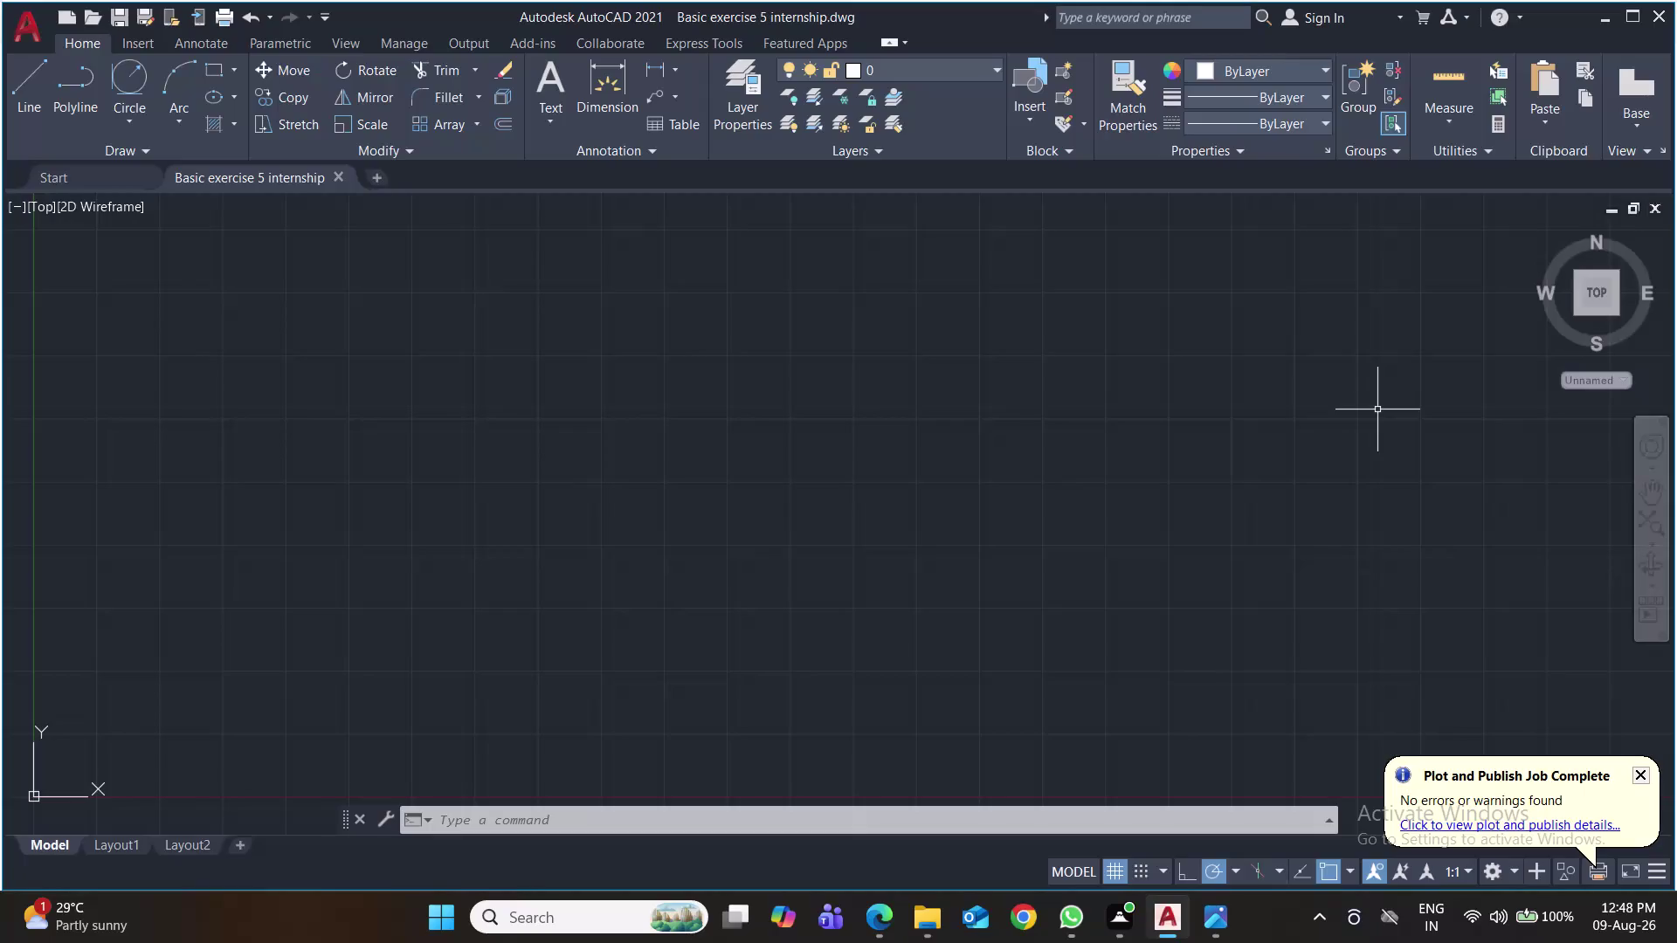
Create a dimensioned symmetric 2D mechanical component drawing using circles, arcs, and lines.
Set drawing units to whole-number length precision (0) with a millimetre insertion scale.
key(c)
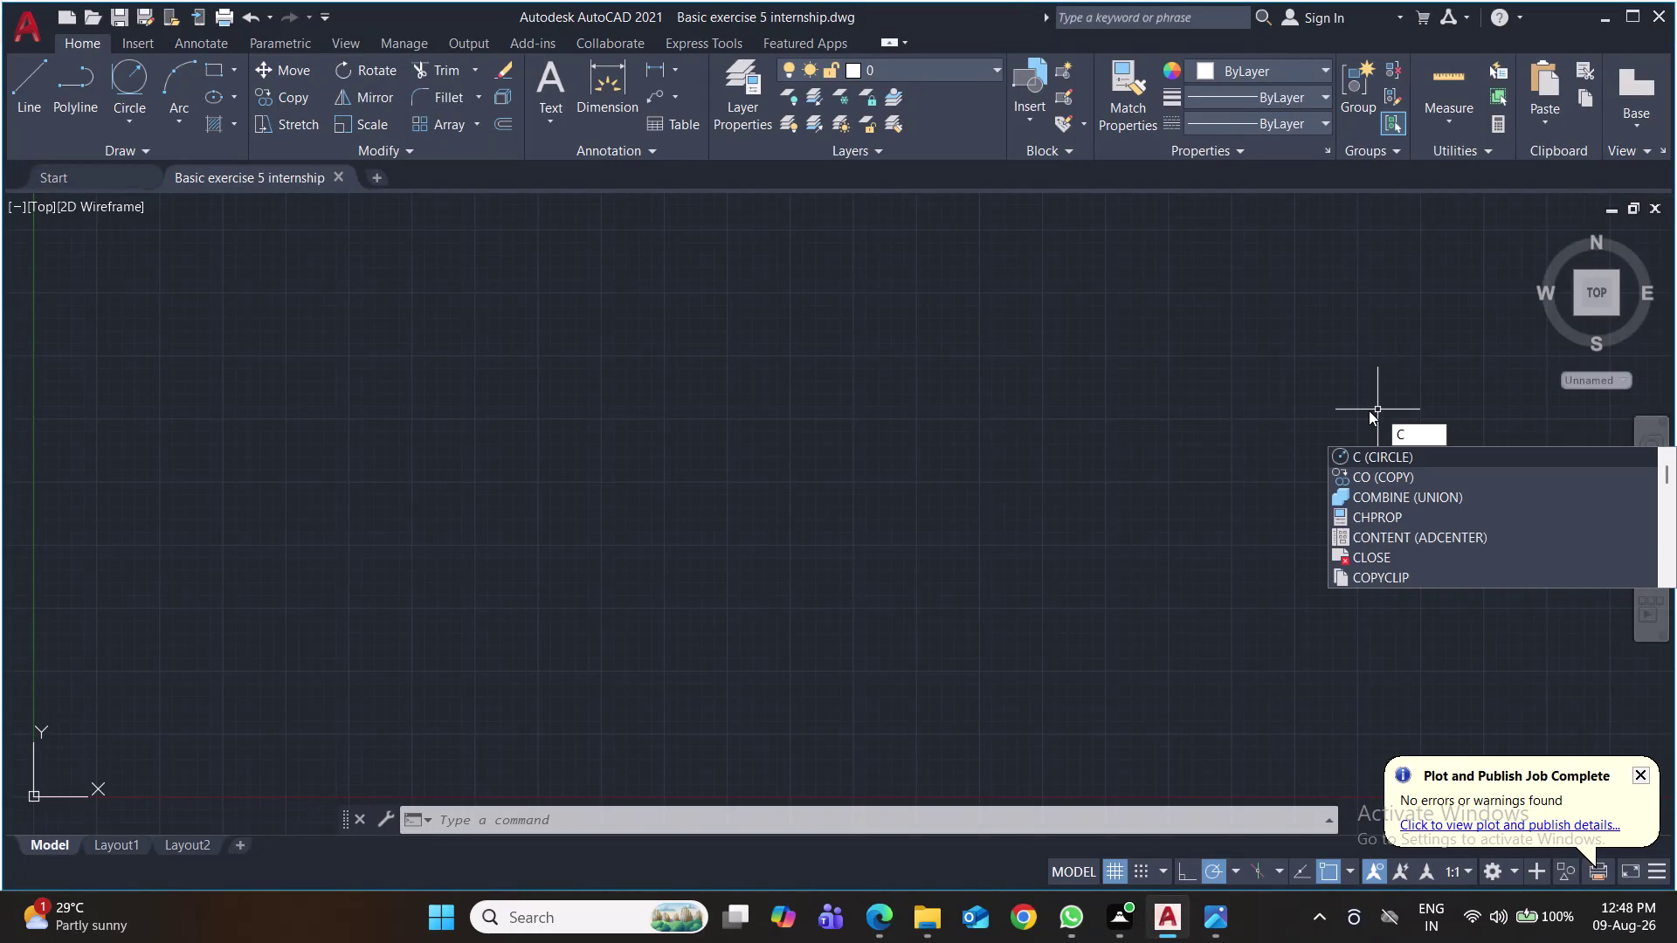
key(Escape)
text(un)
key(Return)
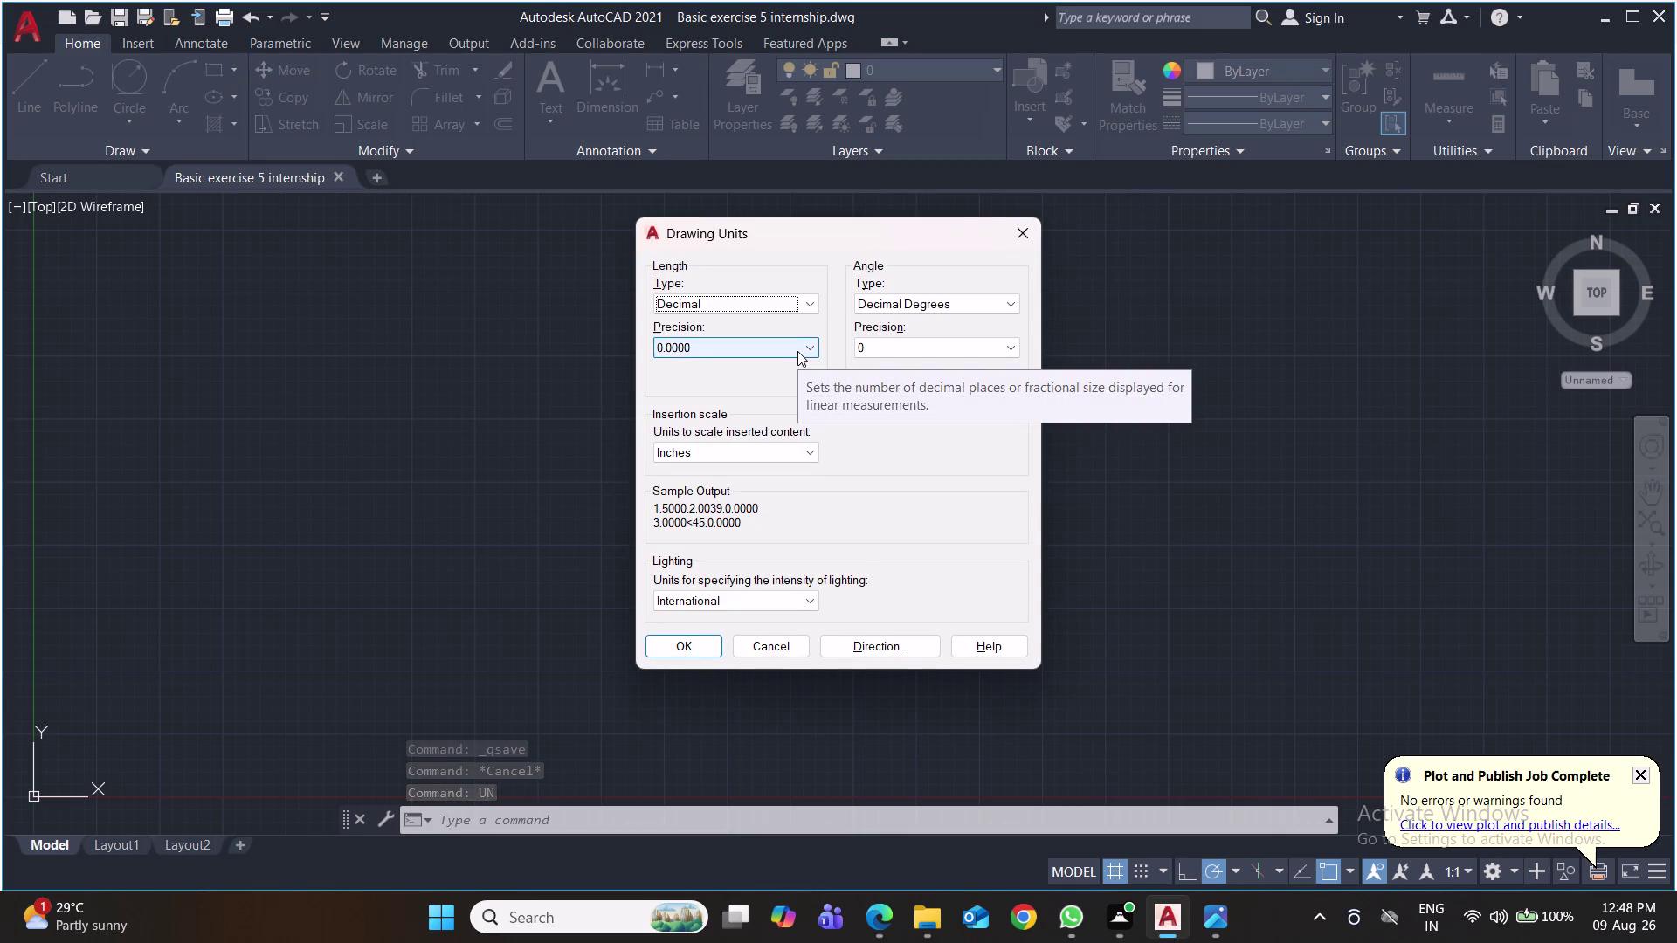
click(798, 351)
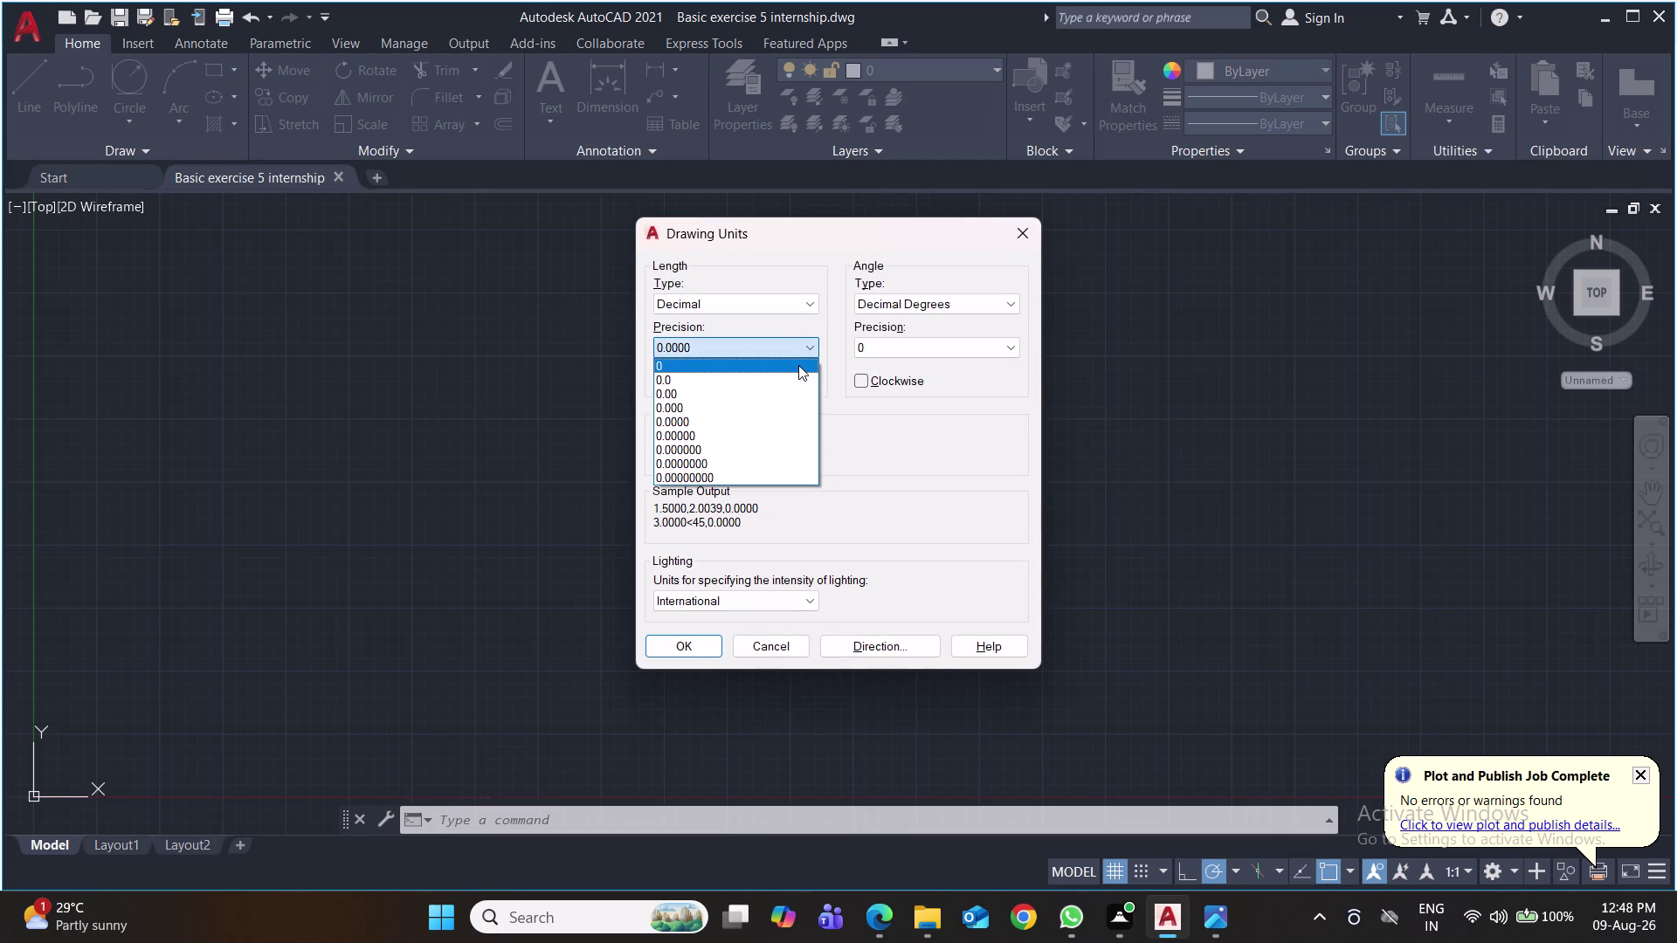
click(799, 365)
click(790, 454)
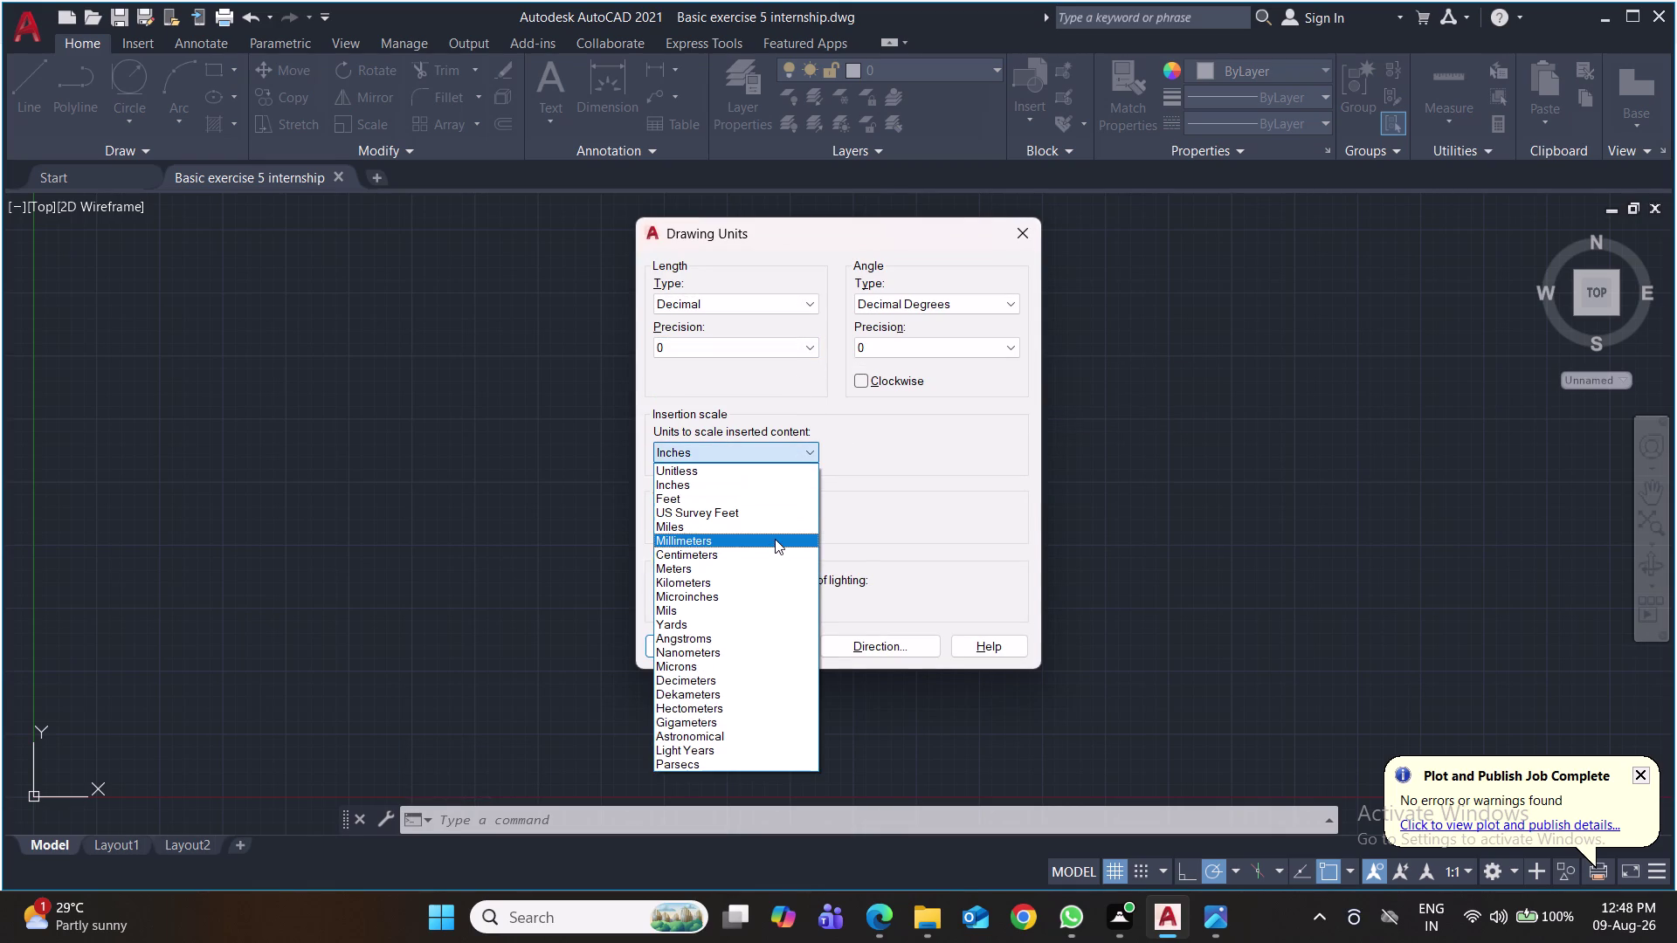
click(775, 539)
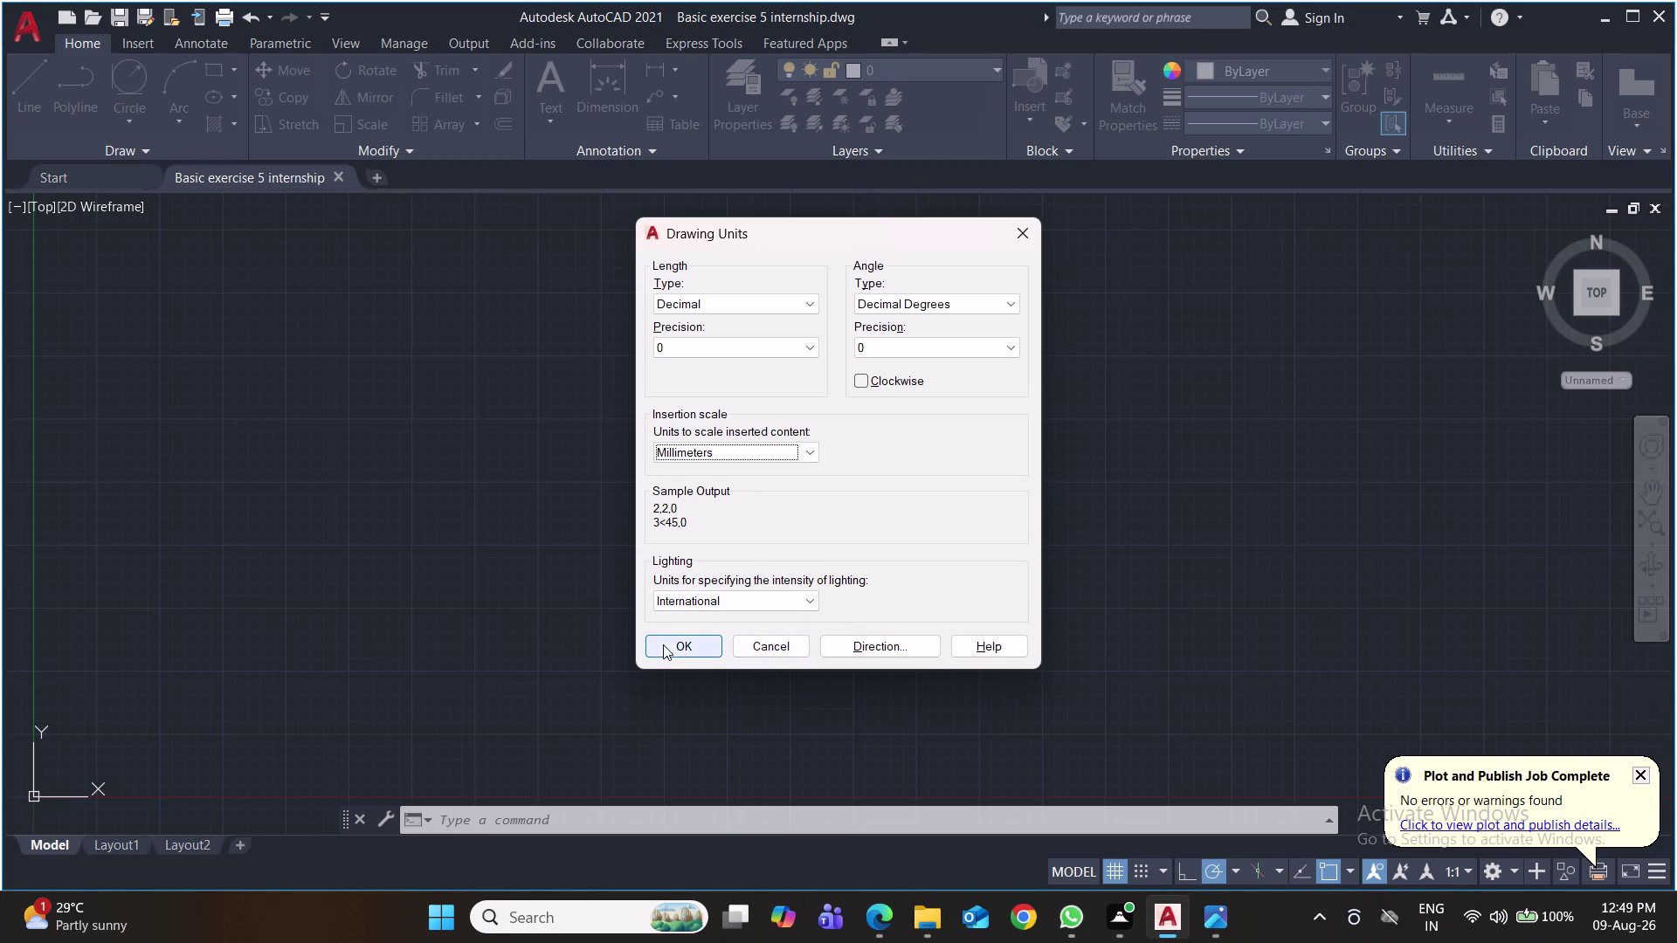
click(667, 647)
Open the Standard dimension style for modification from the Dimension Style Manager.
key(d)
key(Return)
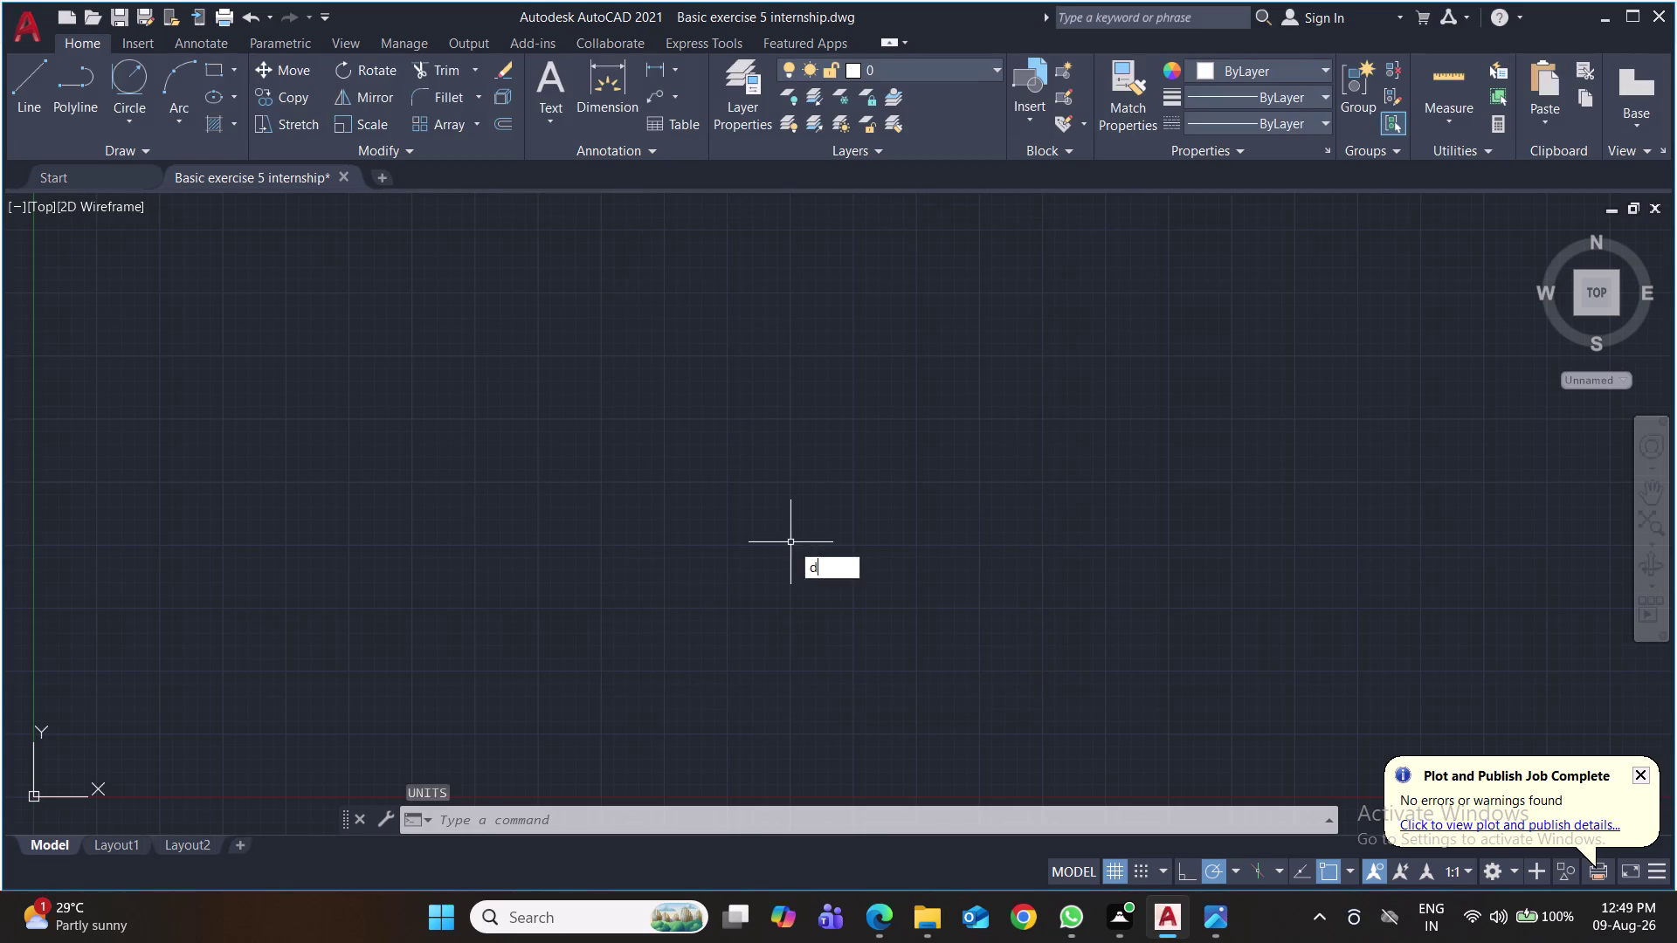
click(1108, 403)
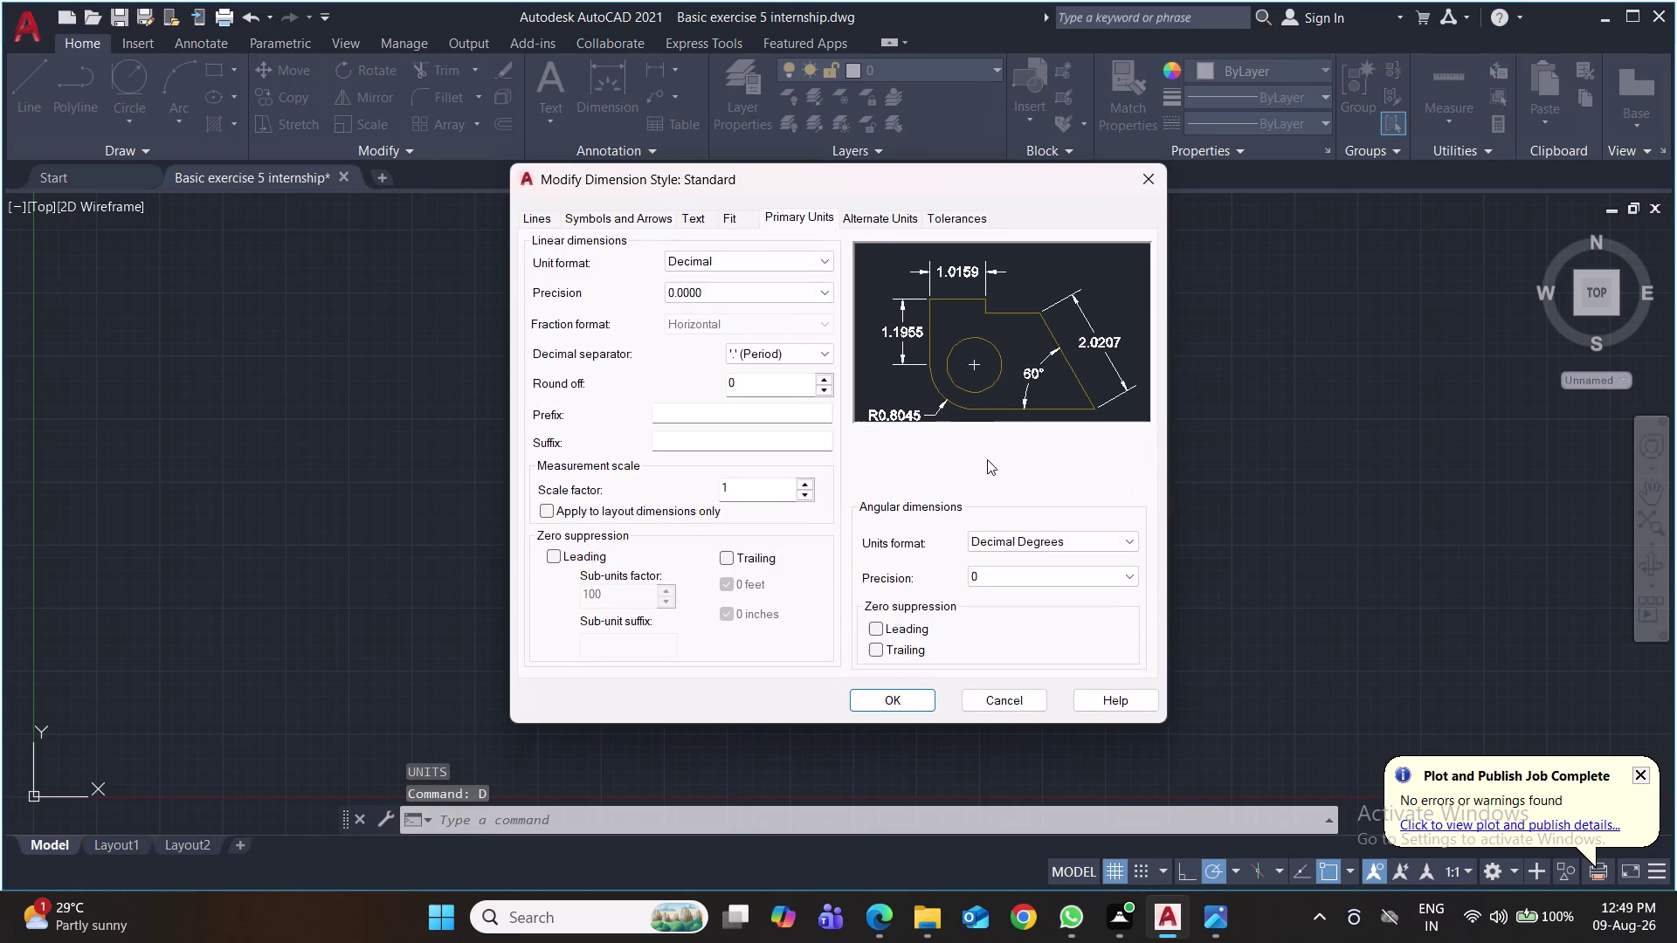
Give the Standard style precision 0, arrow size 2 and text height 4, then close the manager.
click(706, 292)
click(709, 311)
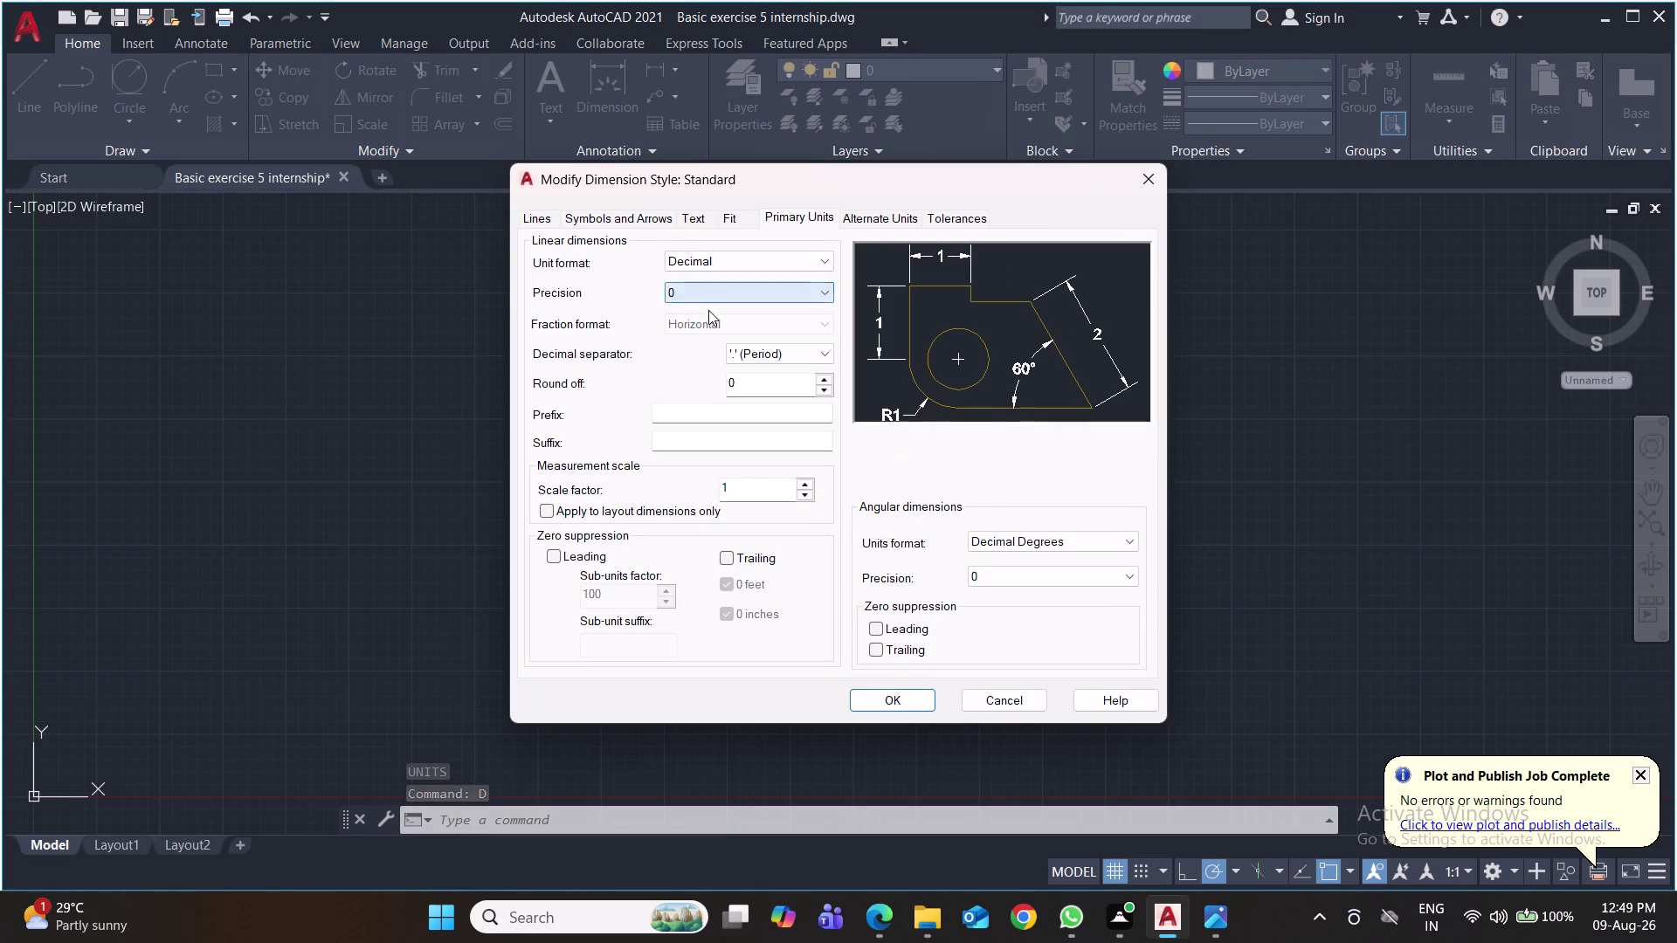
click(580, 224)
drag(586, 429, 479, 429)
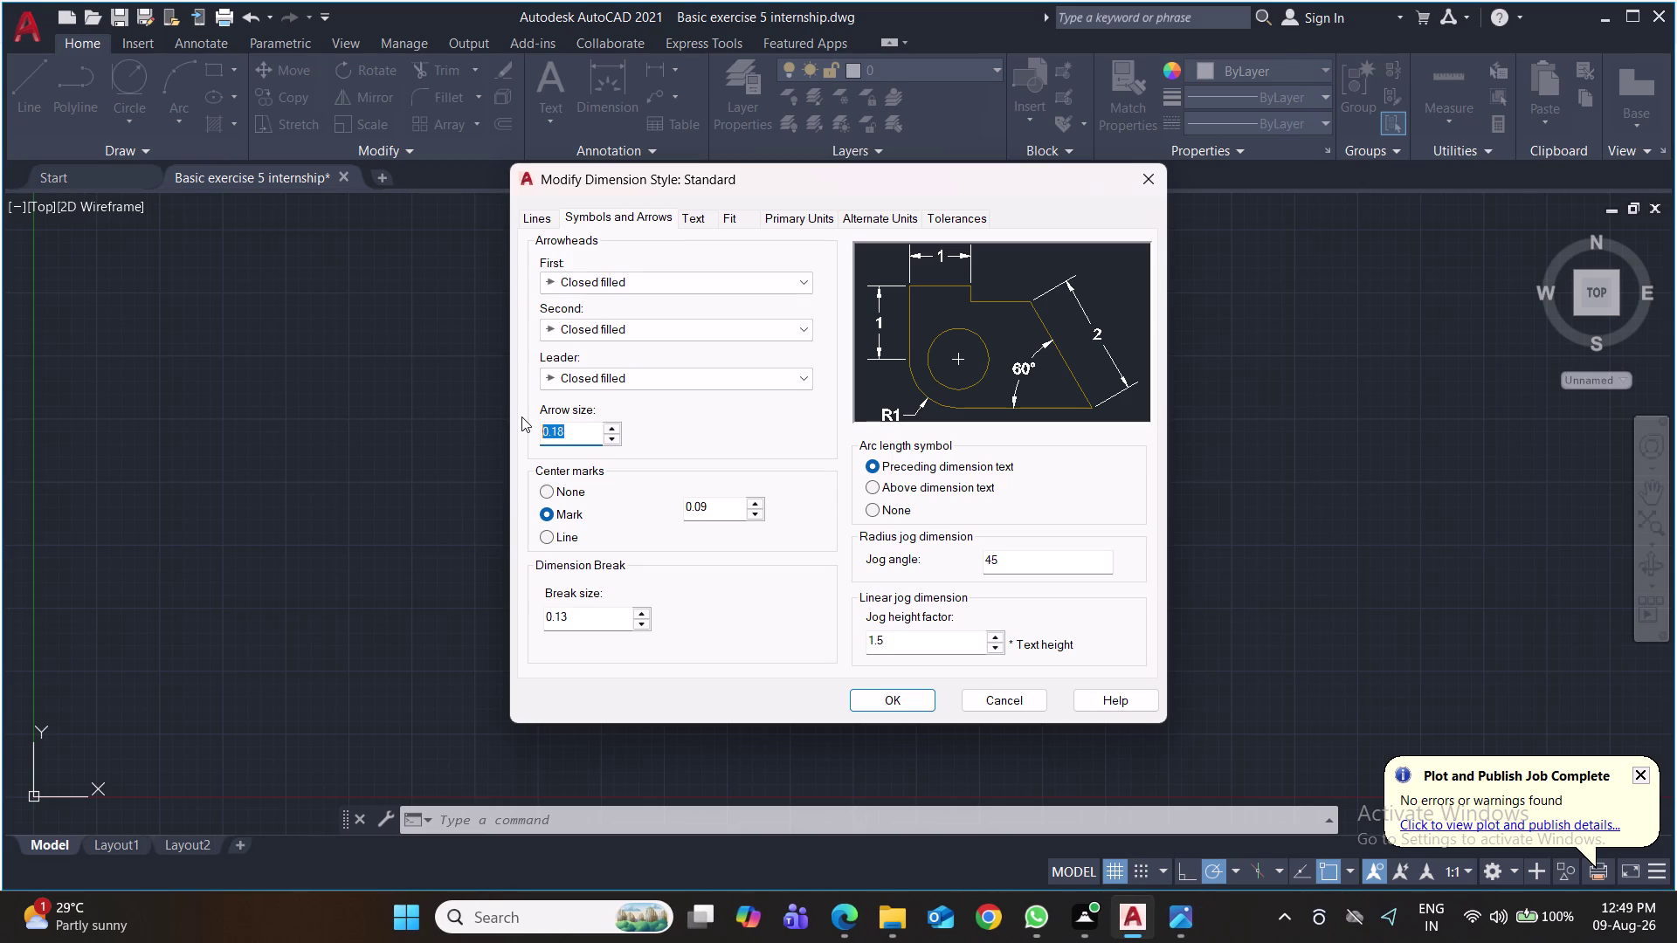
key(2)
click(688, 222)
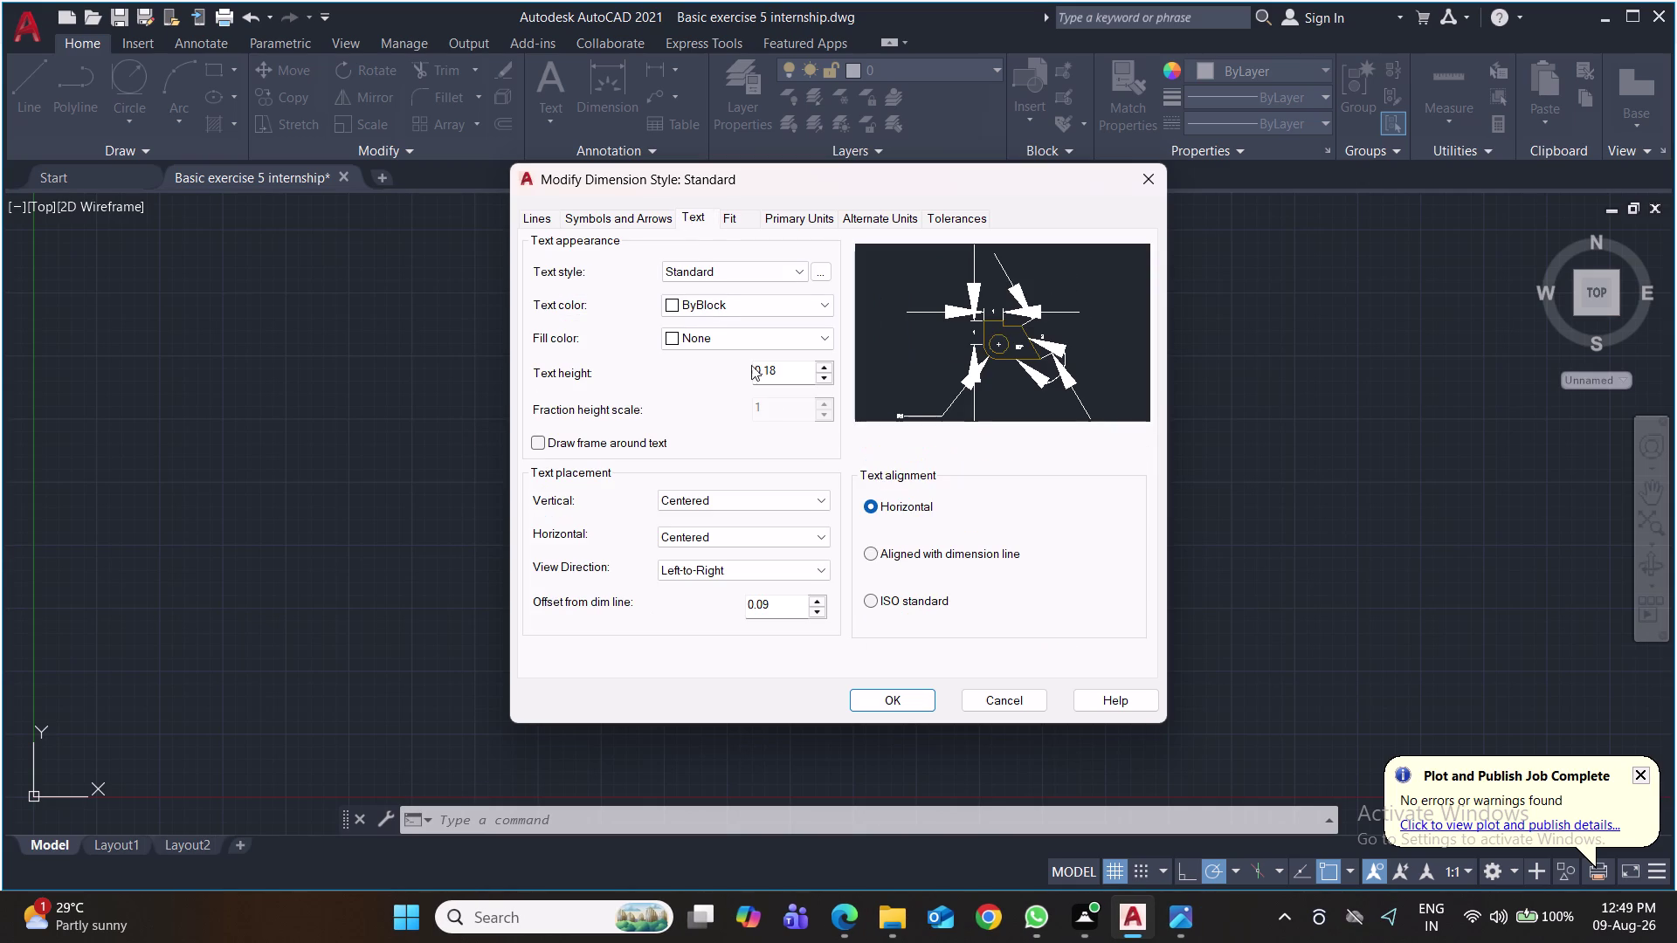
drag(789, 371, 733, 386)
key(4)
click(883, 707)
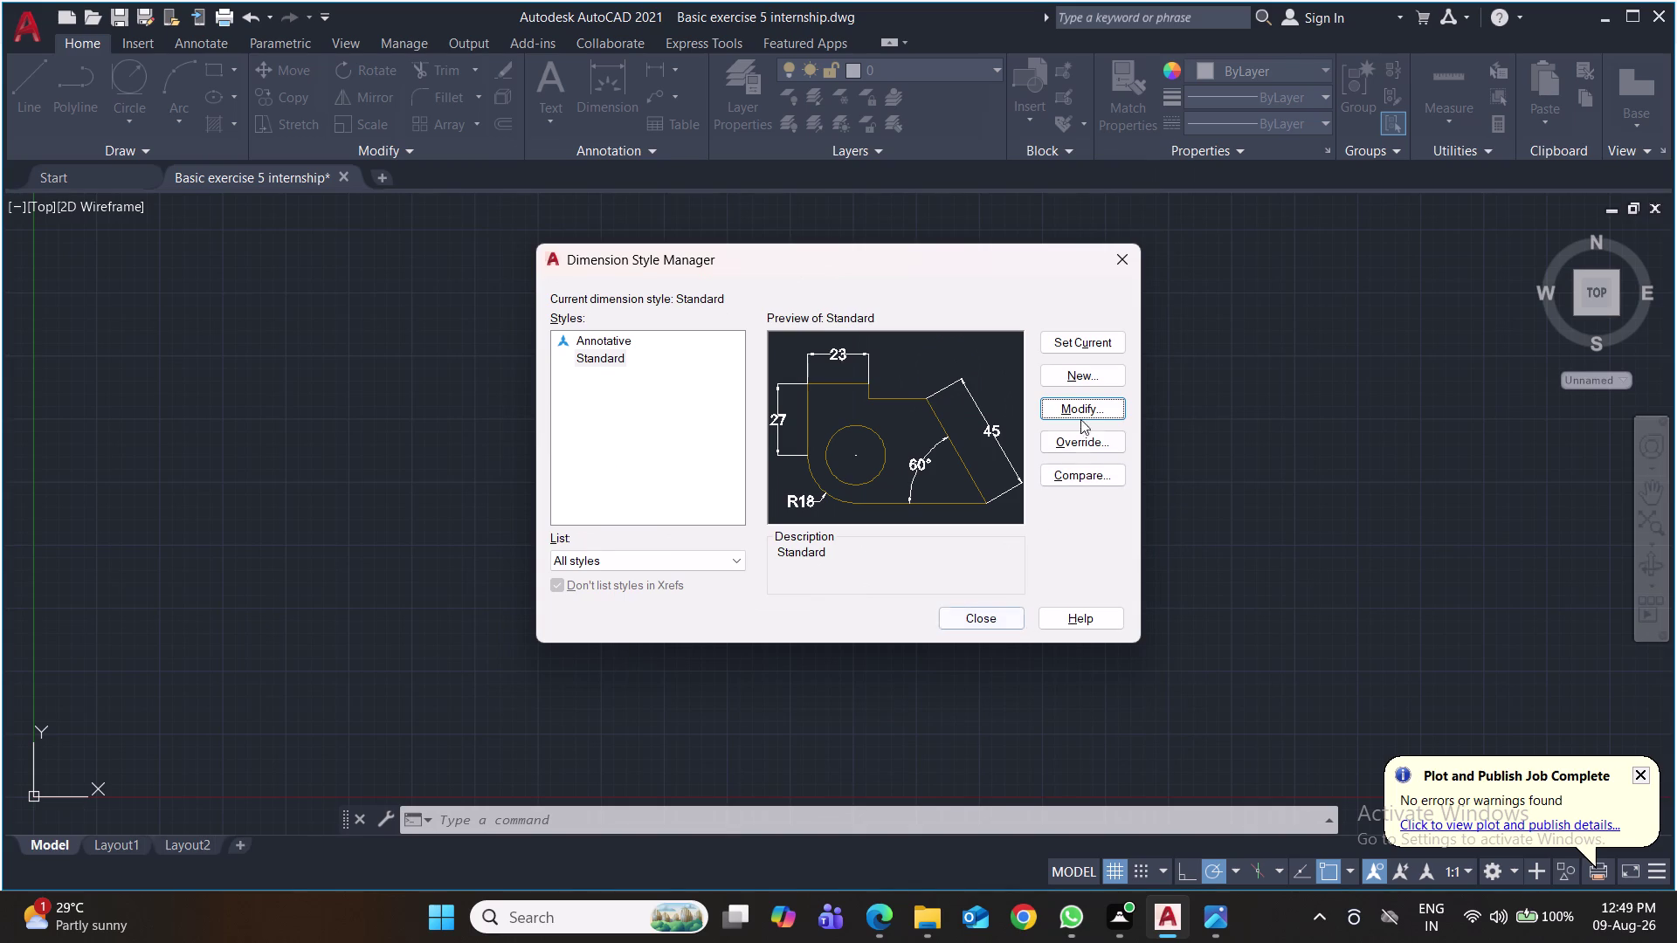
click(1084, 341)
click(984, 619)
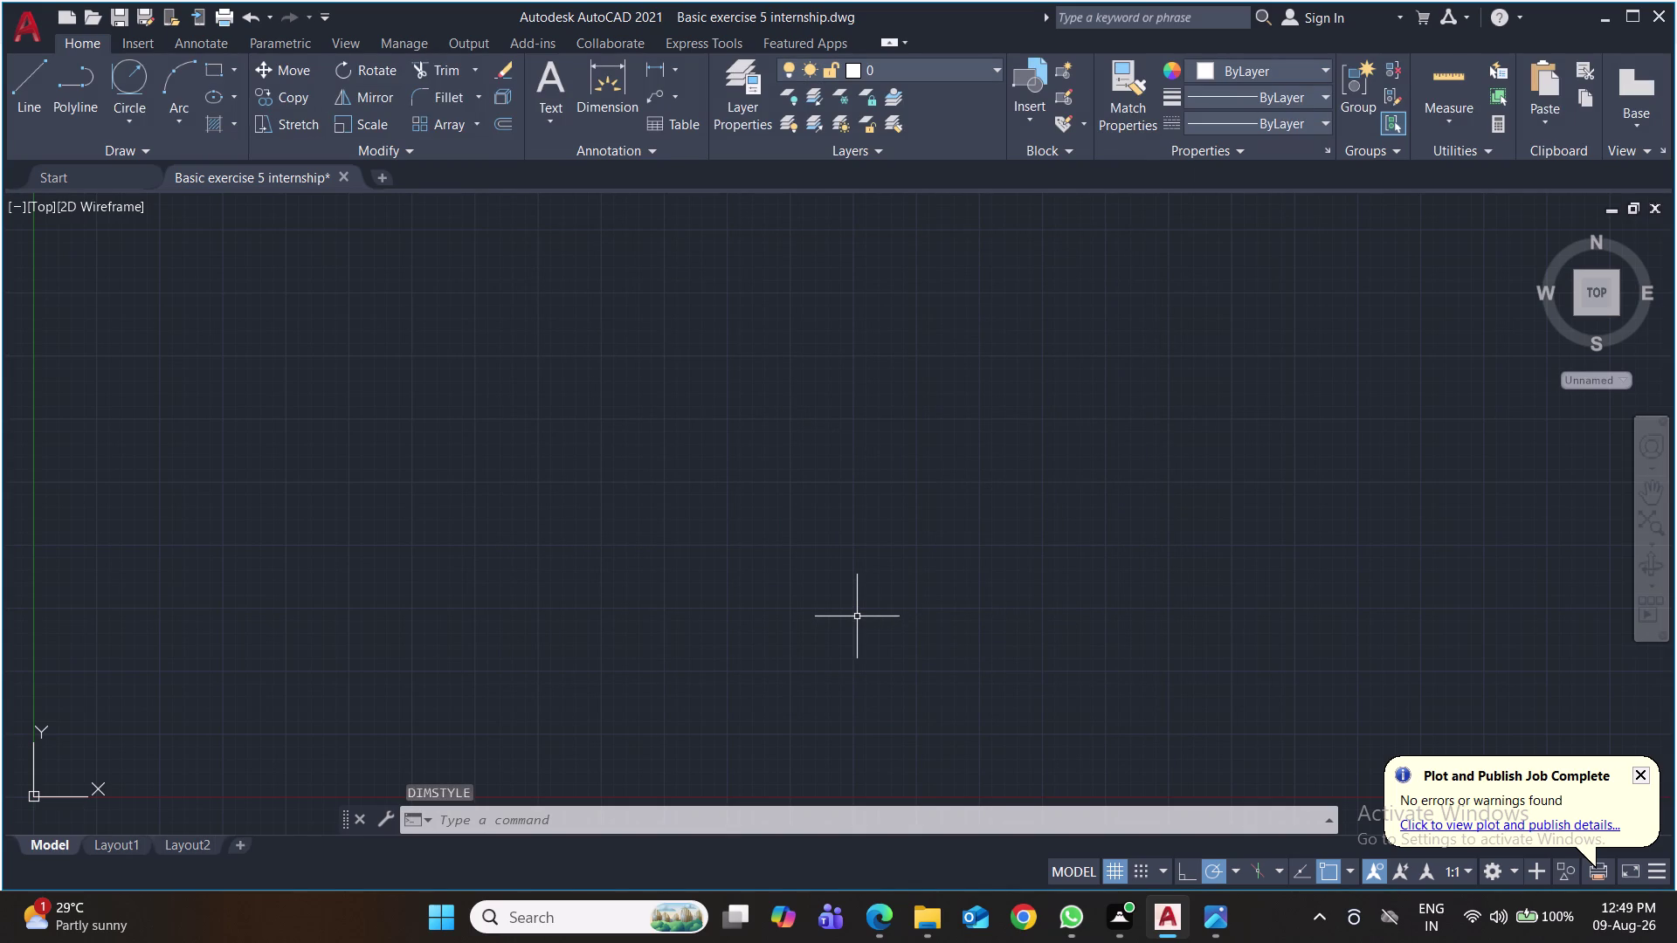
Draw a circle of radius 20 and save the drawing.
key(c)
key(Return)
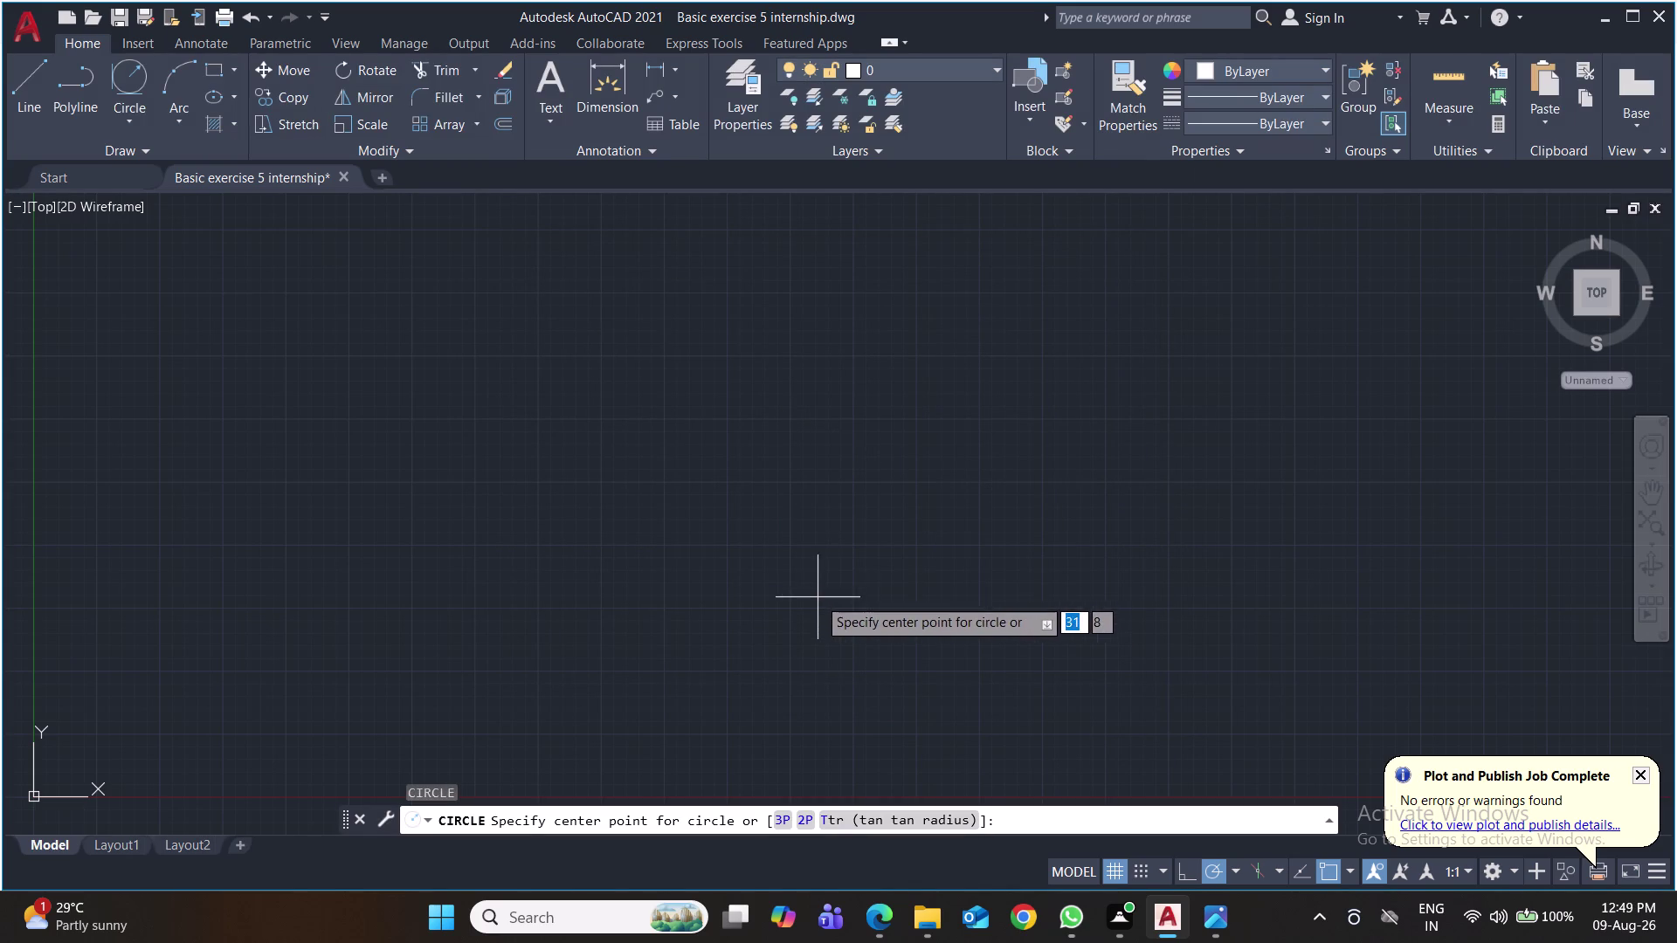
click(535, 483)
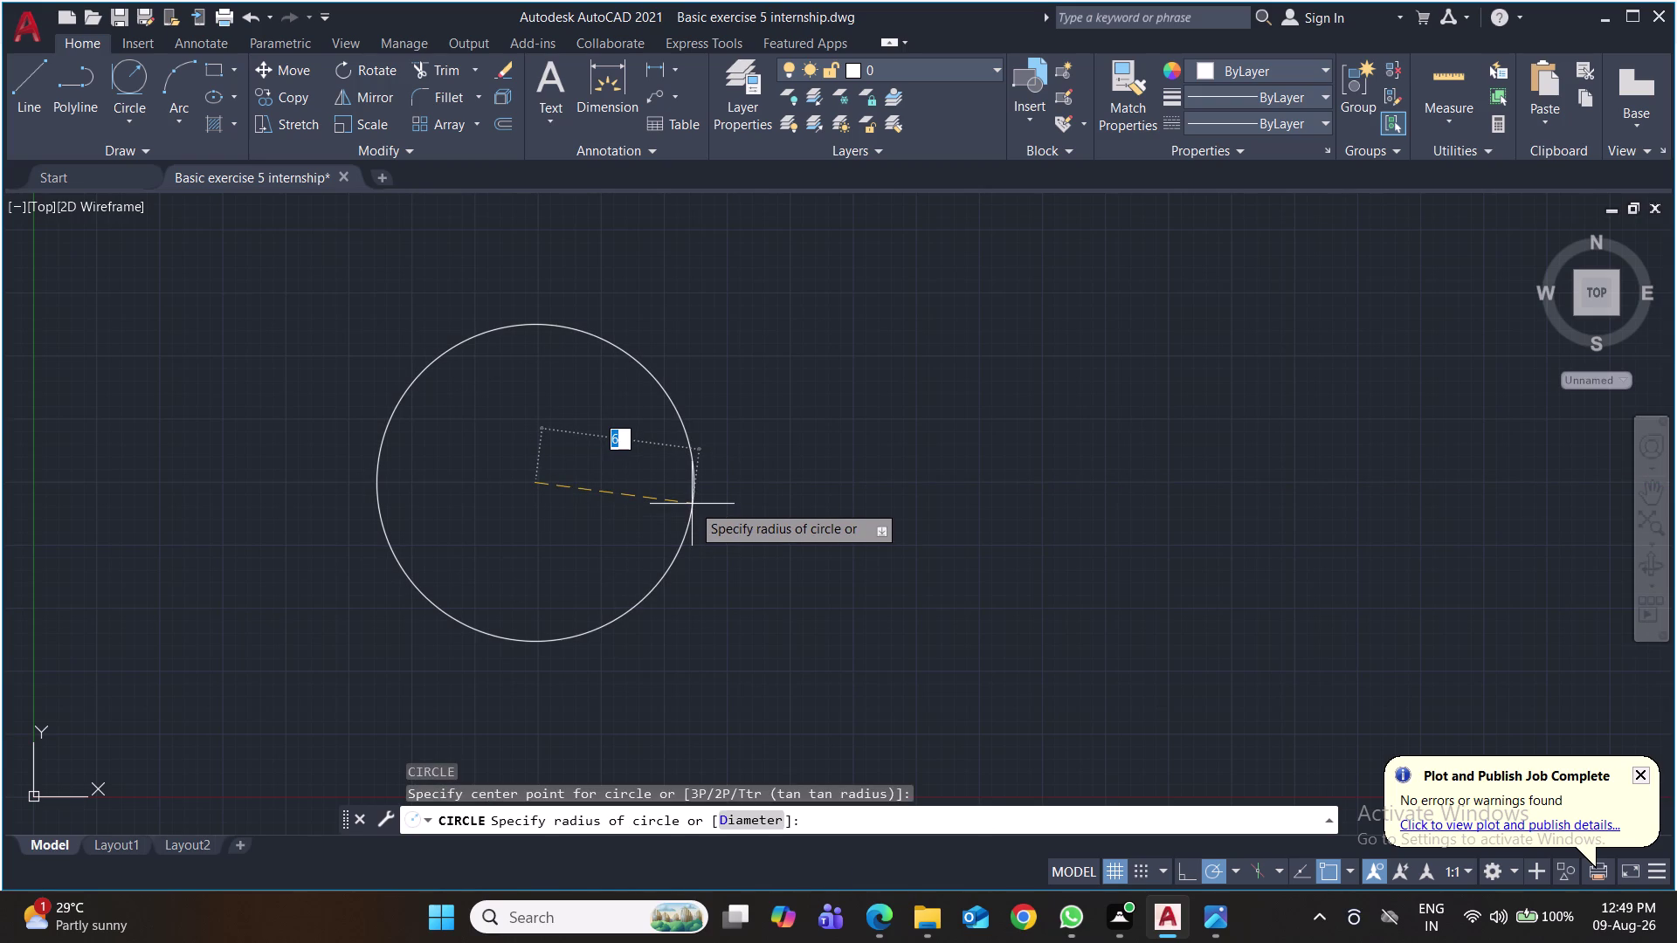
text(20)
key(Return)
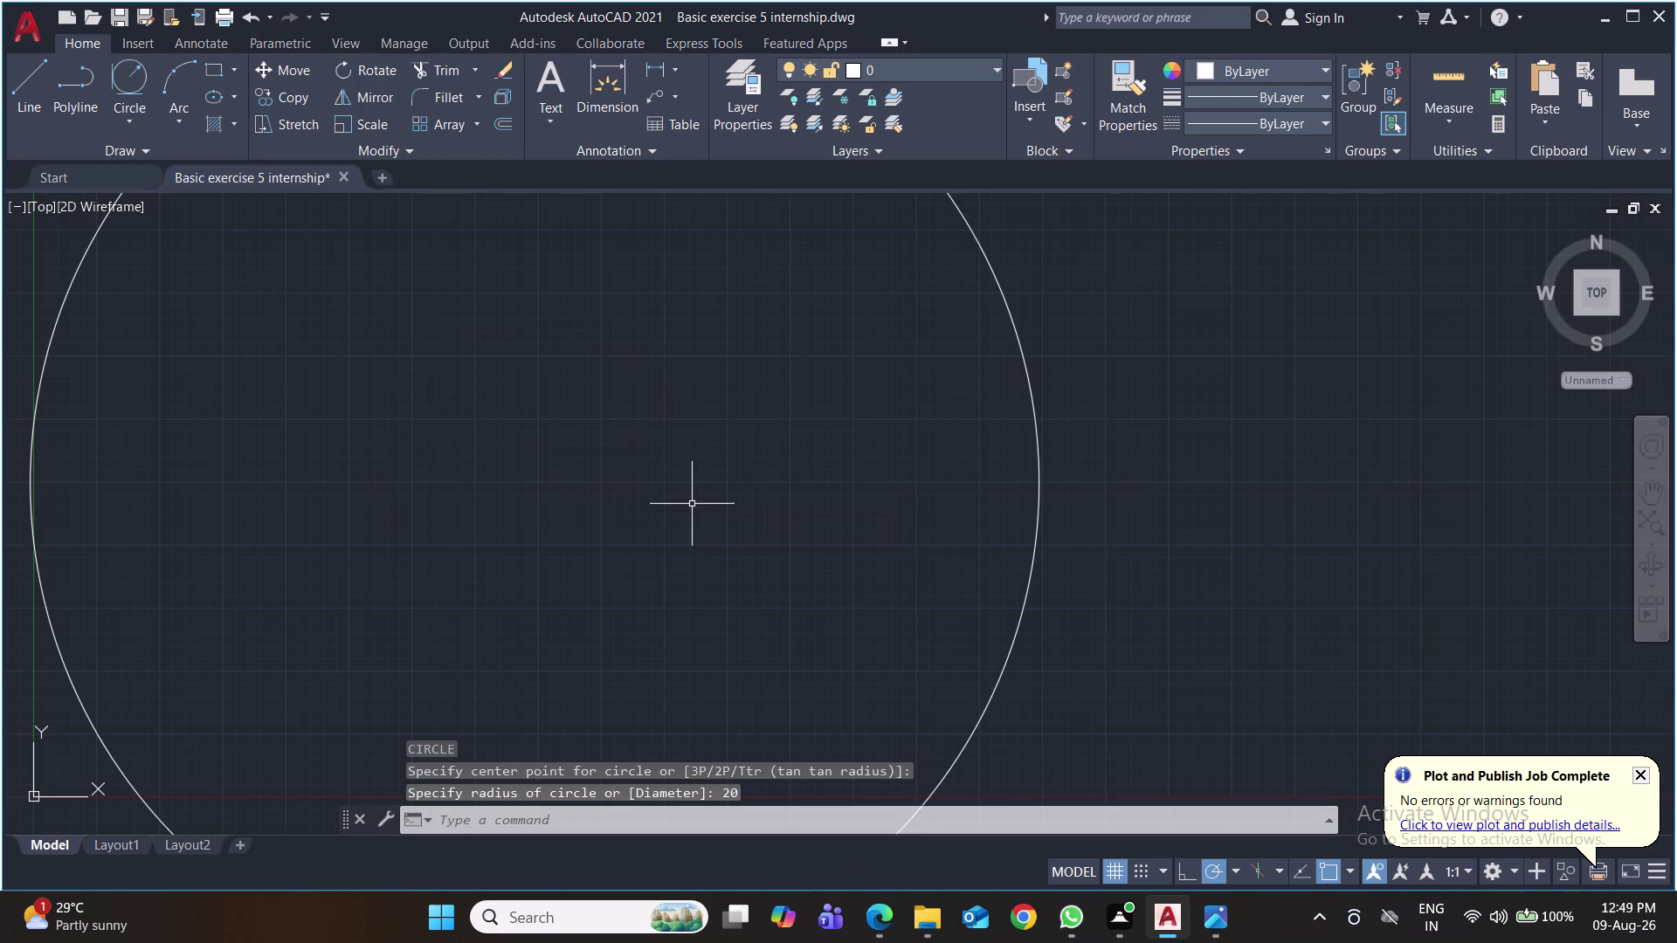
scroll(down, 3)
scroll(down, 3)
middle_drag(704, 499, 713, 484)
click(540, 562)
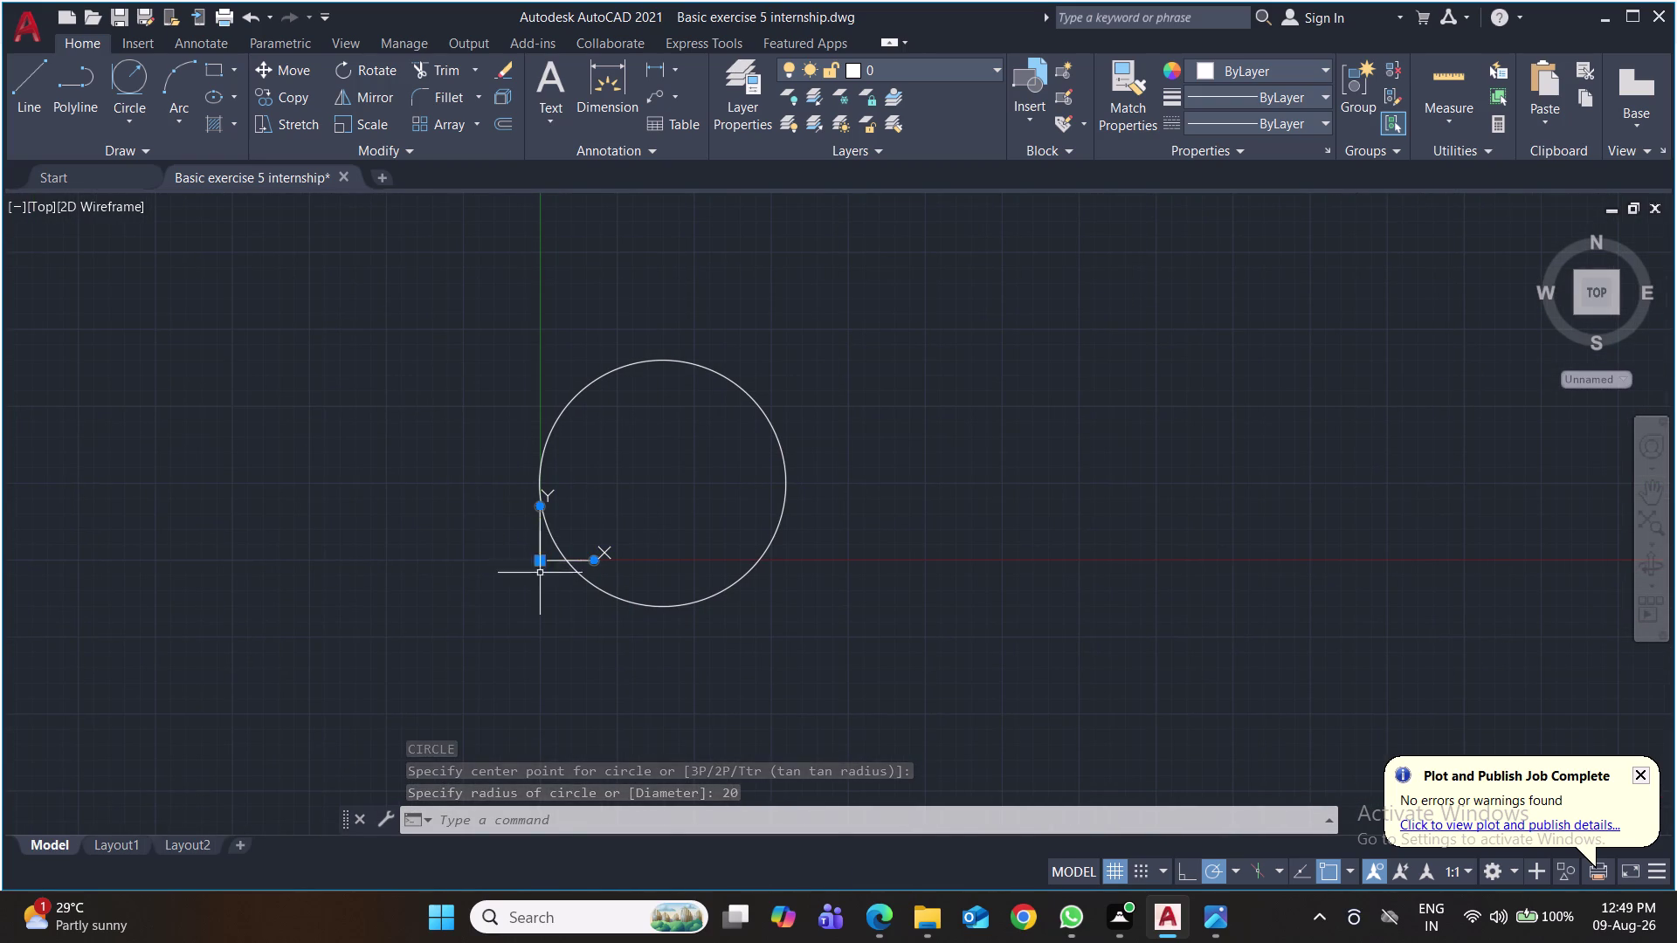
click(540, 557)
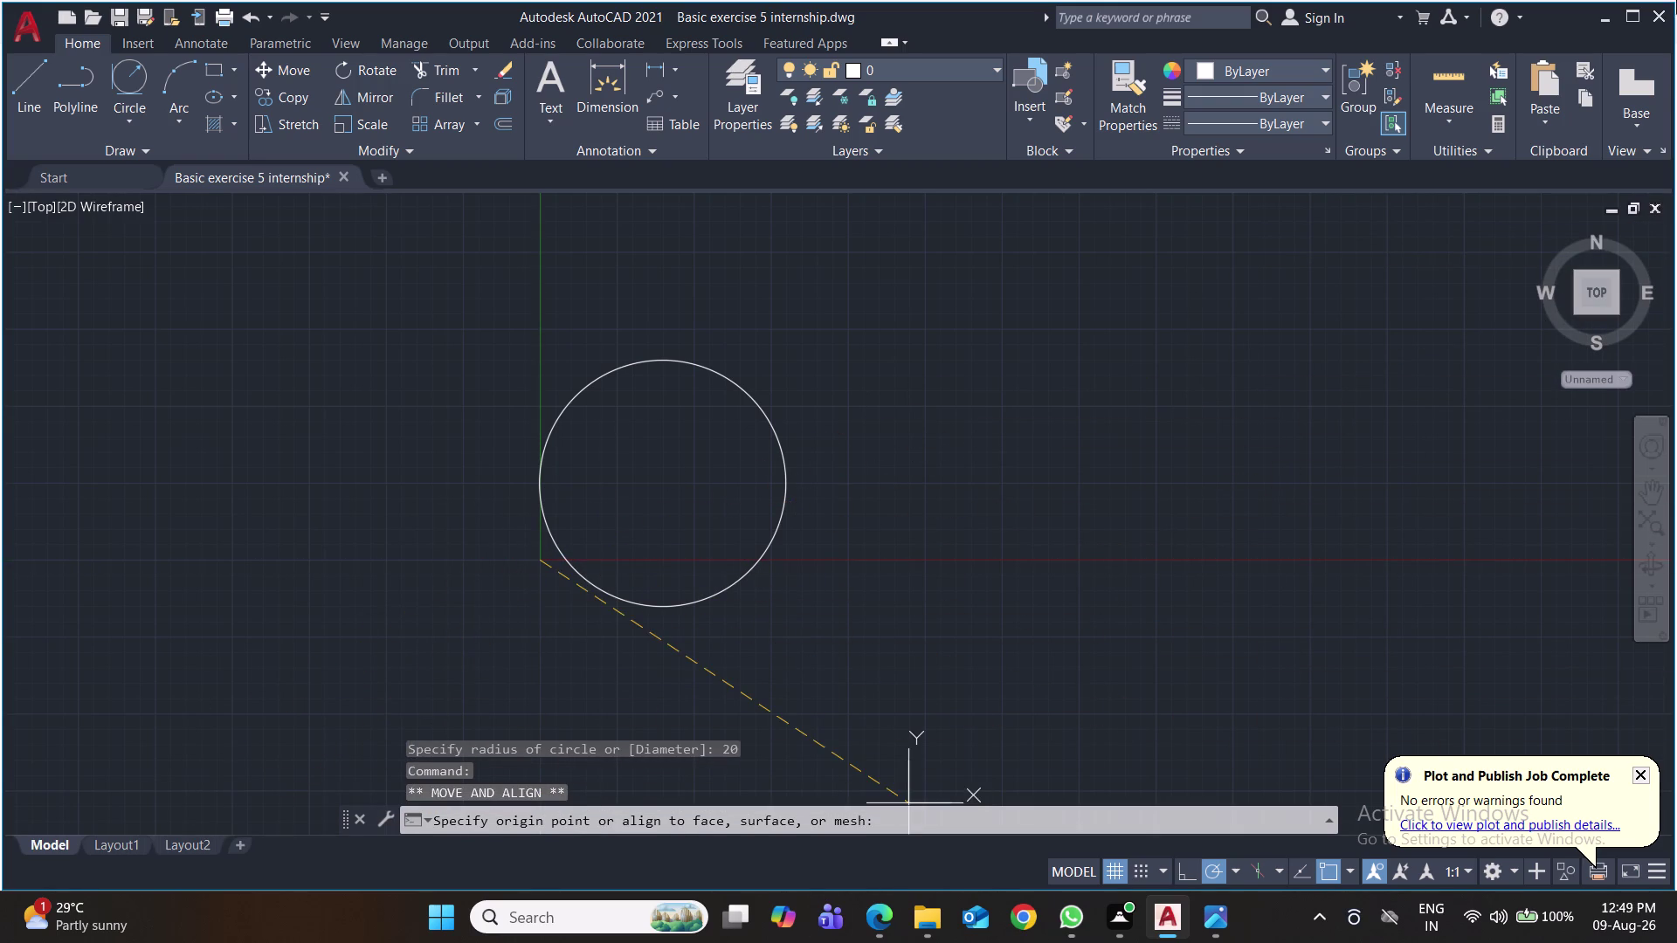
click(31, 806)
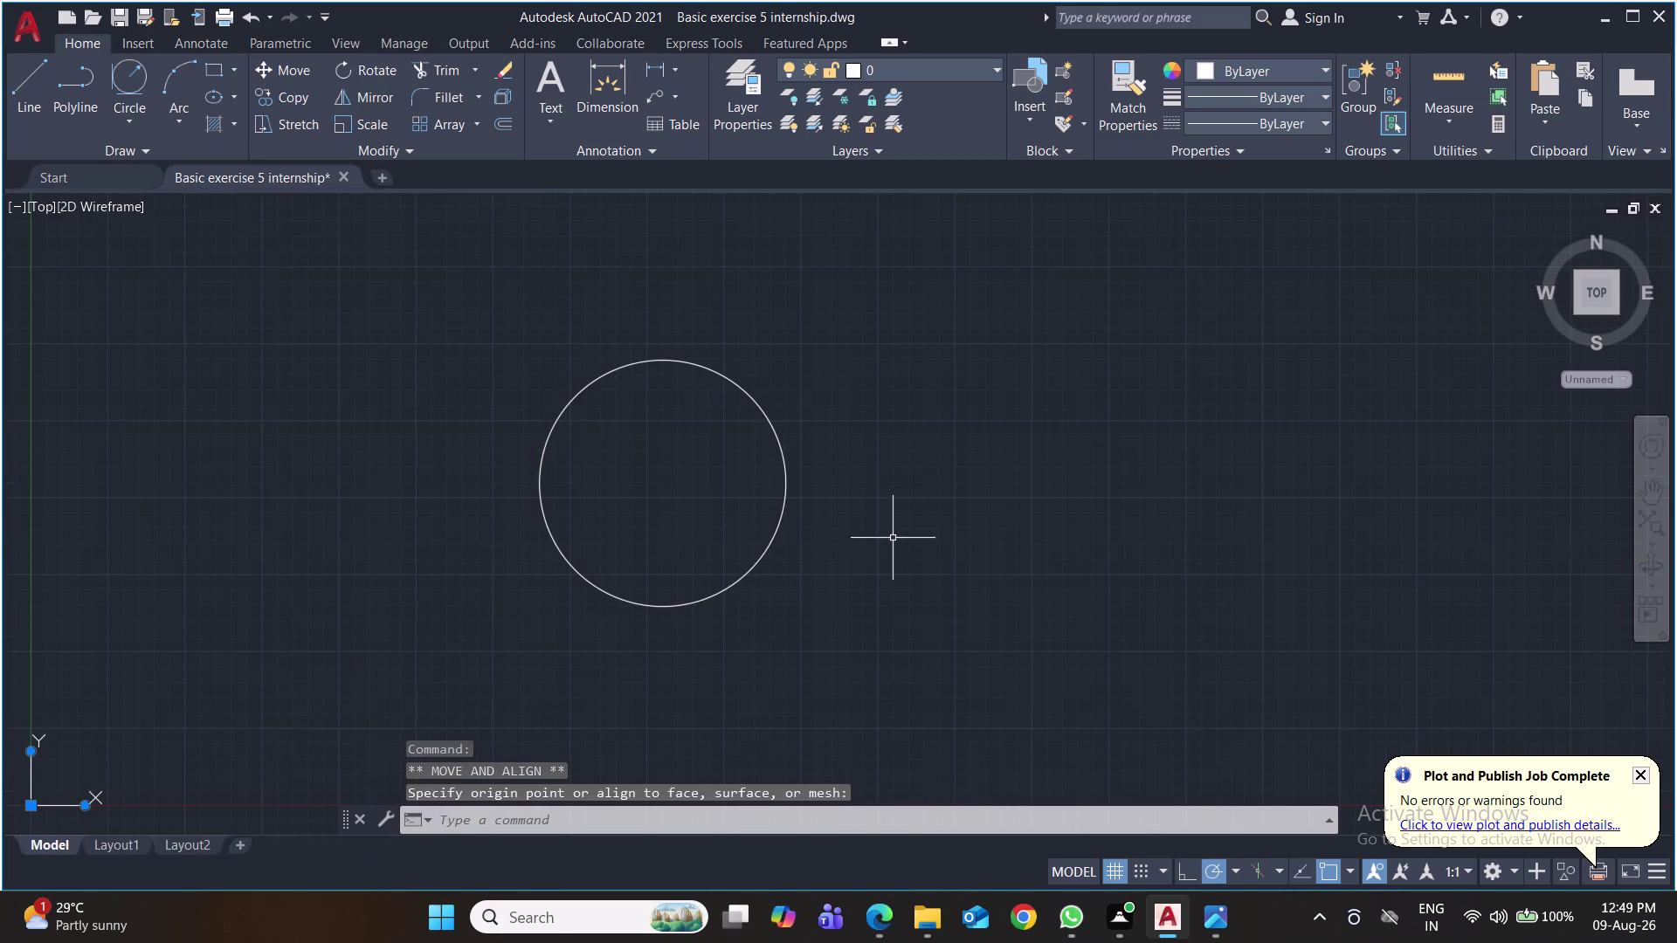
middle_drag(893, 538, 883, 514)
key(ctrl+s)
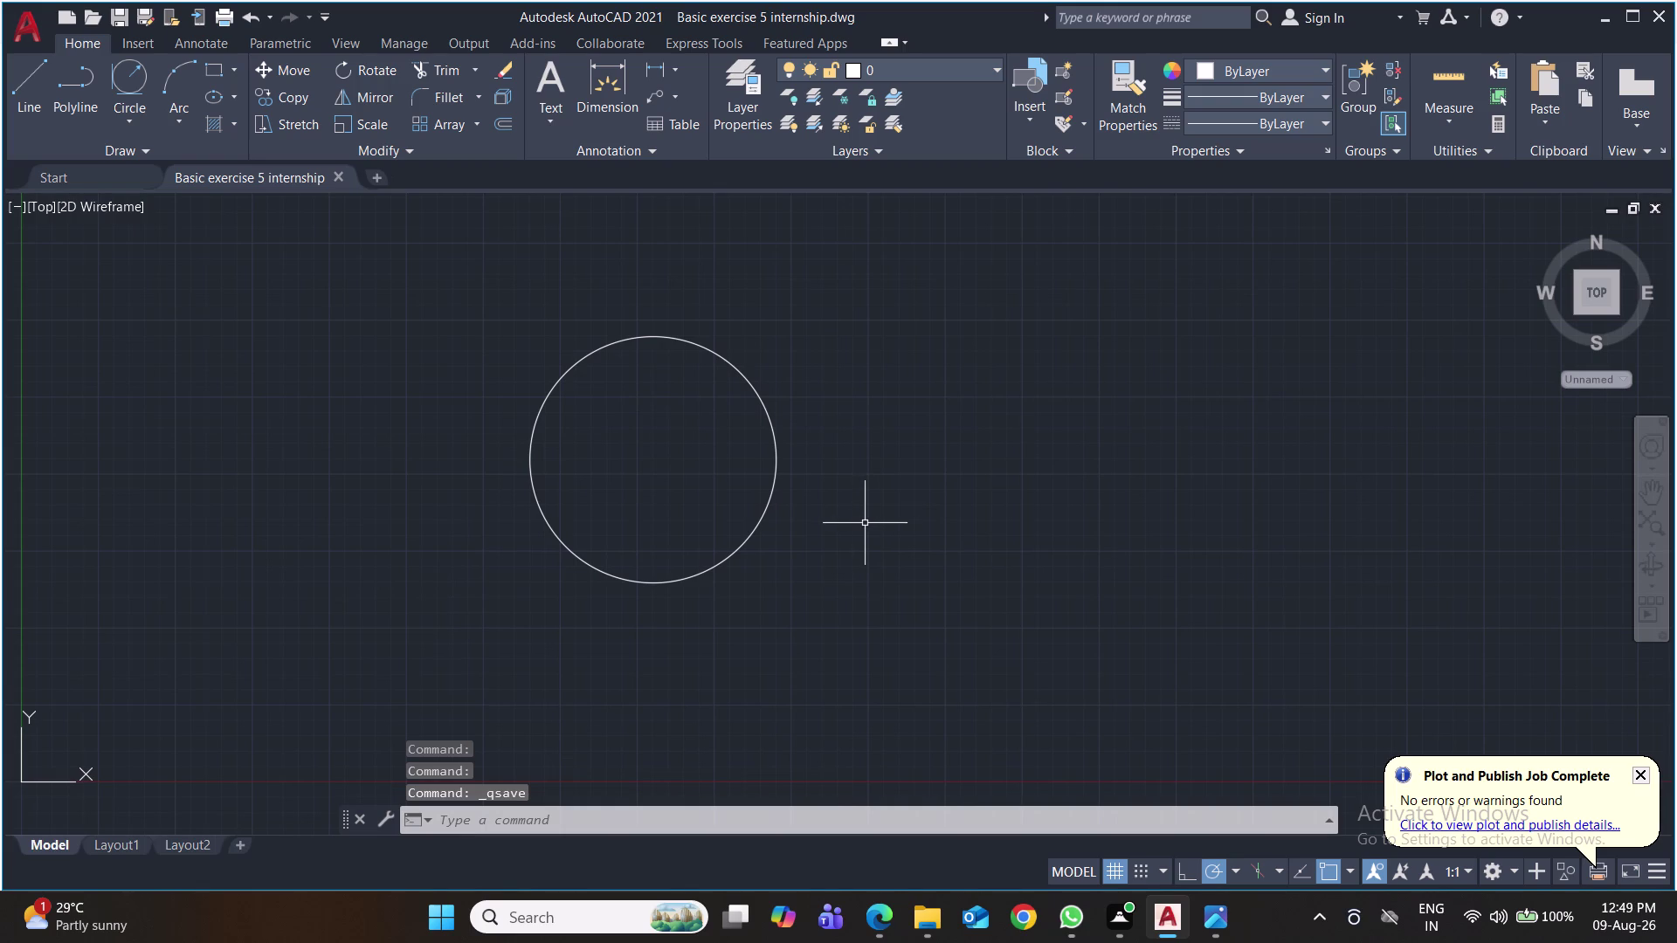
key(space)
Add a concentric circle of radius 32 on the same centre and save.
key(c)
key(Return)
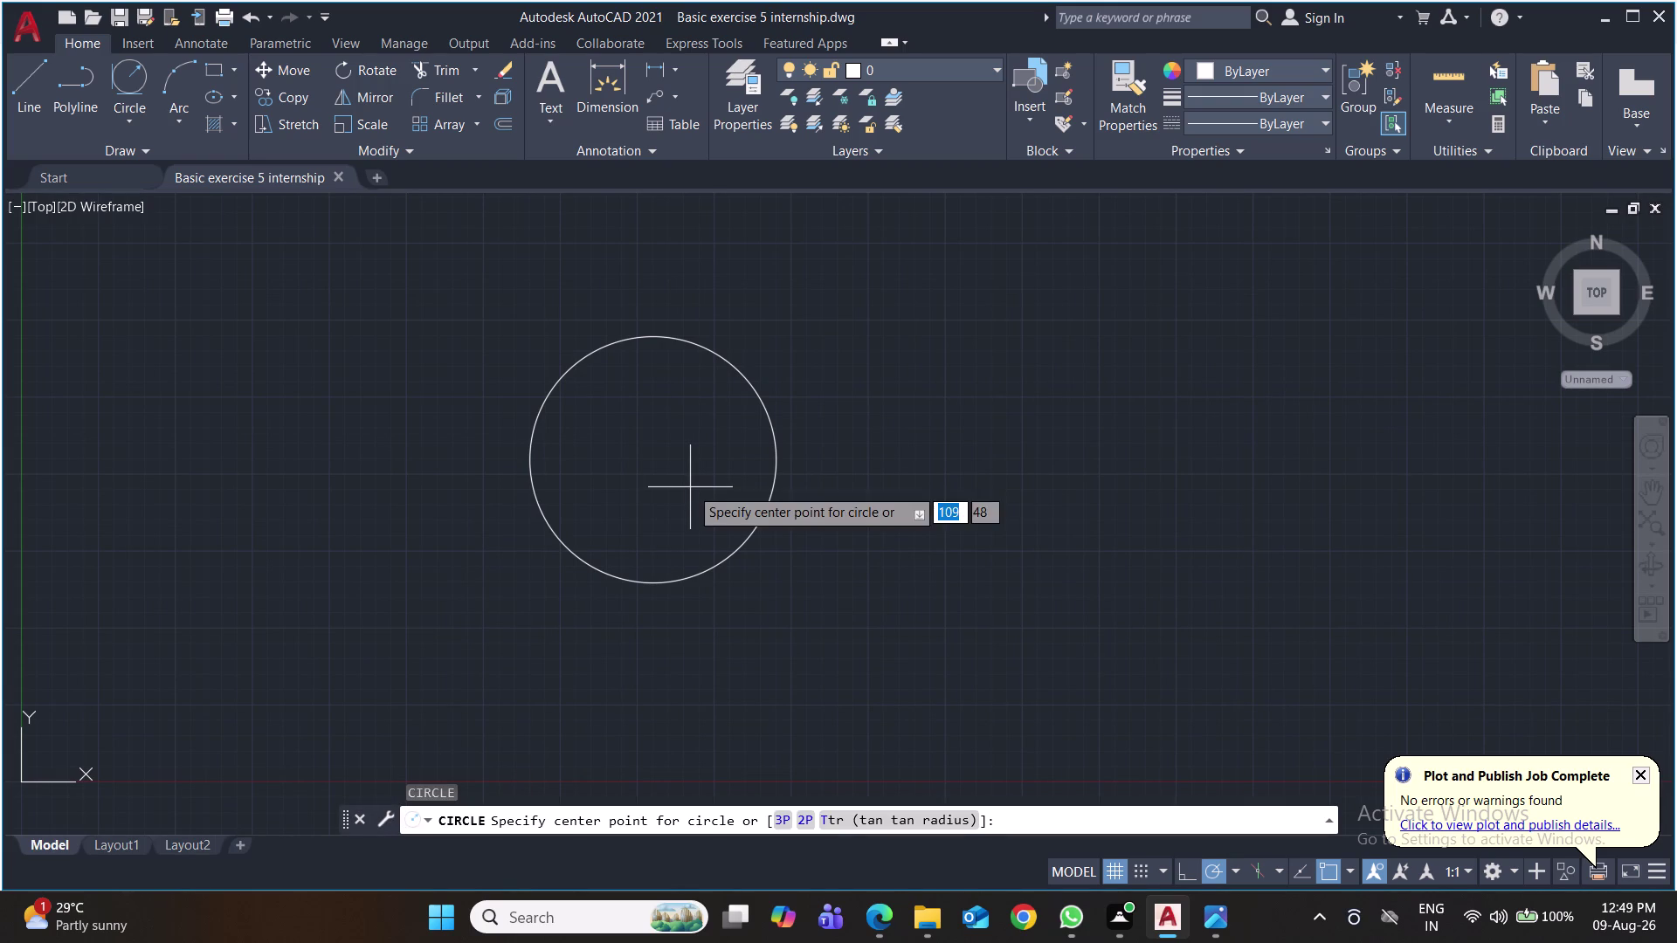
click(652, 457)
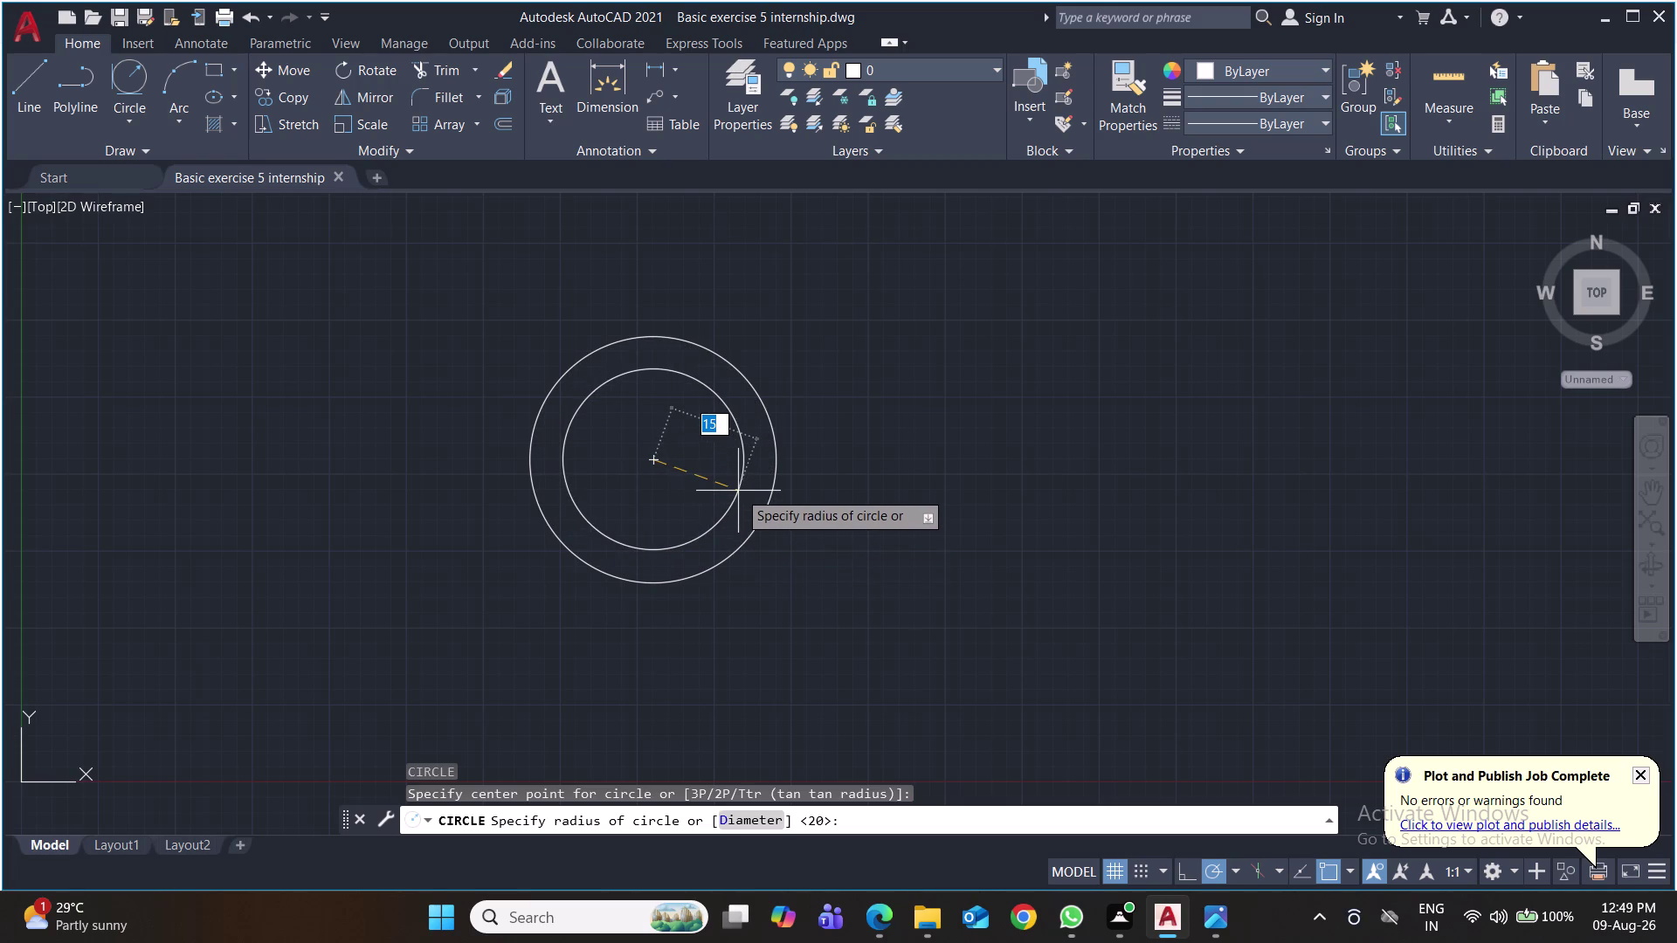
text(32)
key(Return)
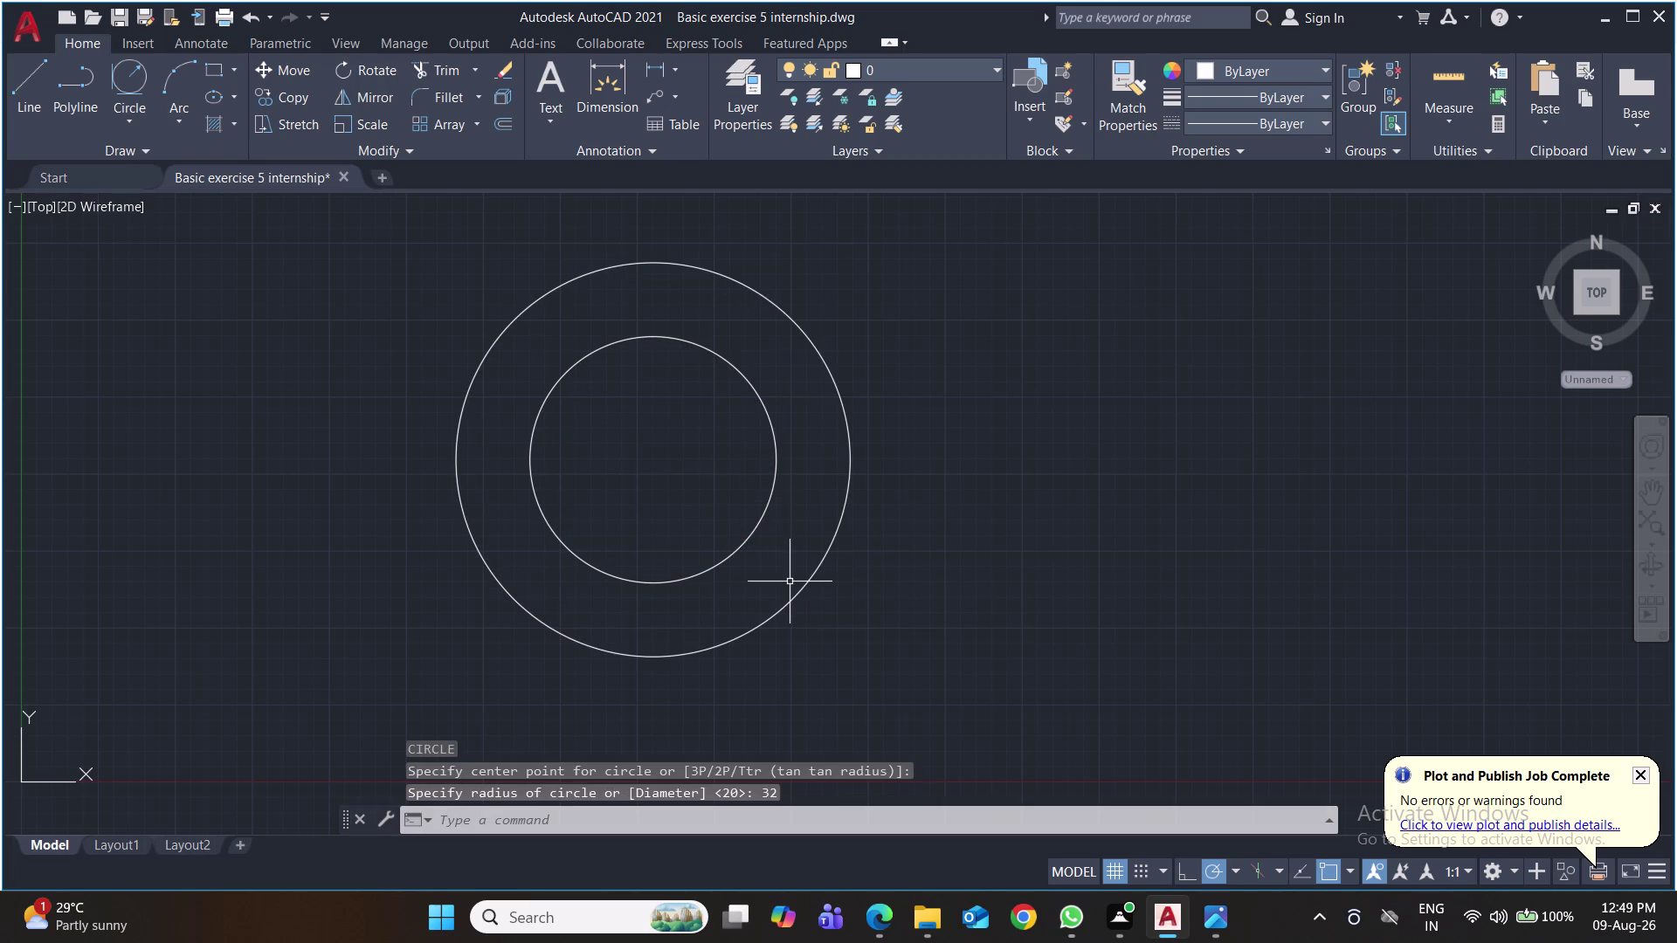
key(ctrl+s)
key(ctrl+s)
key(ctrl+s)
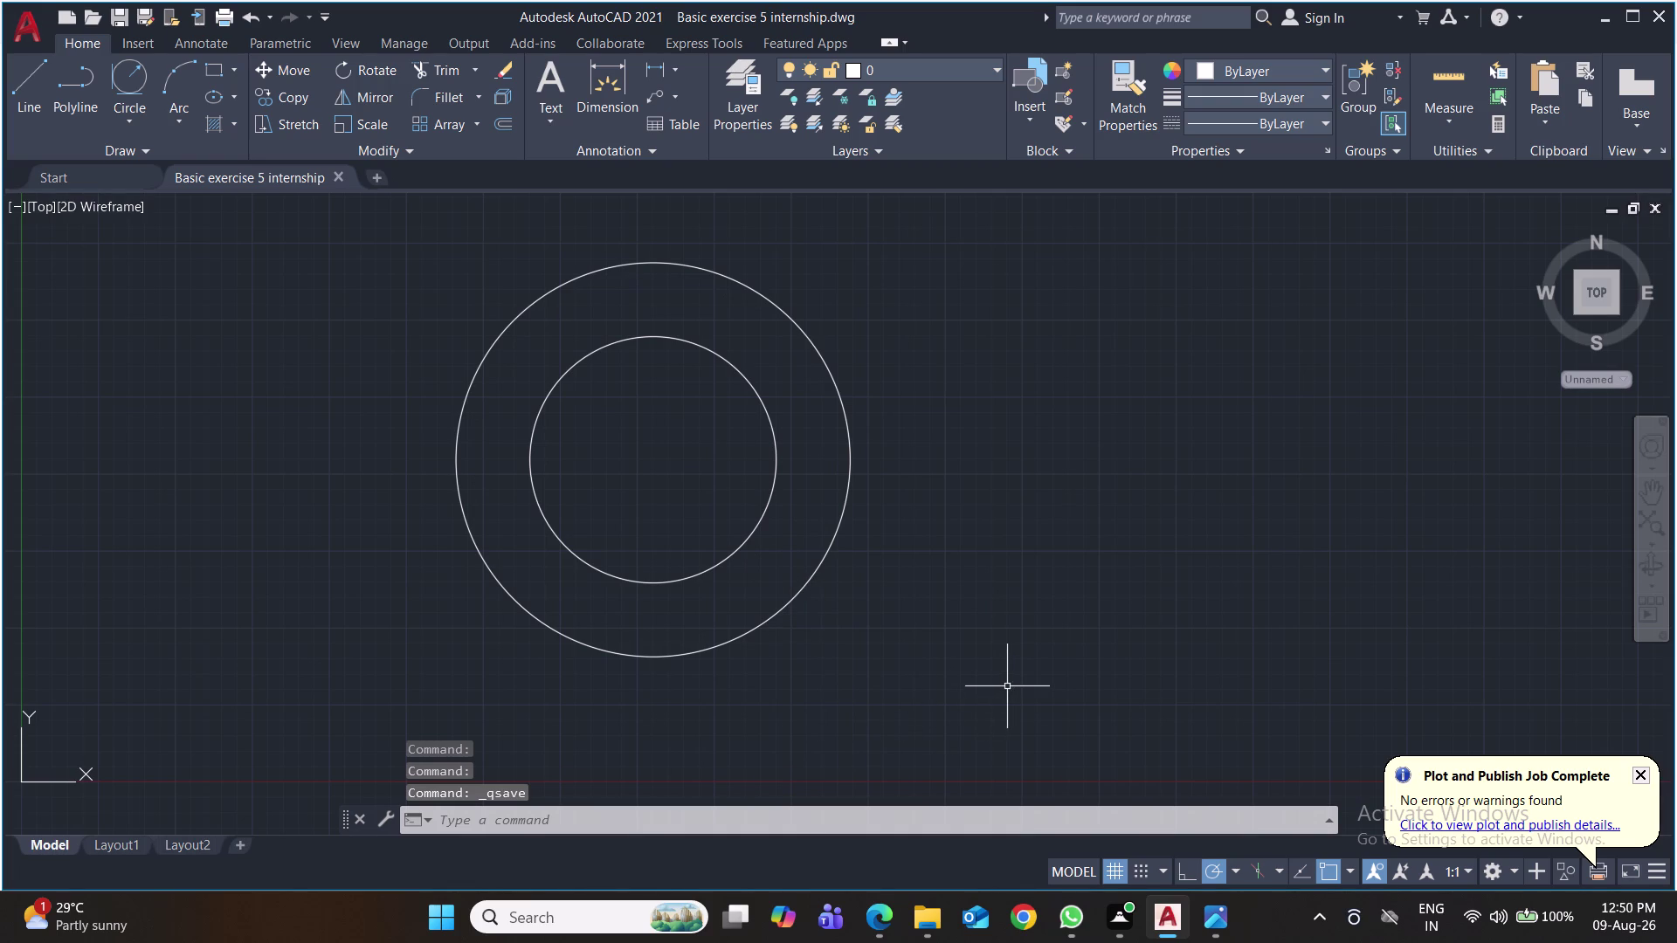
middle_drag(1007, 686, 990, 851)
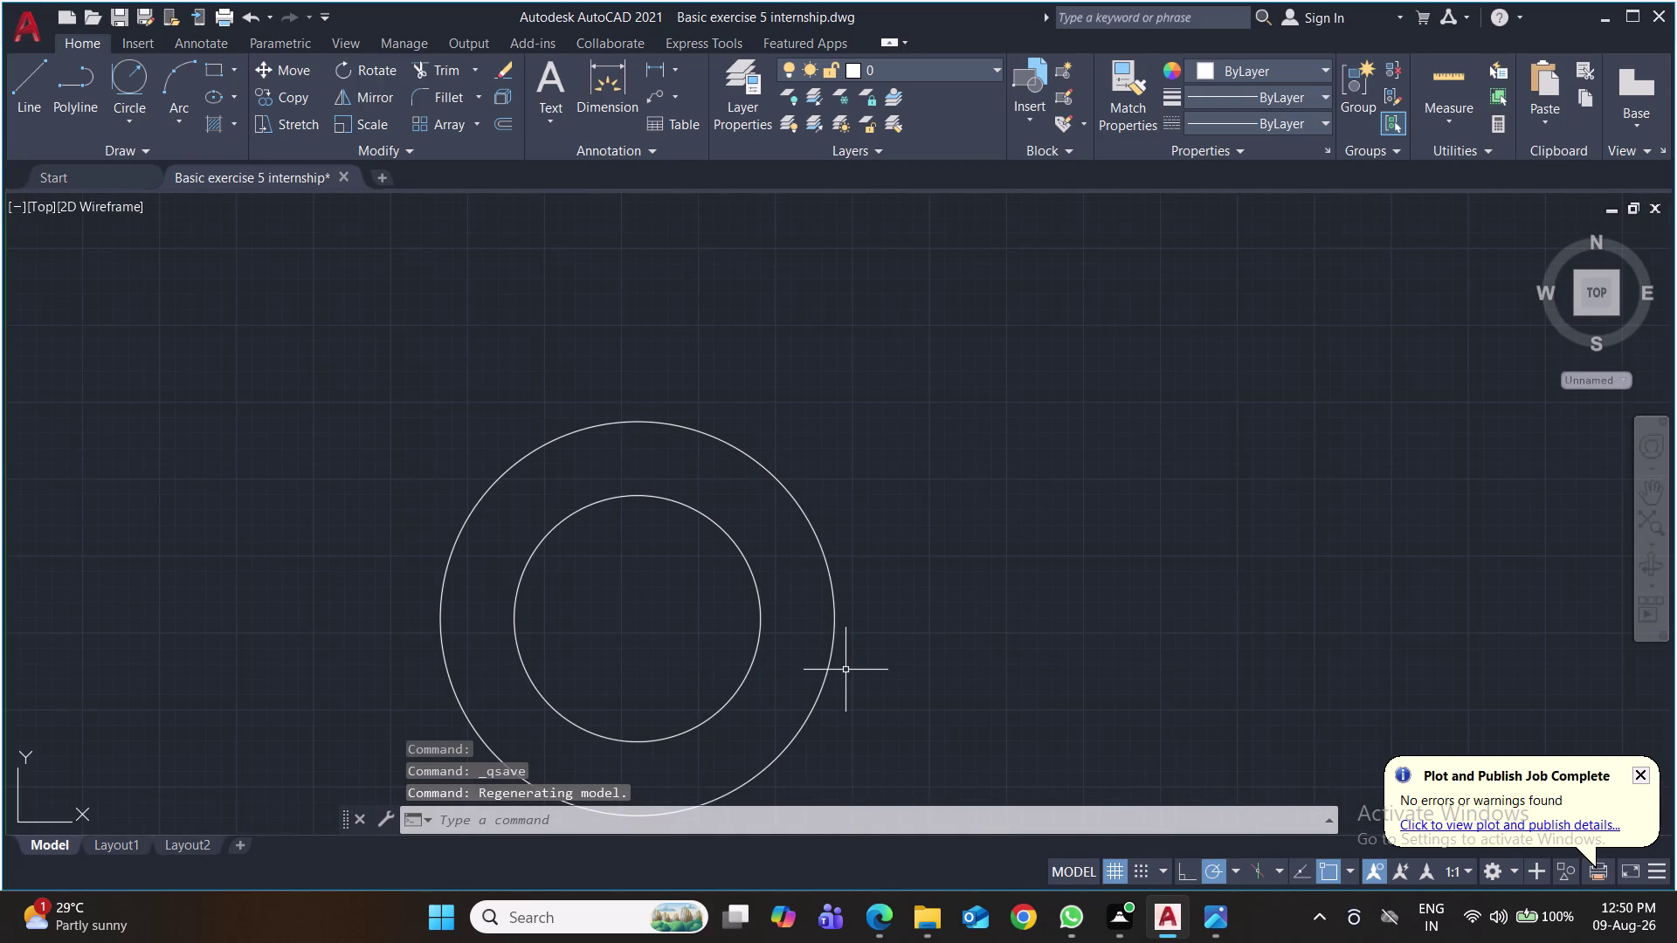
Draw a 65-unit vertical line up from the circles' centre.
key(l)
key(Return)
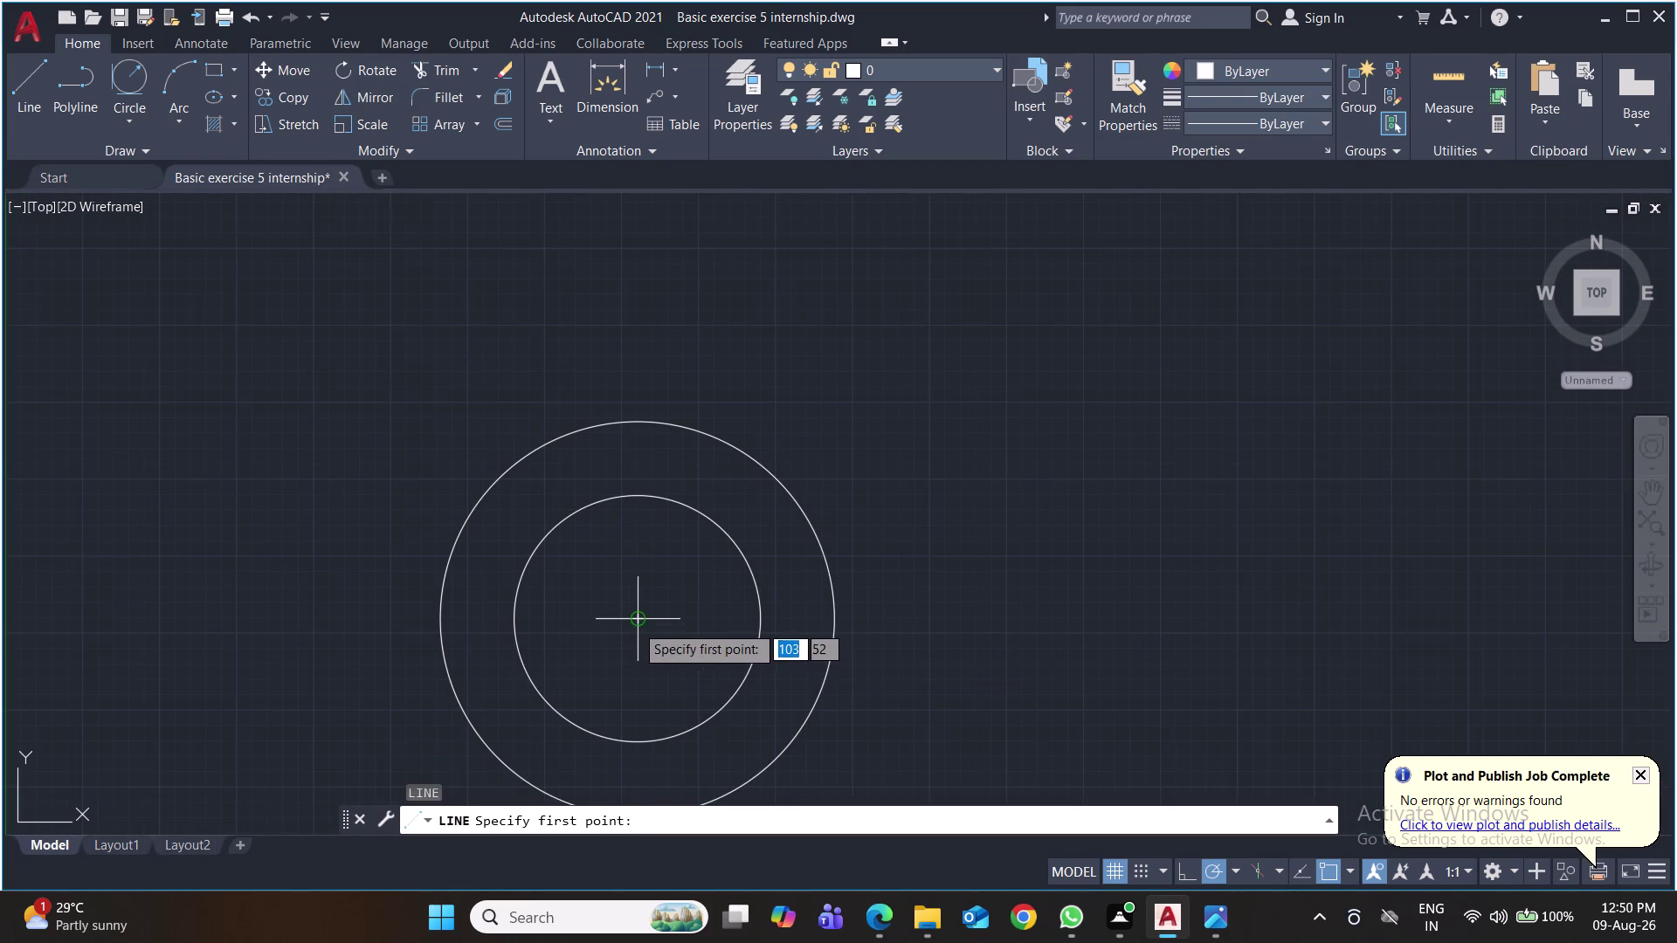
click(635, 625)
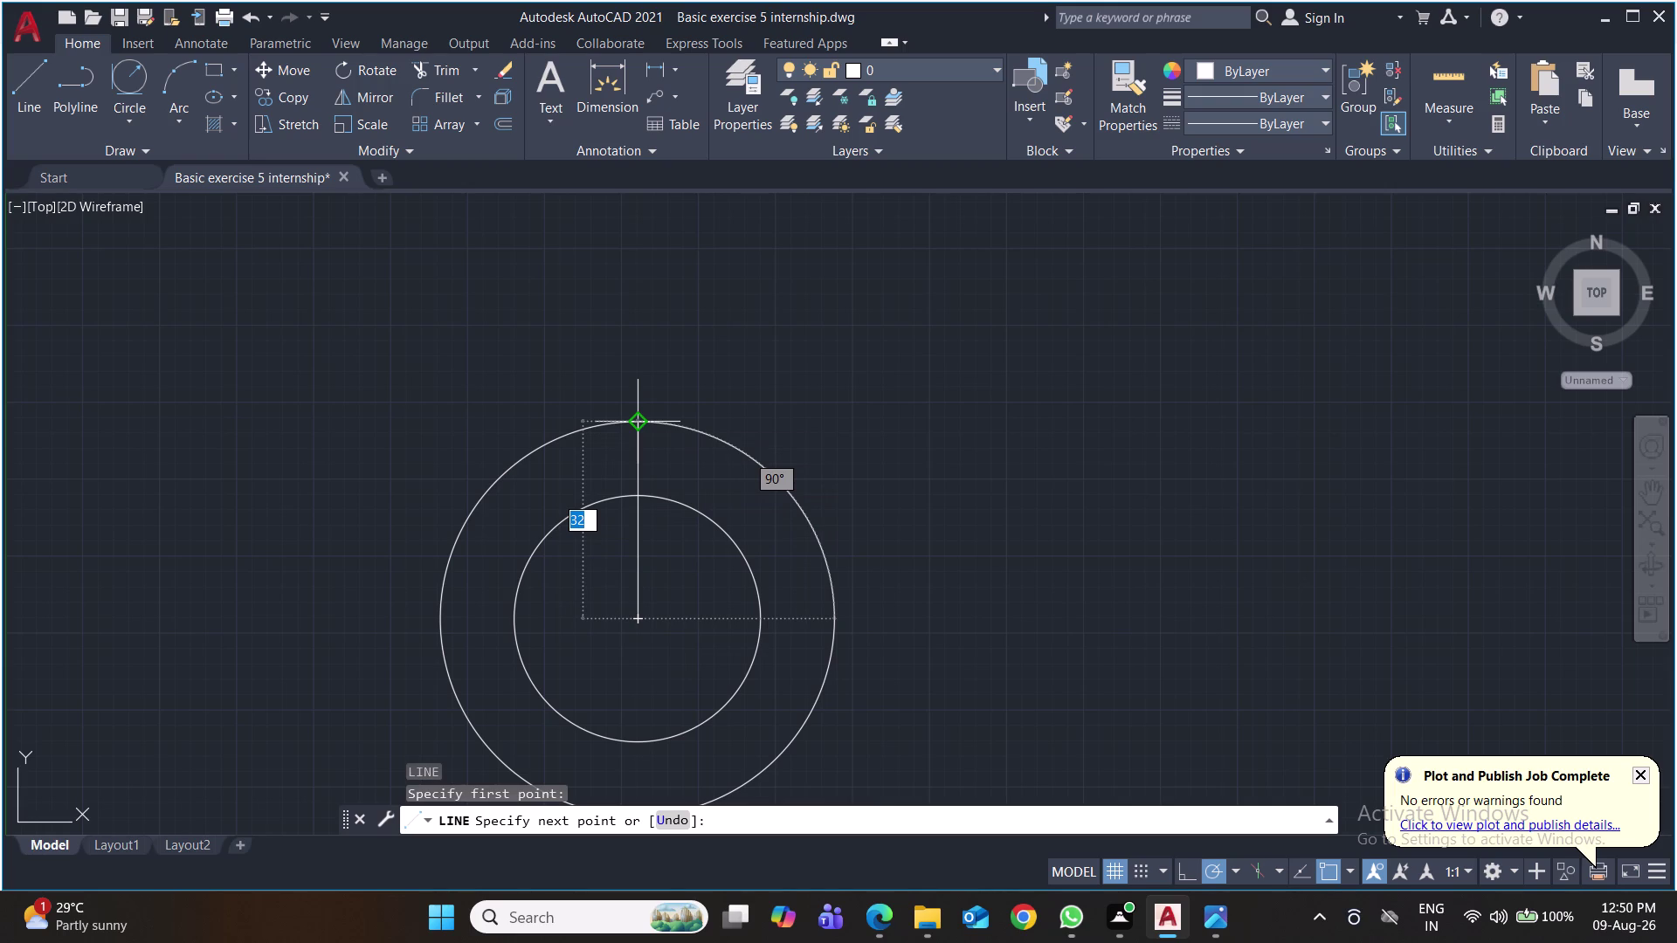
text(65)
key(Return)
key(Return)
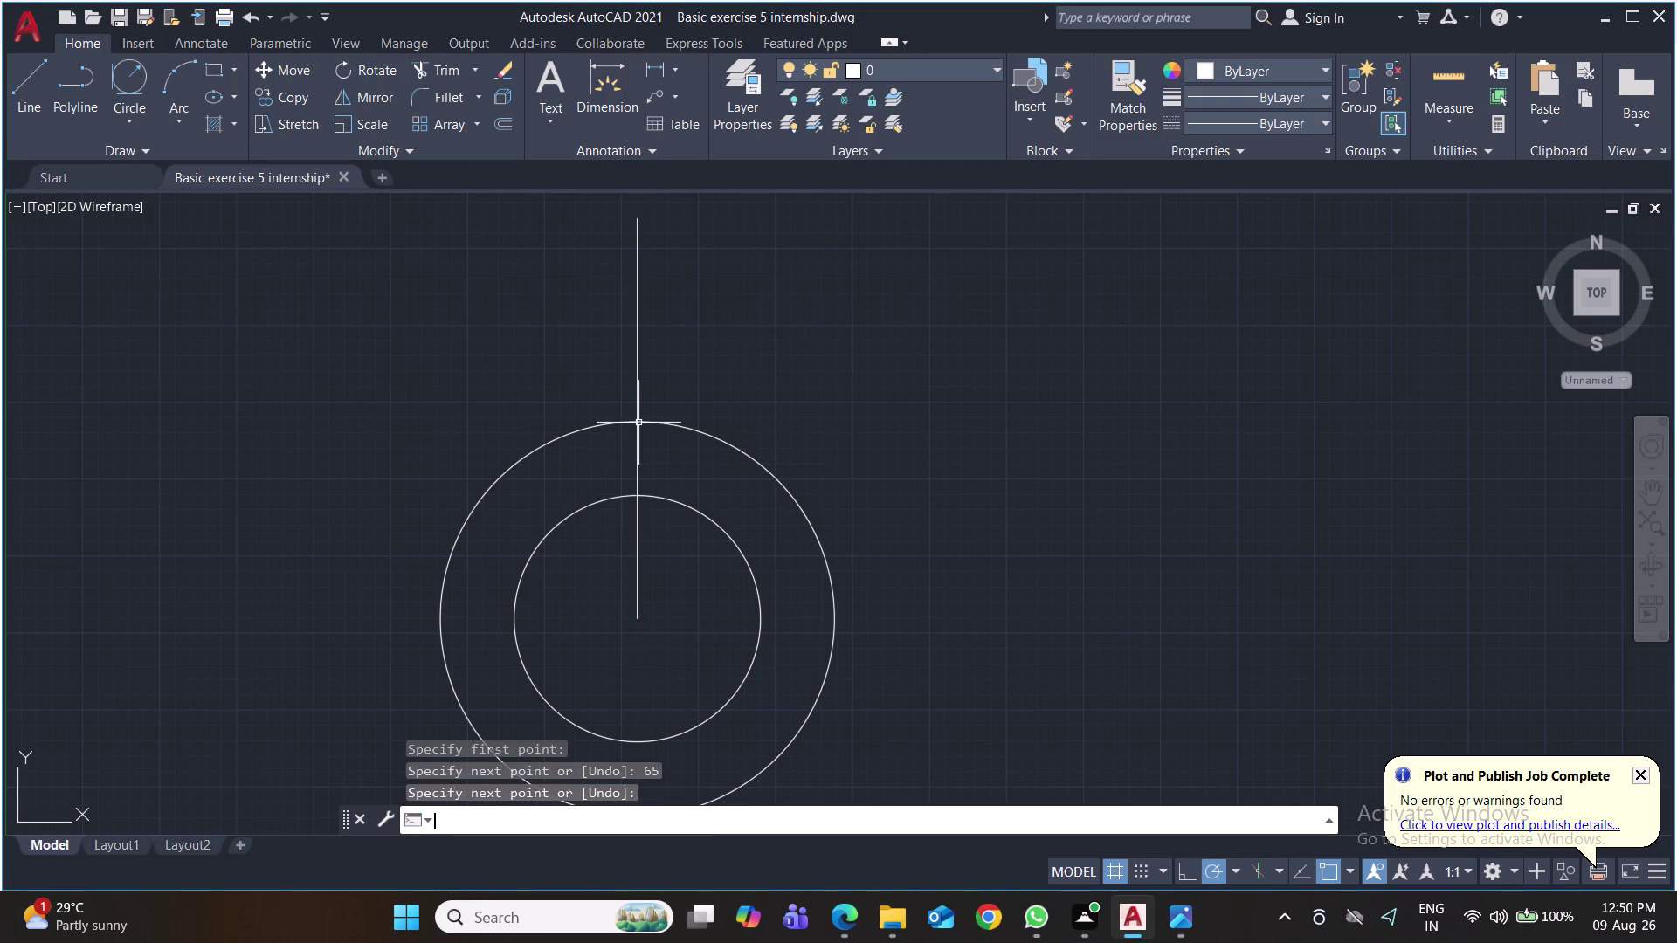
middle_drag(947, 374, 930, 538)
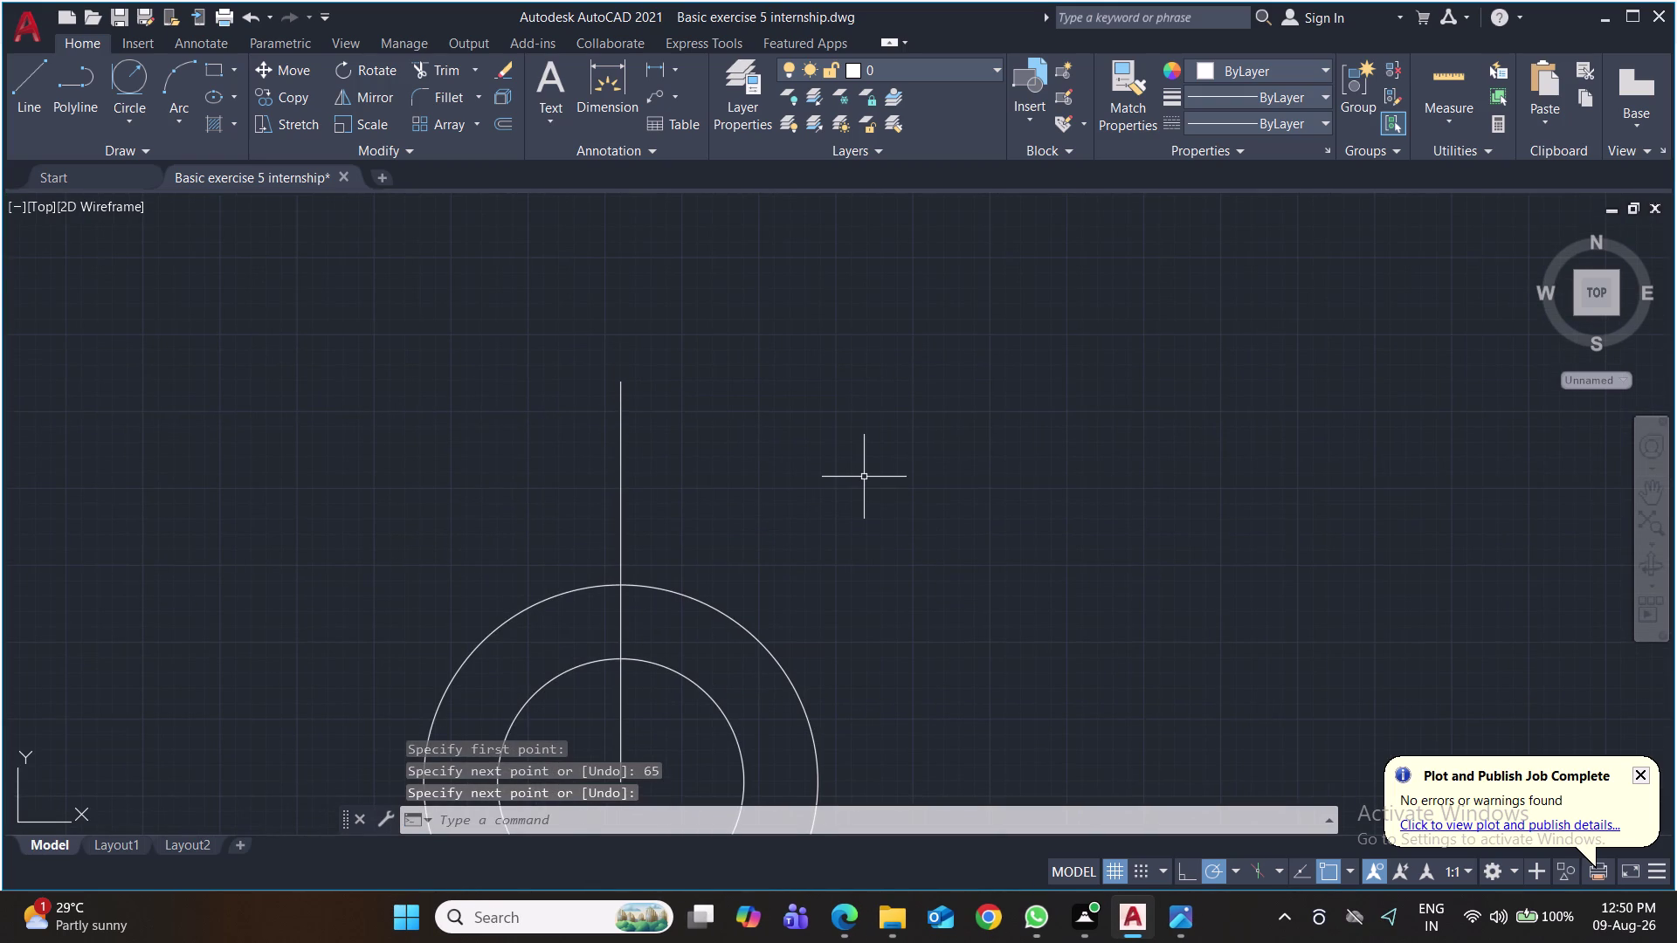
Cancel the small circle started at the line's top before giving its radius.
key(c)
key(Return)
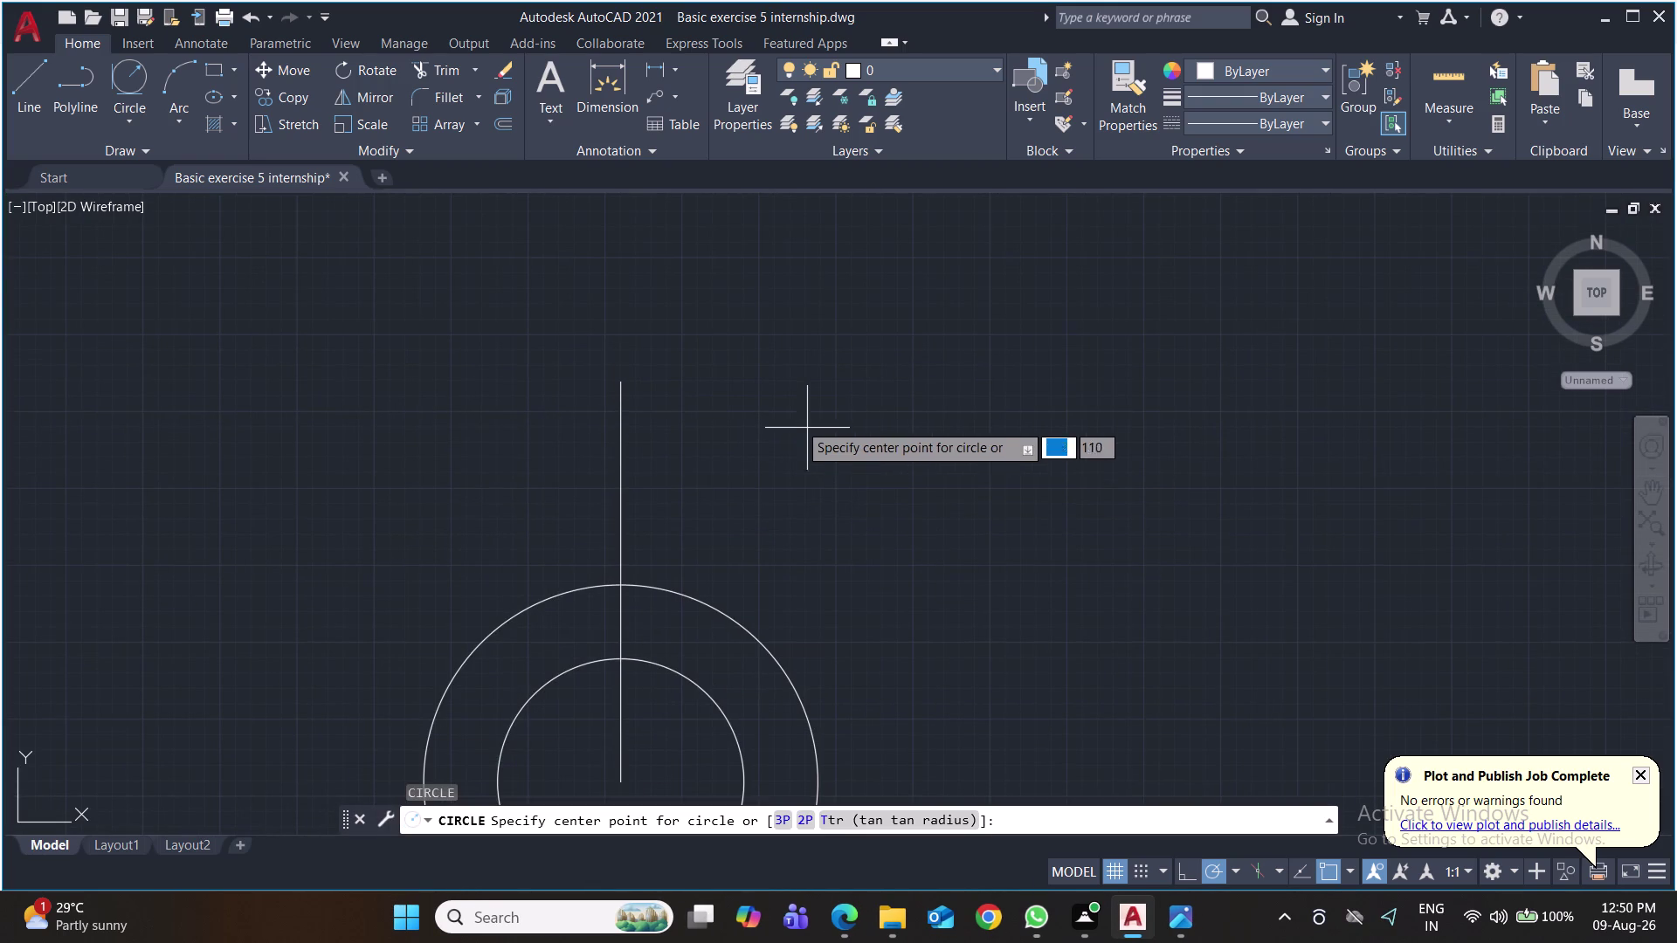
click(616, 383)
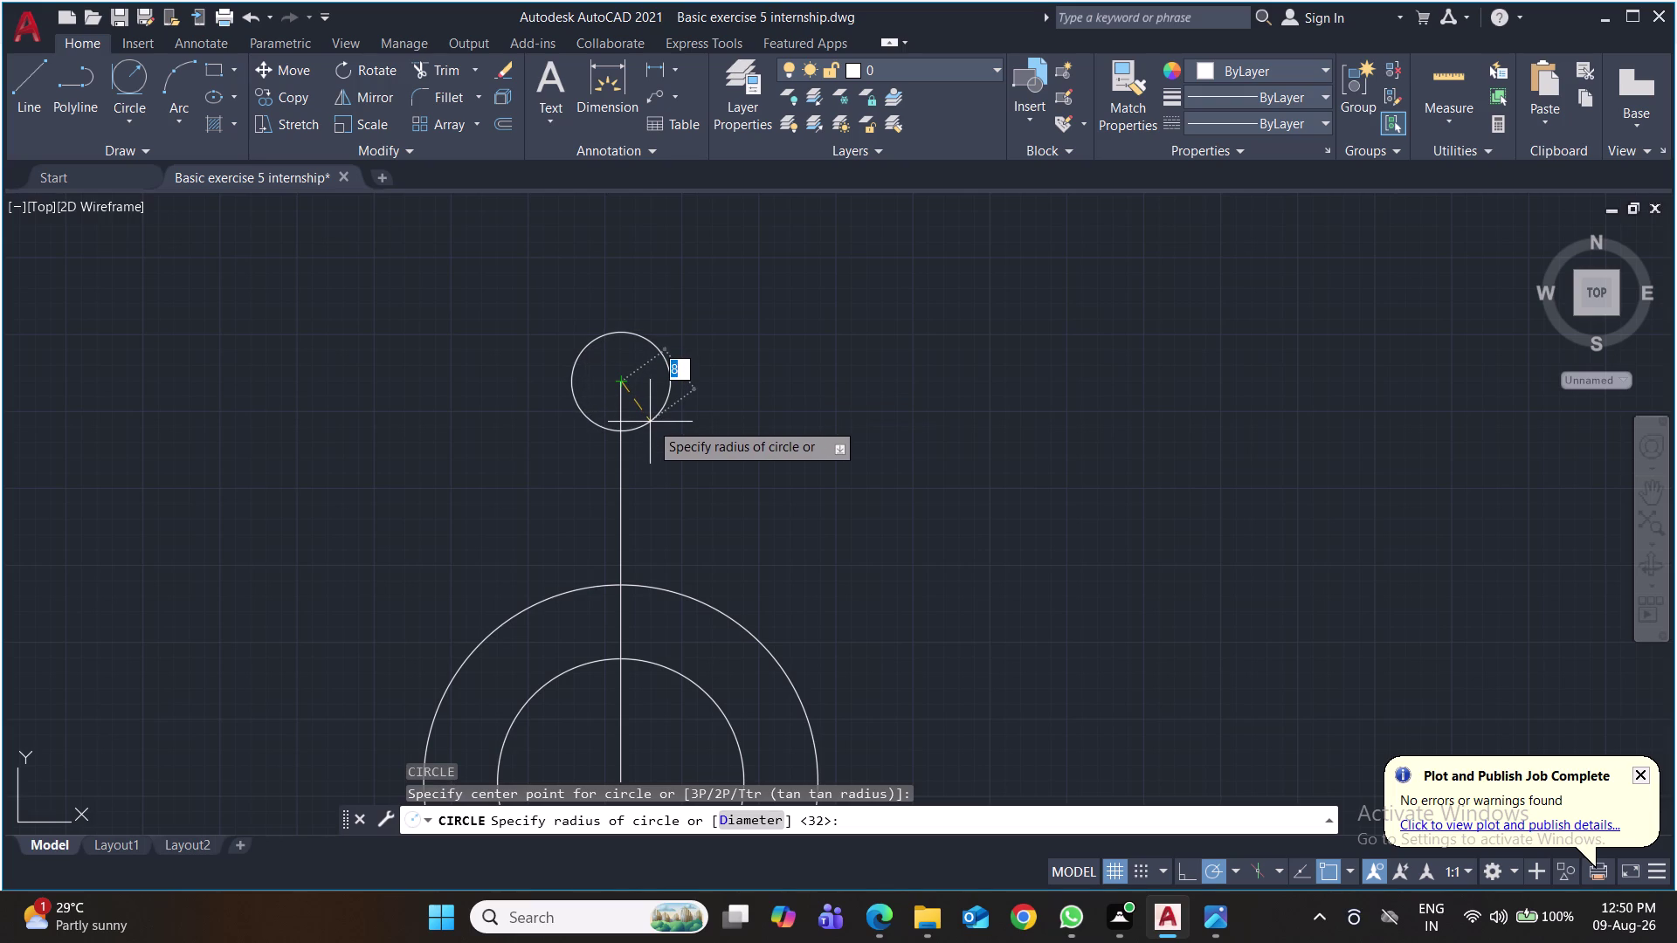
text(8.)
key(Escape)
key(Escape)
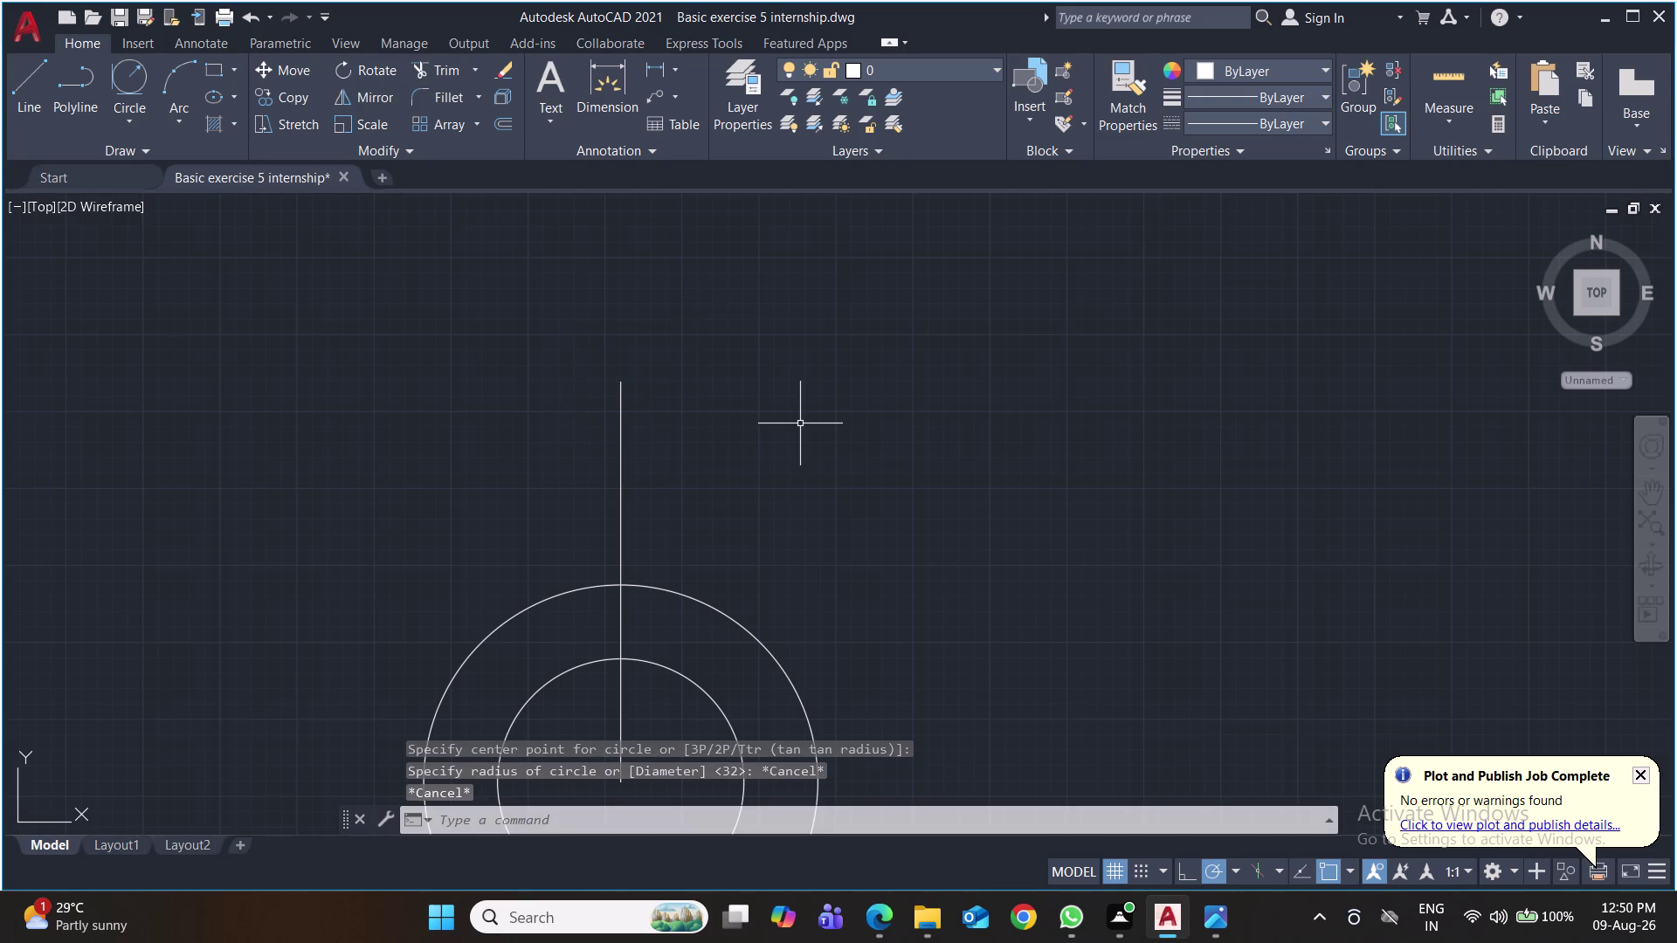
Change drawing units to one-decimal length precision (0.0).
key(u)
key(n)
key(Return)
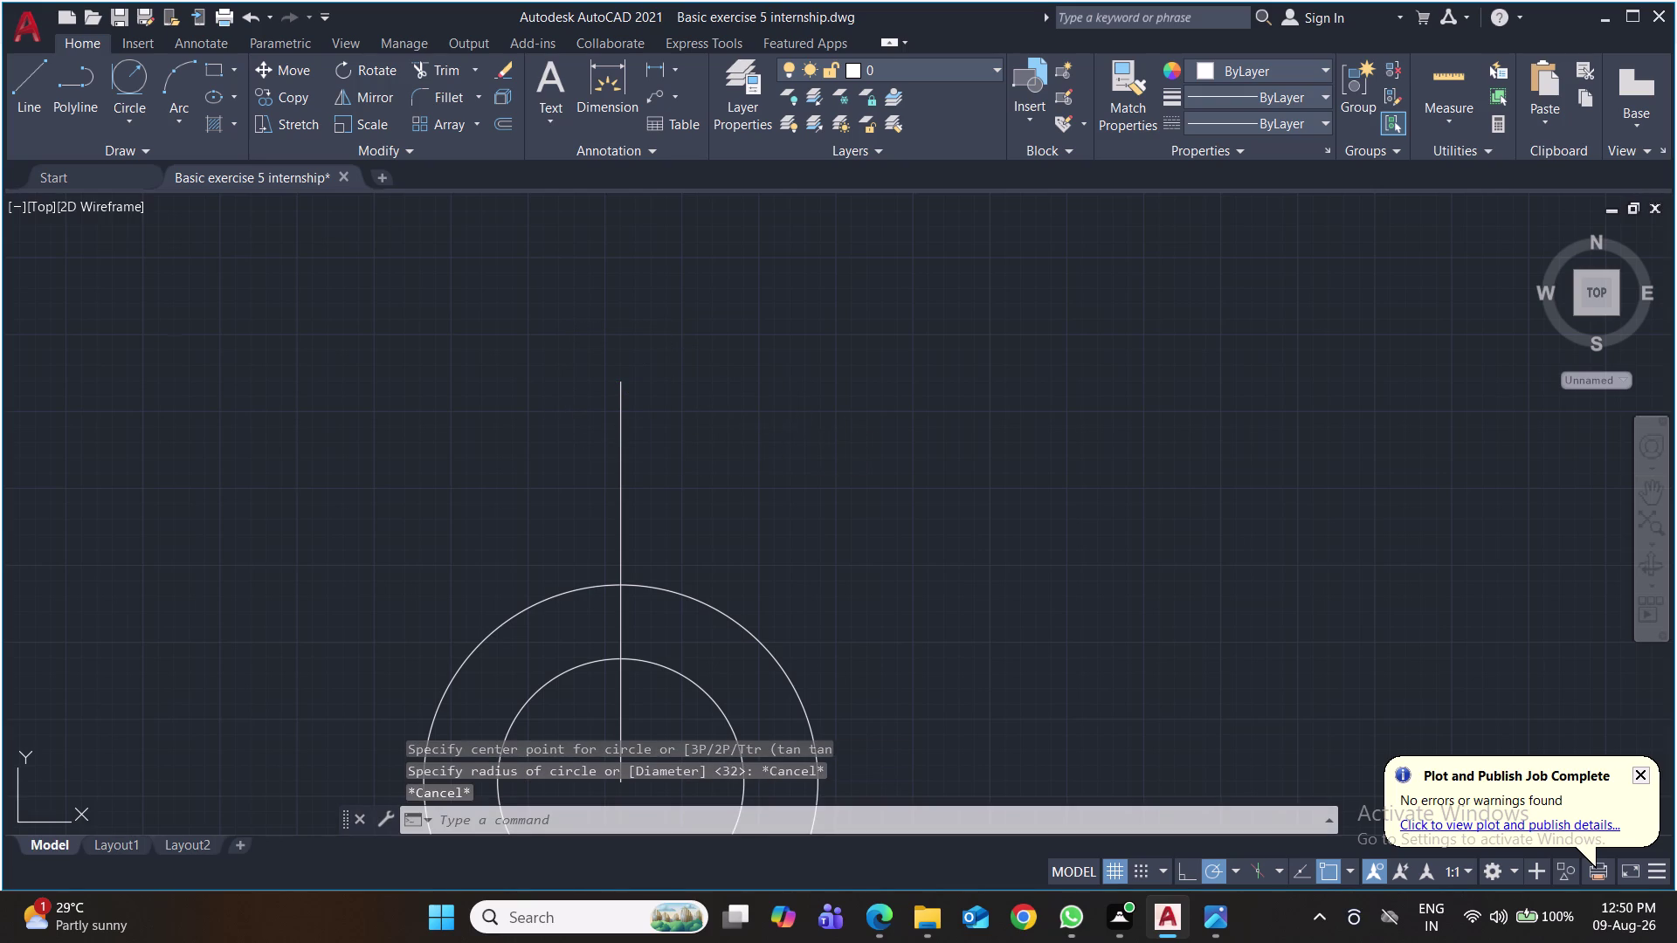
click(757, 343)
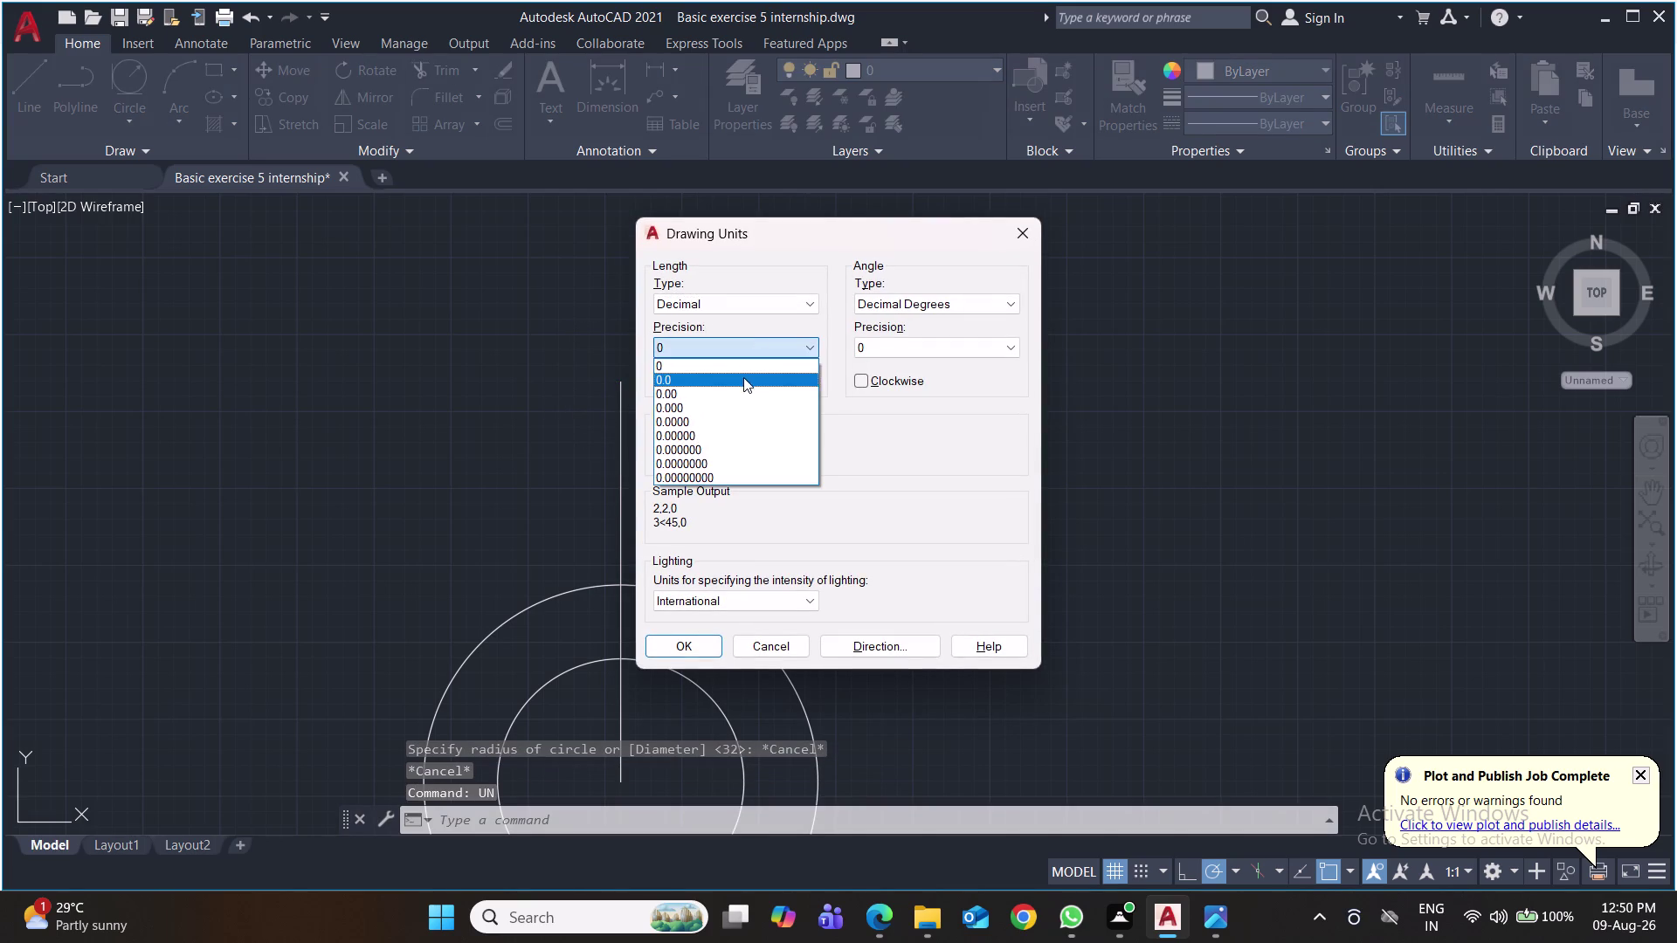
click(743, 378)
click(686, 644)
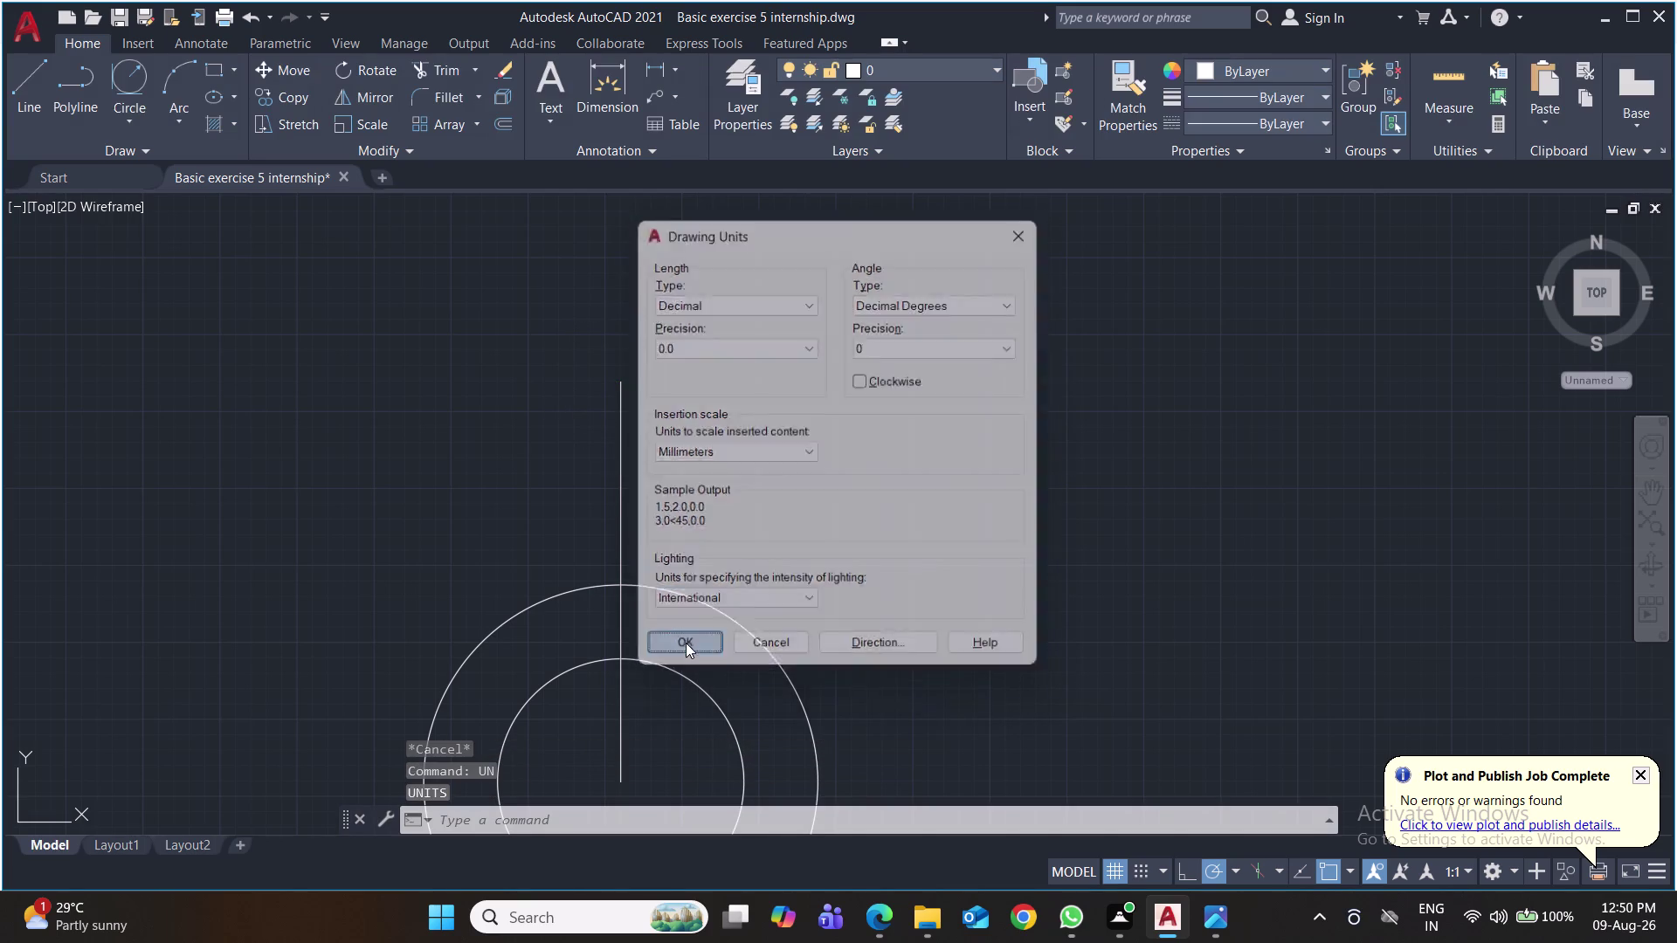
Draw circles of radius 8.5 and 15 at the line's top end and save.
key(c)
key(Return)
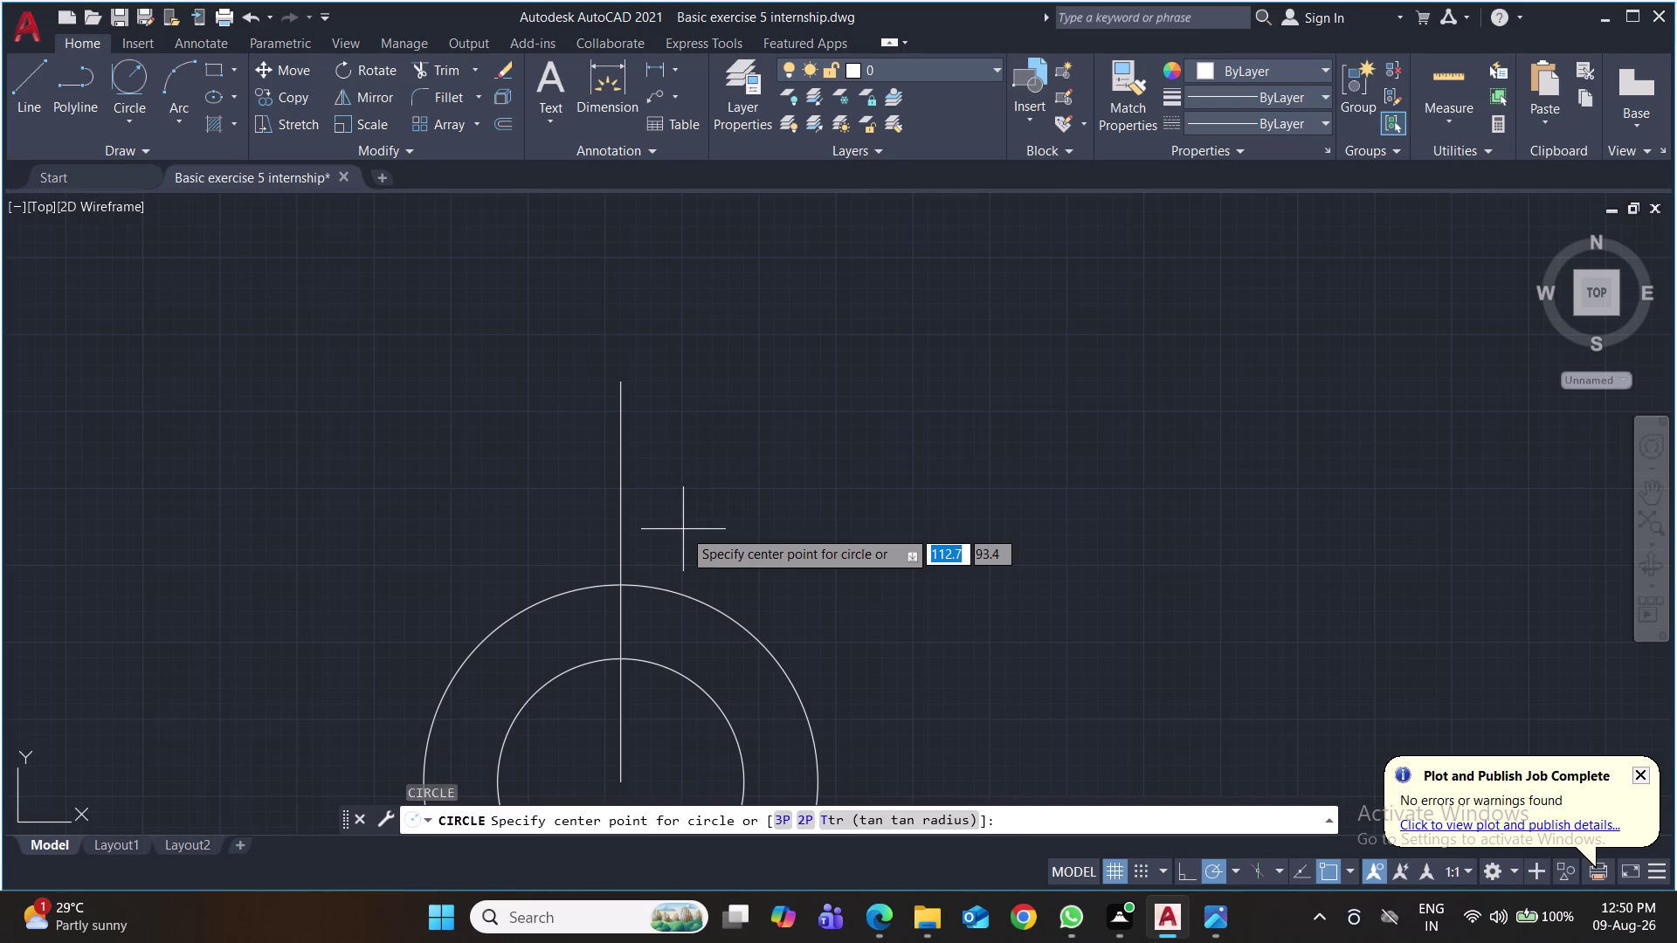
click(620, 384)
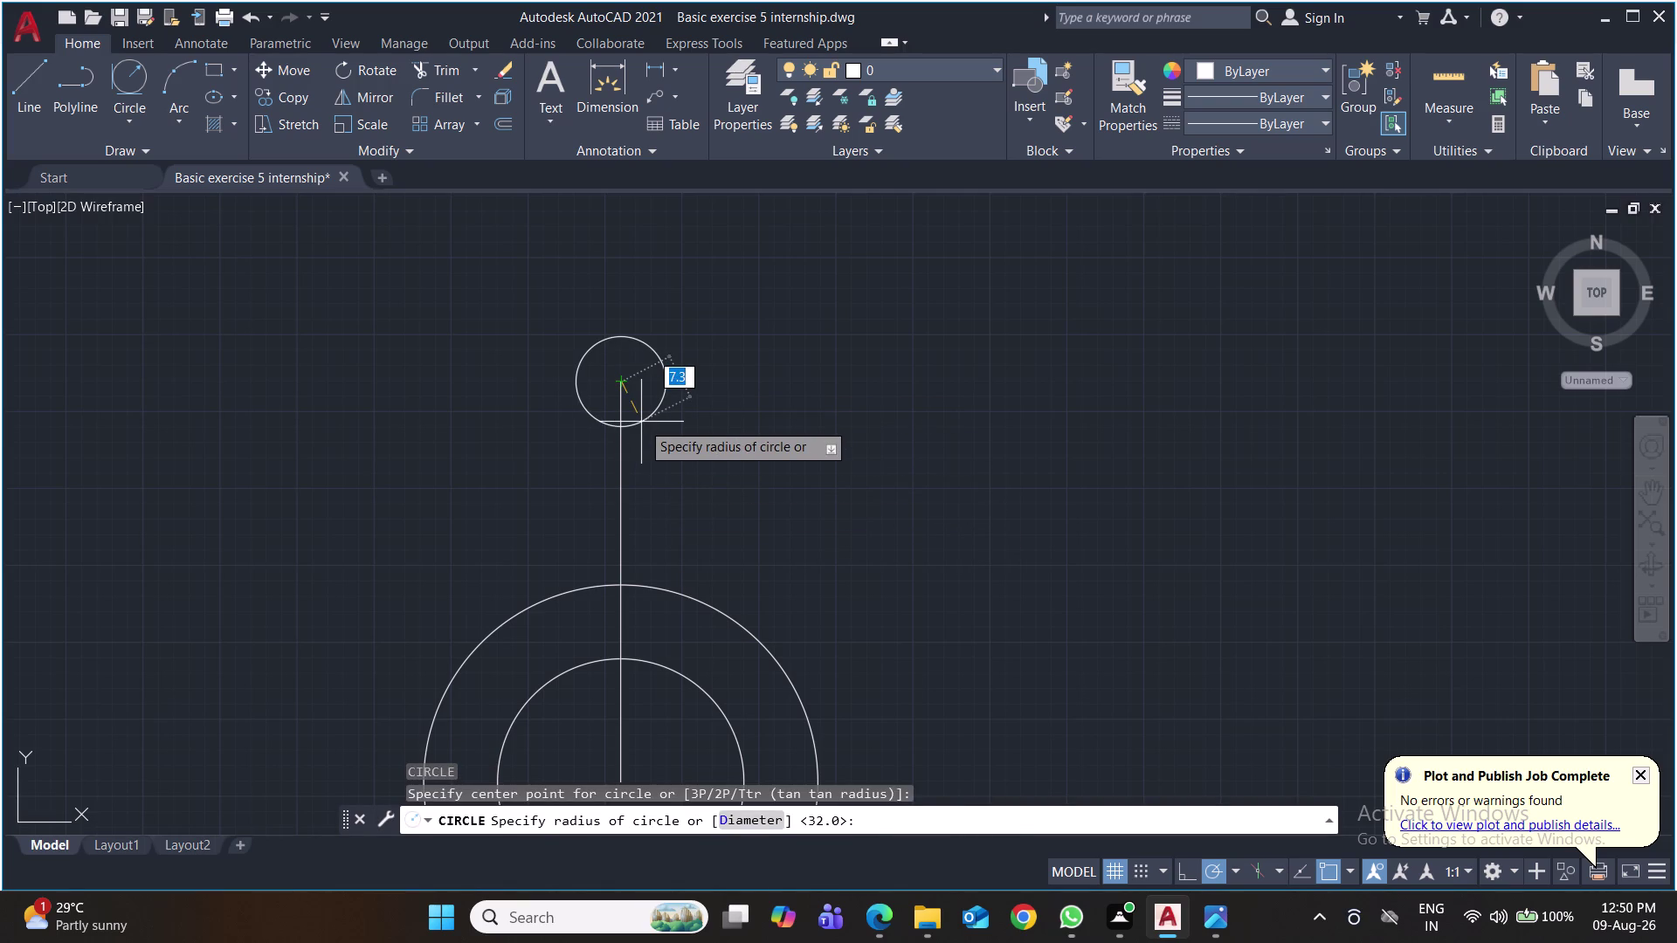
text(8.5)
key(Return)
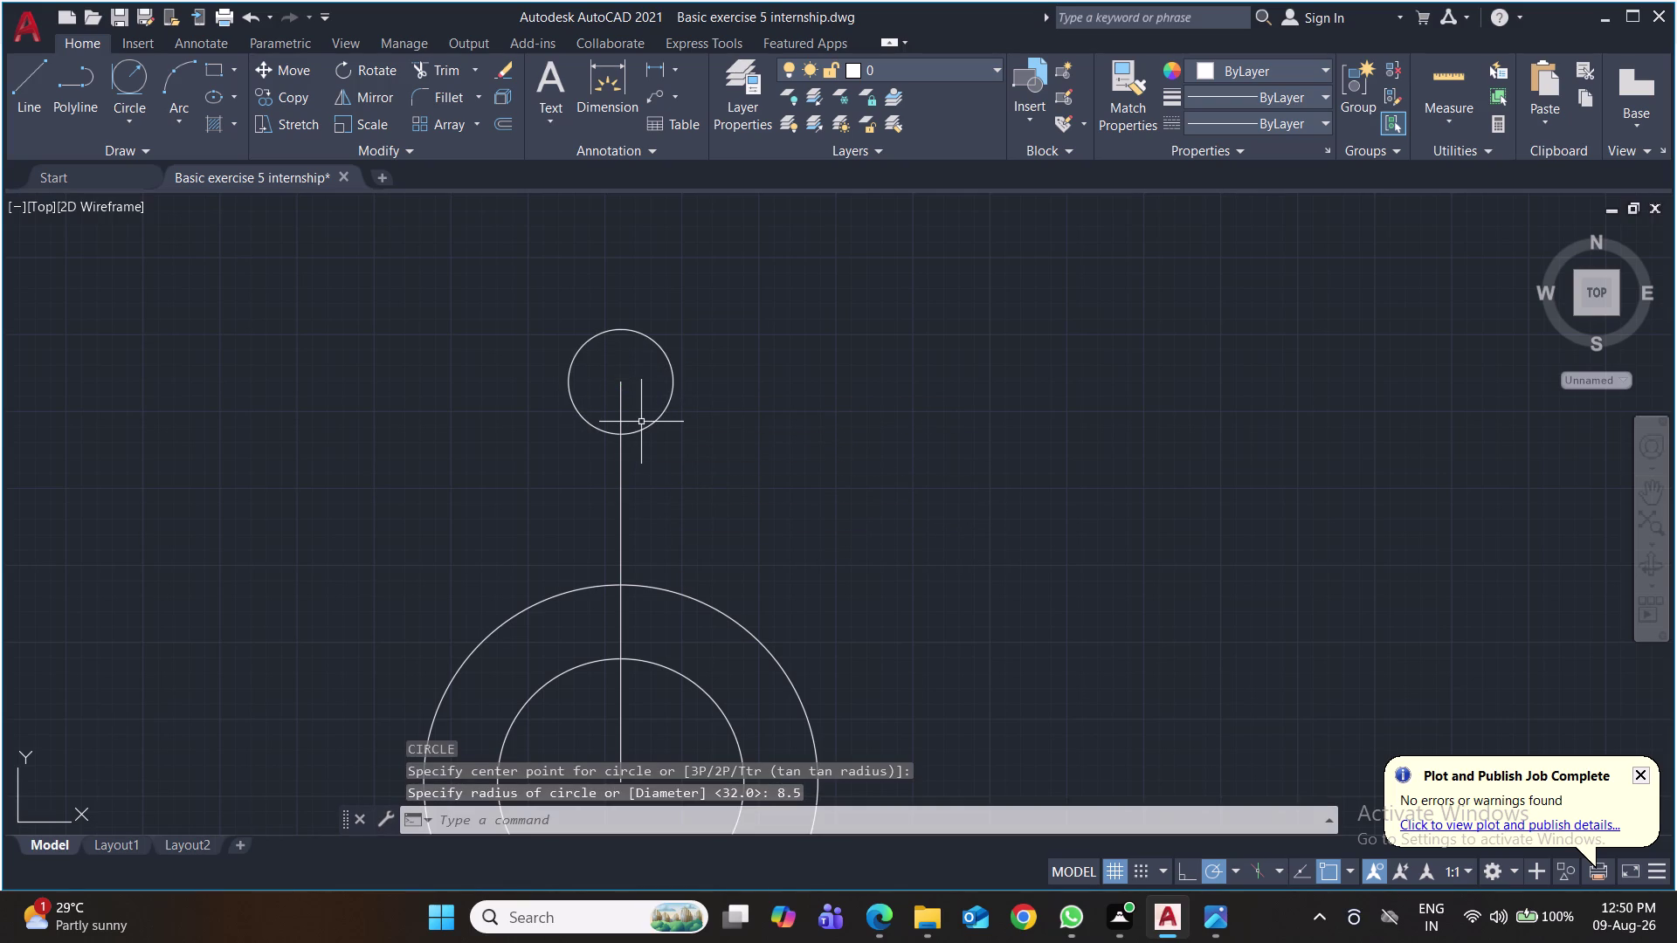
key(space)
click(627, 379)
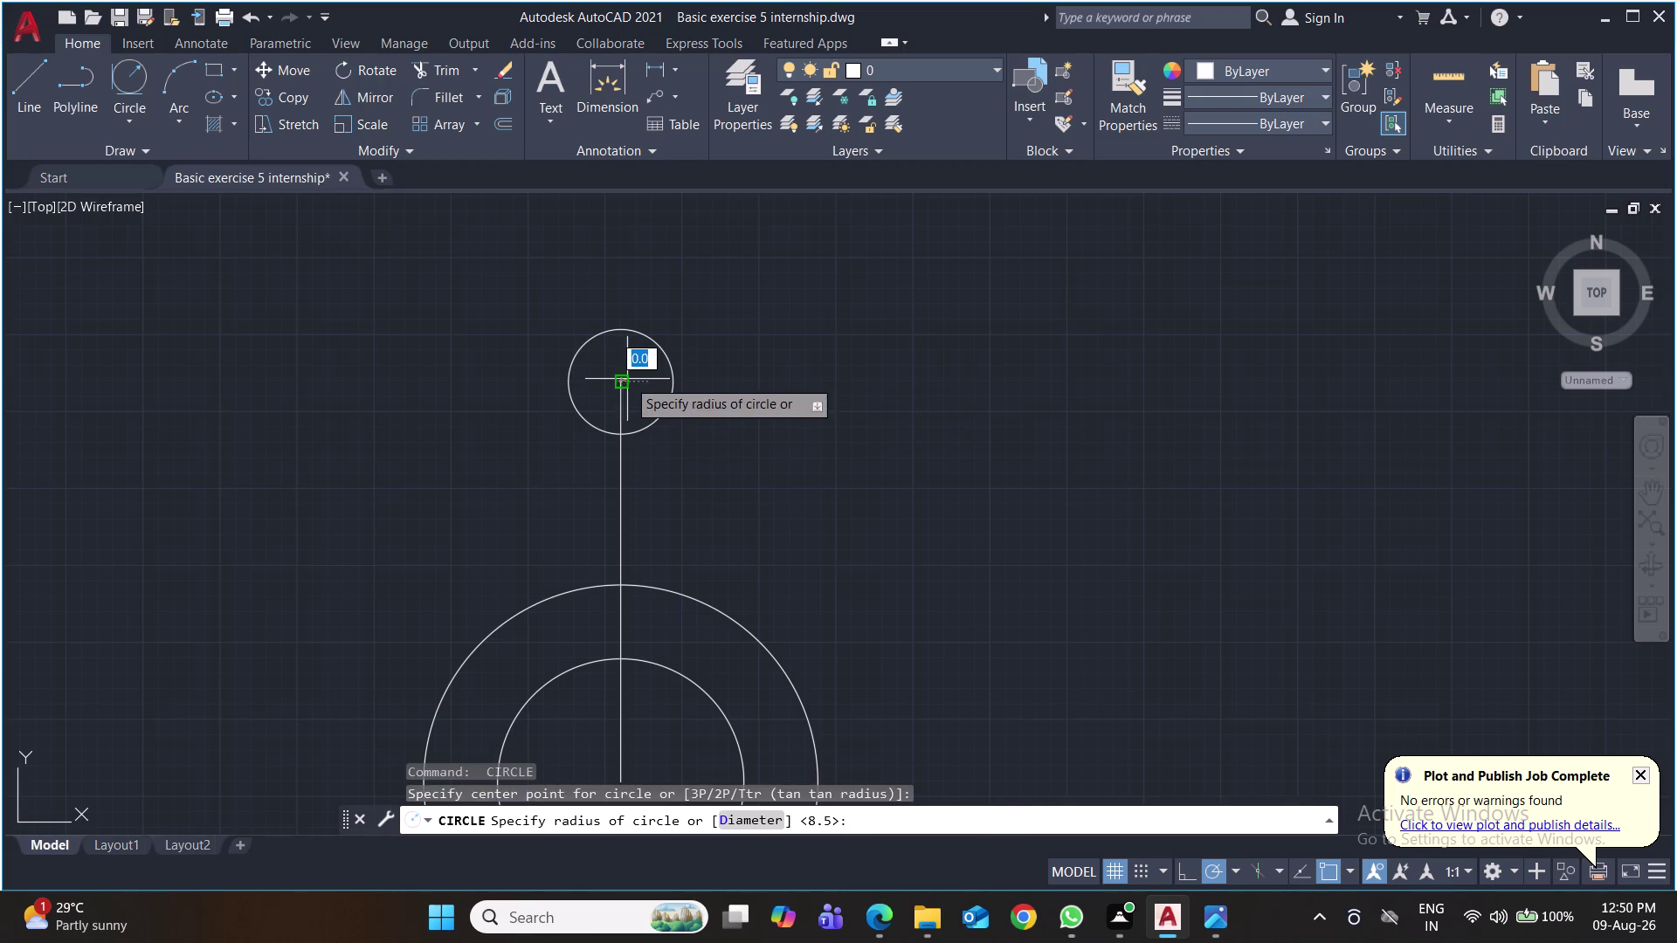
text(15)
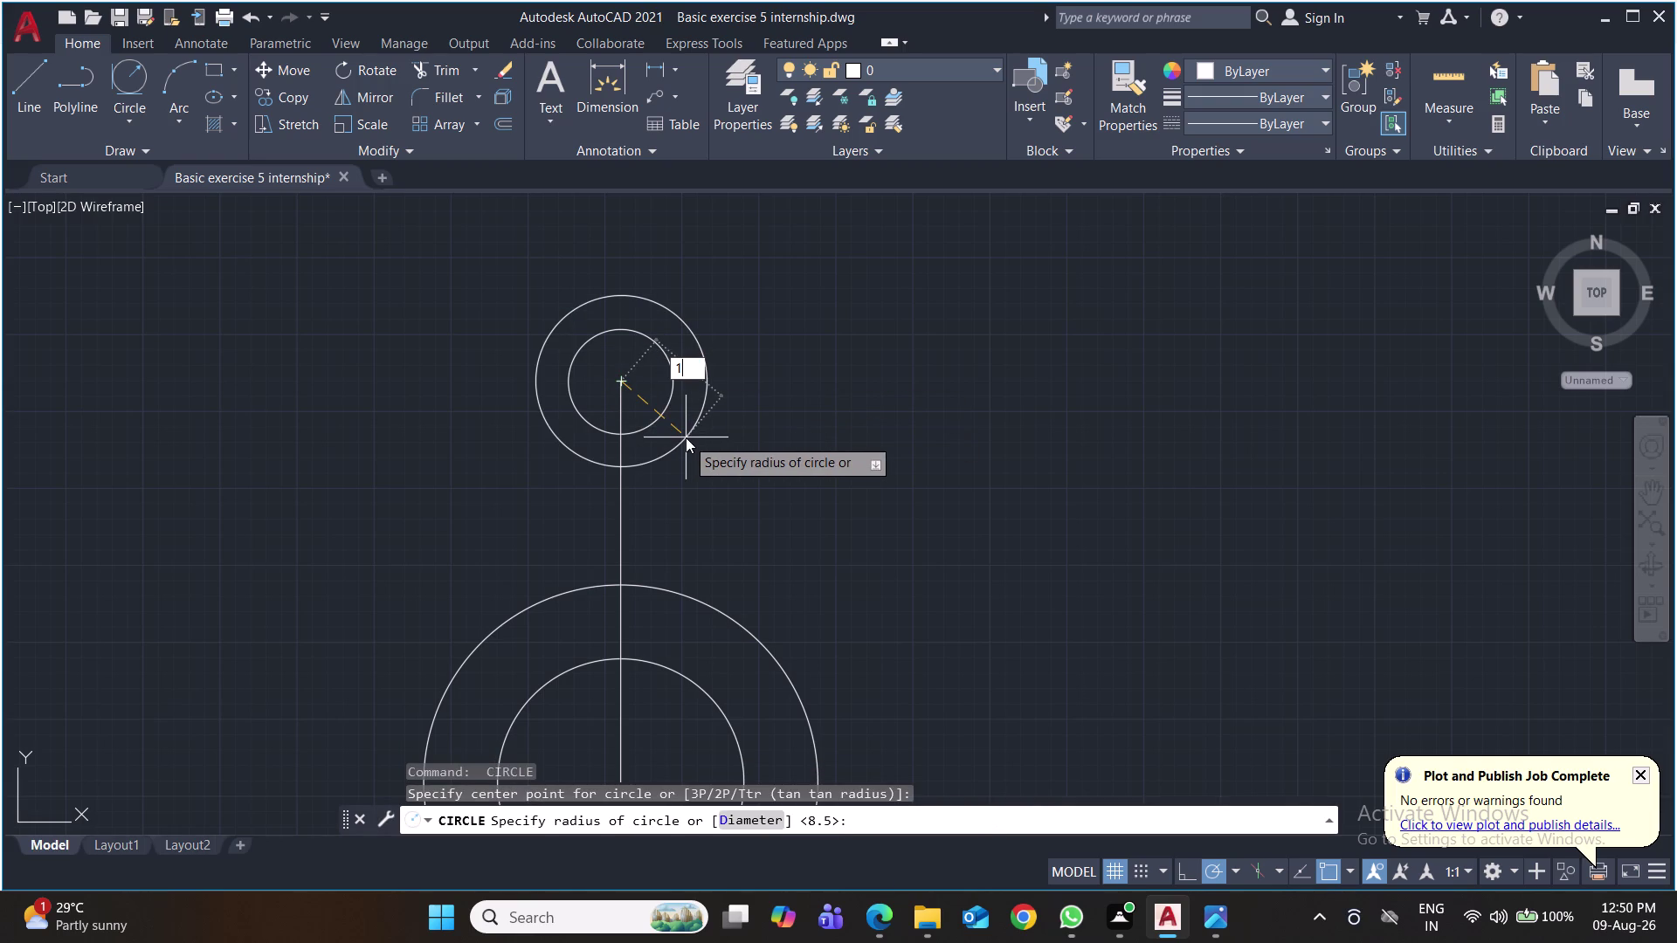
key(Return)
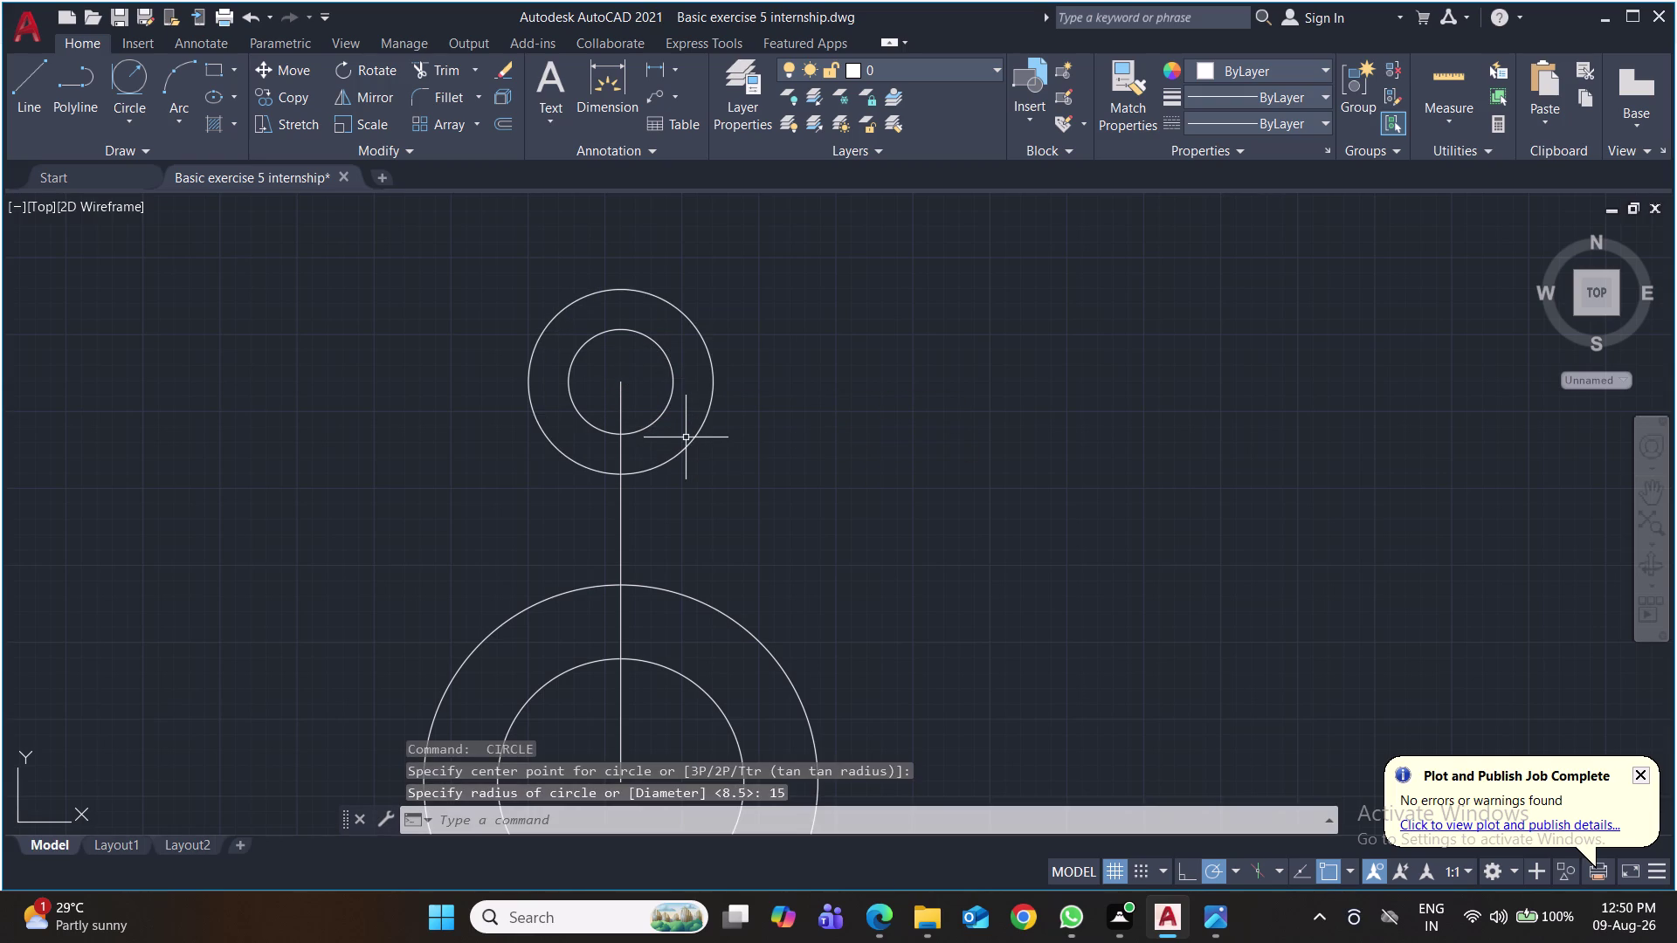
key(ctrl+s)
middle_drag(784, 405, 769, 283)
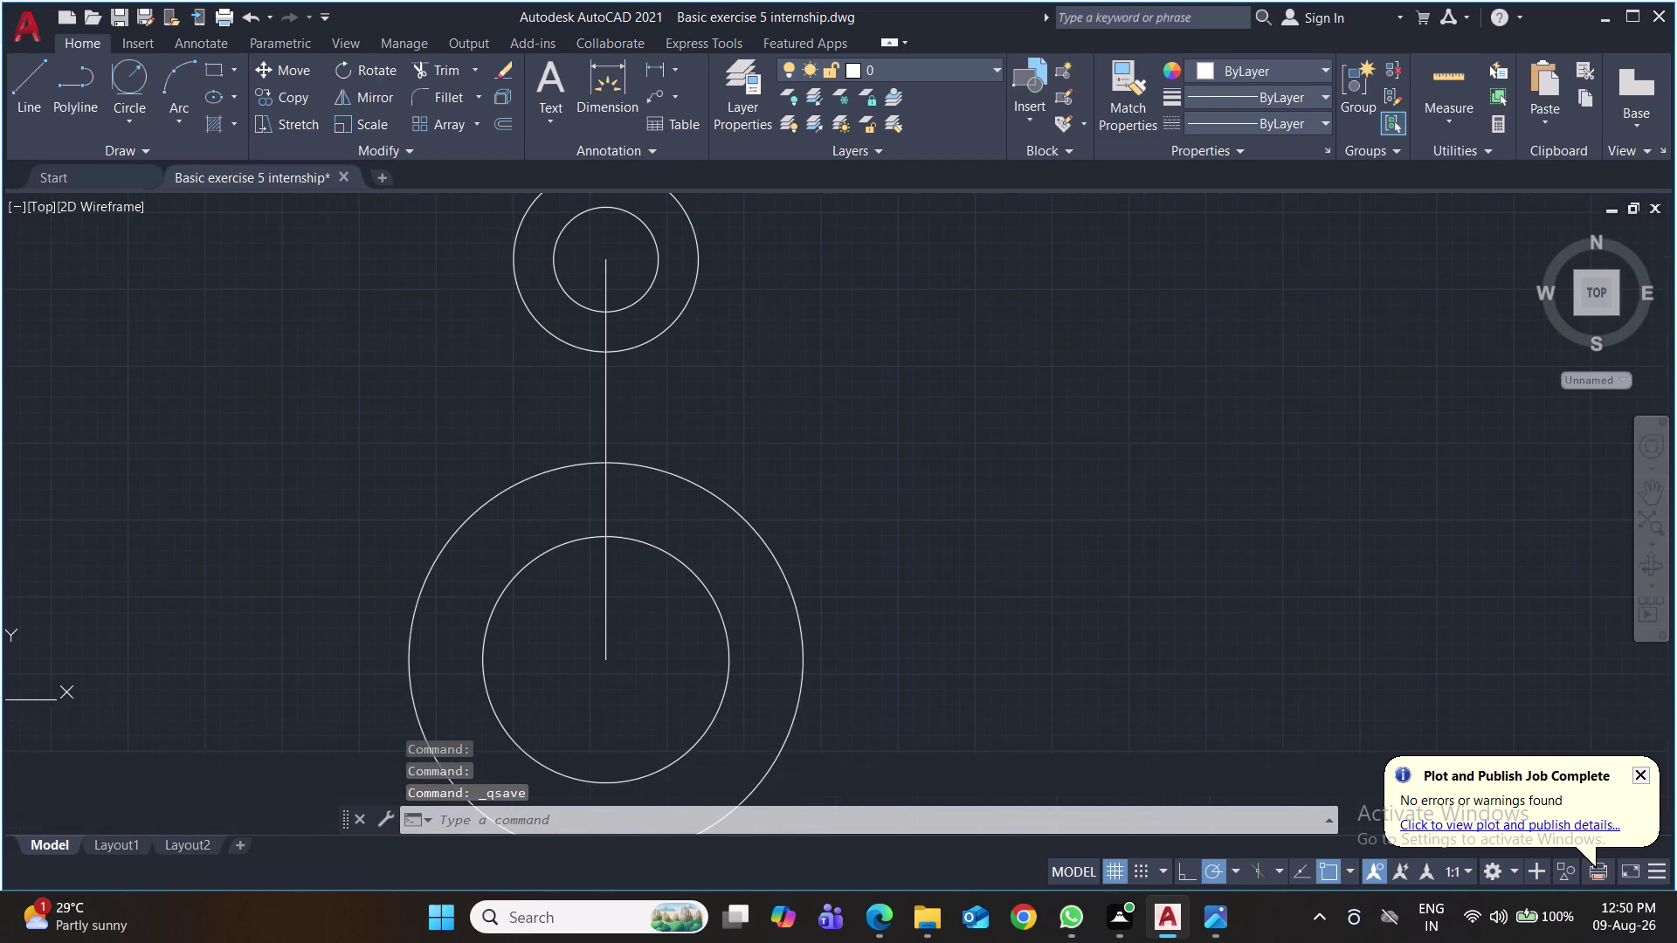
Draw right and left lines tangent to the lower R32 and upper R15 circles.
click(34, 75)
scroll(down, 3)
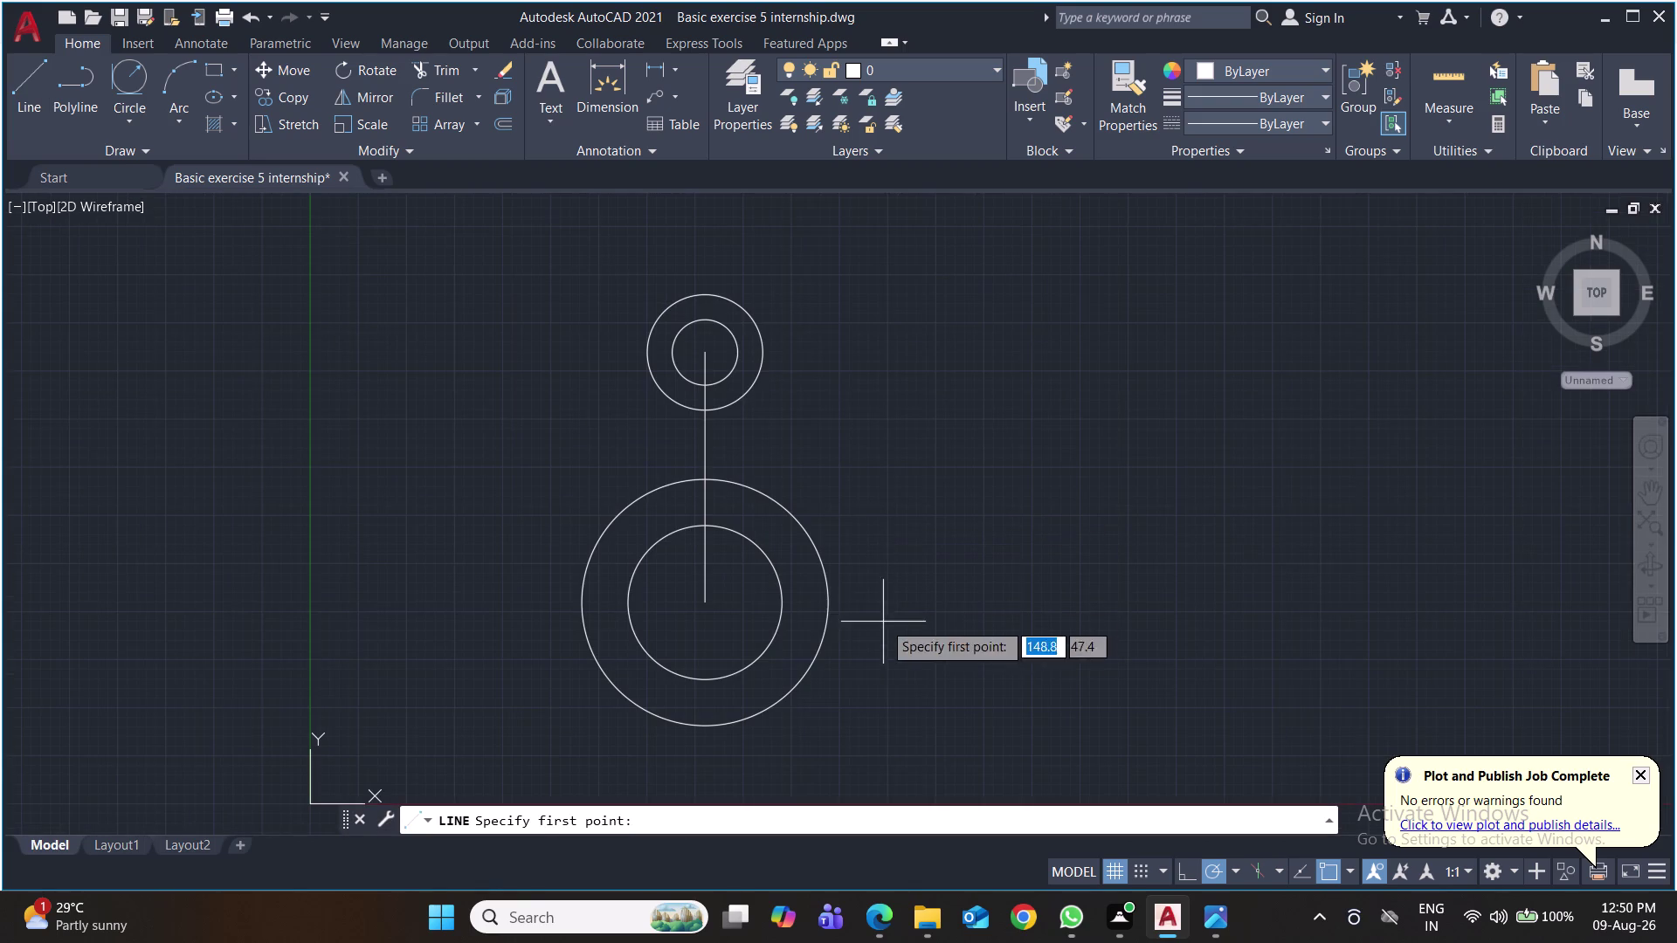
click(831, 603)
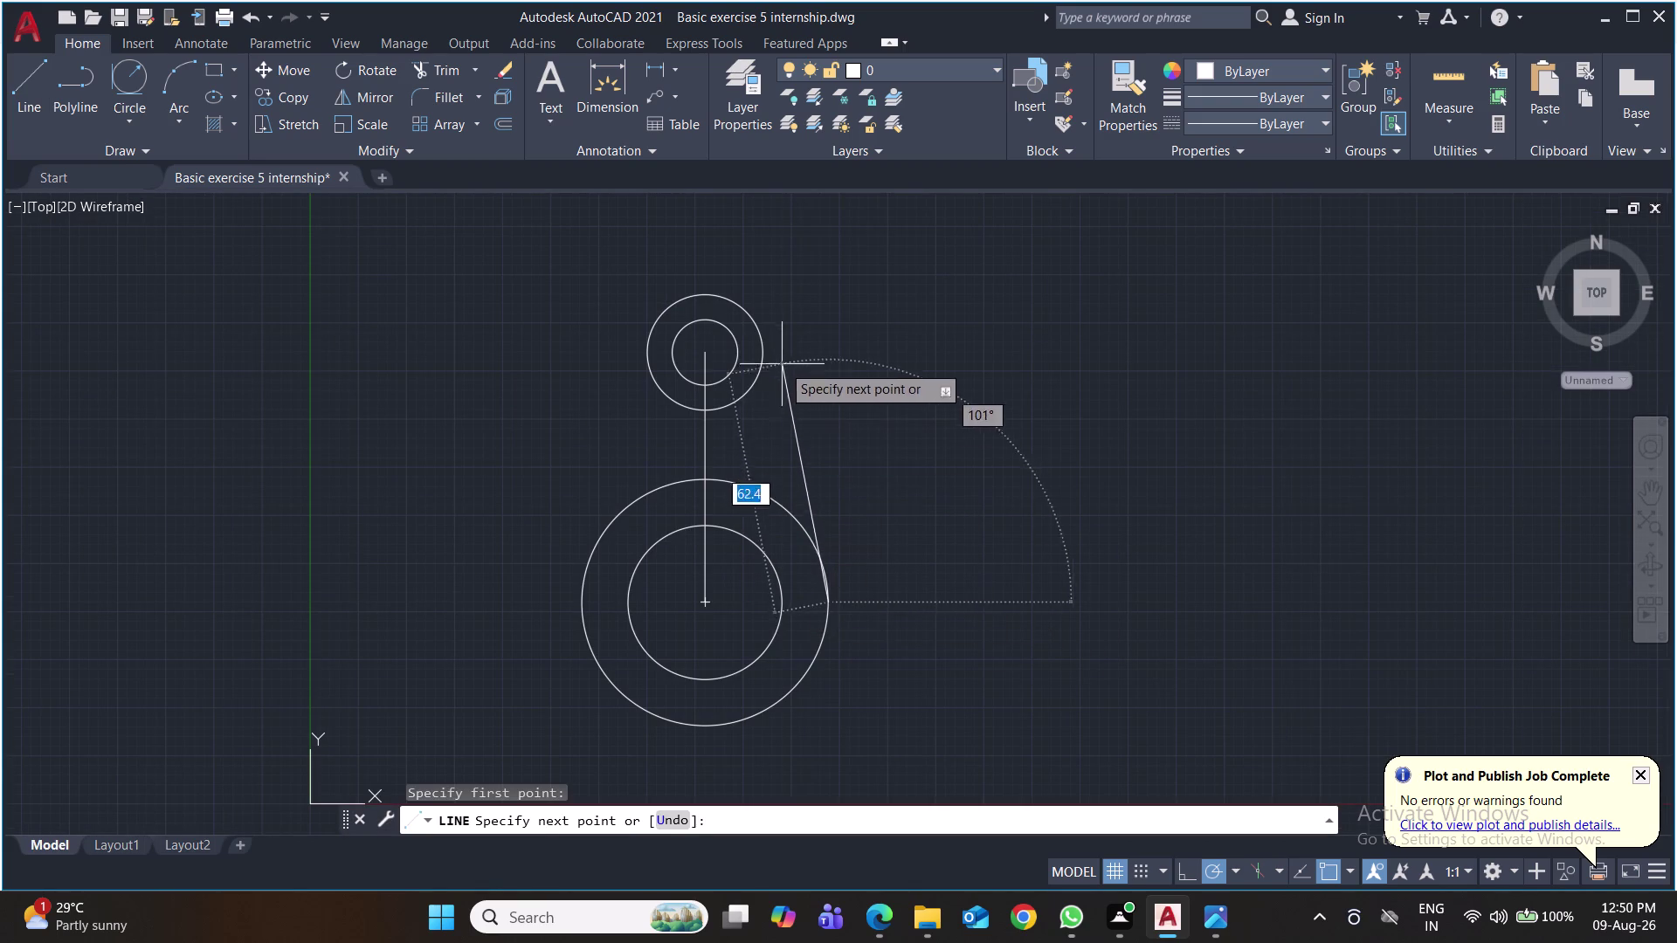
click(759, 351)
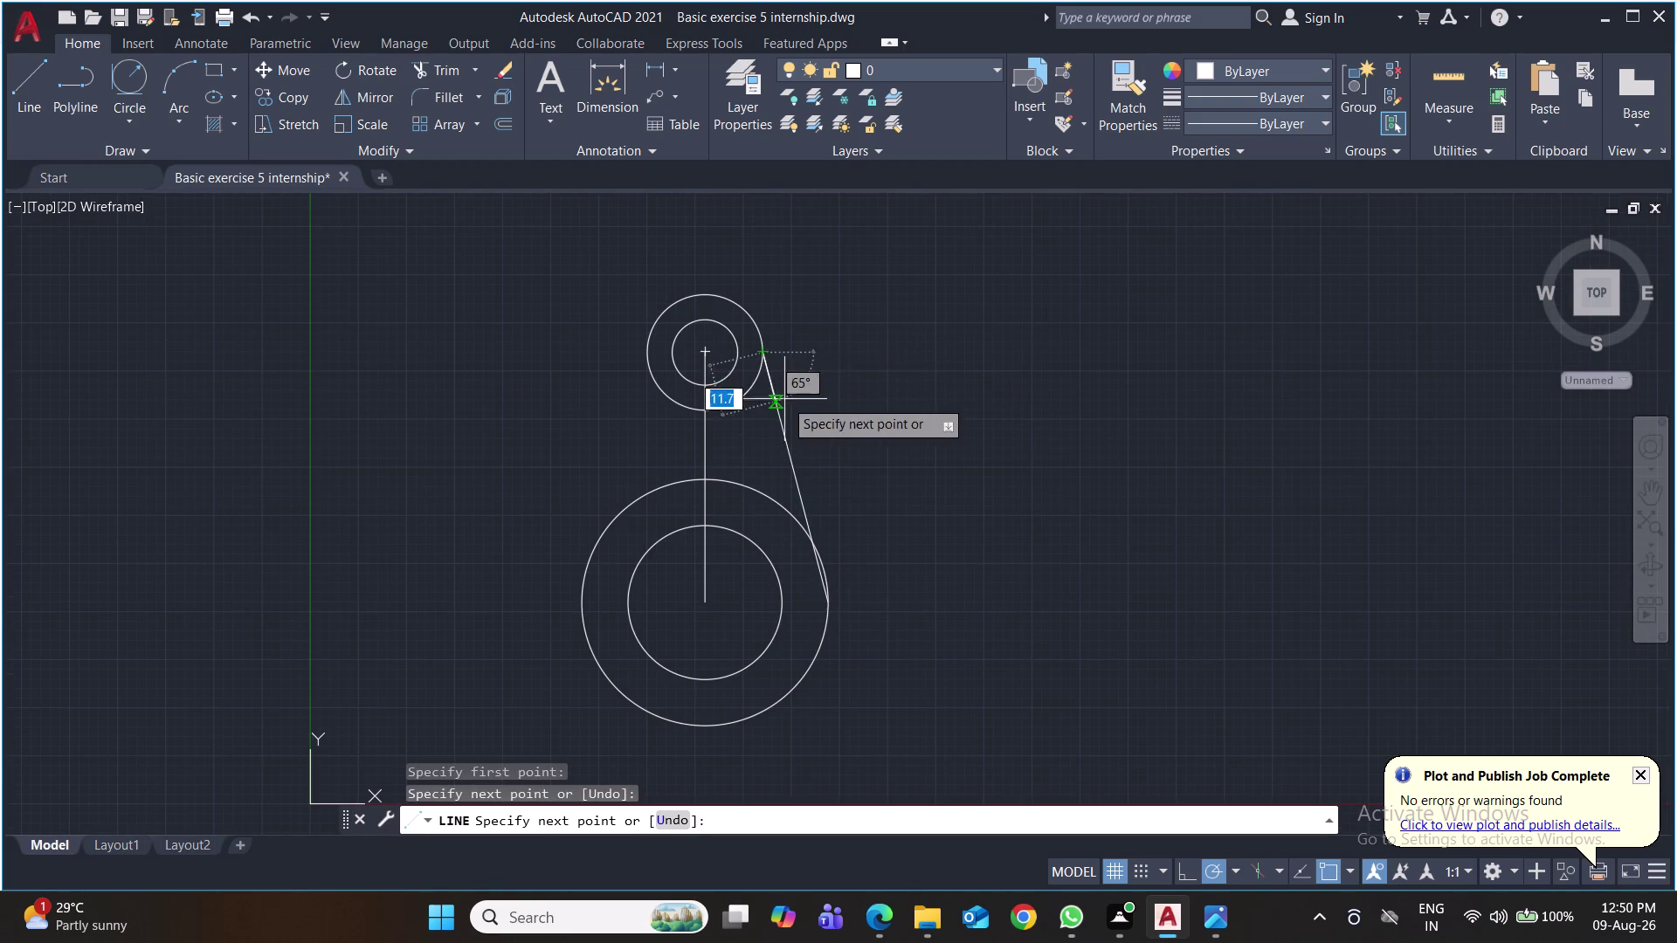
key(Return)
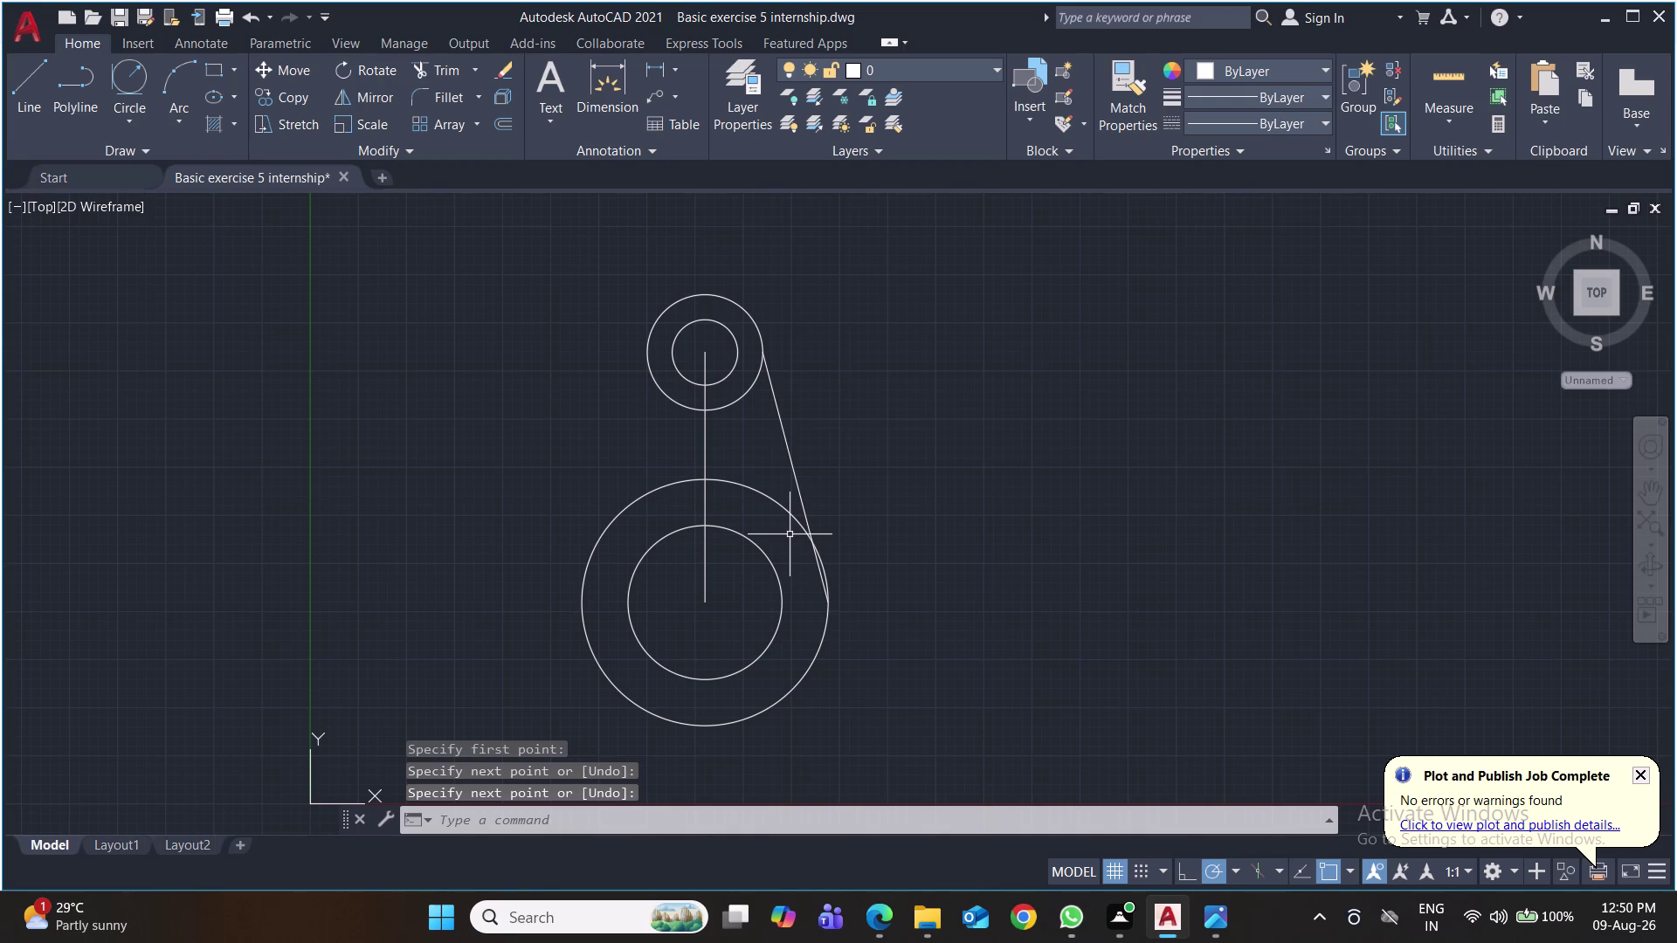
key(space)
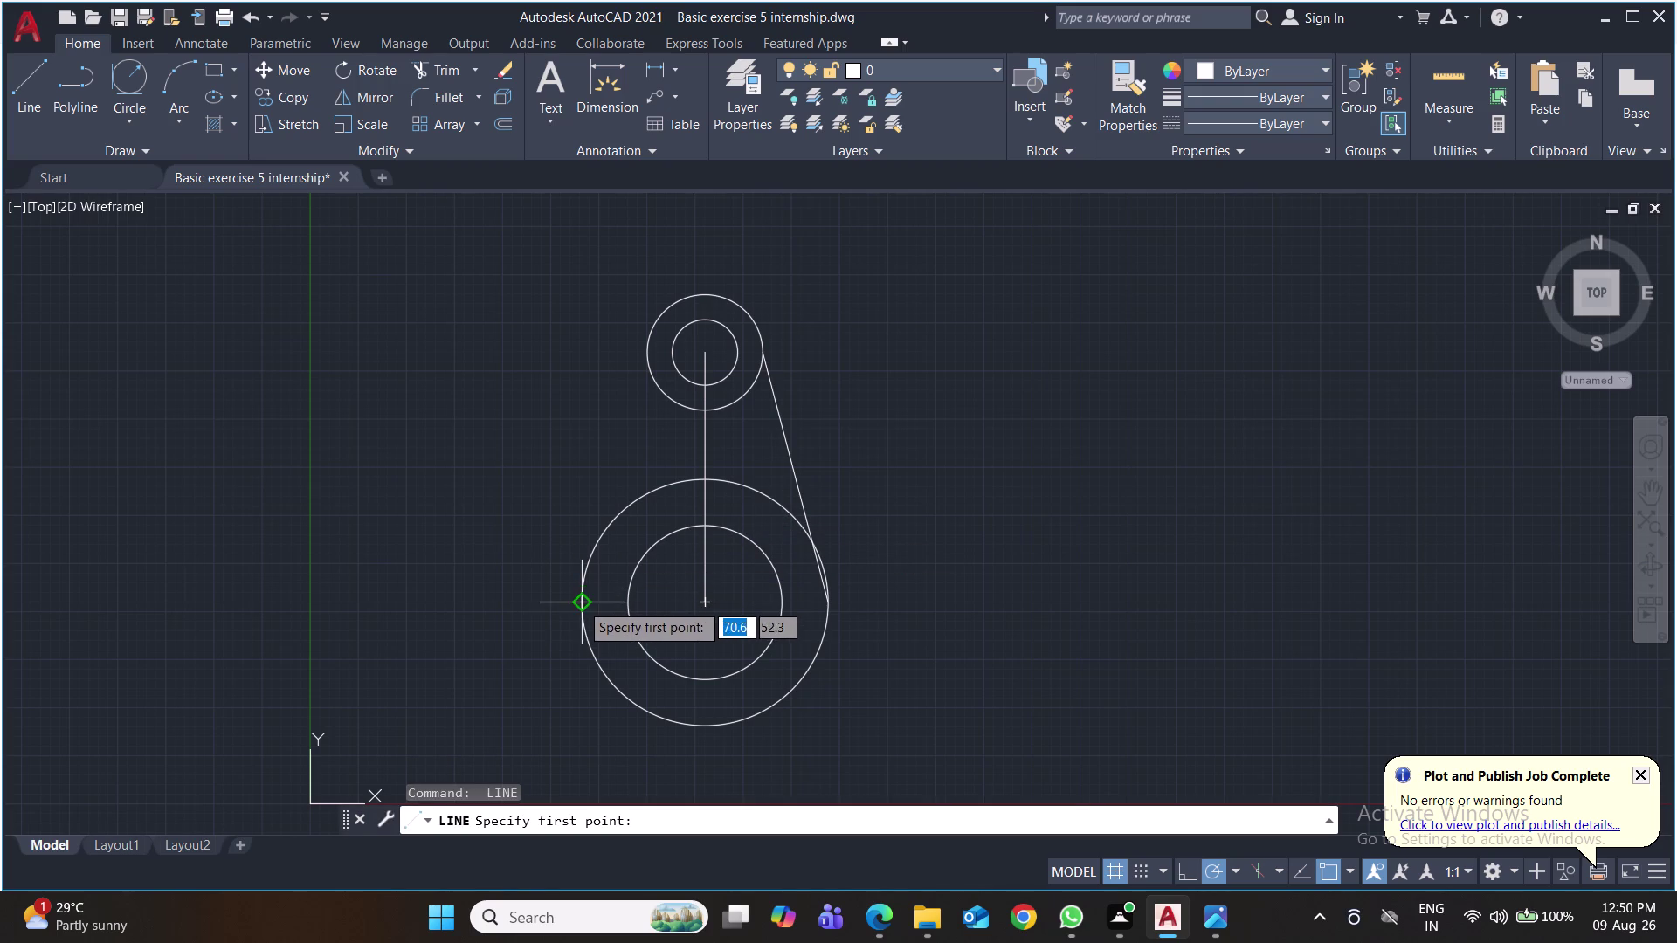
click(580, 603)
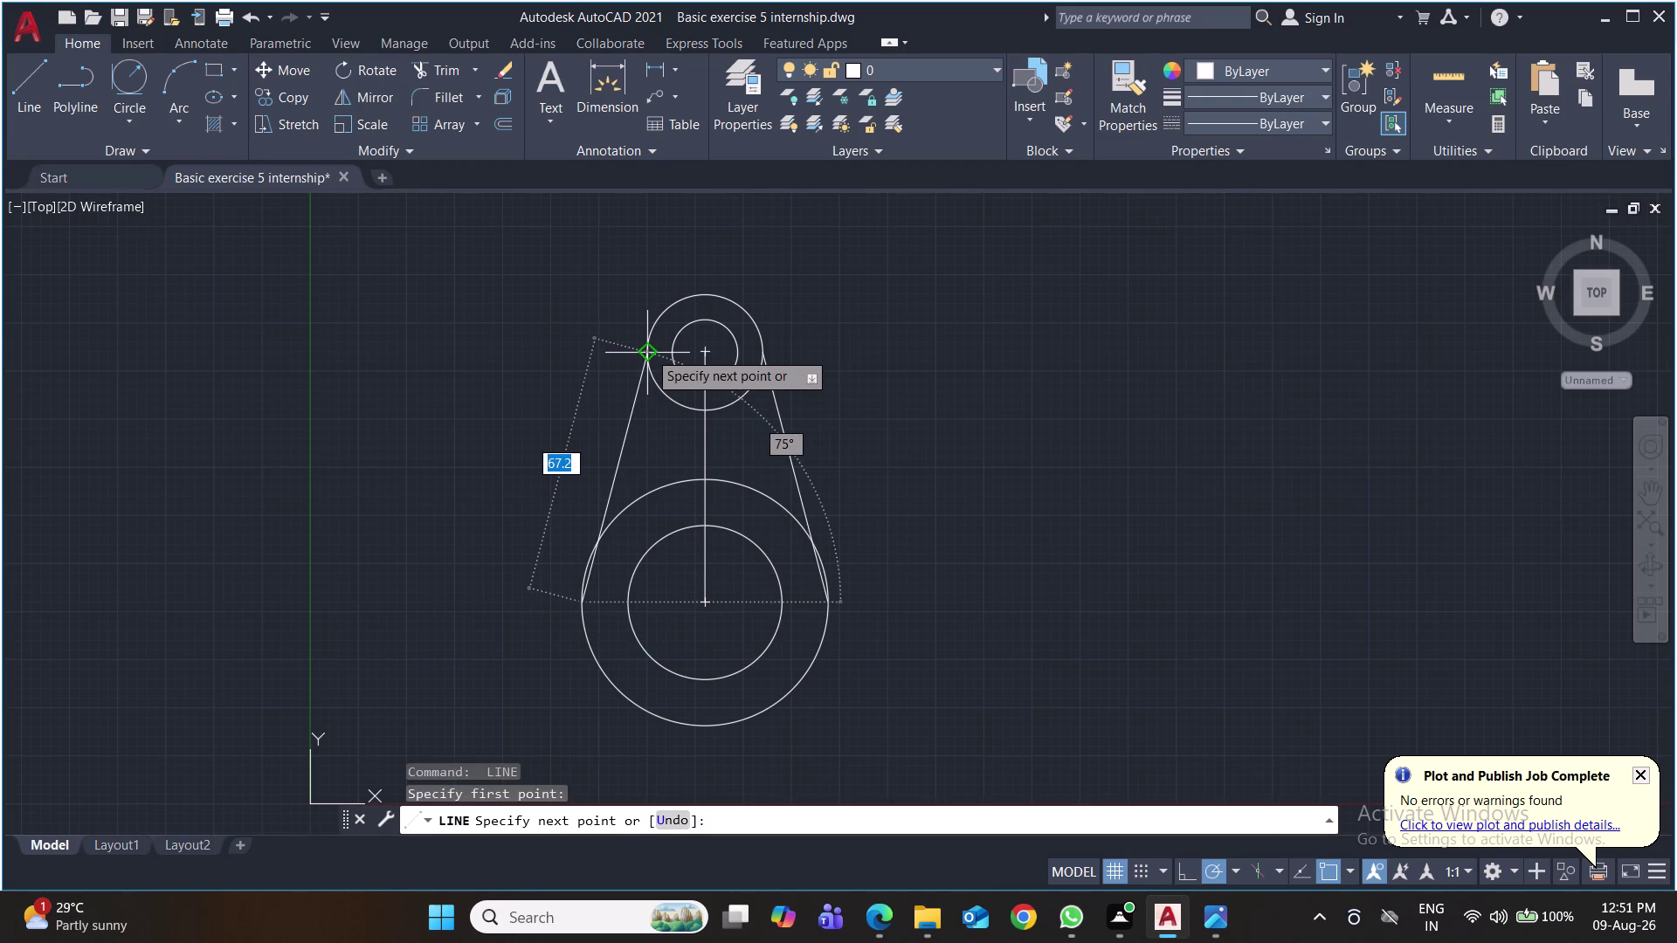
click(648, 351)
Trim the lower outer circle's arcs lying between the tangent lines.
key(space)
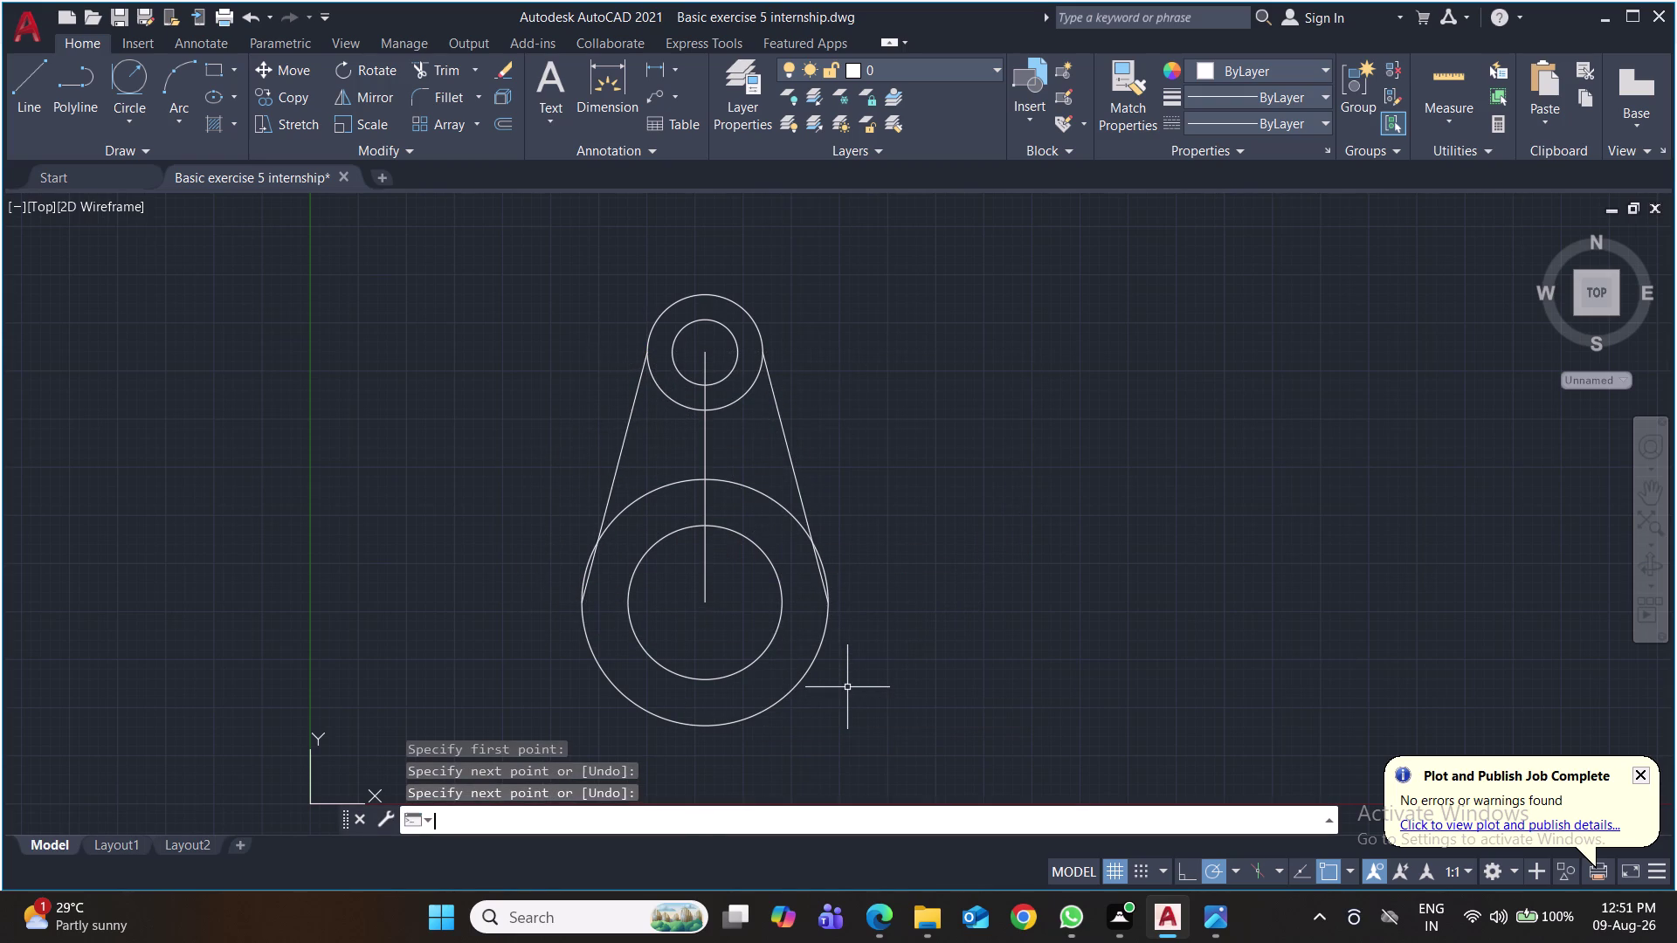
text(tr)
key(Return)
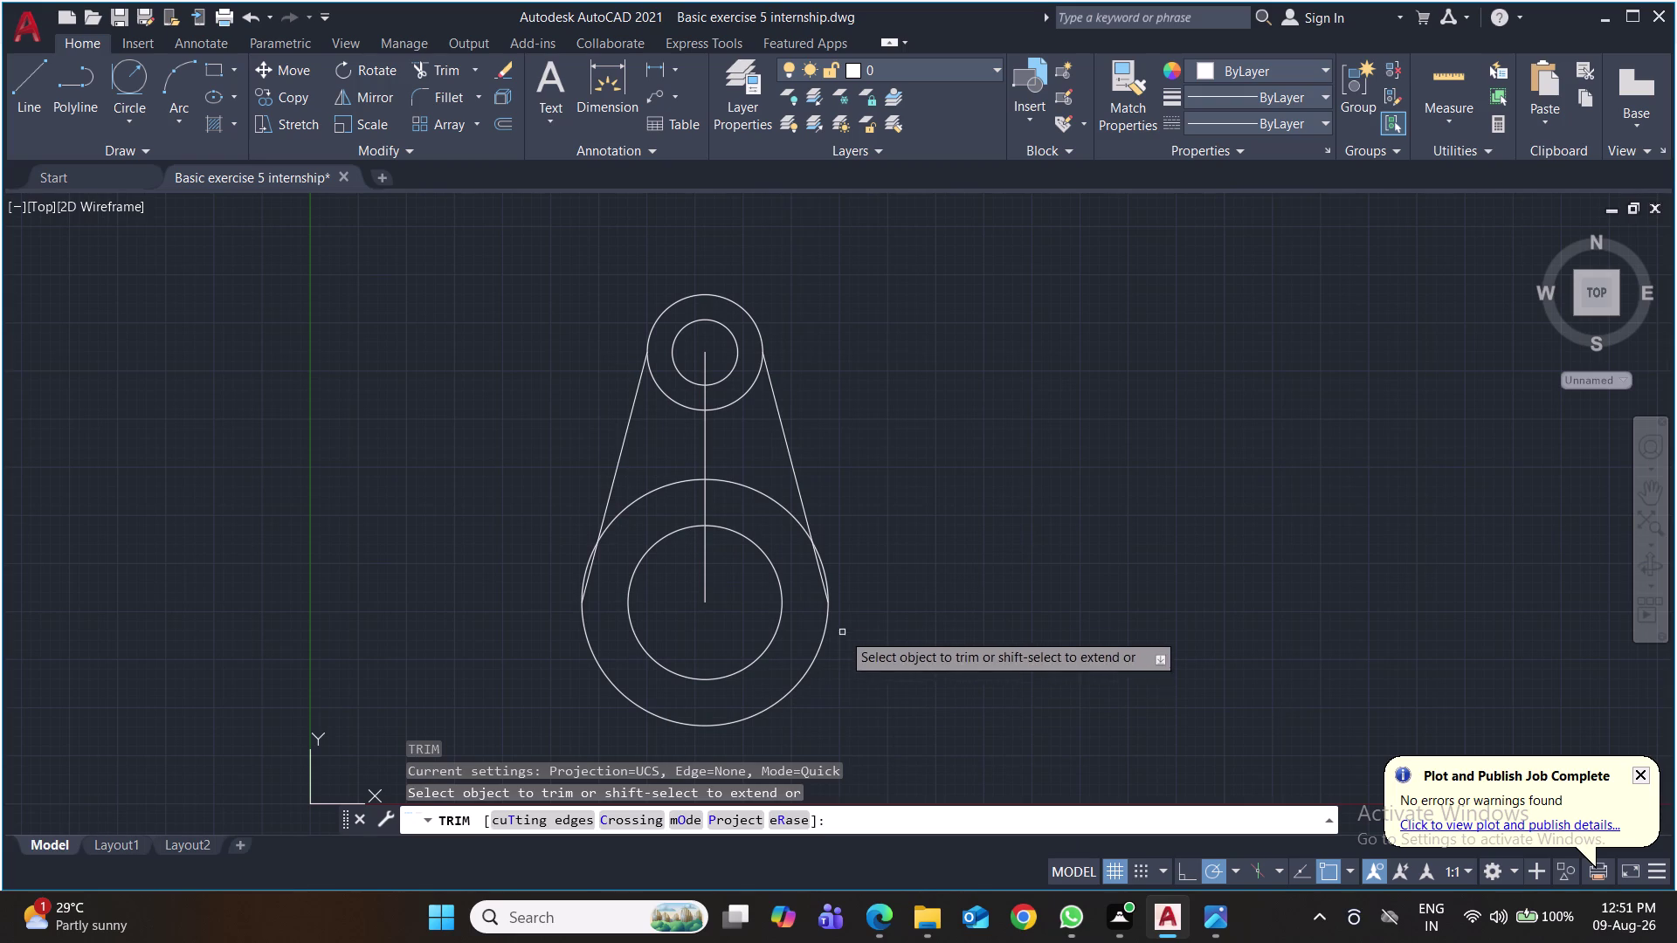
click(828, 575)
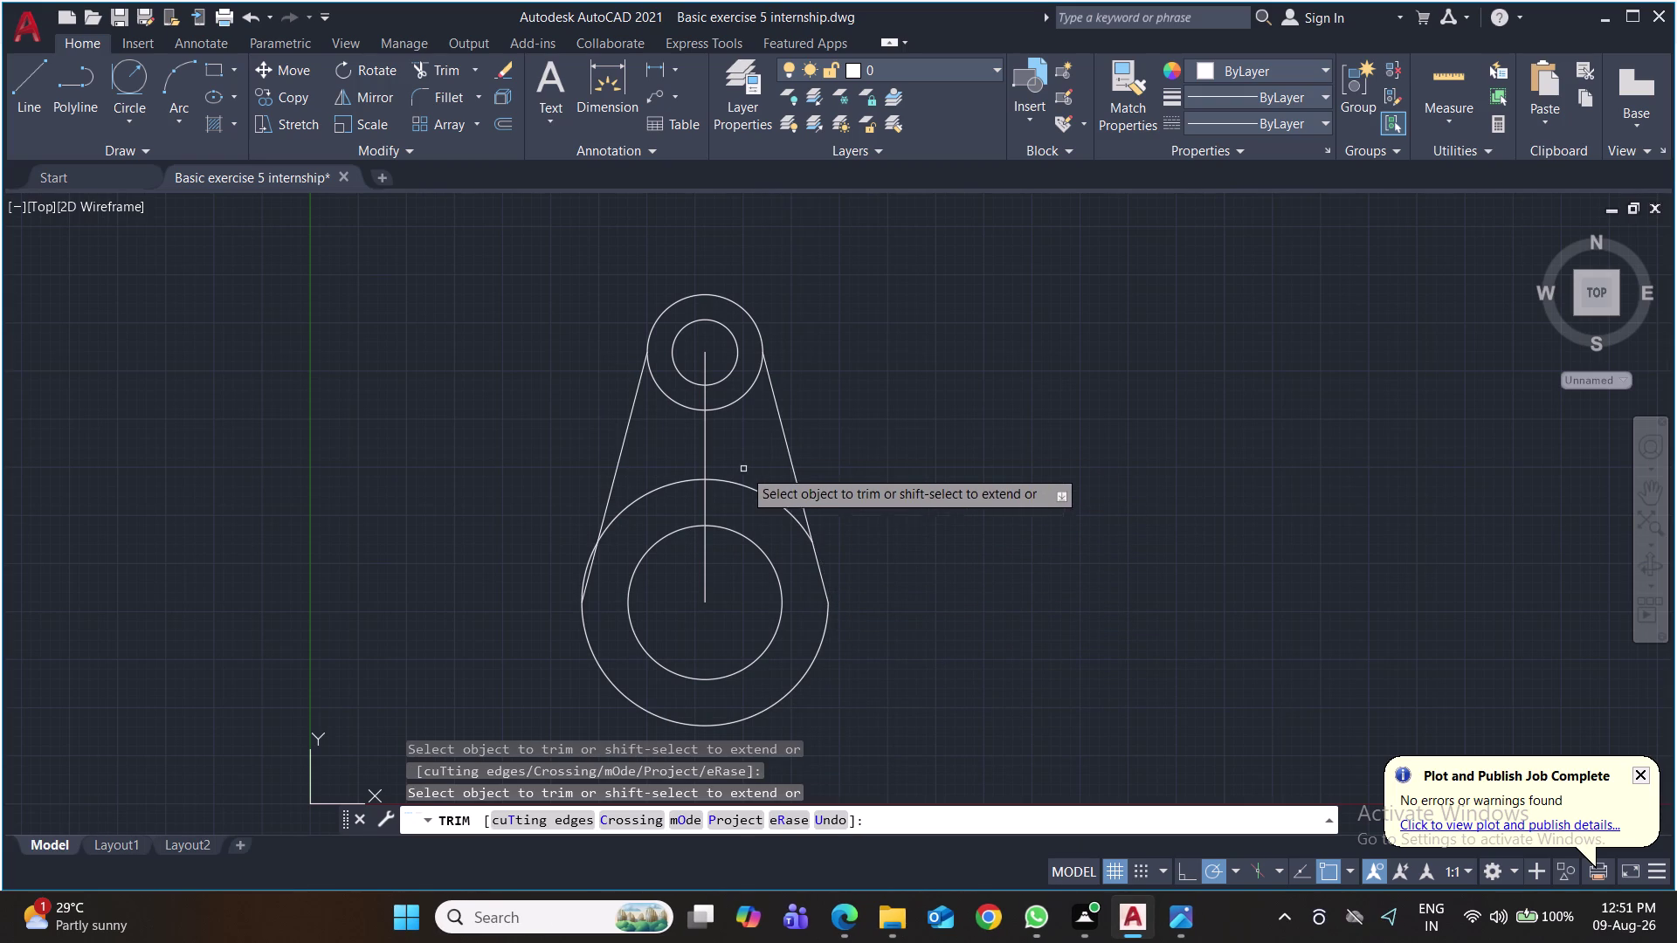
click(744, 488)
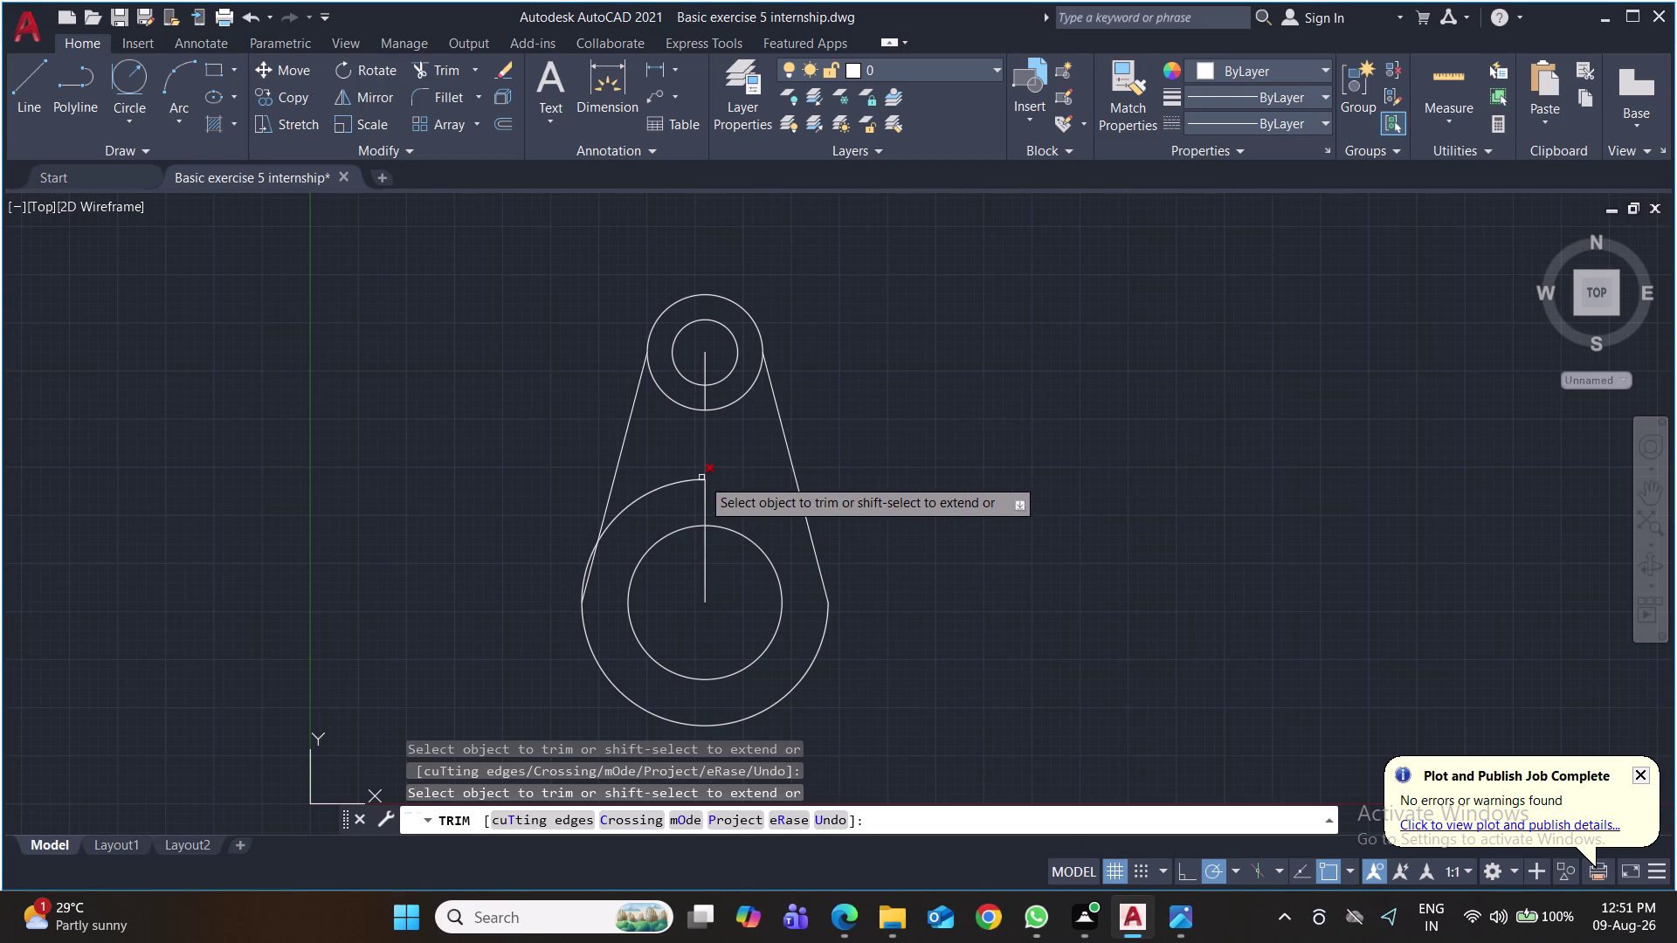
click(673, 485)
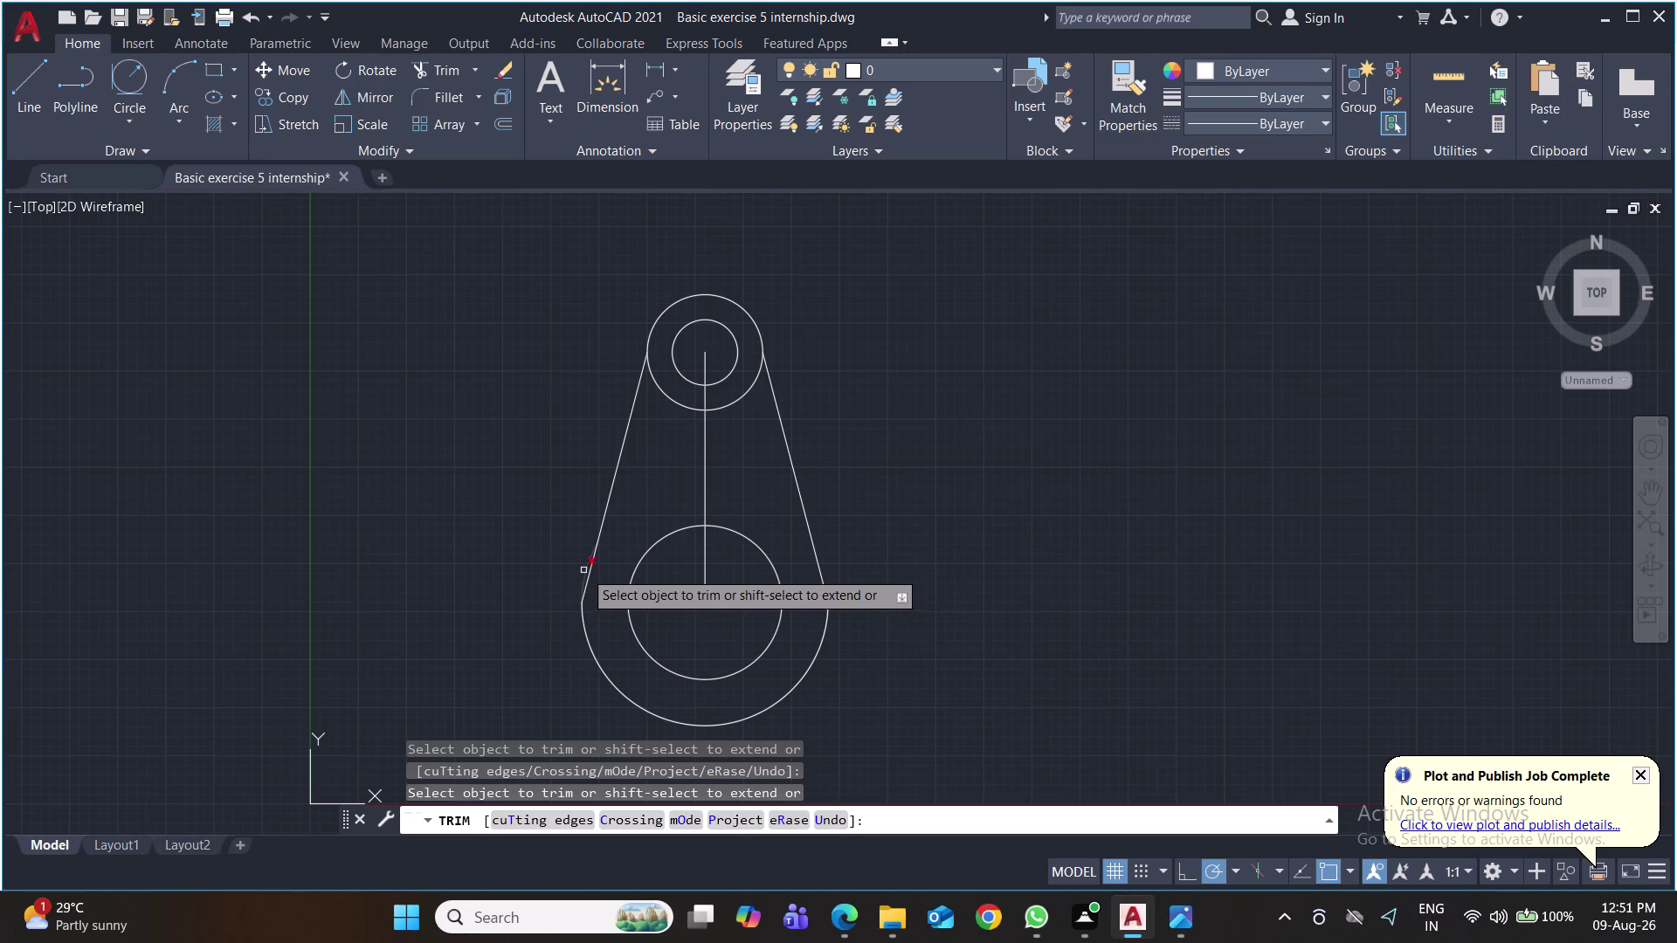
click(583, 570)
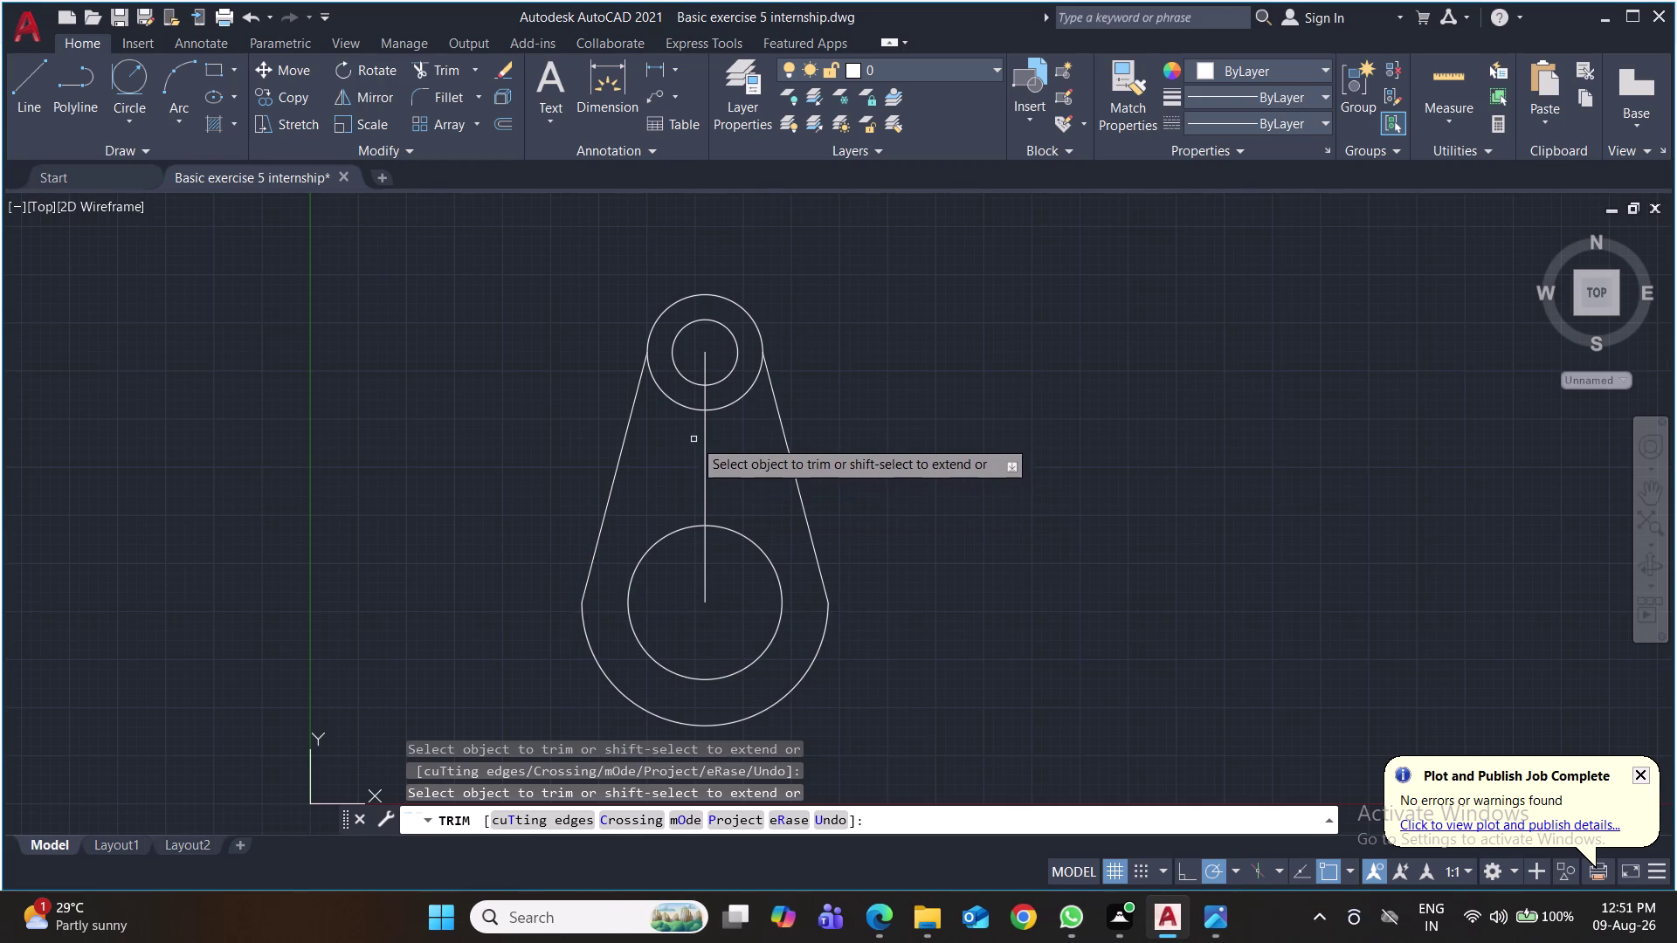
Trim the upper outer circle's lower arc between the tangent lines.
click(673, 399)
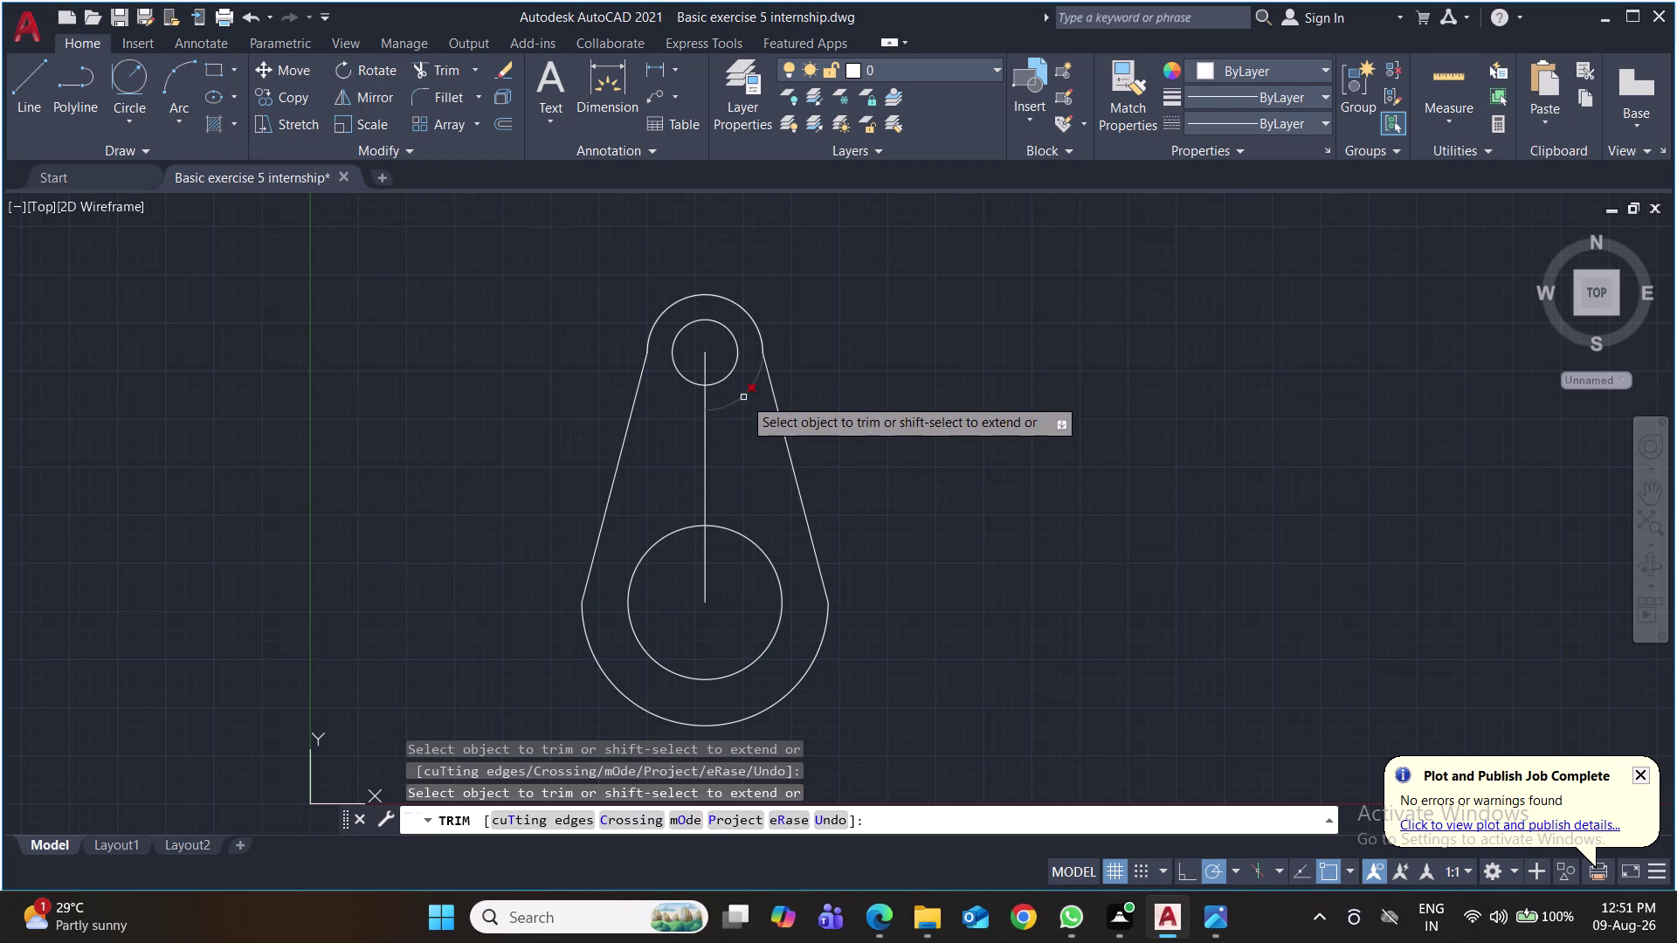
click(744, 398)
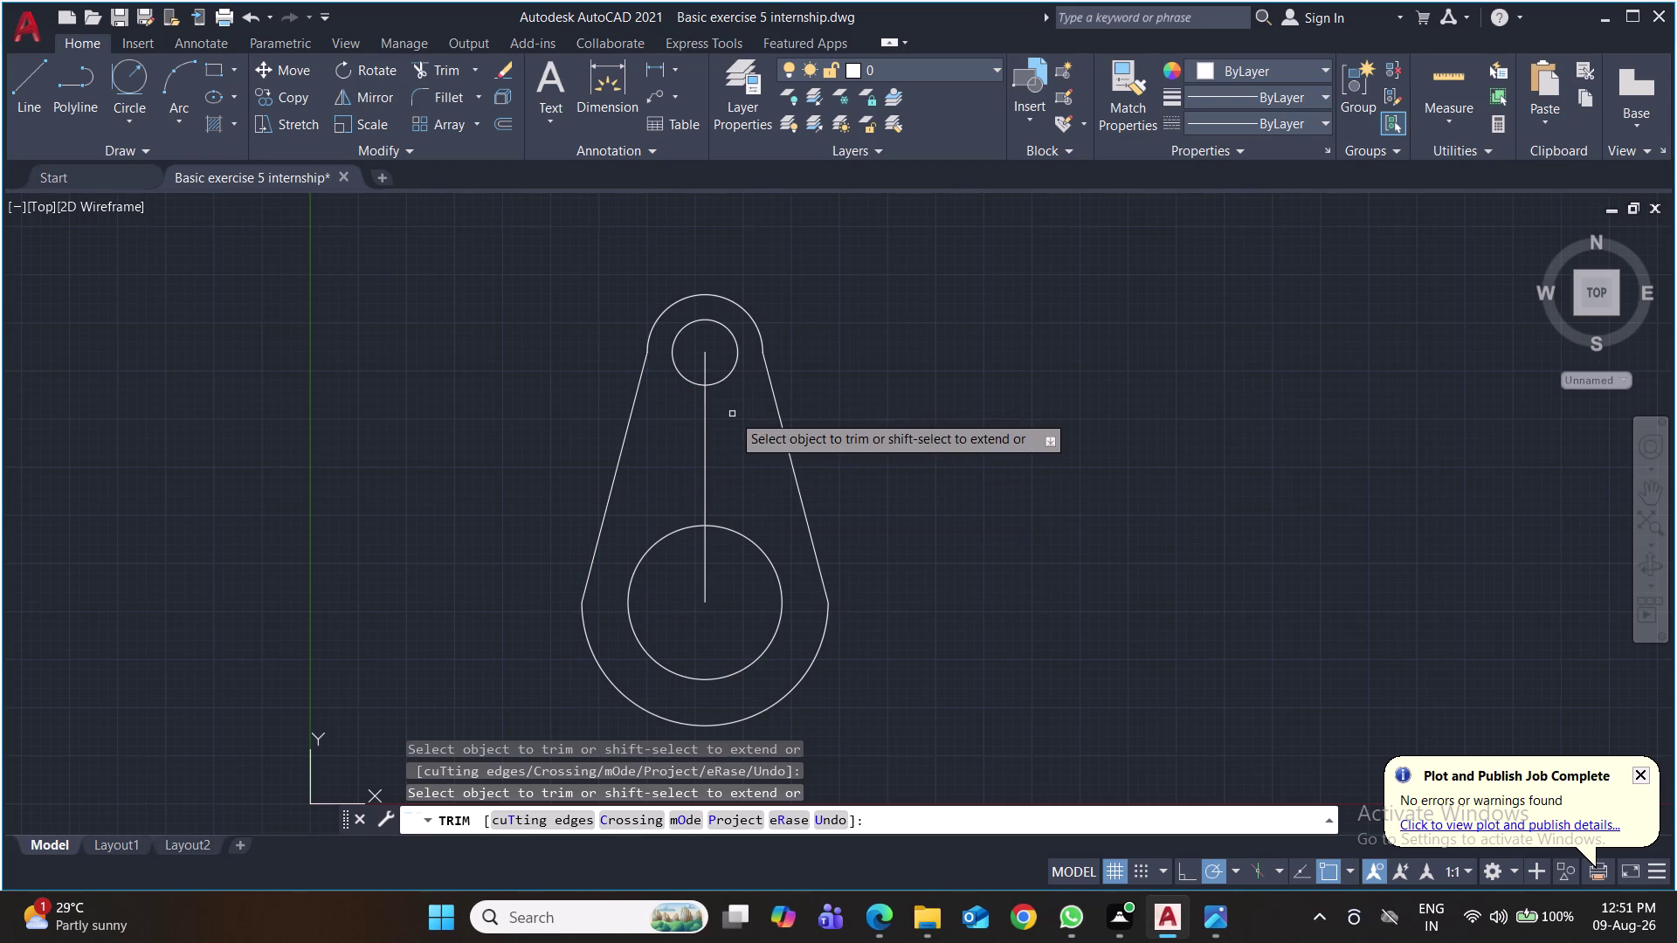
scroll(up, 3)
scroll(up, 3)
scroll(down, 3)
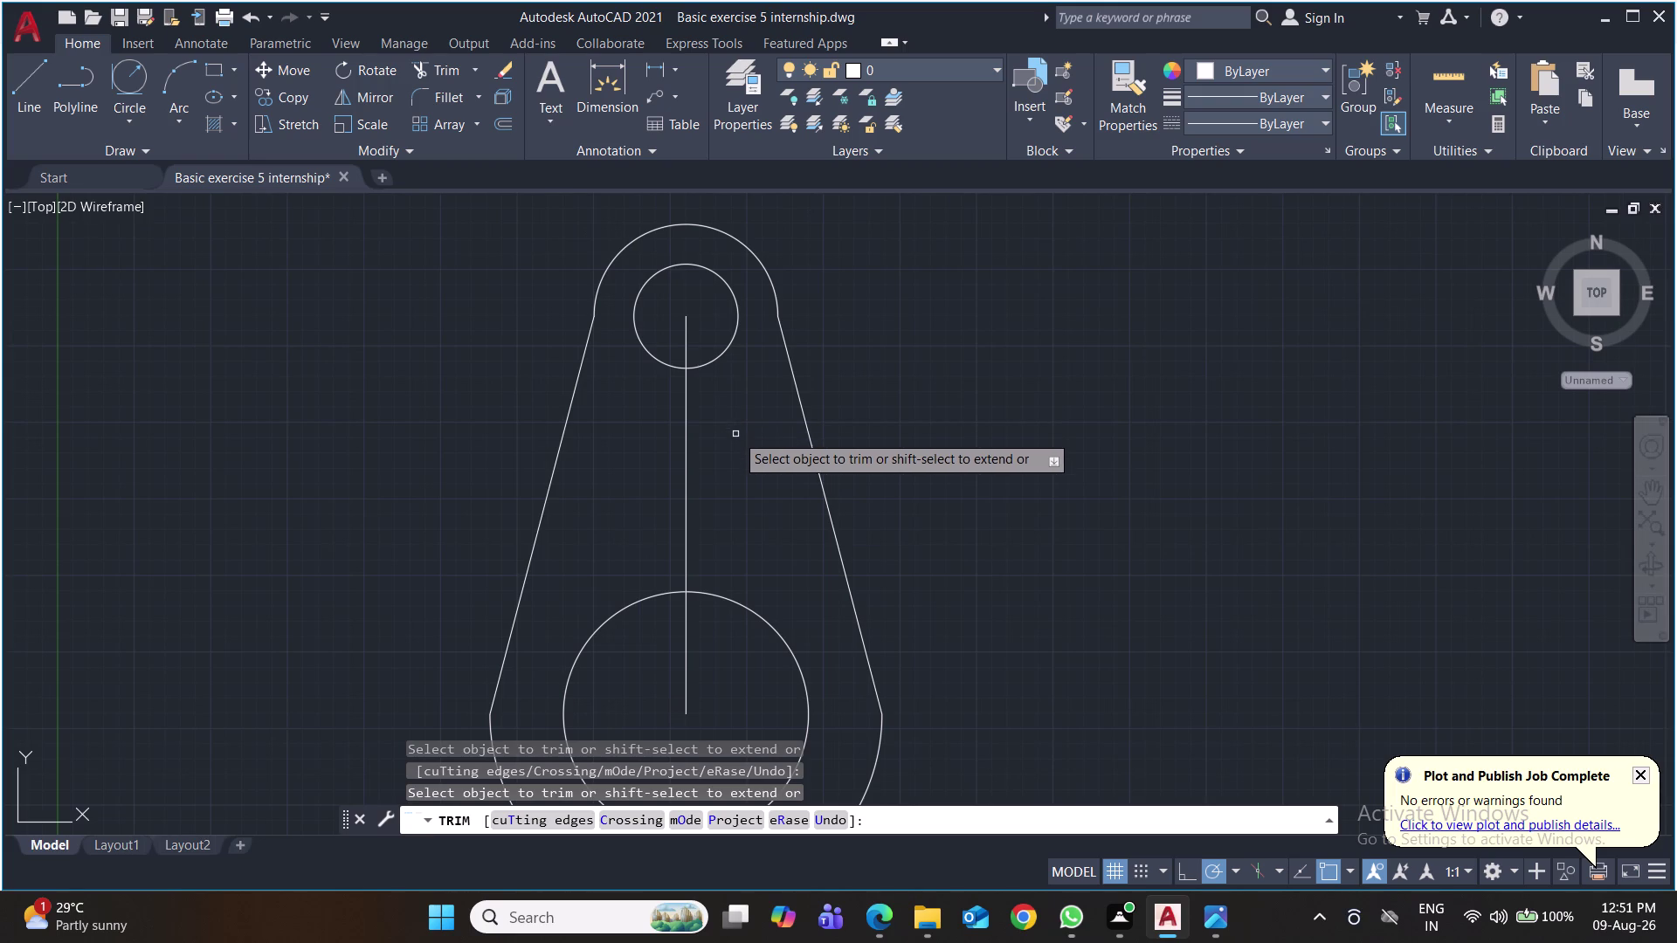
scroll(down, 3)
middle_drag(836, 493, 815, 426)
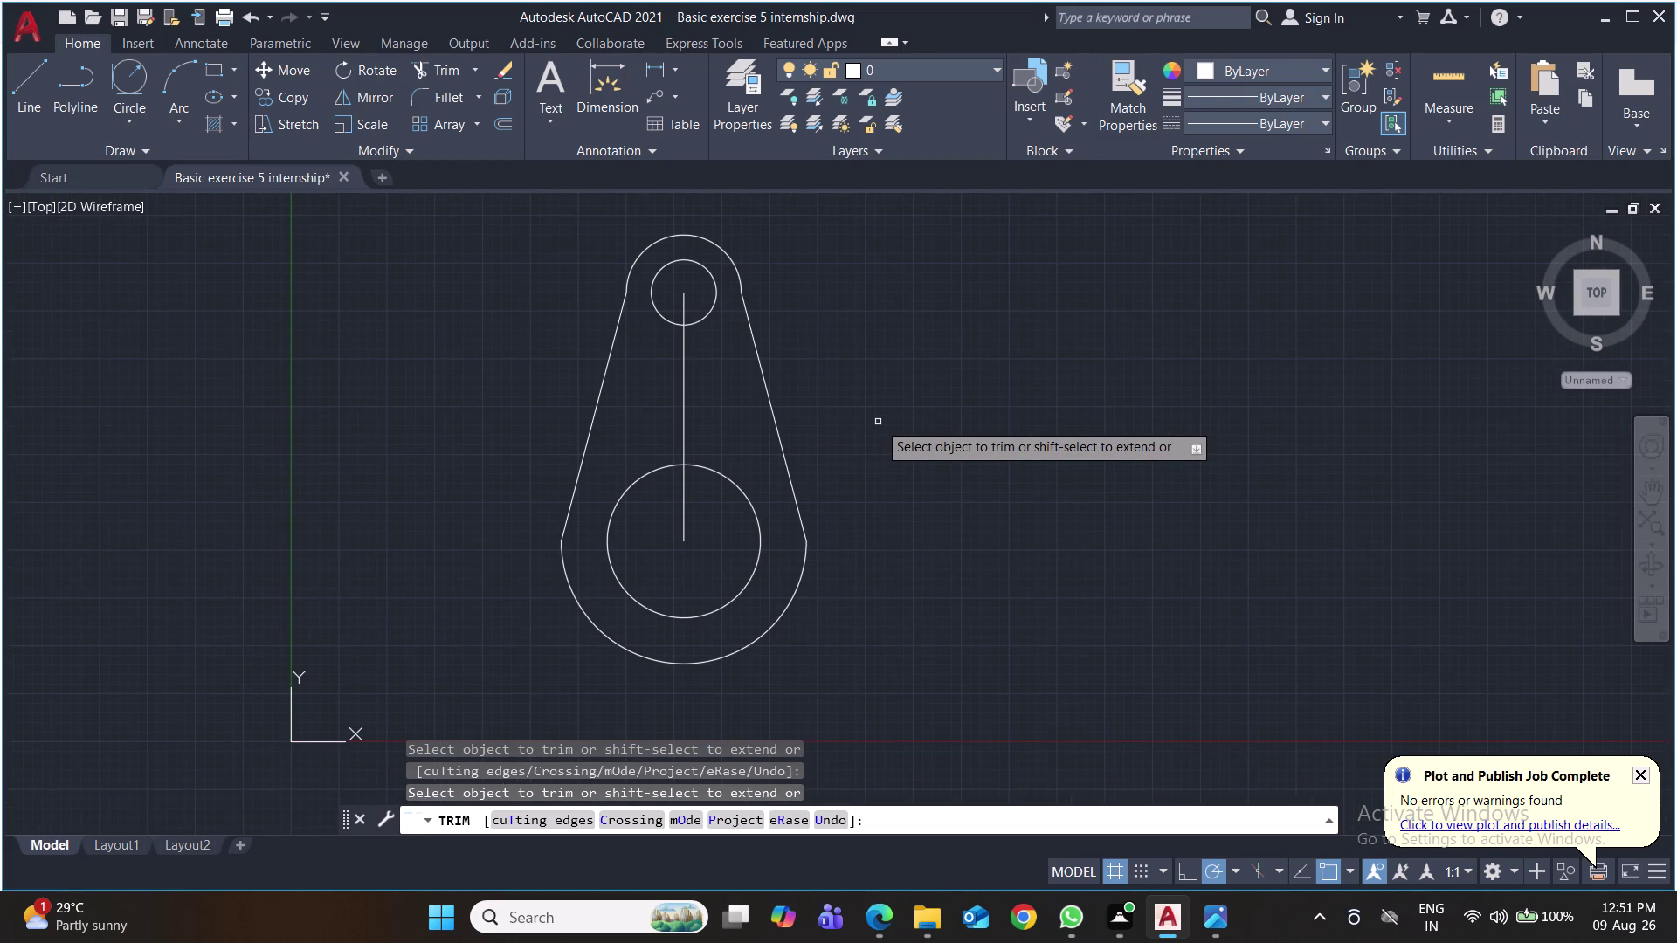
Undo the trims to restore both outer circles to full.
key(ctrl+z)
key(ctrl+z)
key(ctrl+z)
key(ctrl+z)
key(ctrl+z)
key(ctrl+z)
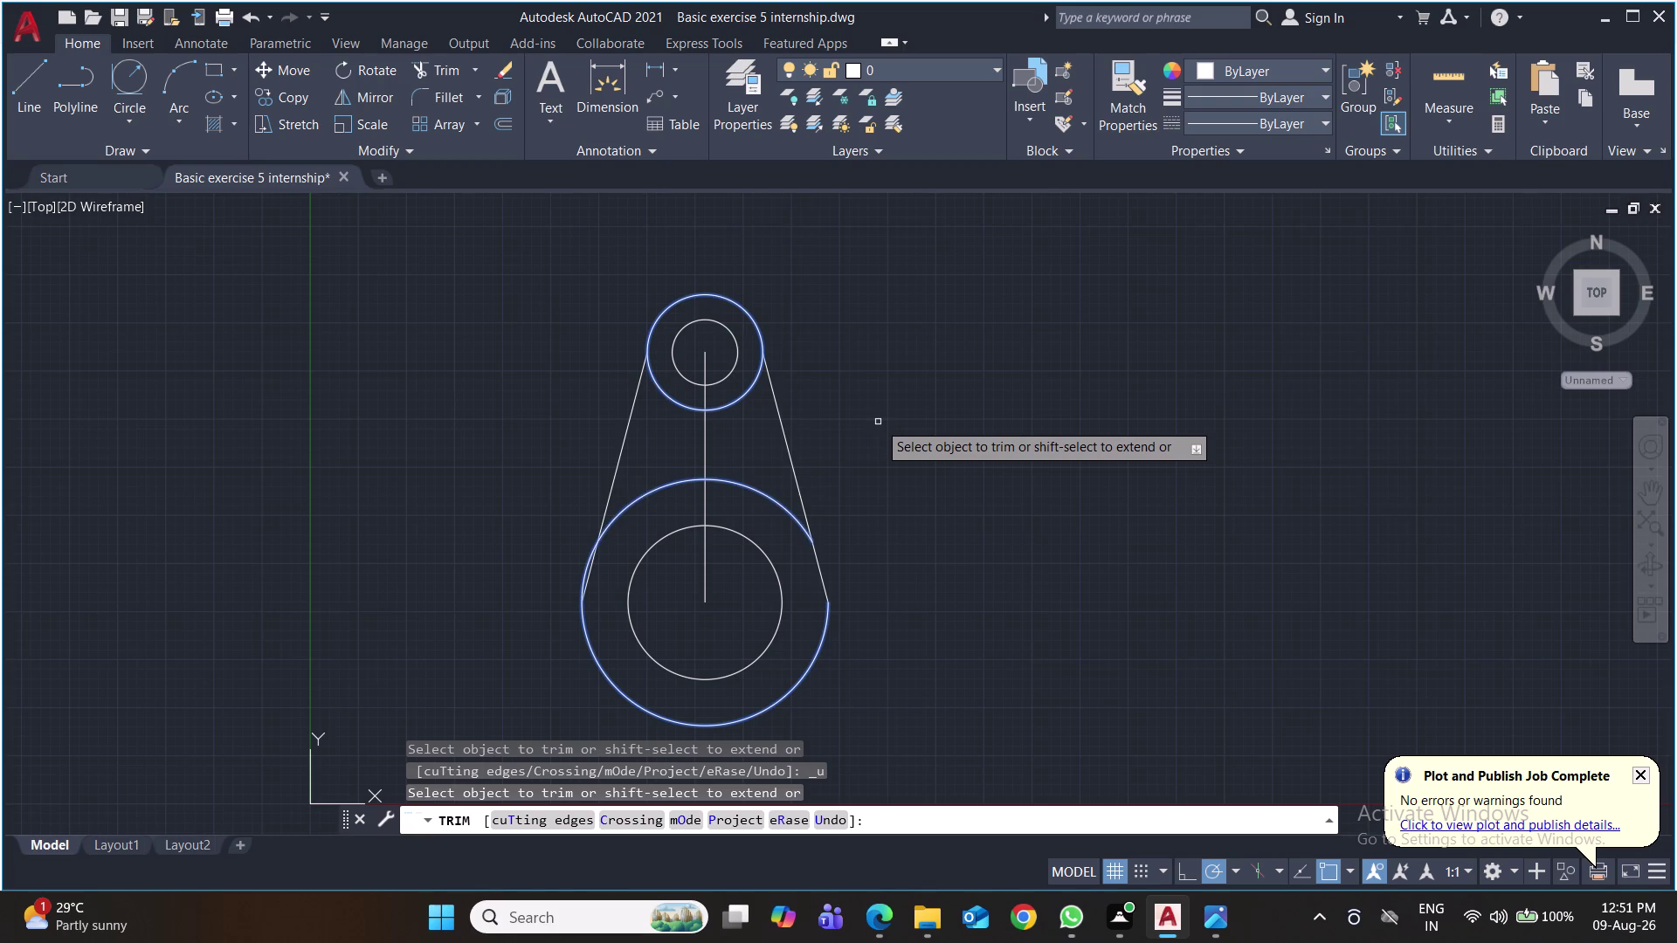
key(ctrl+z)
key(ctrl+z)
key(ctrl+z)
key(Escape)
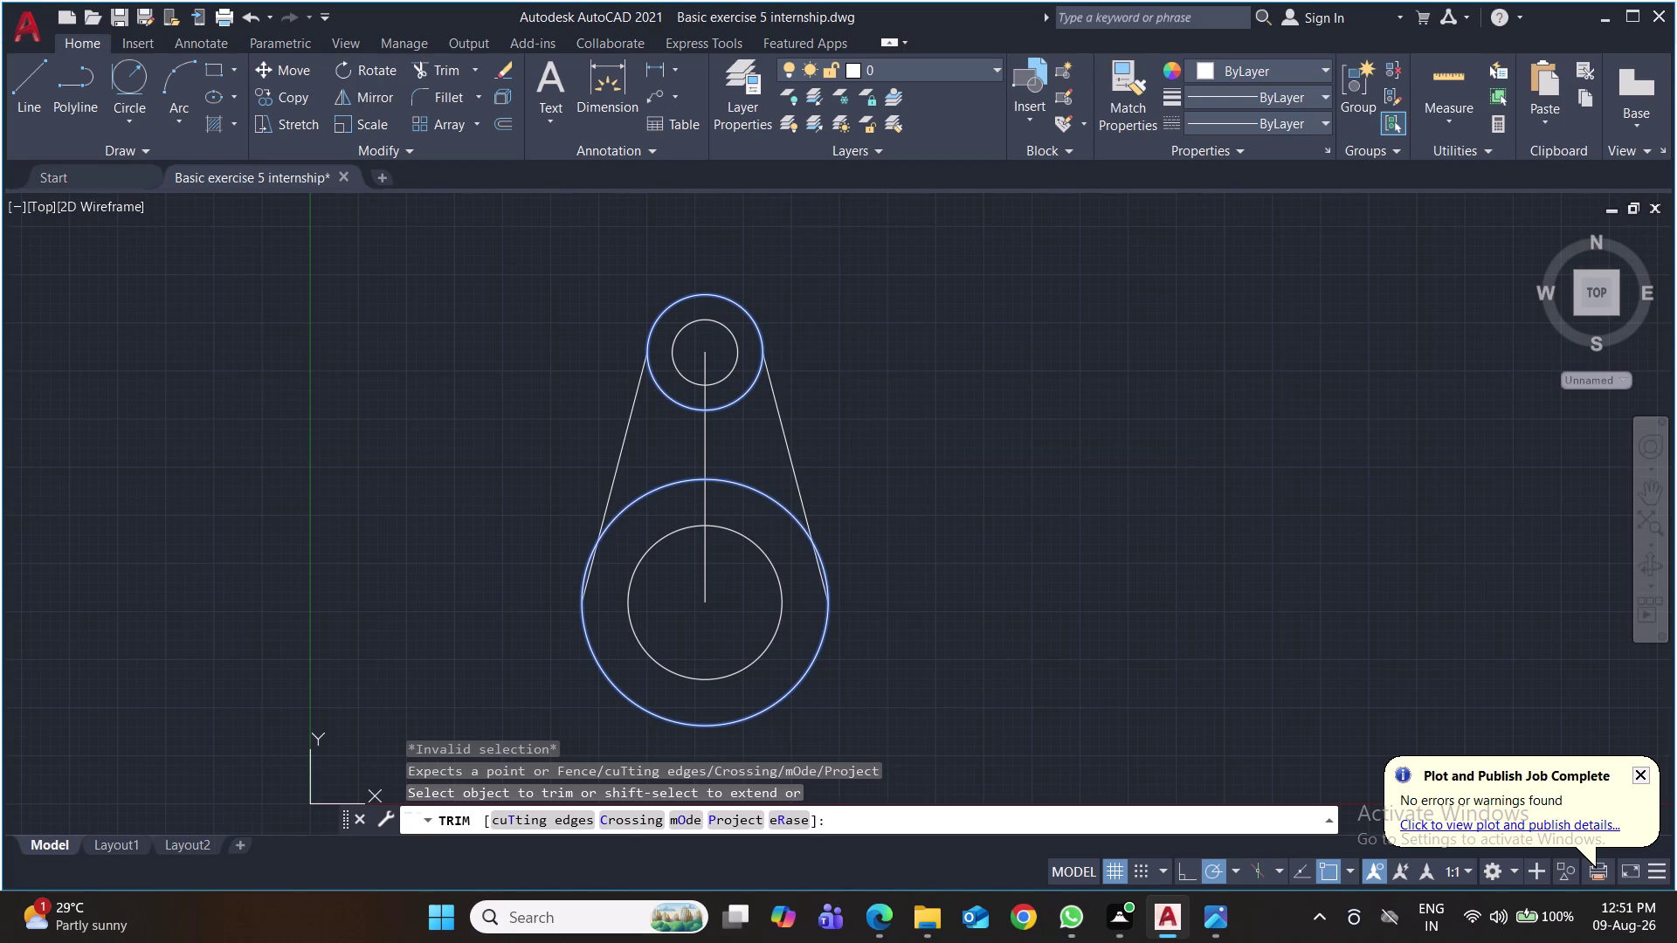
key(ctrl+z)
Undo both tangent lines and save the drawing.
click(951, 404)
key(Escape)
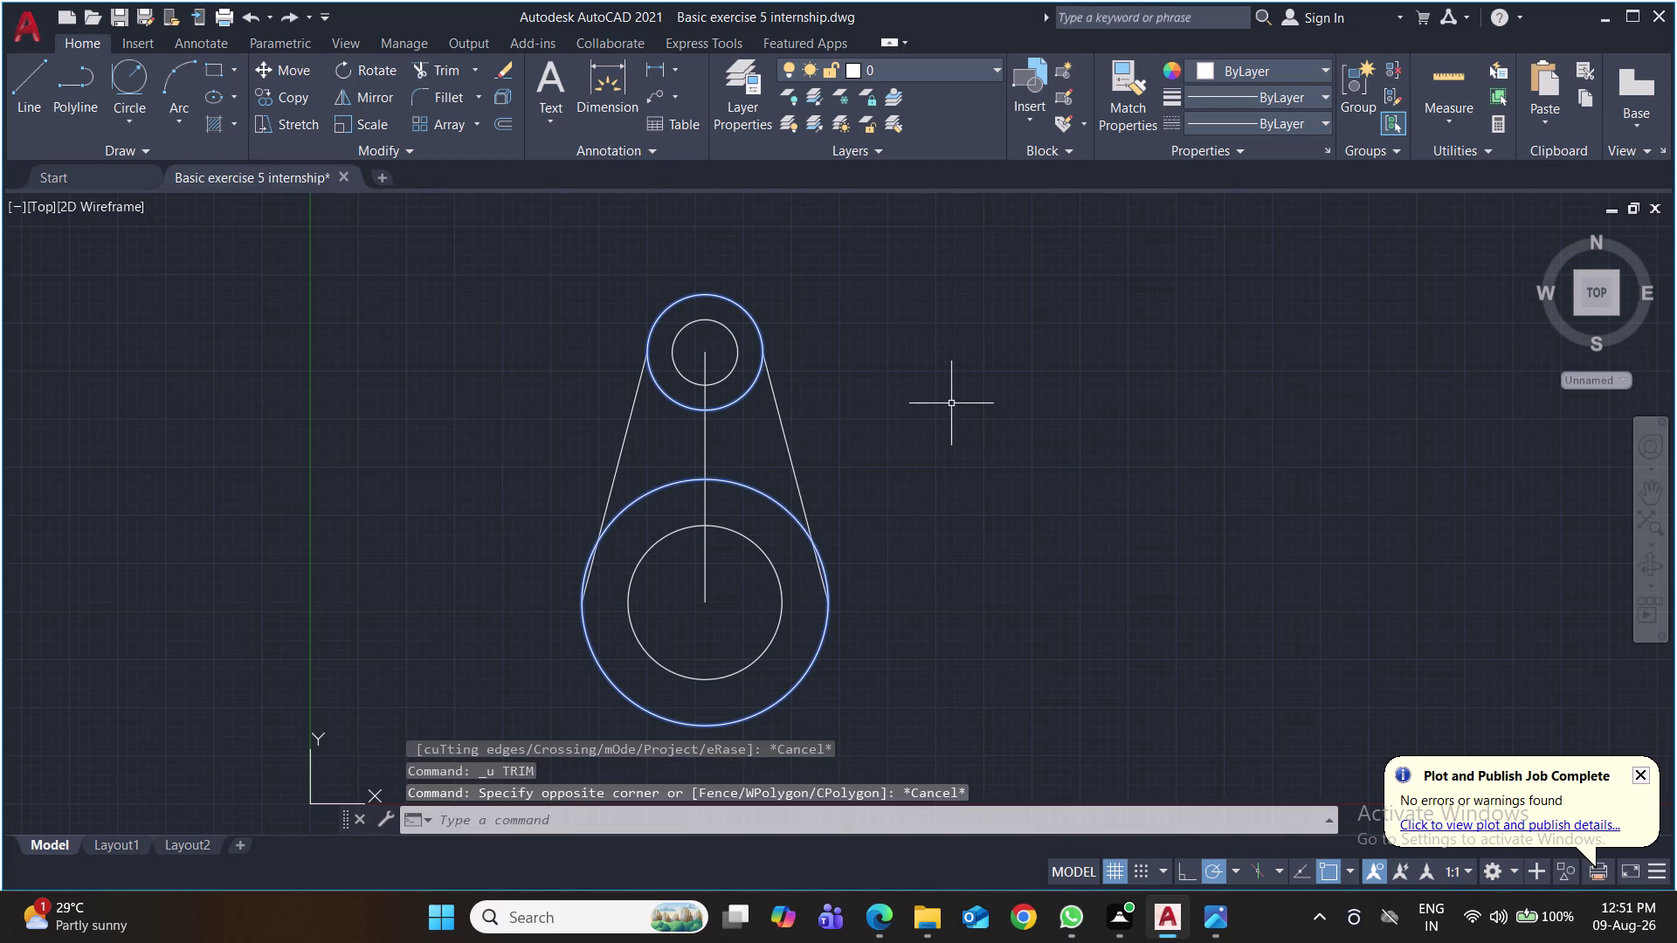
click(951, 404)
key(Escape)
key(ctrl+z)
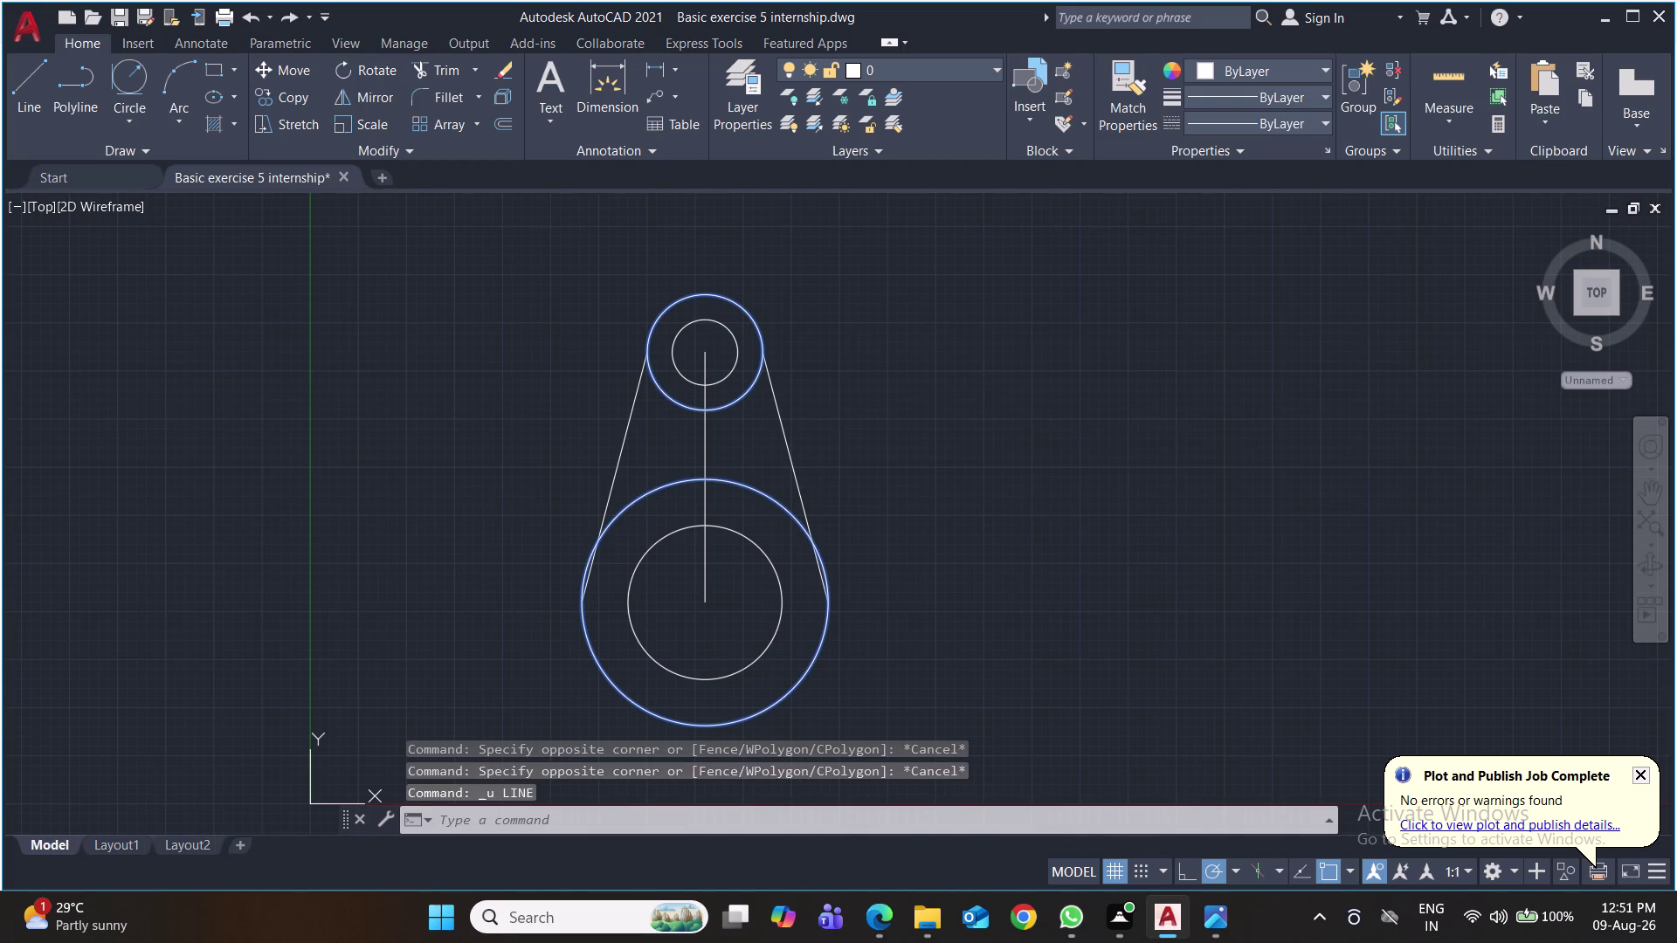
key(ctrl+z)
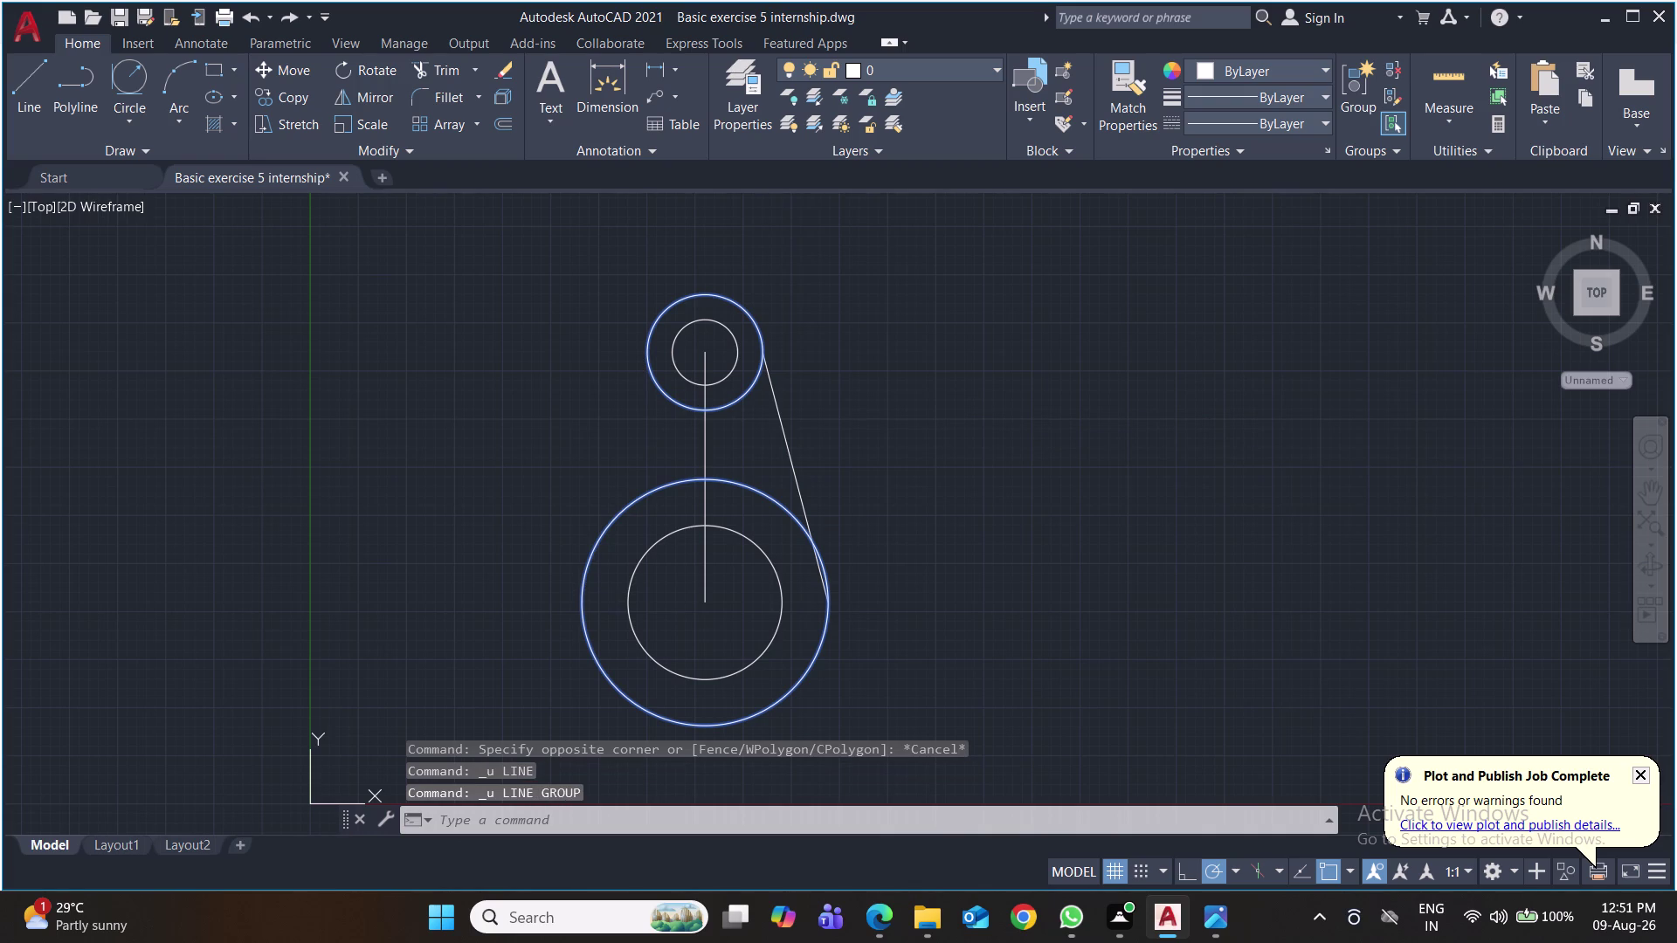
key(ctrl+s)
key(ctrl+s)
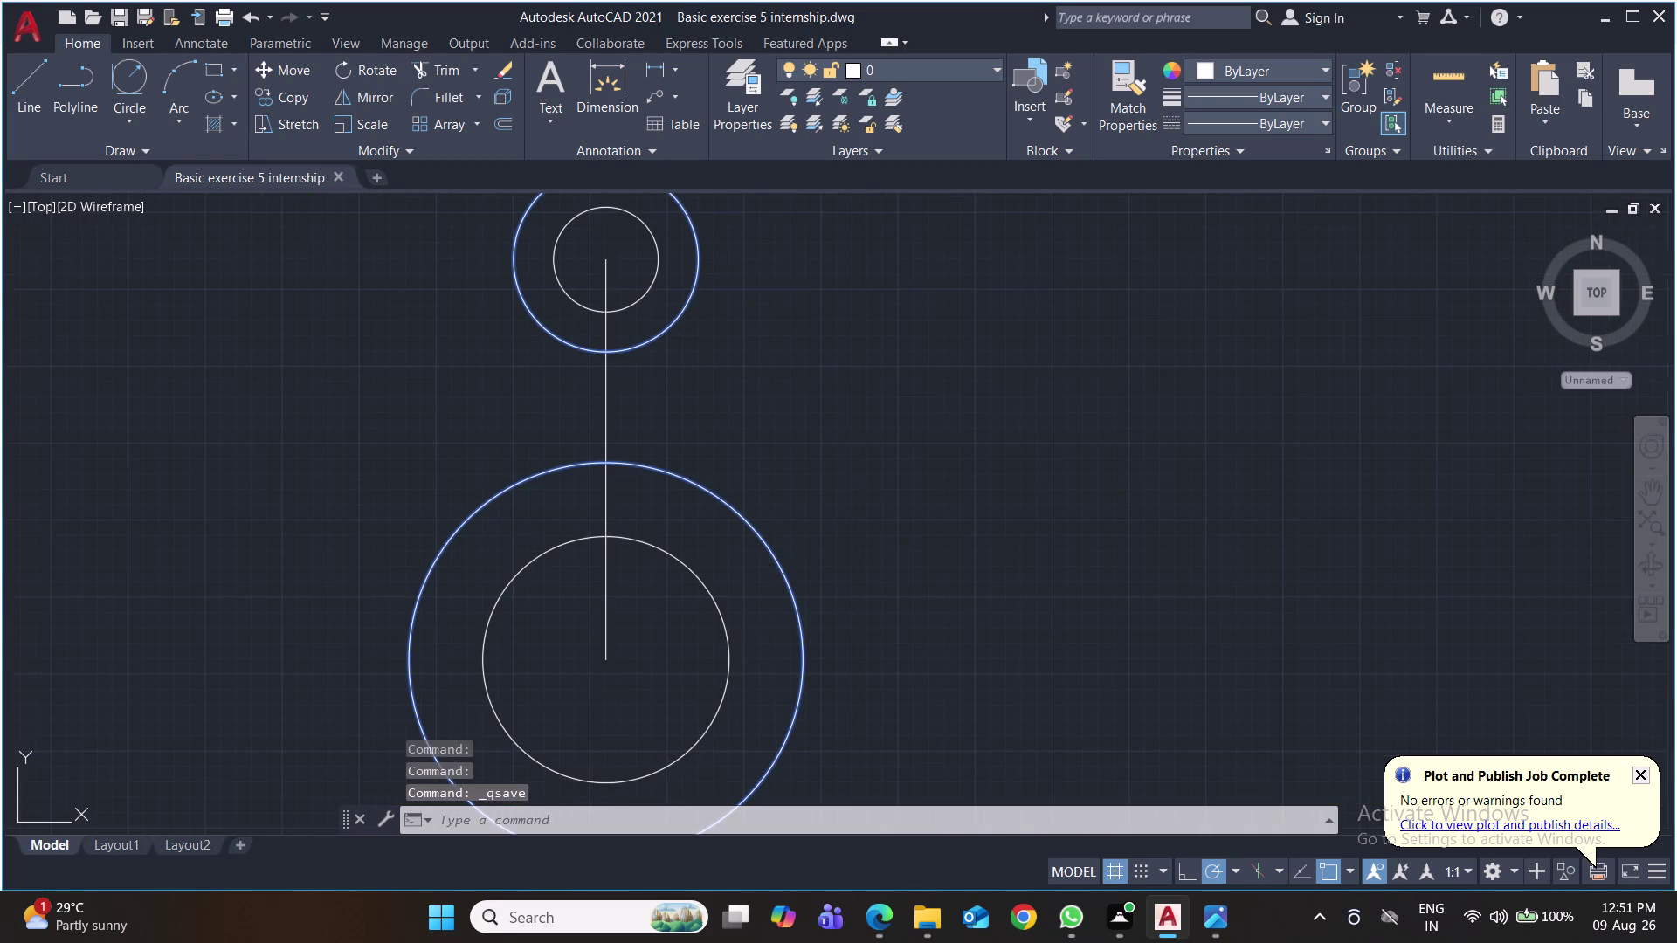
Redraw the right tangent line from the large circle to the small circle.
click(947, 398)
middle_click(947, 398)
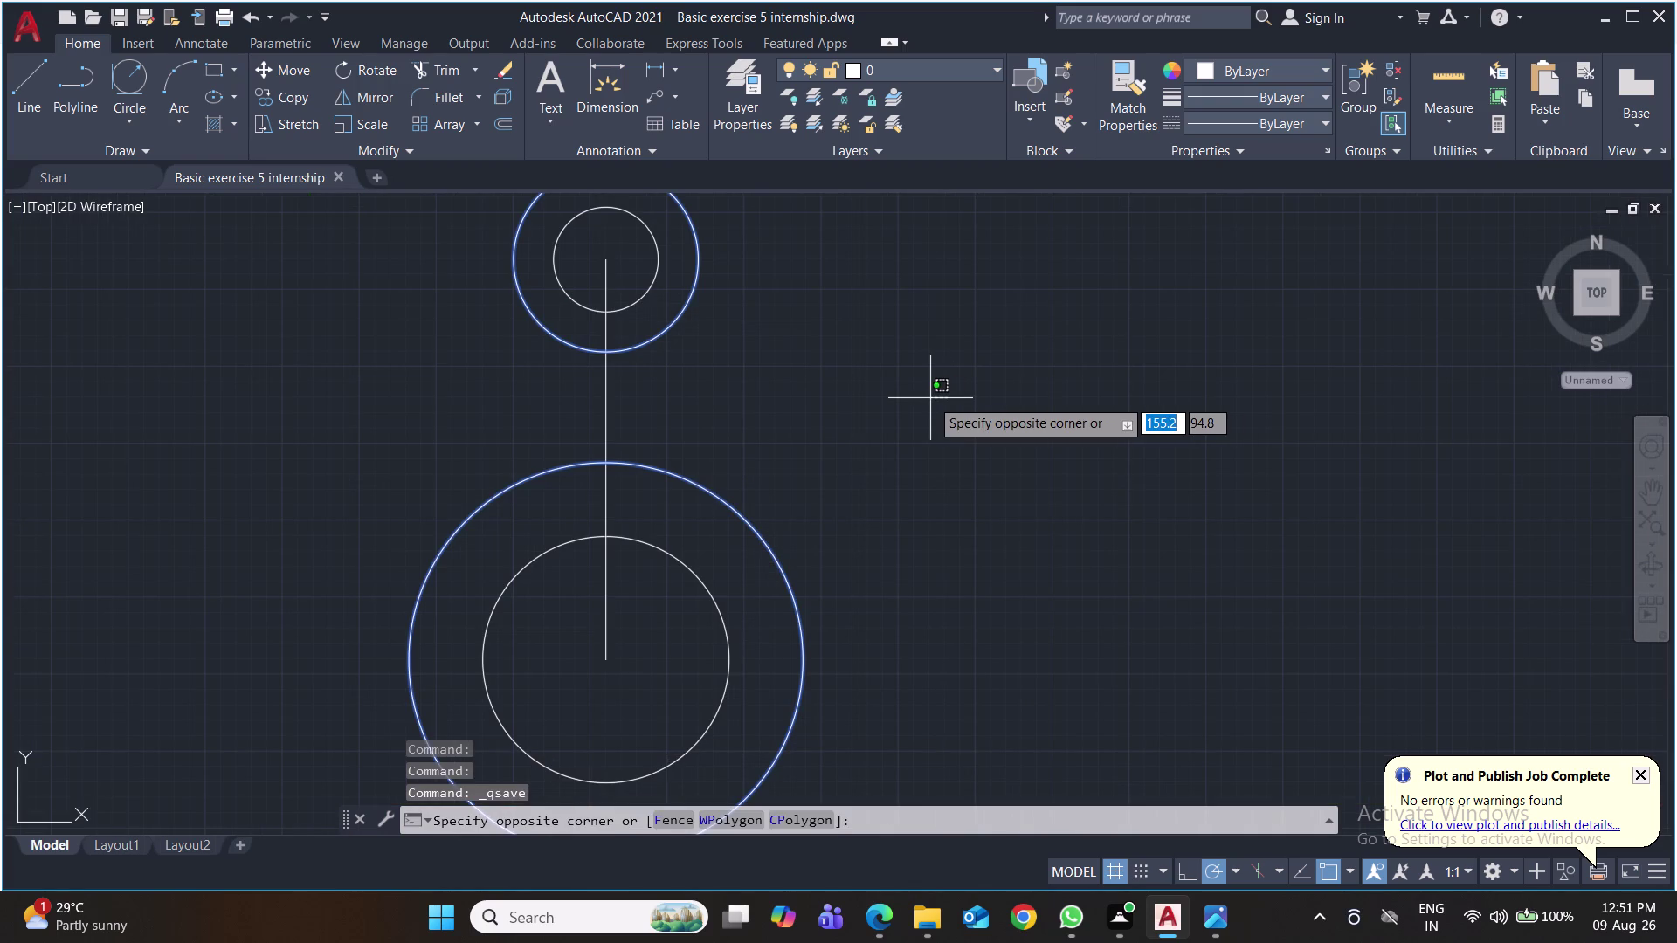
key(l)
key(Return)
key(Return)
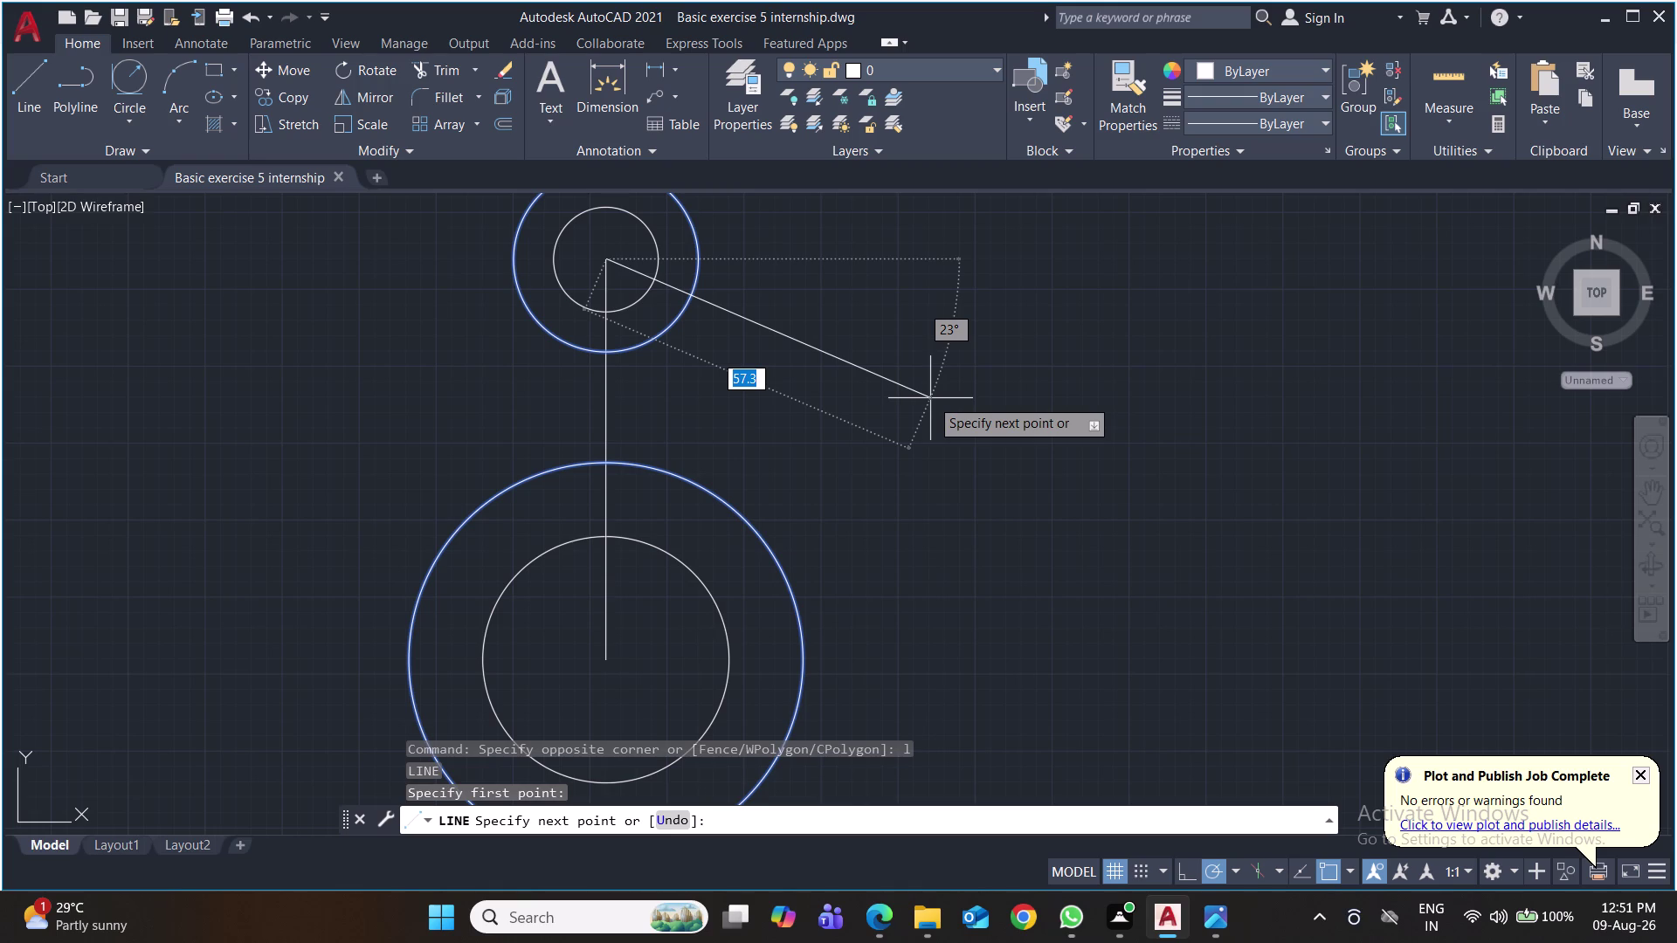
key(Escape)
key(l)
key(Return)
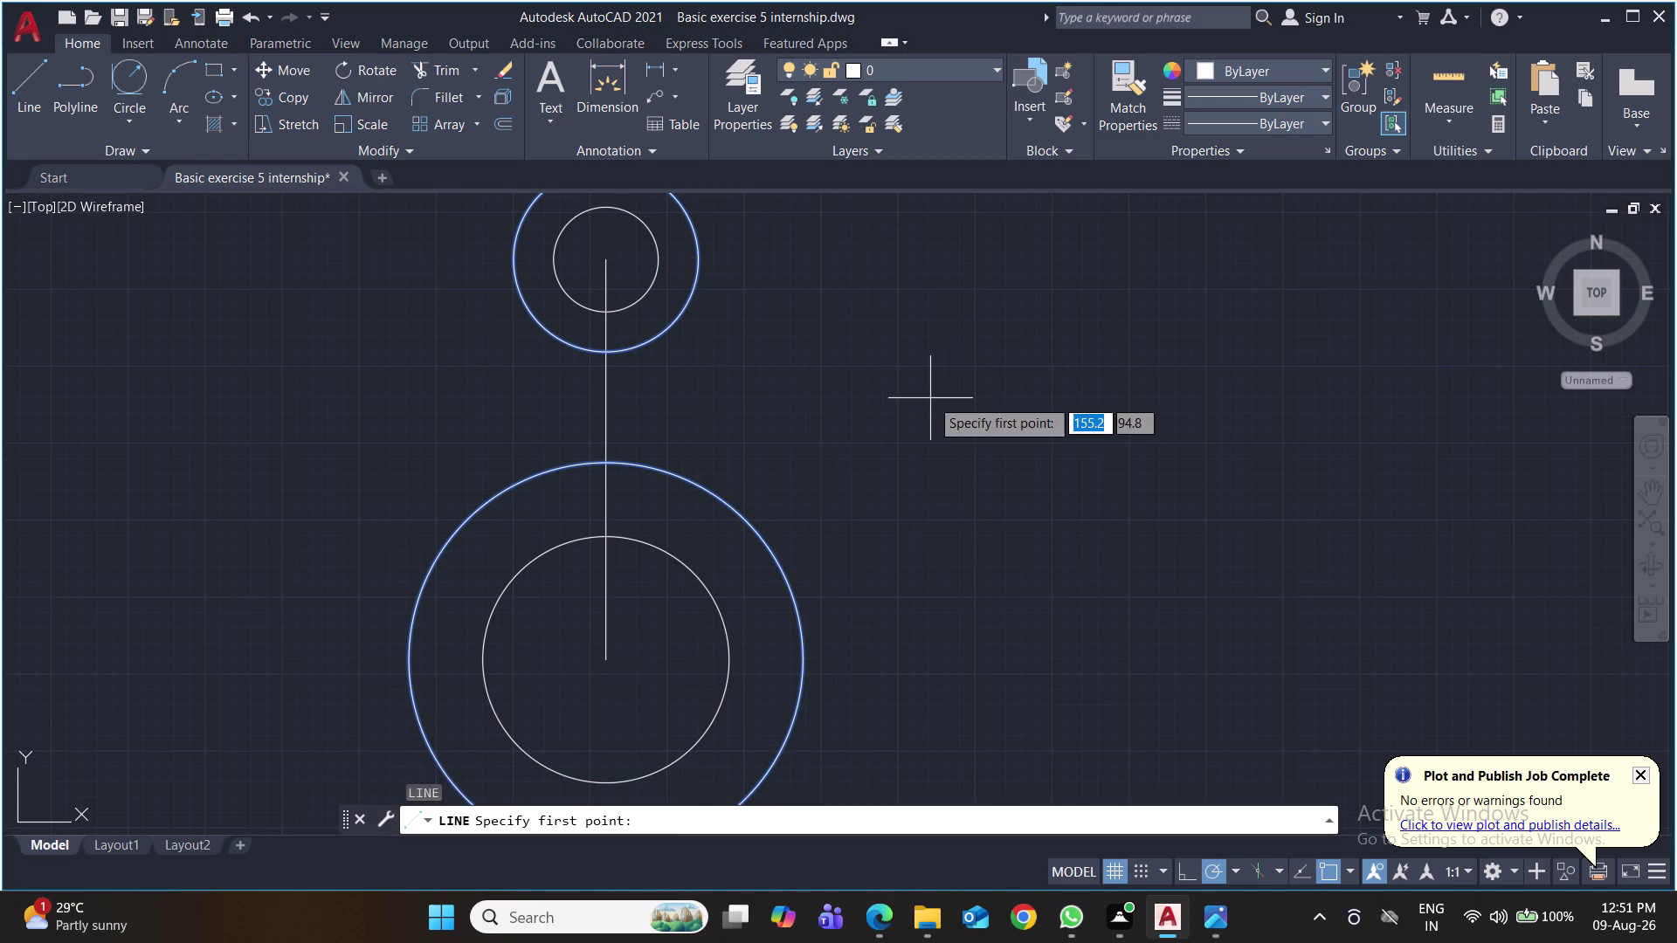
click(802, 666)
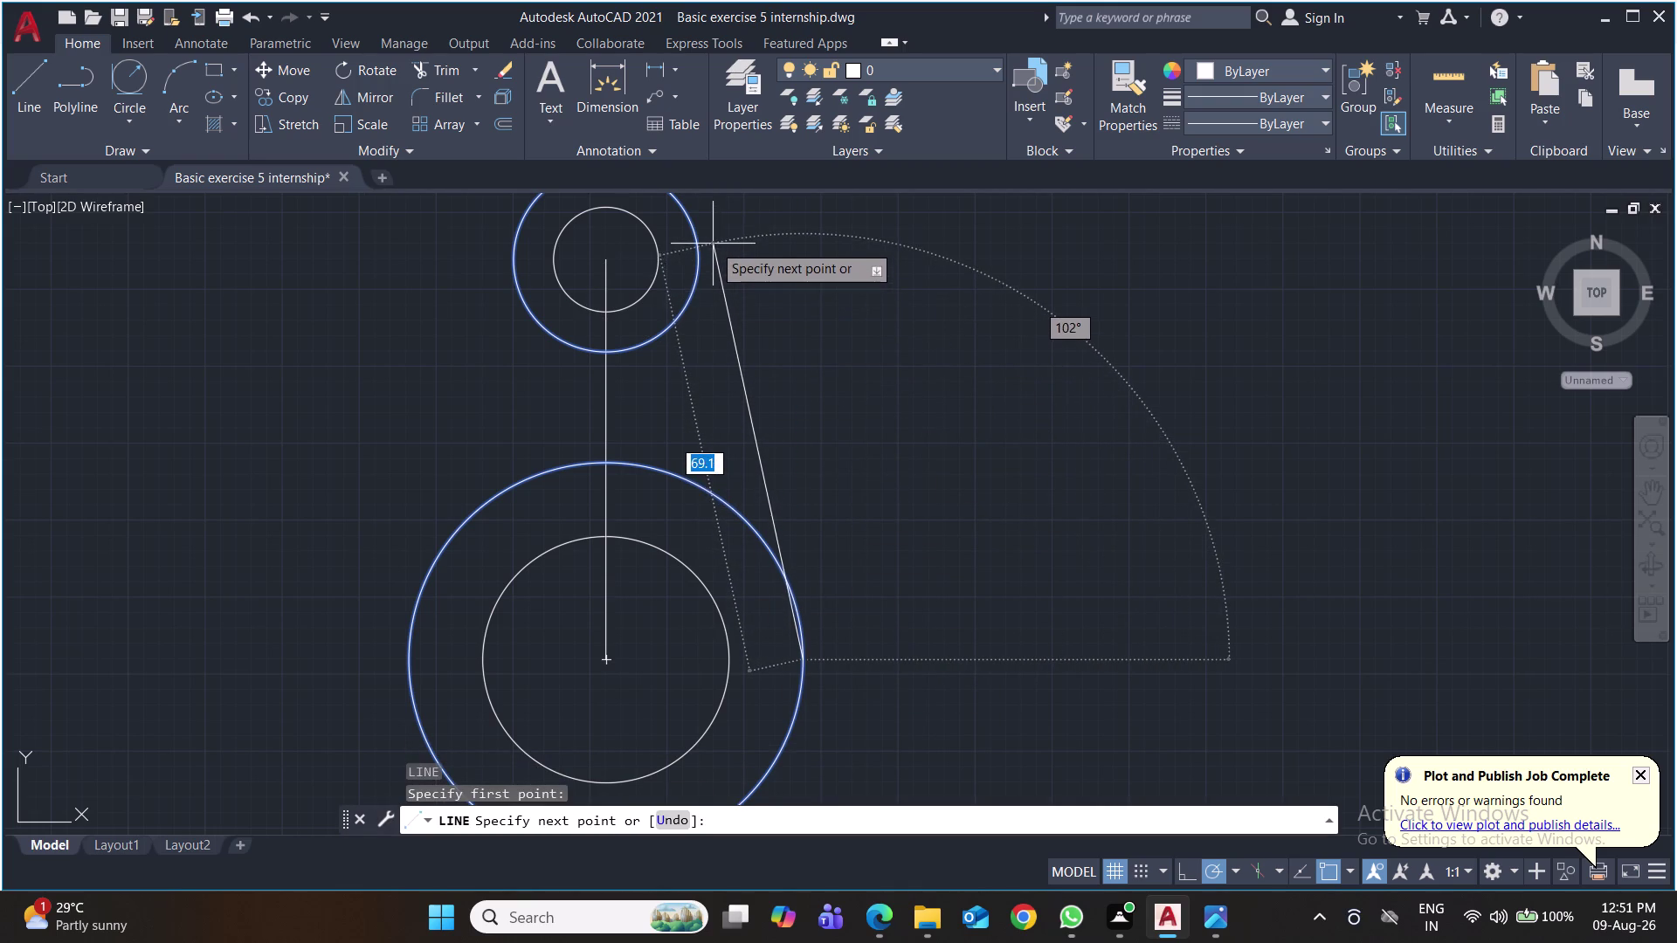
middle_drag(709, 240, 728, 425)
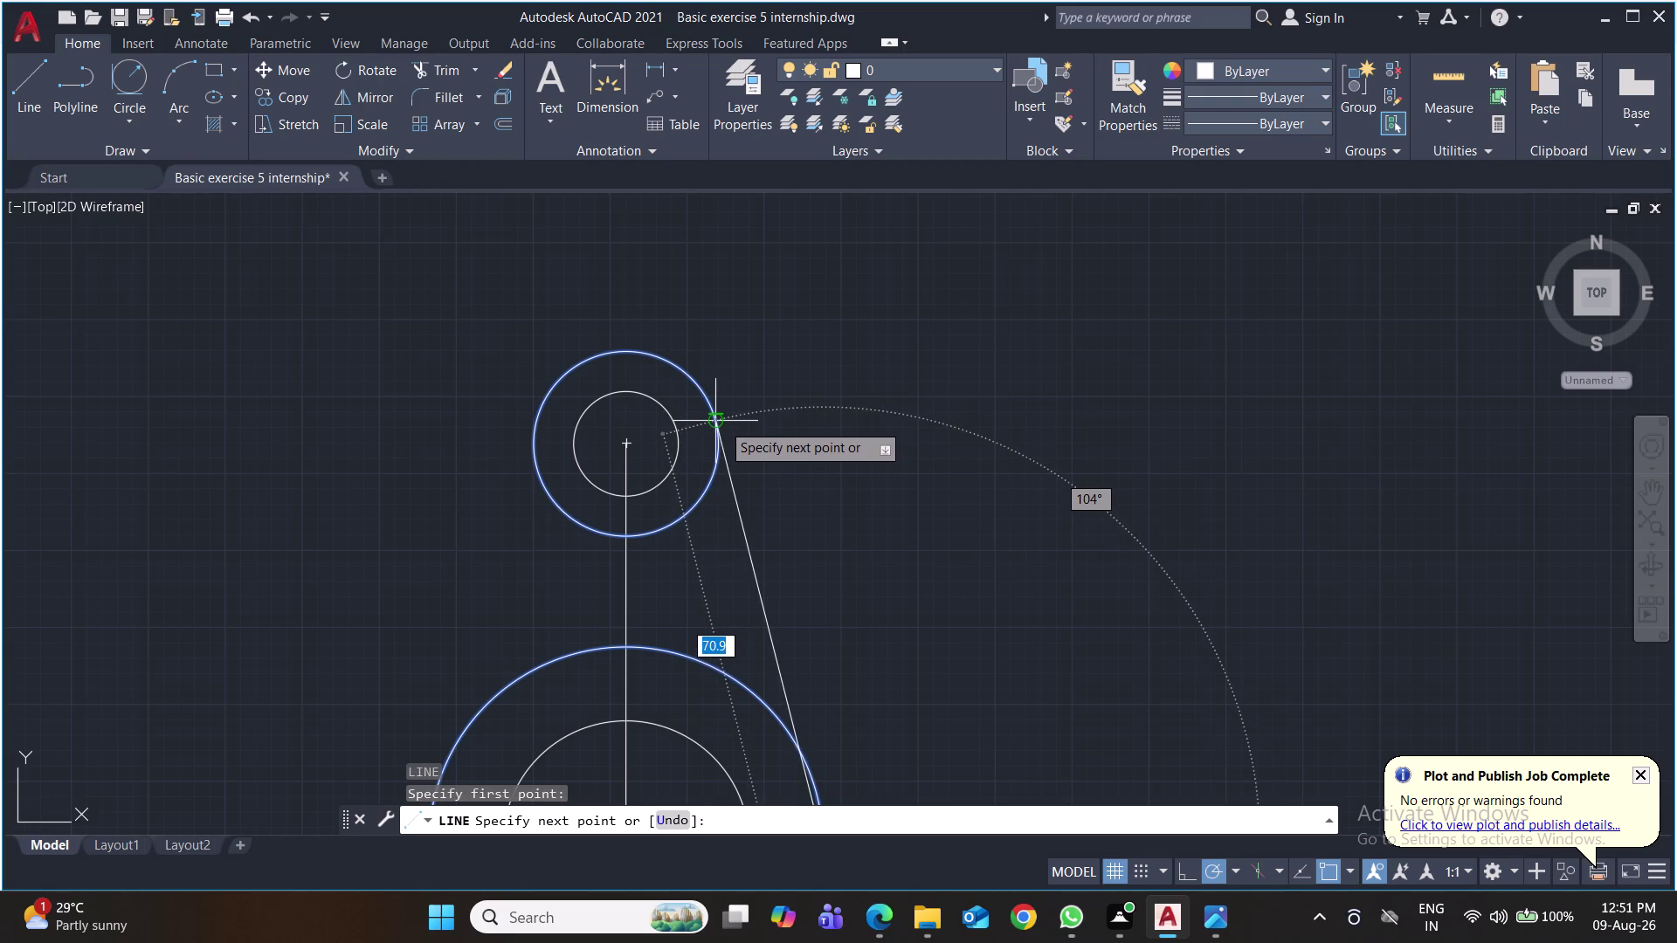
click(721, 420)
key(Return)
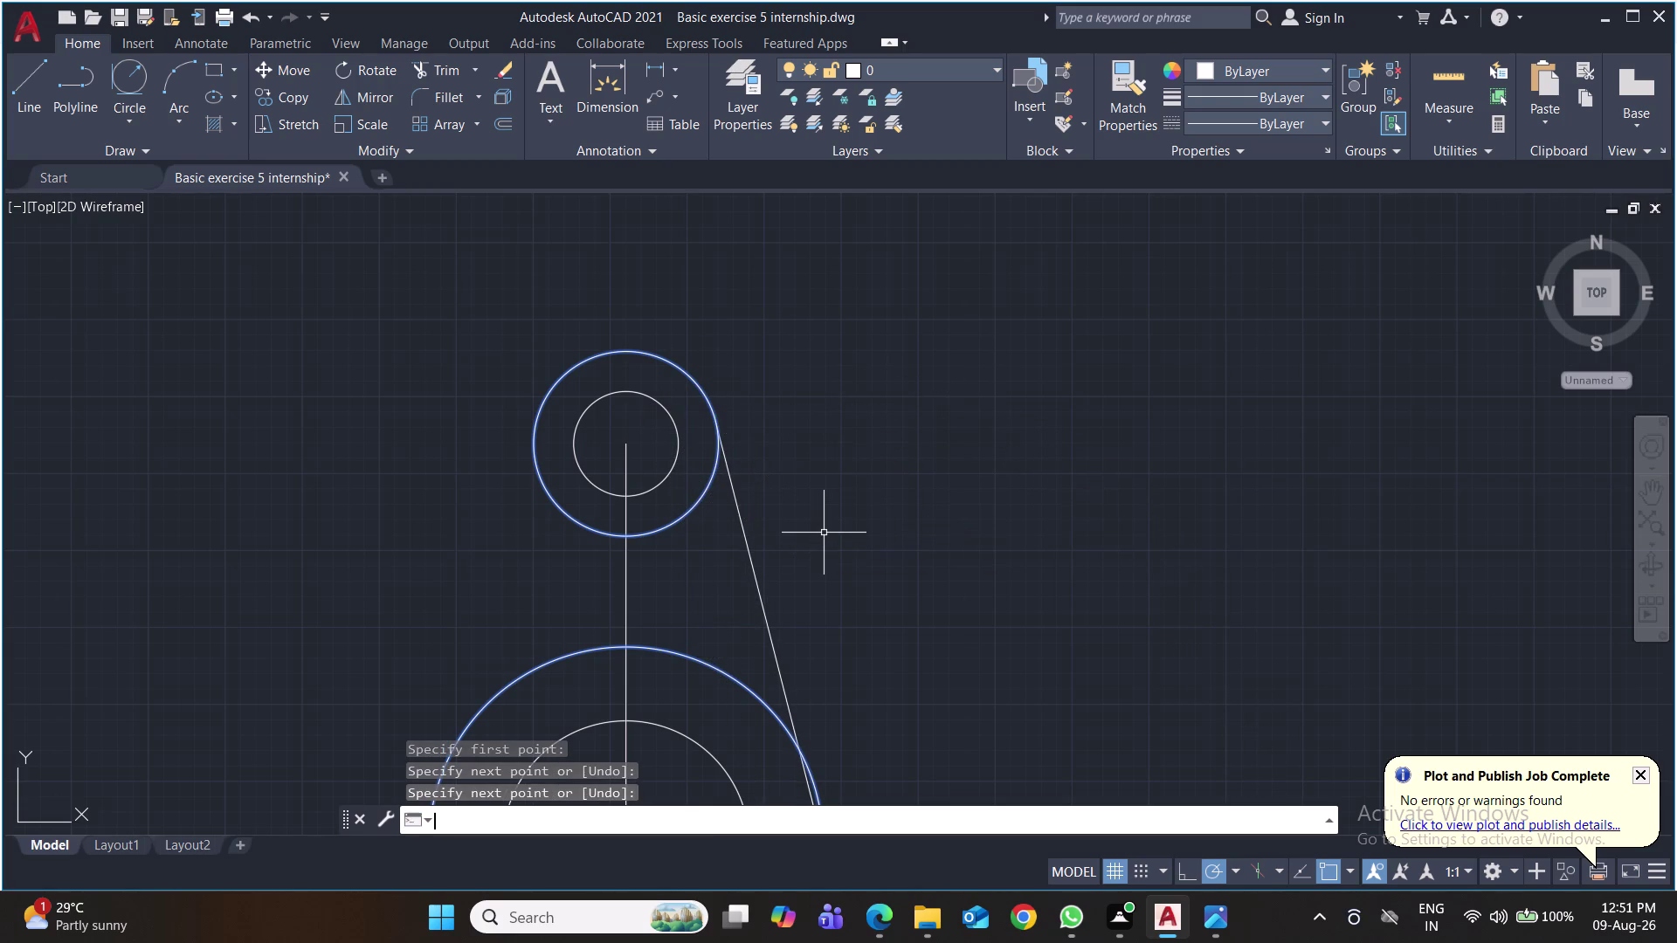
Draw the left tangent line between the circles and save the drawing.
scroll(down, 3)
middle_drag(948, 589, 949, 440)
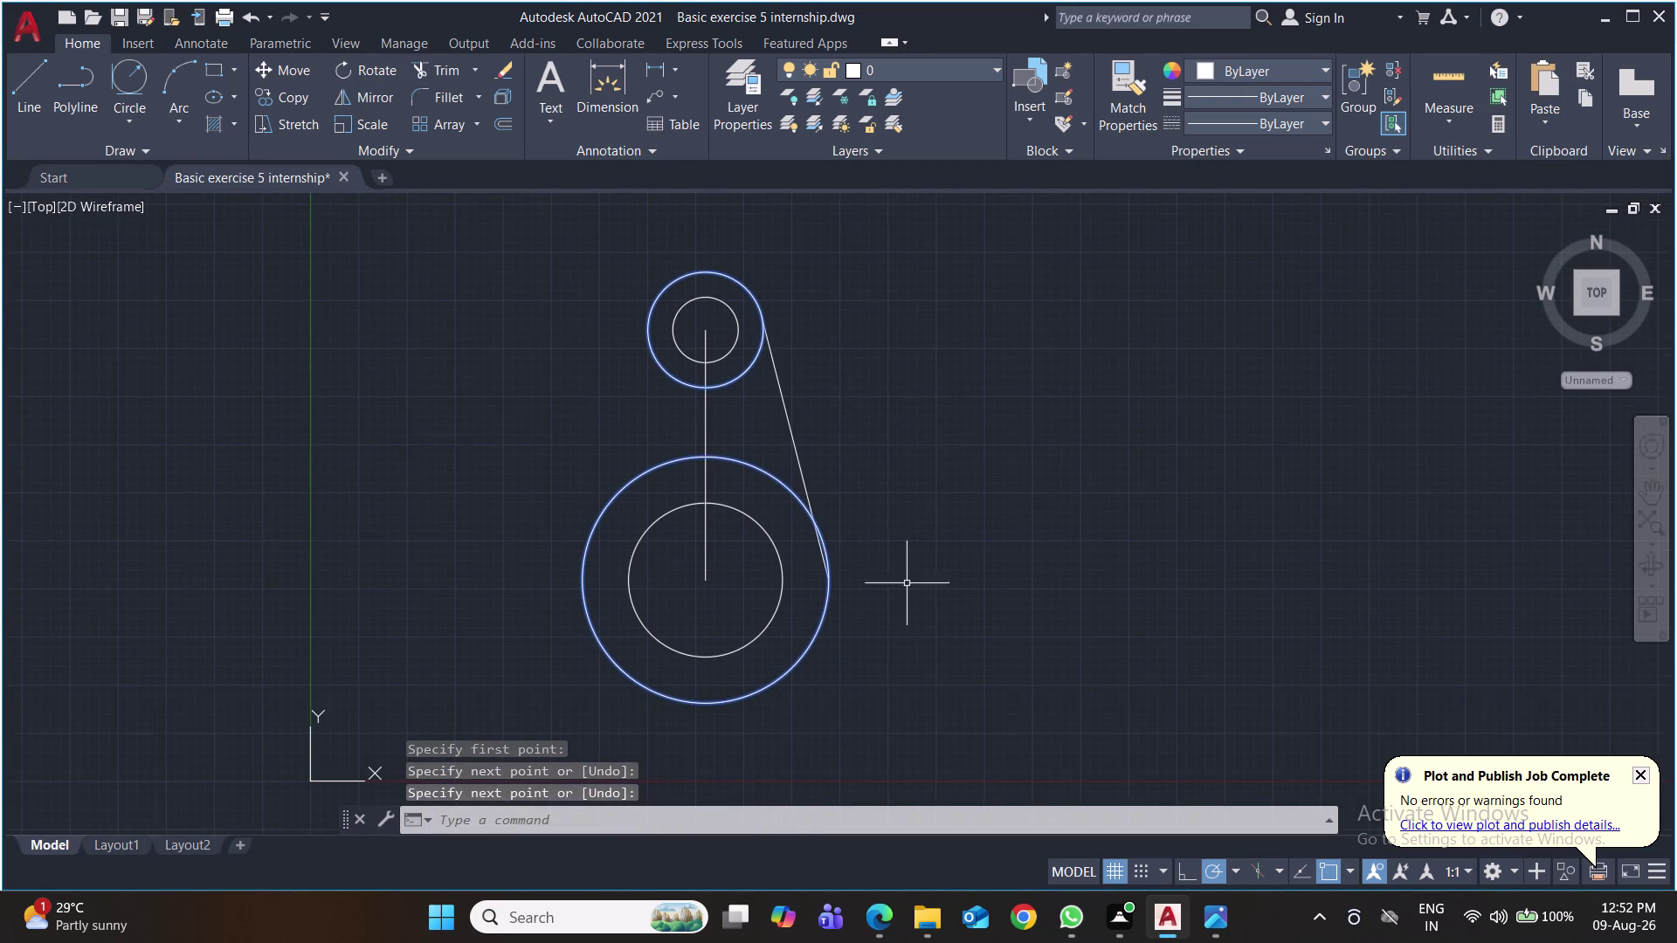
key(space)
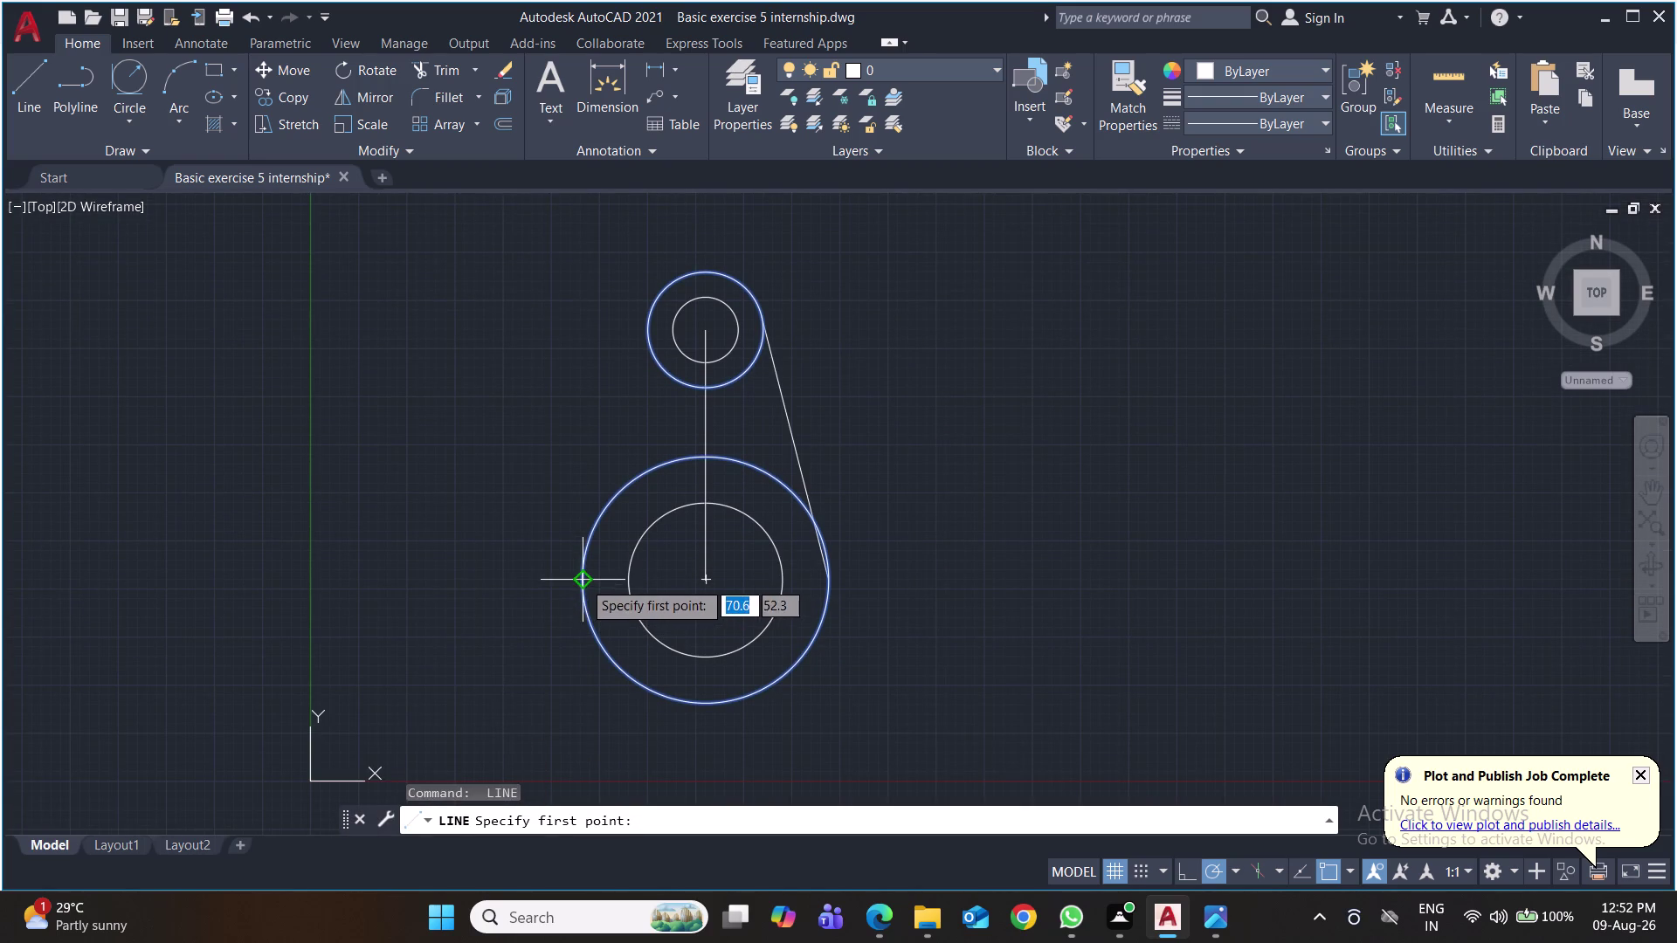
click(583, 581)
click(646, 311)
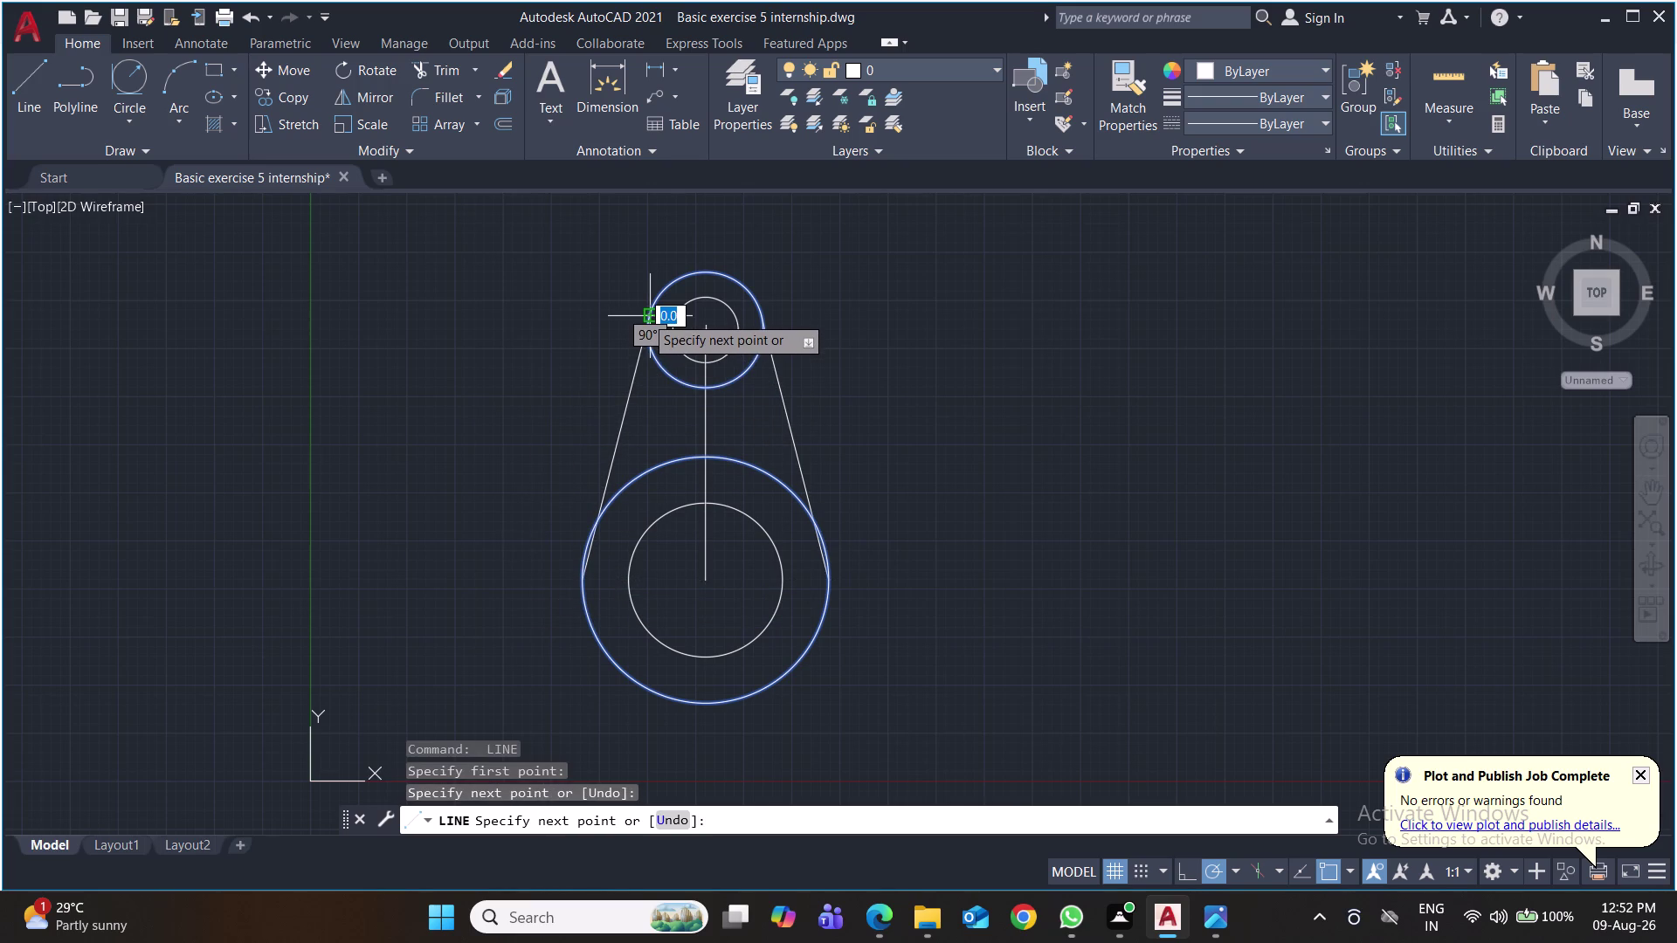
key(Return)
key(ctrl+s)
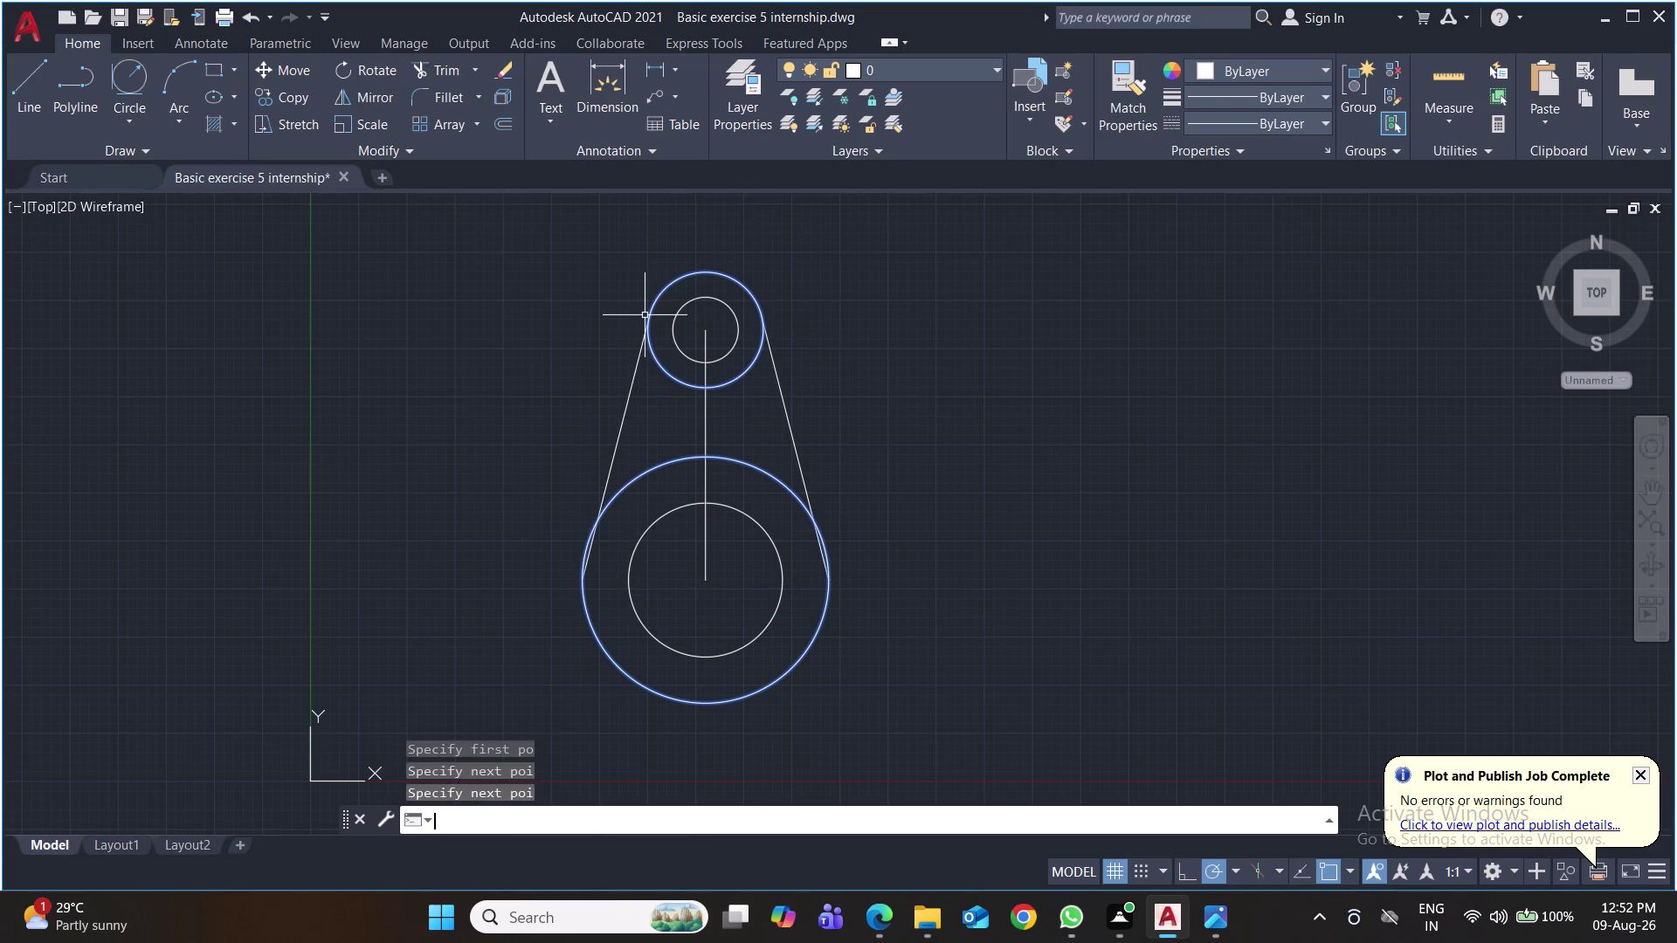
Start a trim, cancel it, and save the drawing.
text(tr)
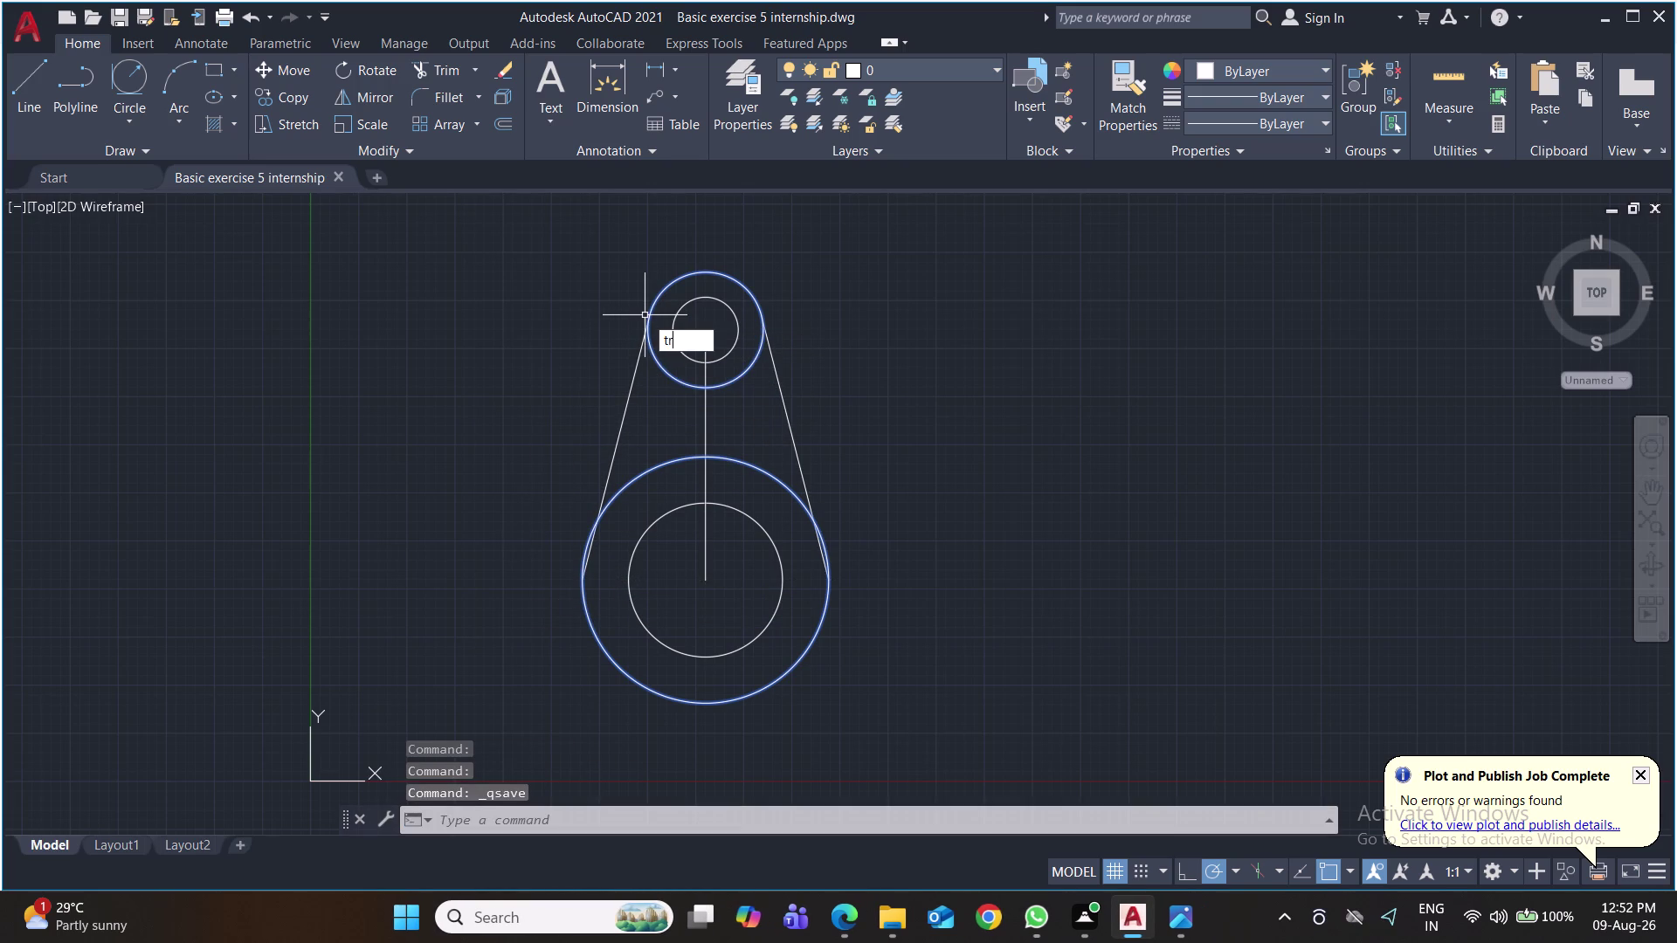
key(Return)
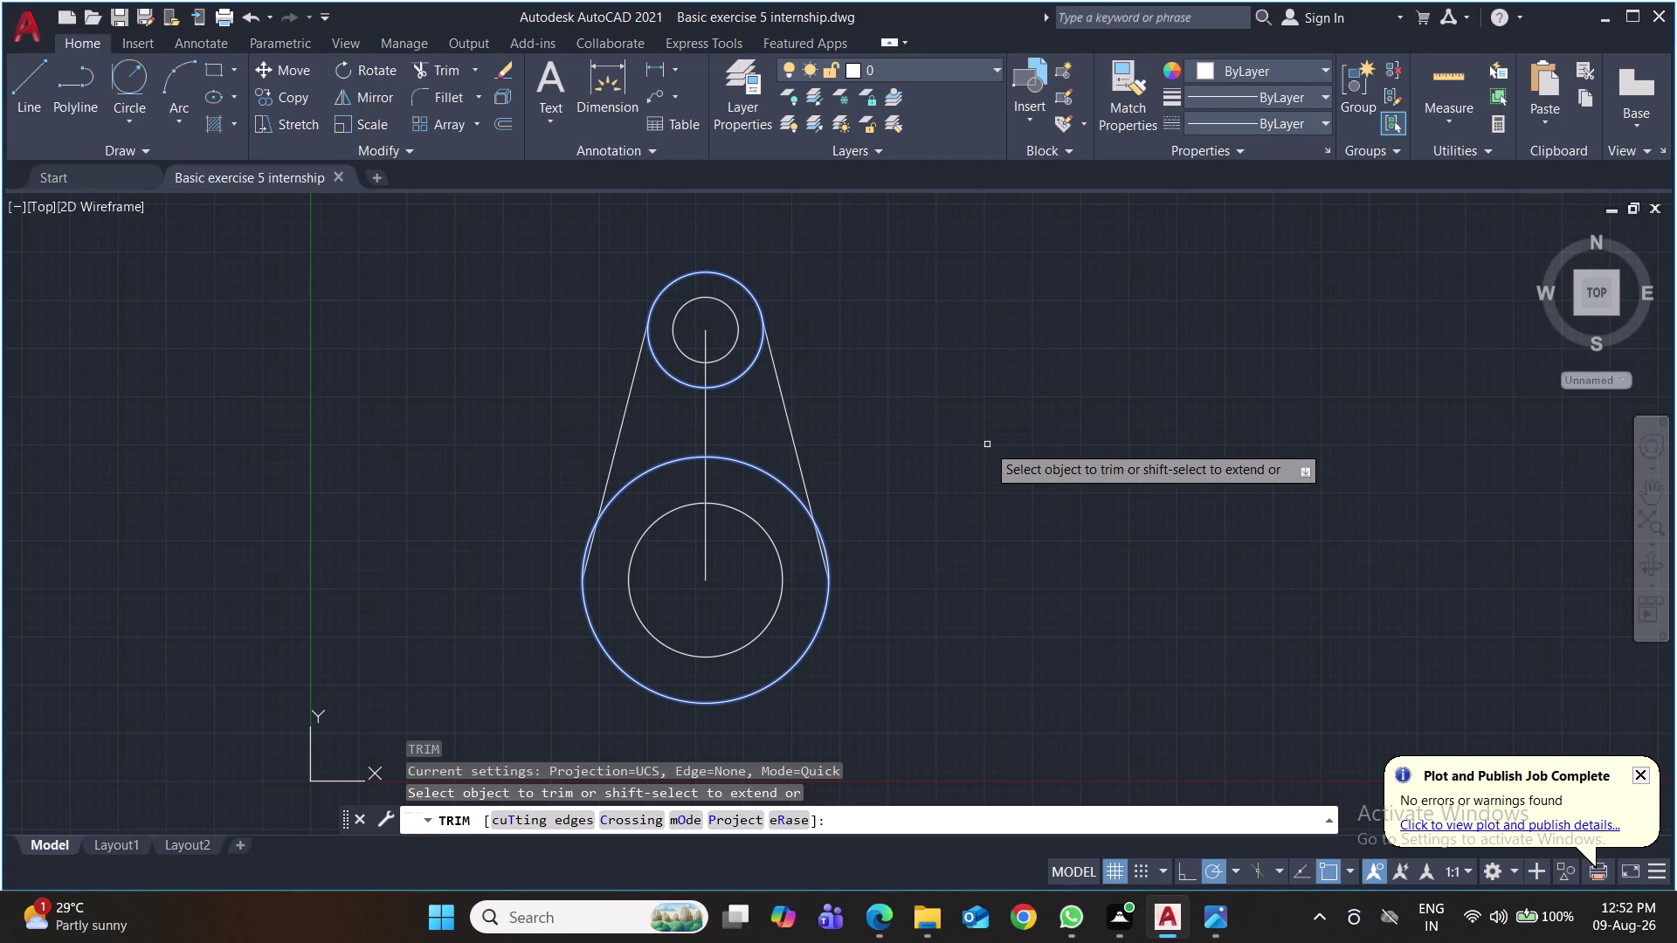
key(Escape)
key(ctrl+s)
key(ctrl+s)
key(ctrl+s)
key(ctrl+s)
key(ctrl+s)
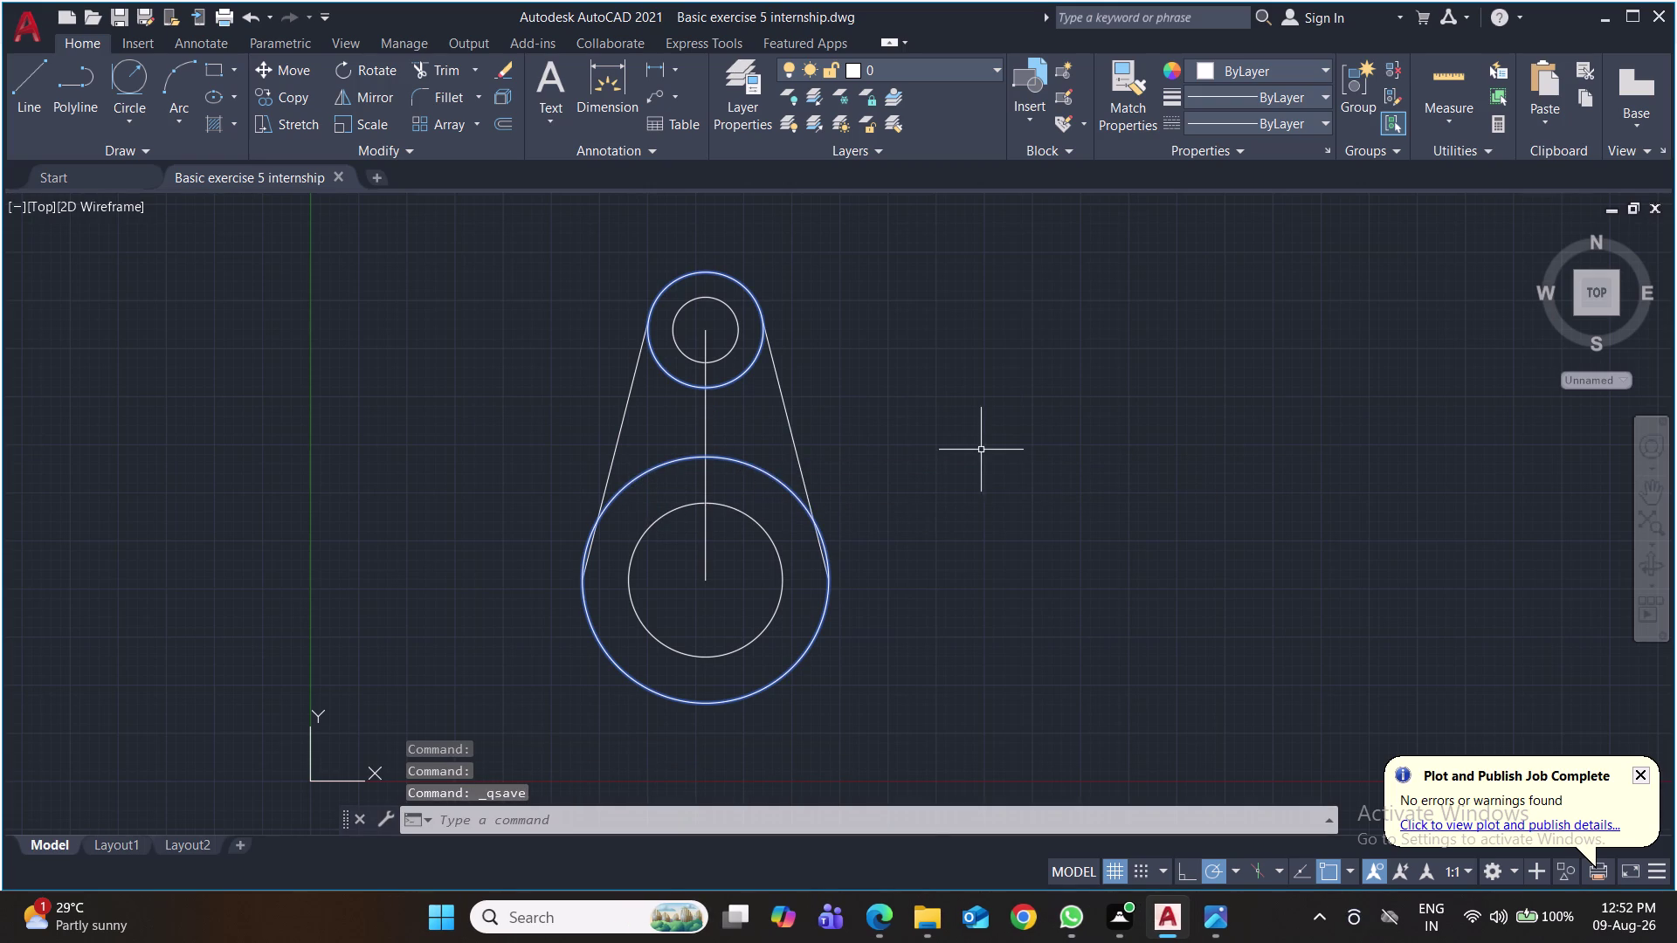
Window-select the whole lever geometry, then clear the selection.
click(741, 285)
click(764, 472)
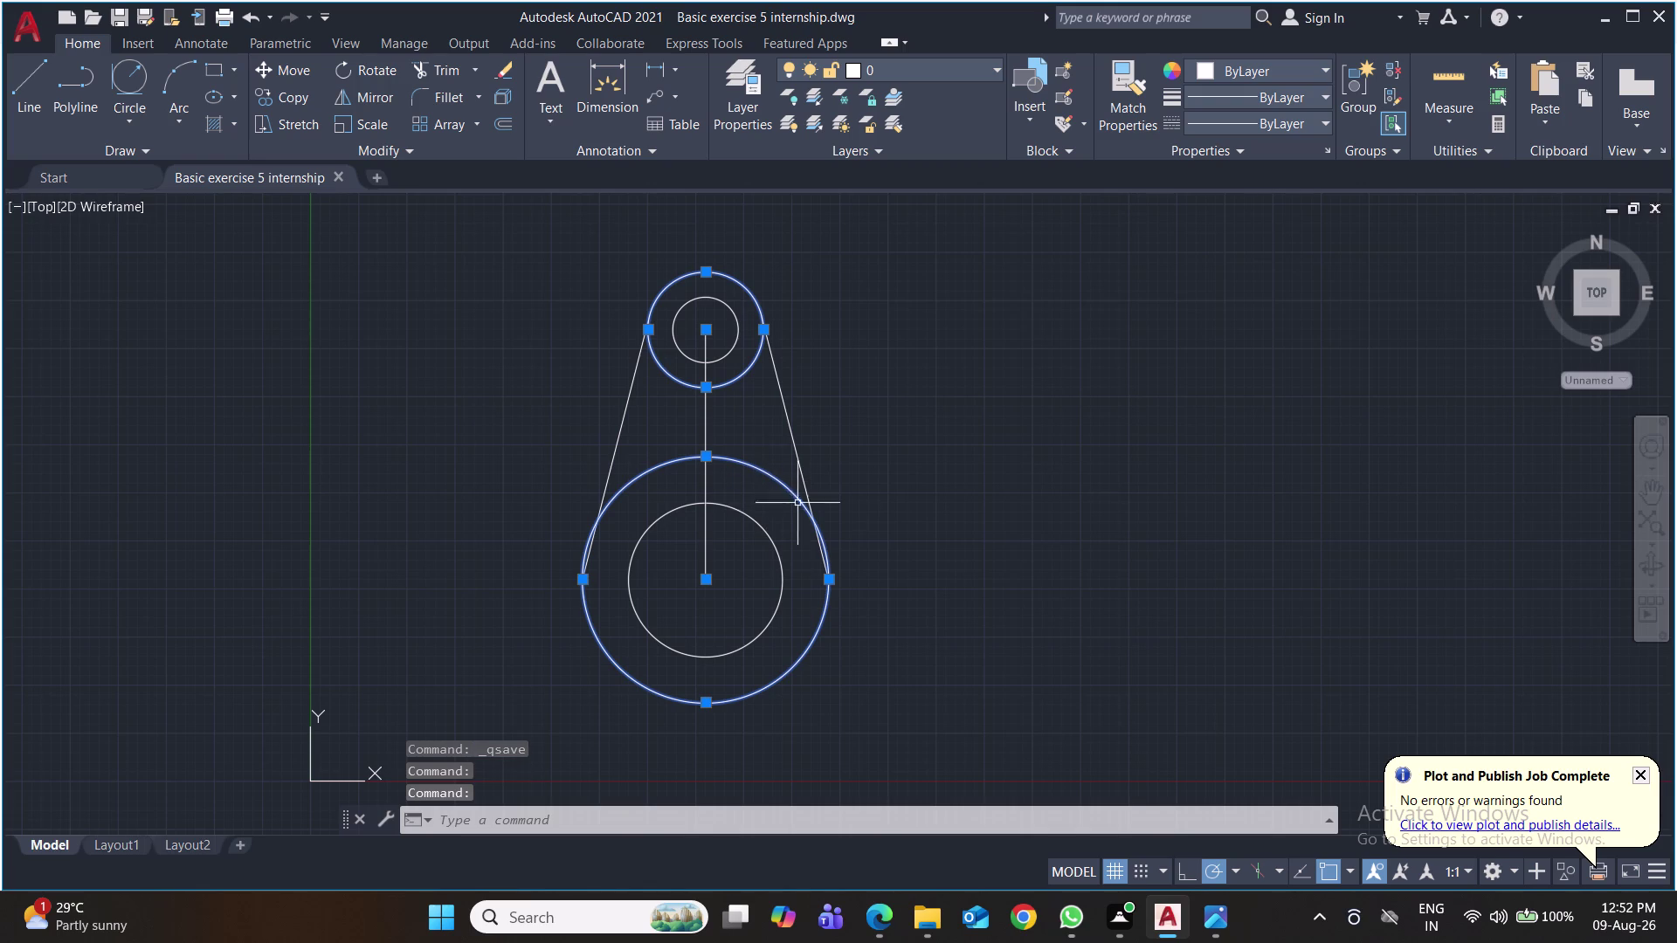
key(ctrl+s)
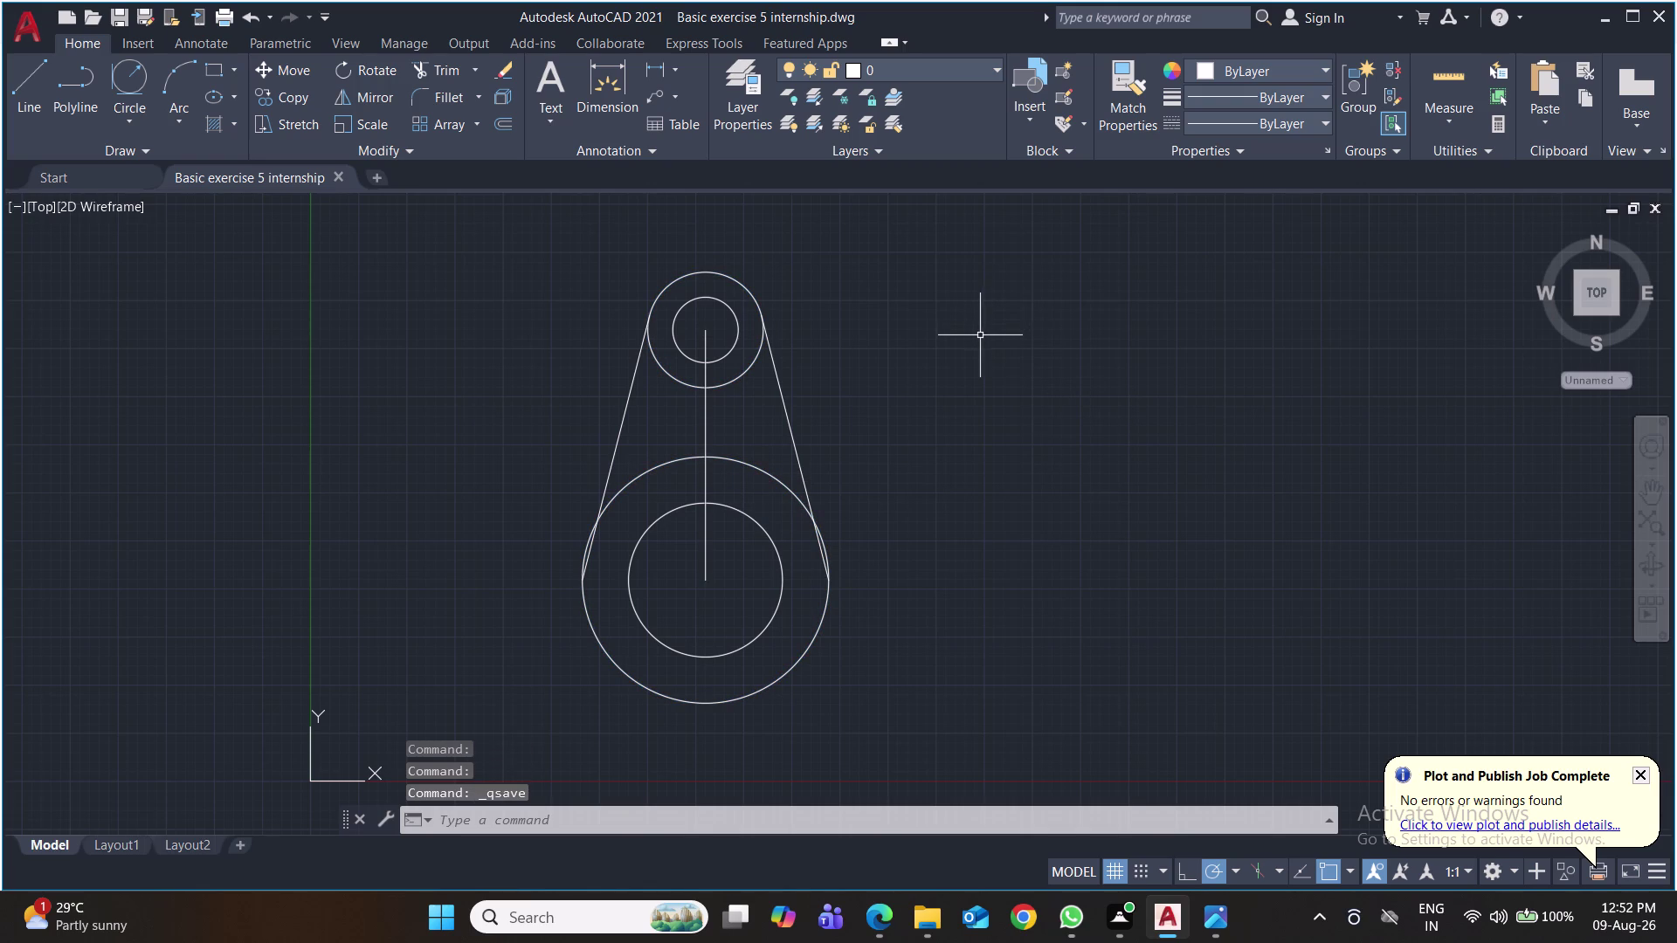
Trim the inner arcs of both outer circles and the stray arcs beyond the tangents.
text(tr)
key(Return)
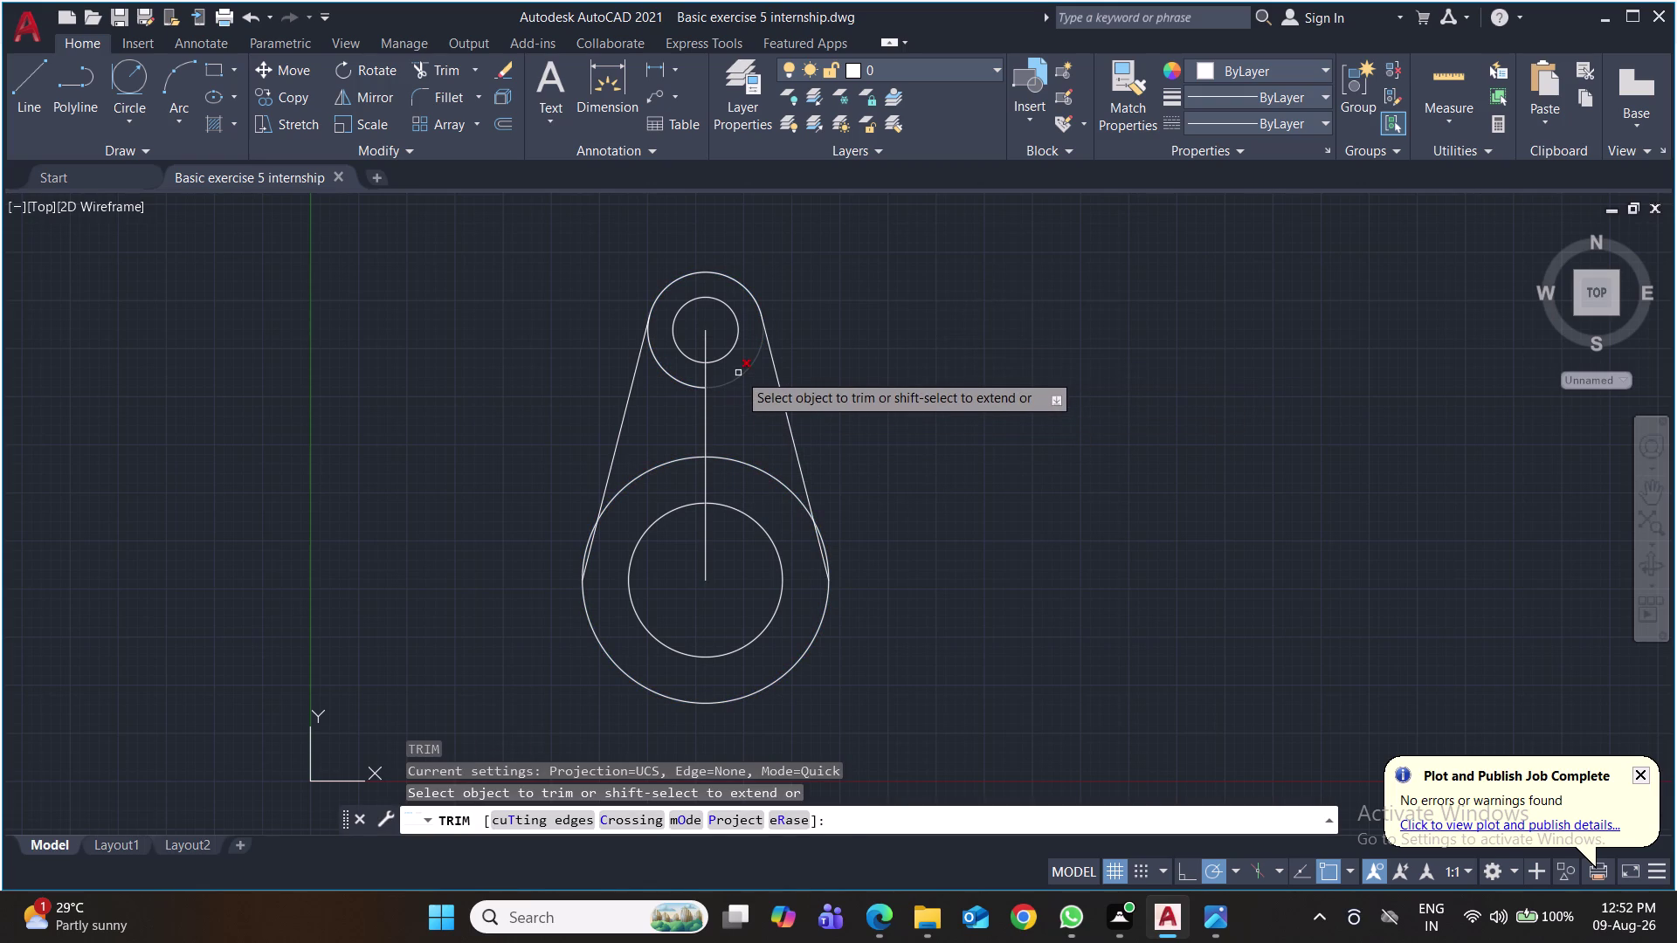
click(738, 372)
click(675, 377)
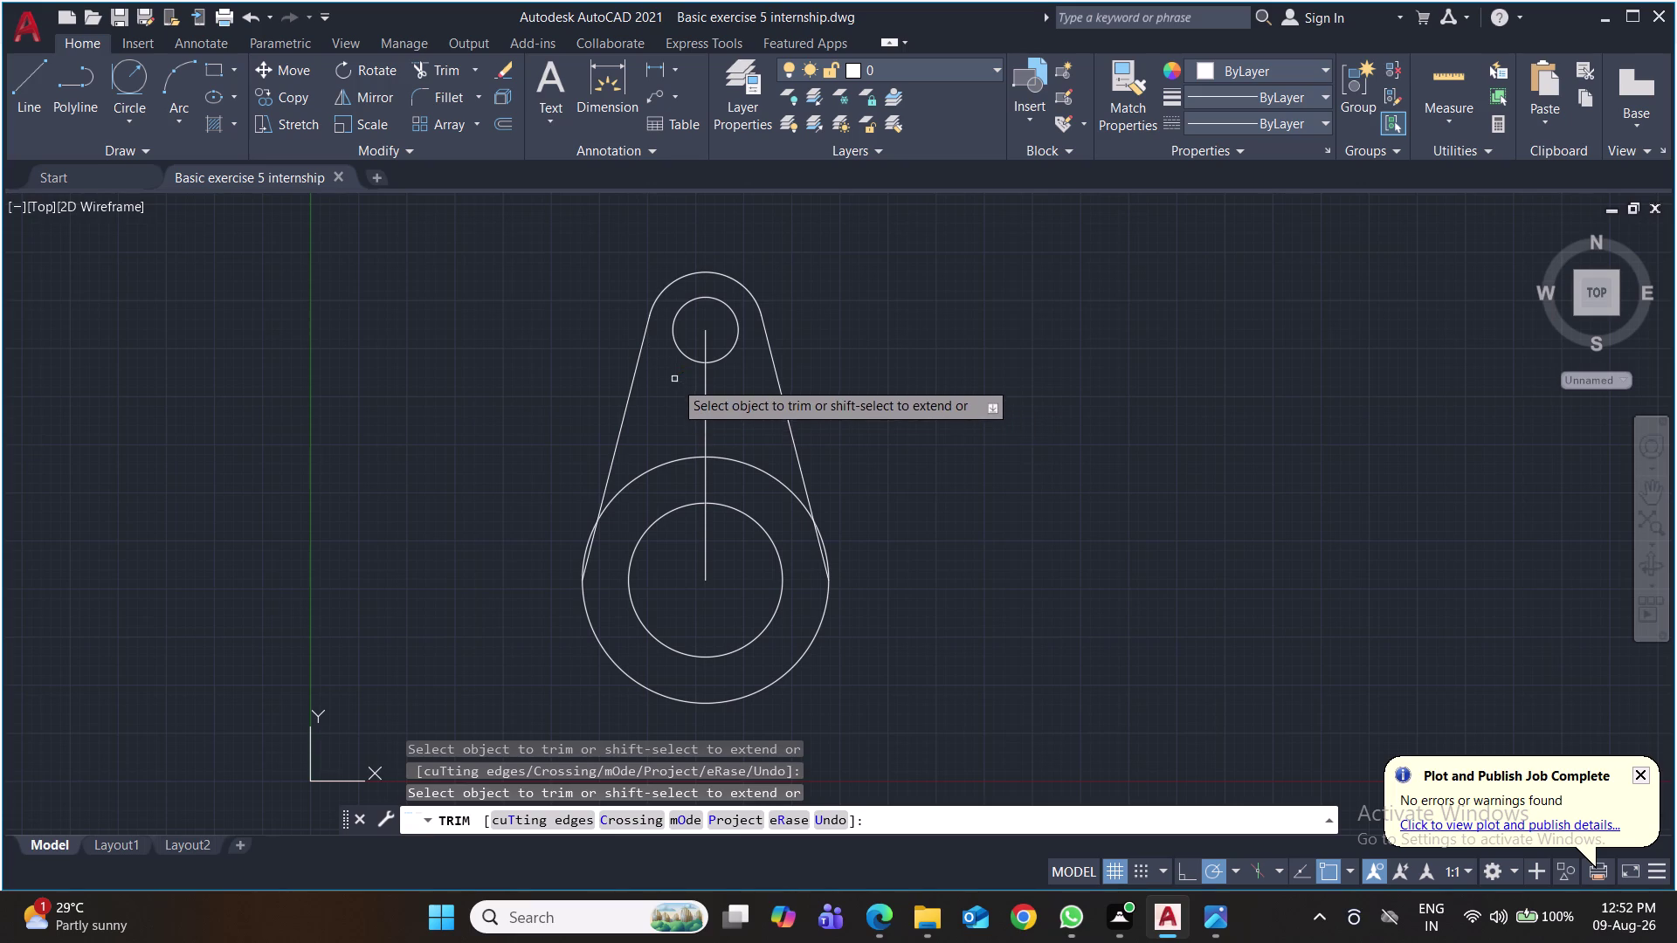
click(653, 473)
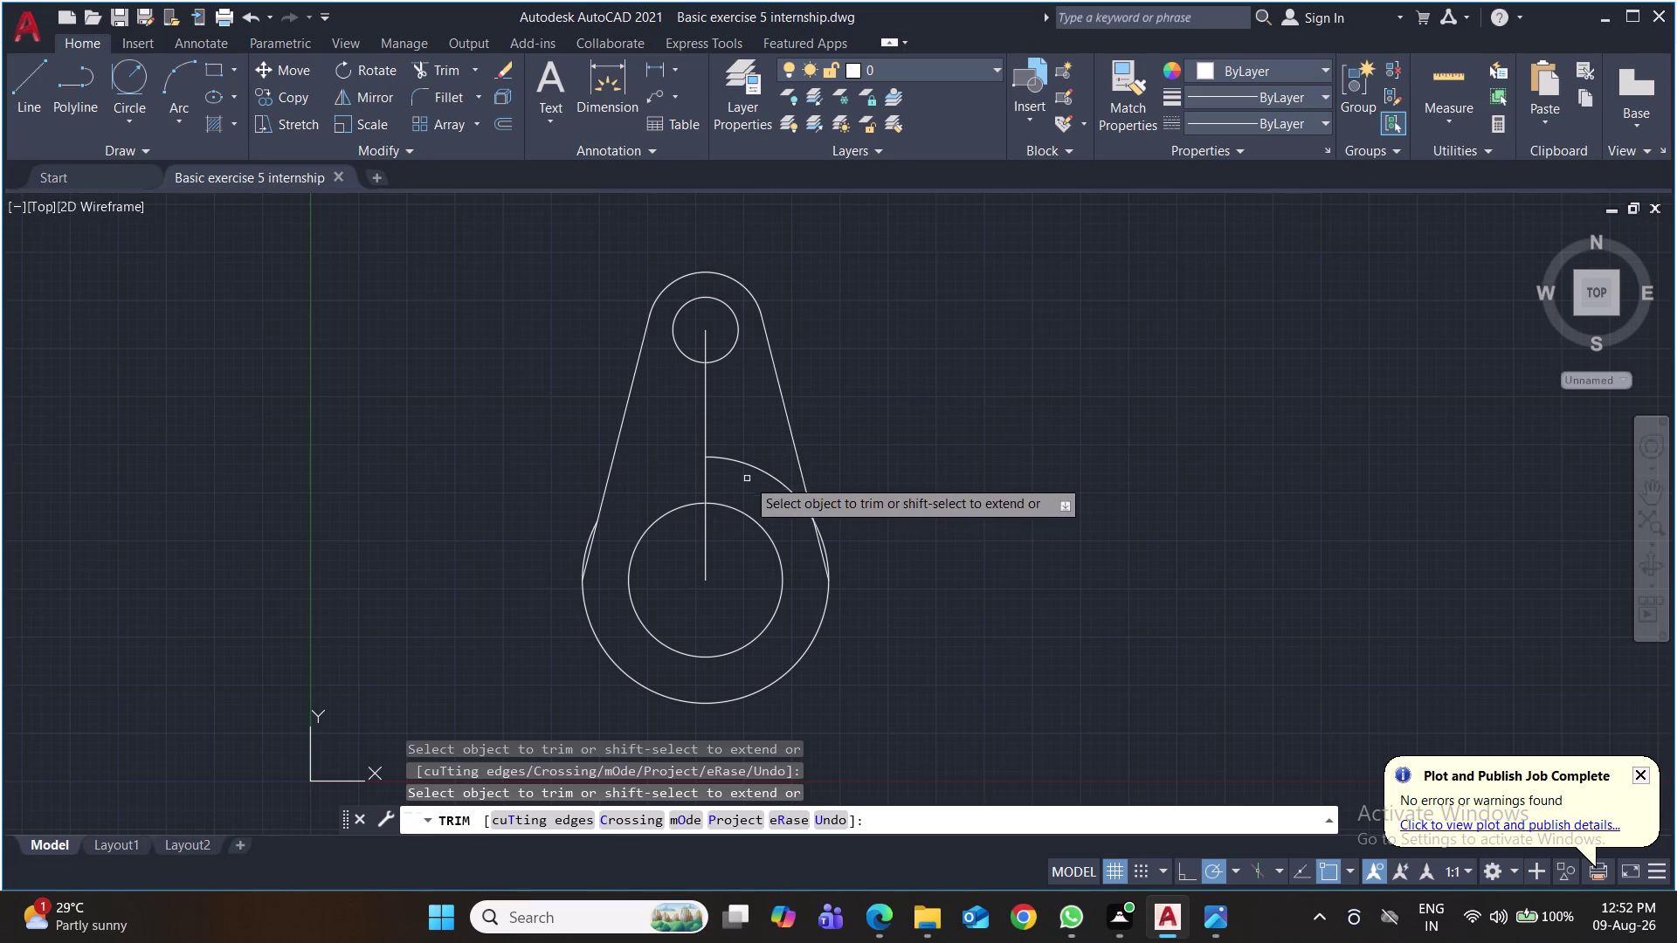
click(752, 463)
scroll(up, 3)
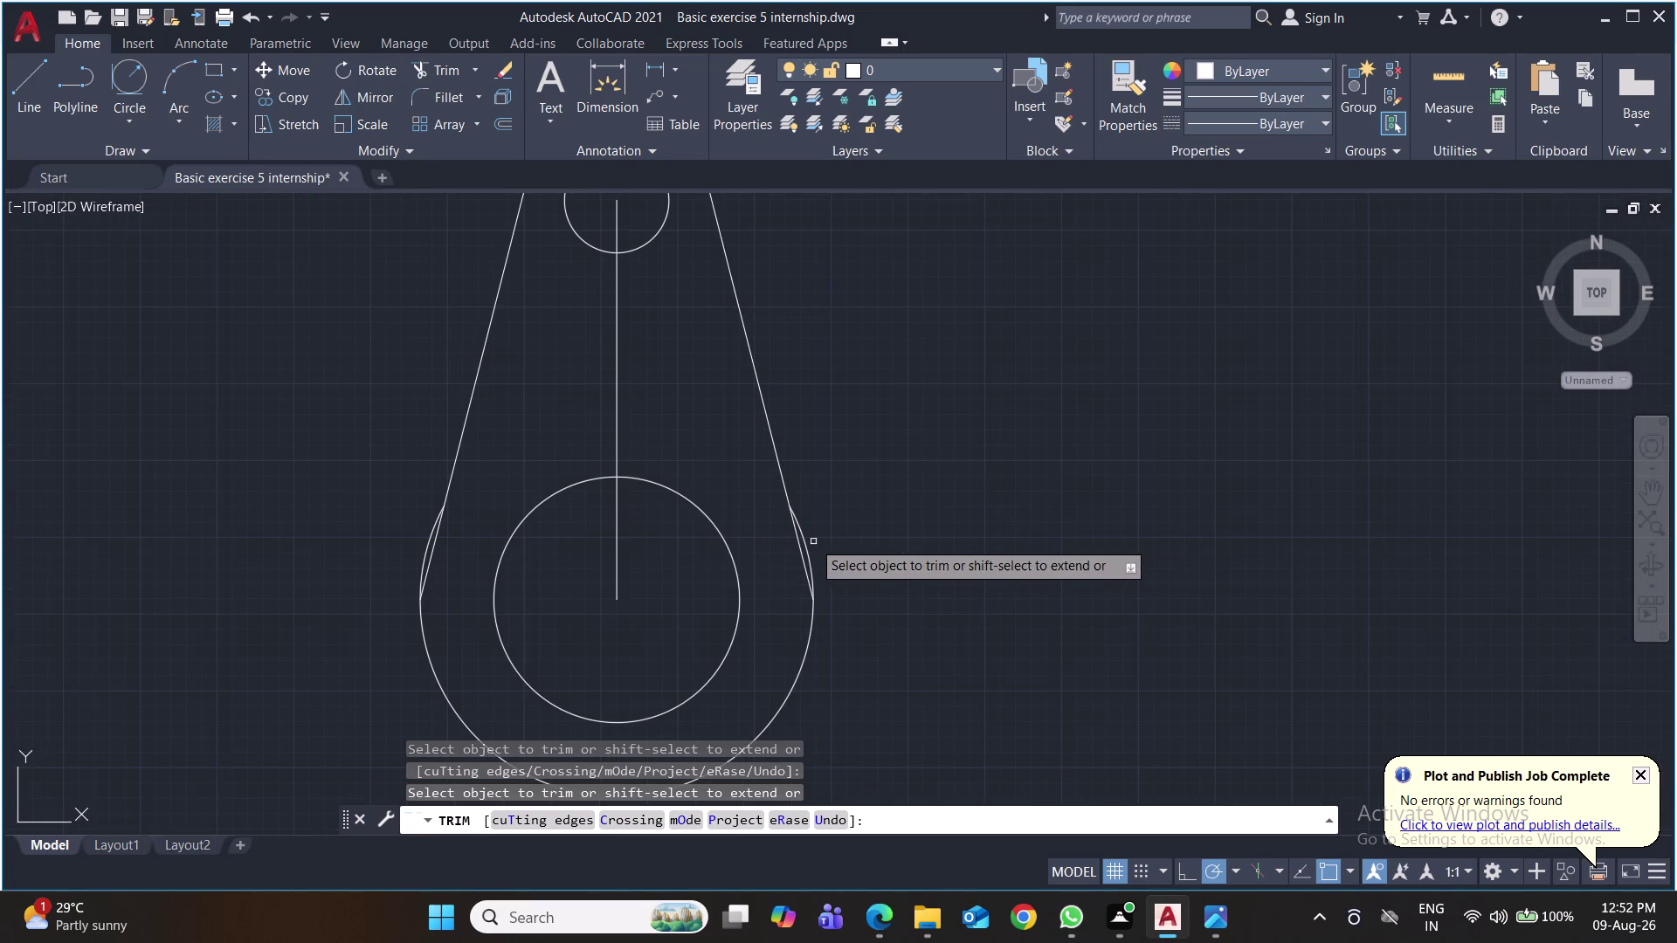
click(805, 537)
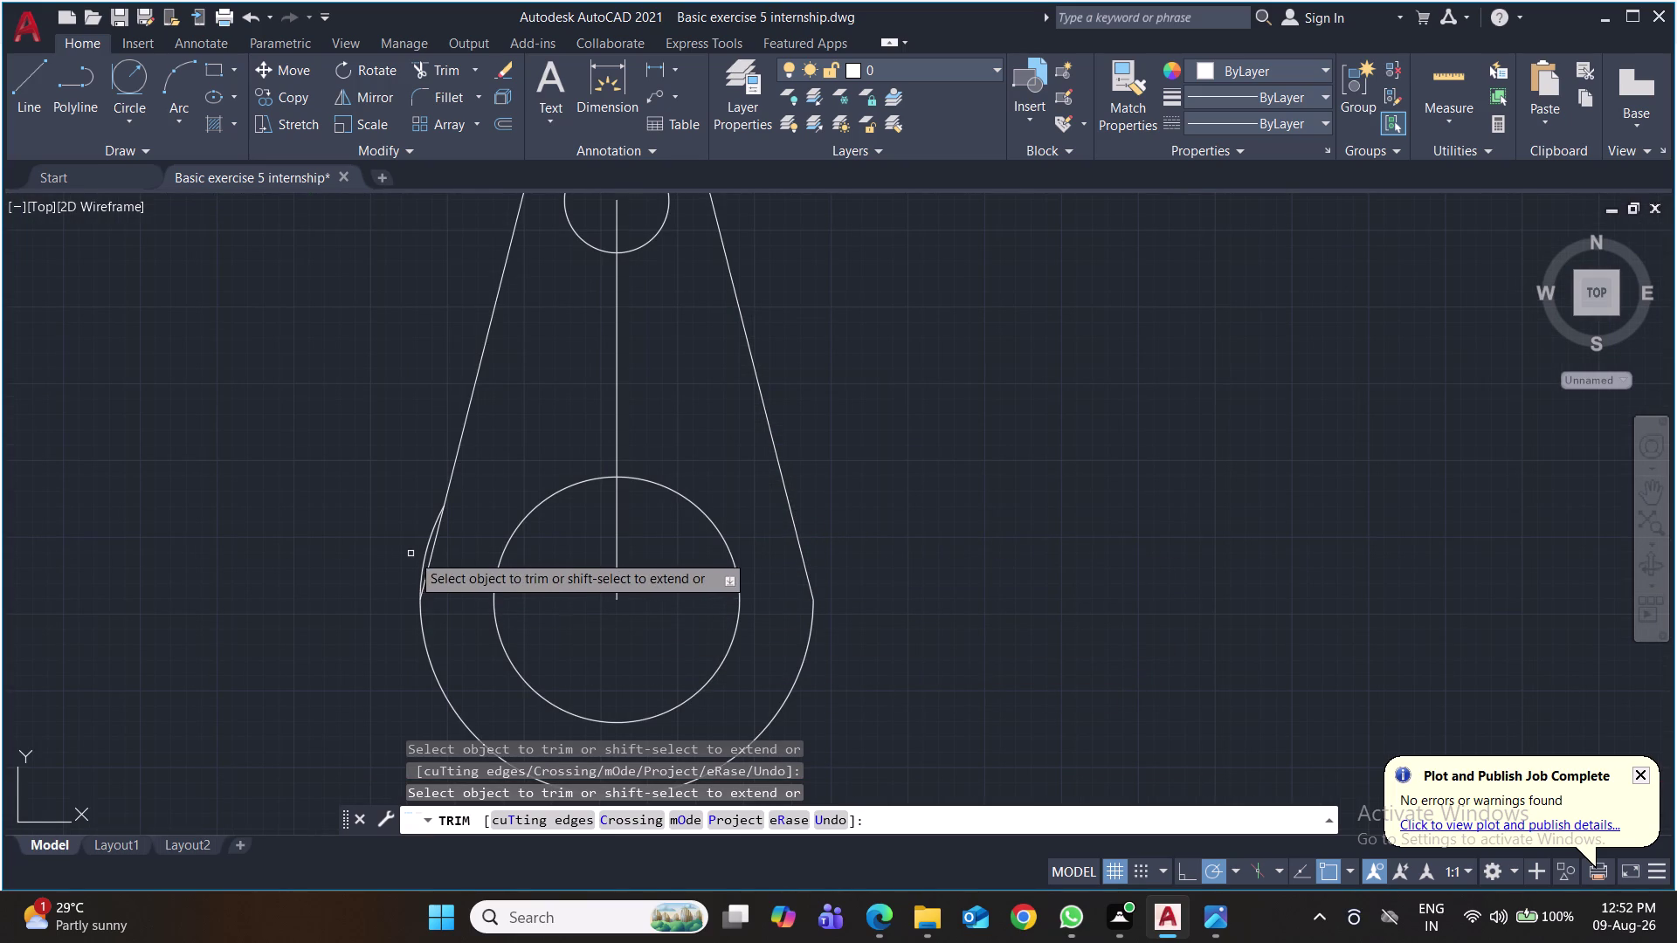
click(425, 548)
scroll(down, 3)
Trim the centre line between and inside the two holes.
middle_drag(1047, 461, 965, 440)
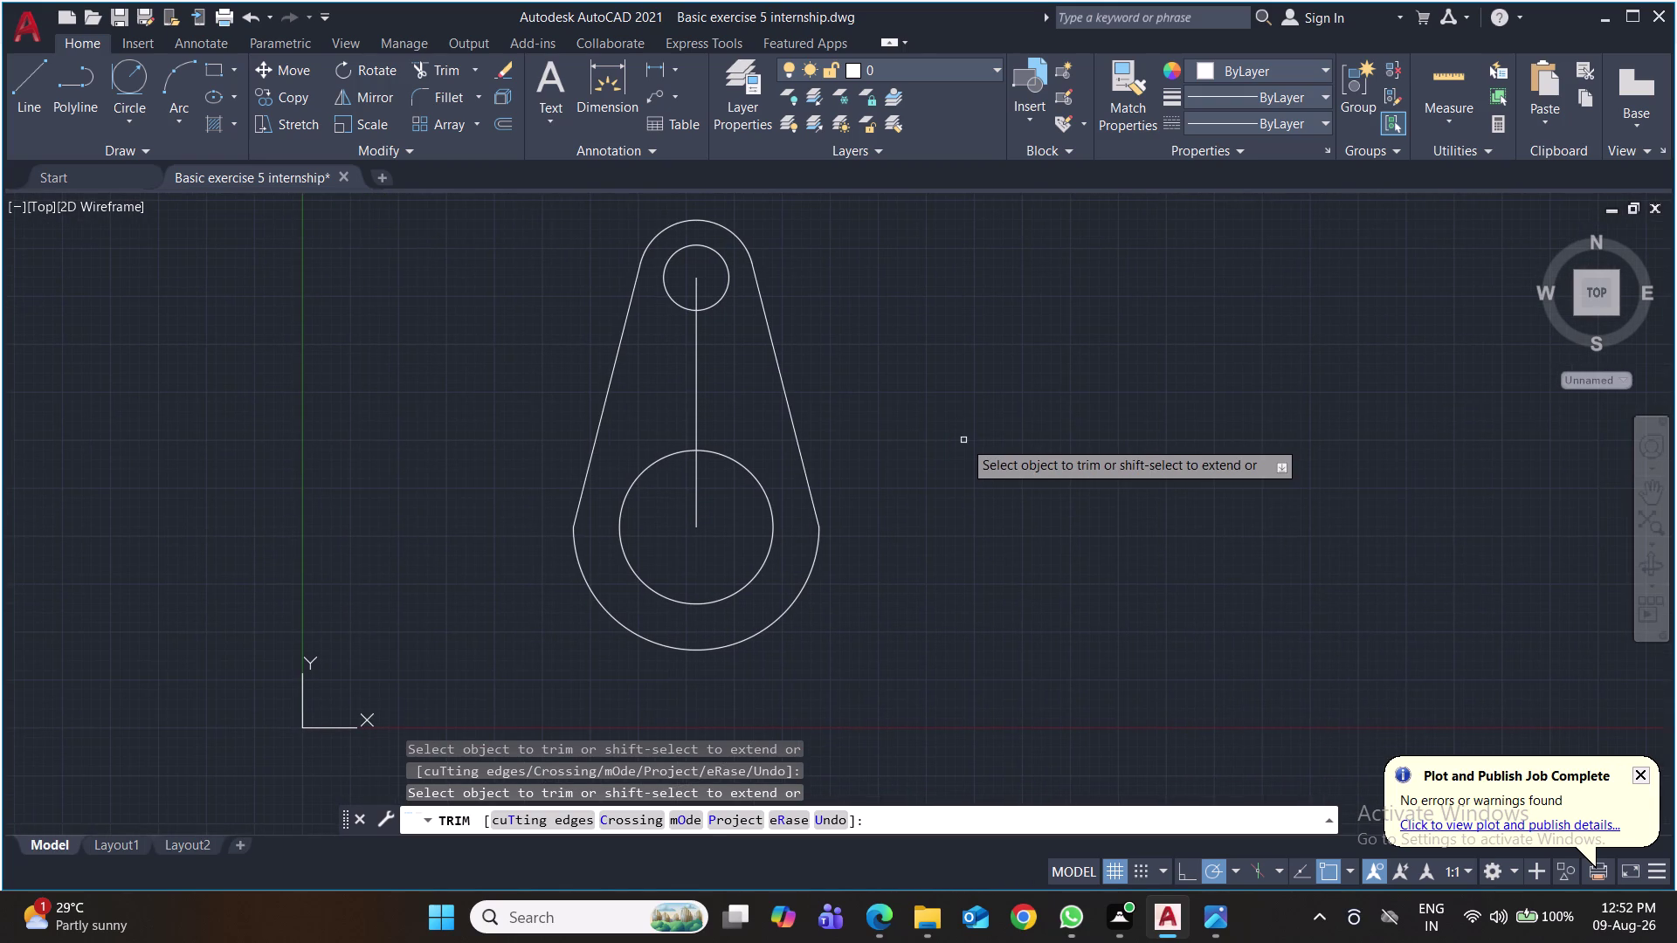
click(695, 393)
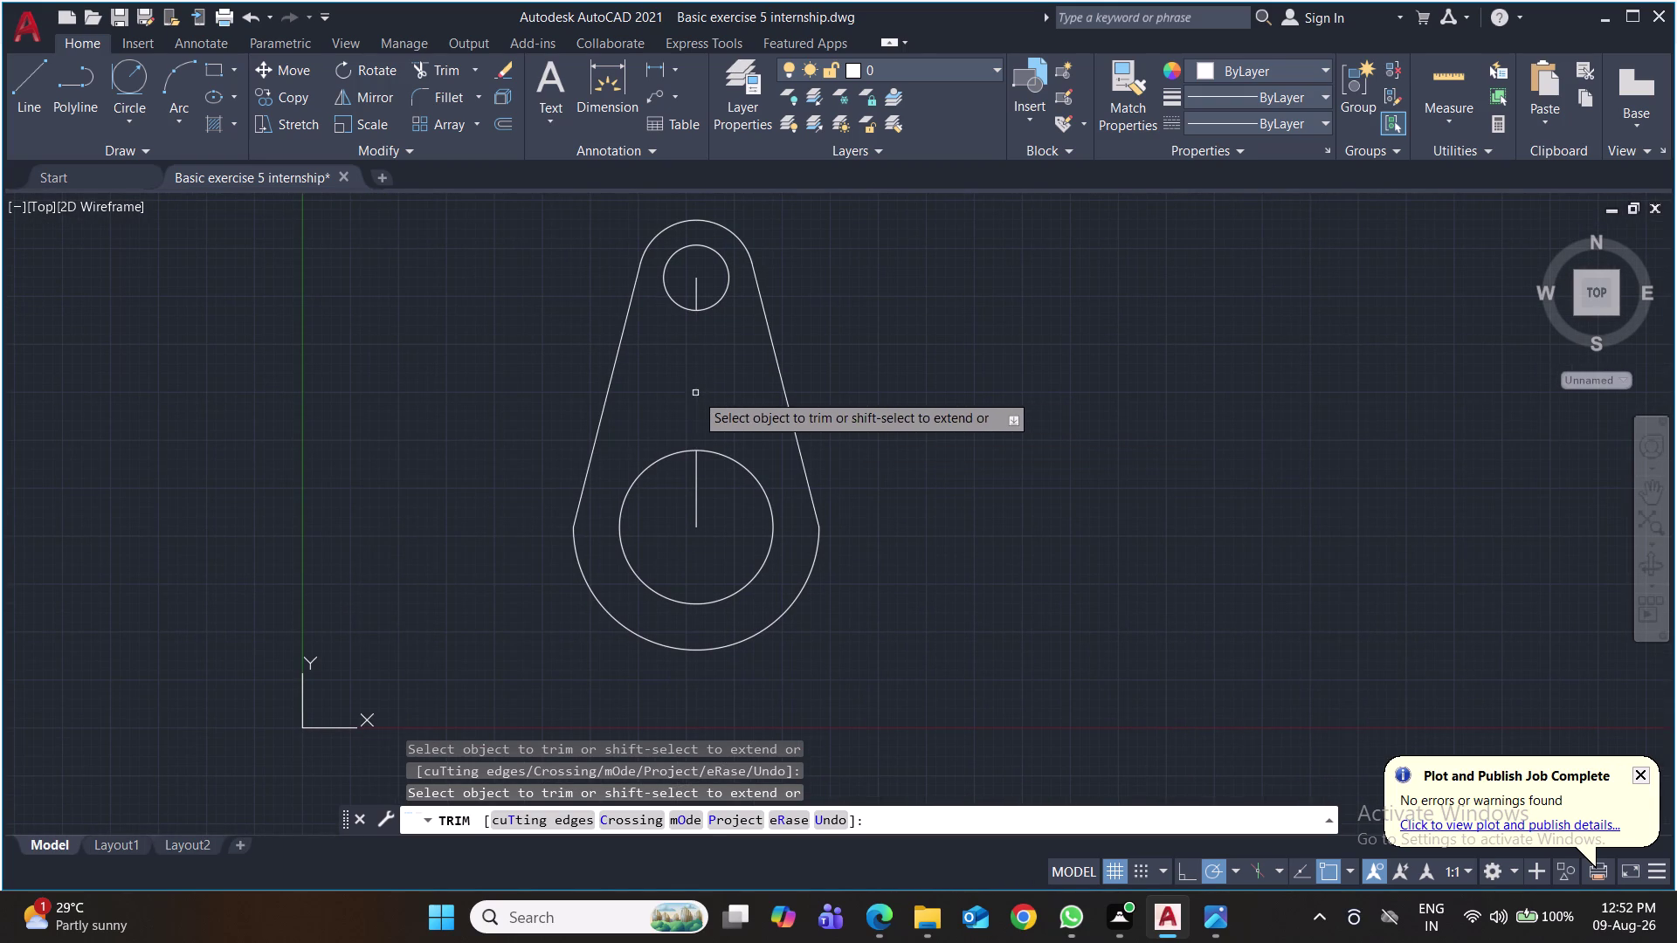
click(698, 499)
click(693, 292)
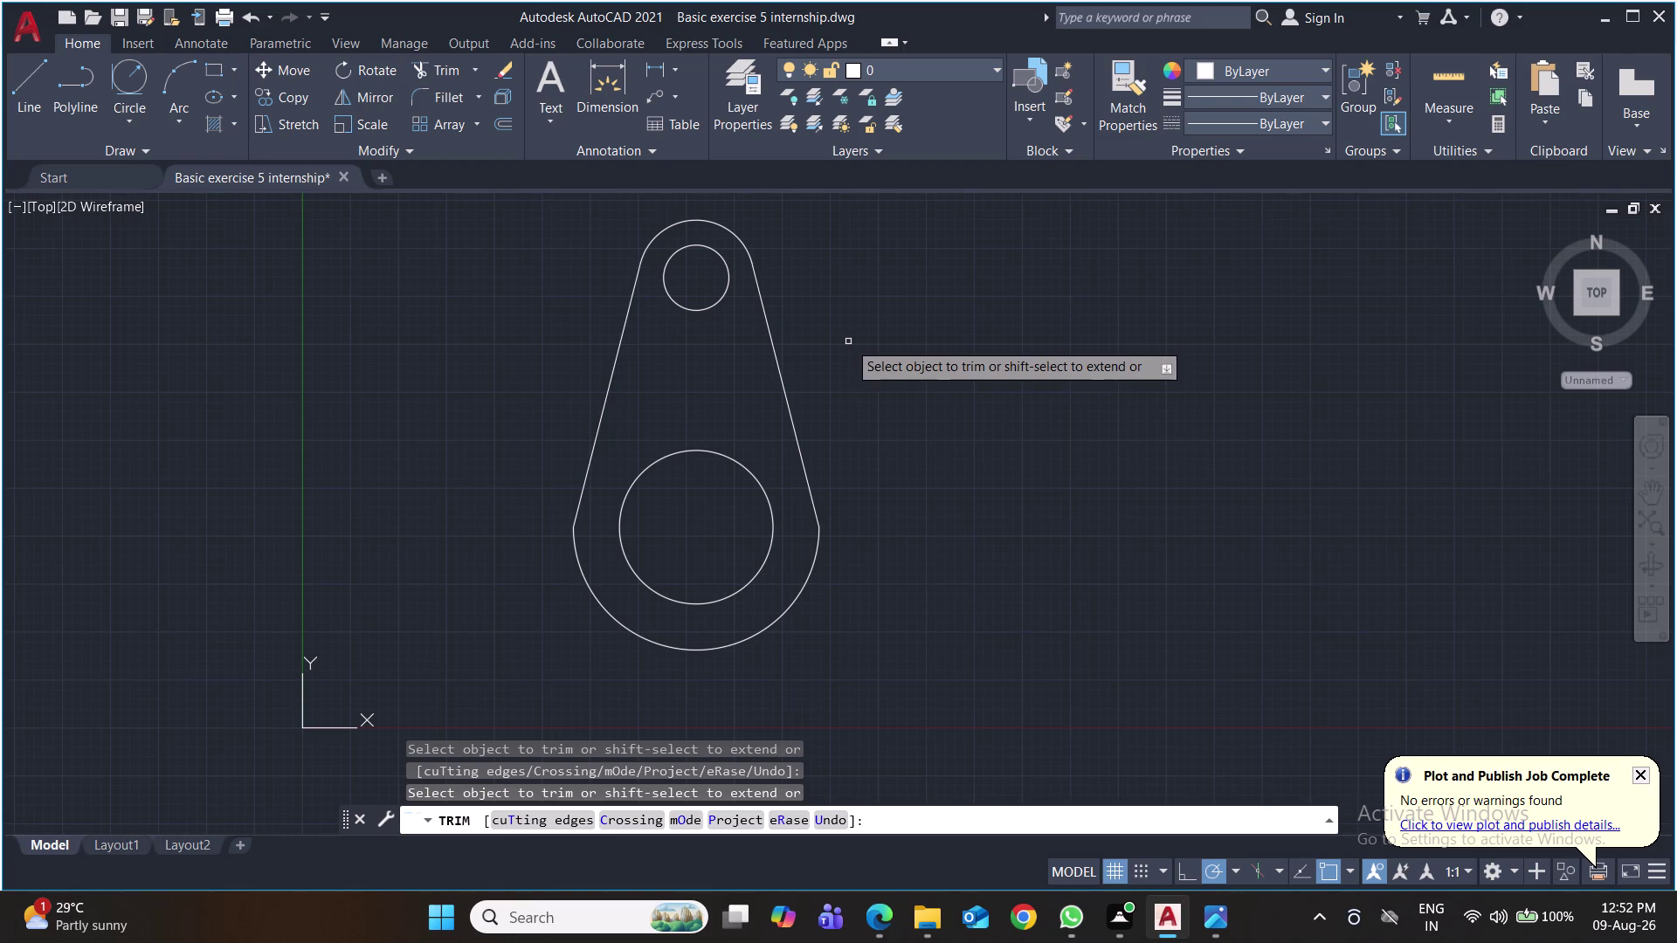
key(ctrl+s)
scroll(up, 3)
scroll(down, 3)
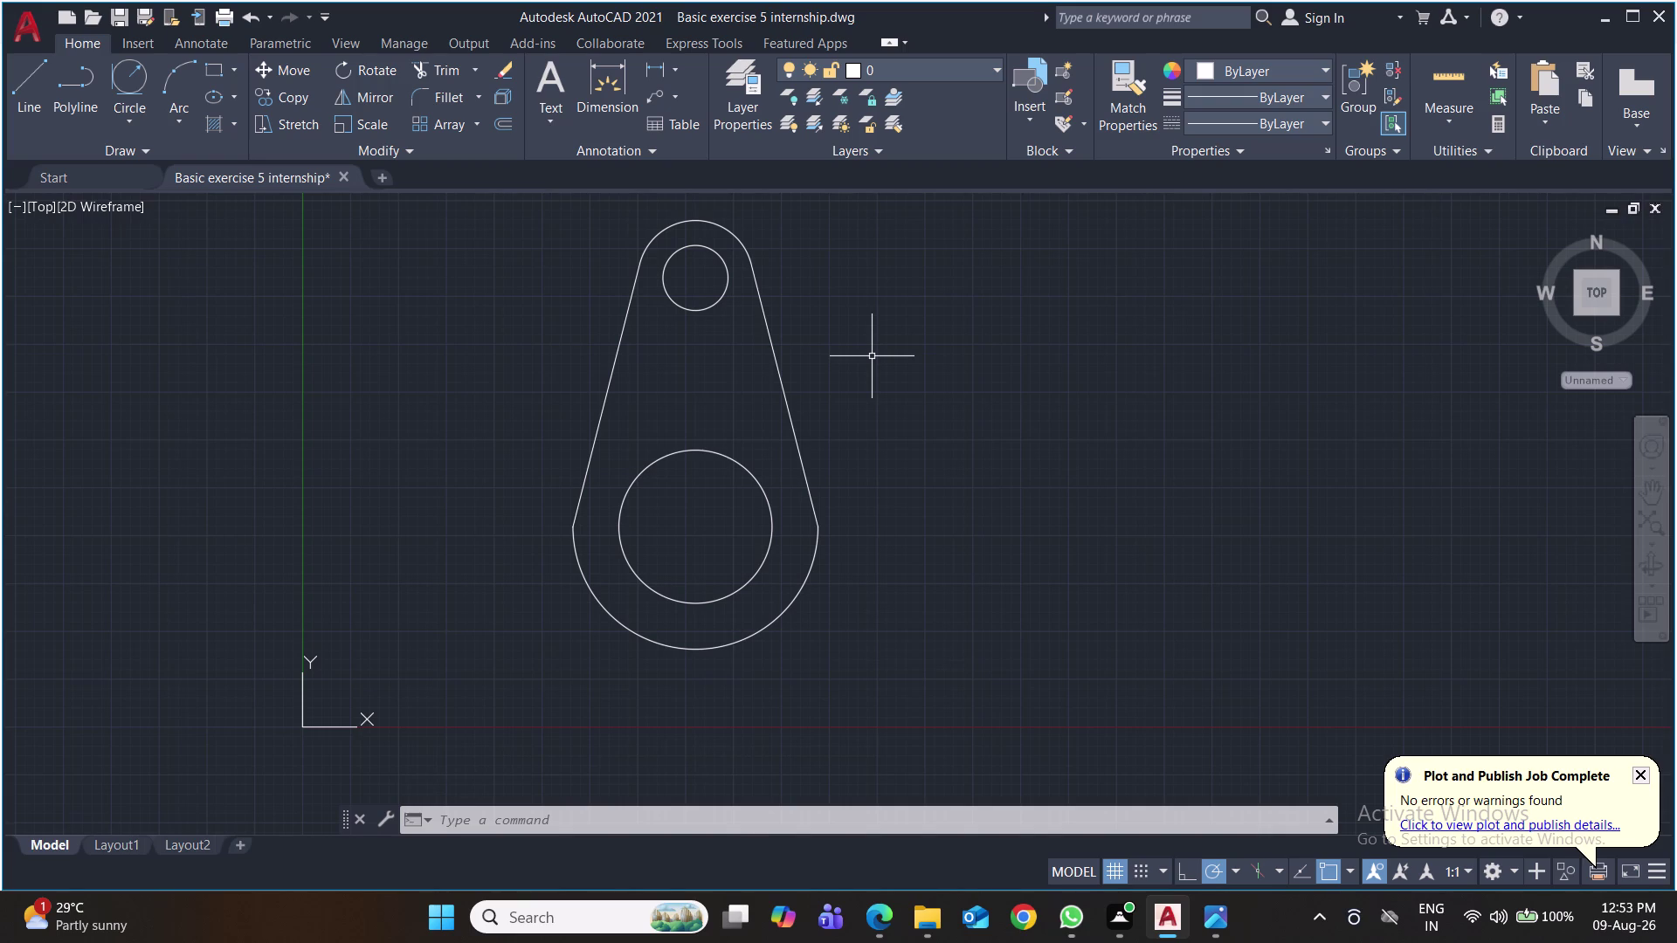
Draw two 50-unit horizontal lines from the large hole's centre, one to each side.
click(20, 83)
click(692, 532)
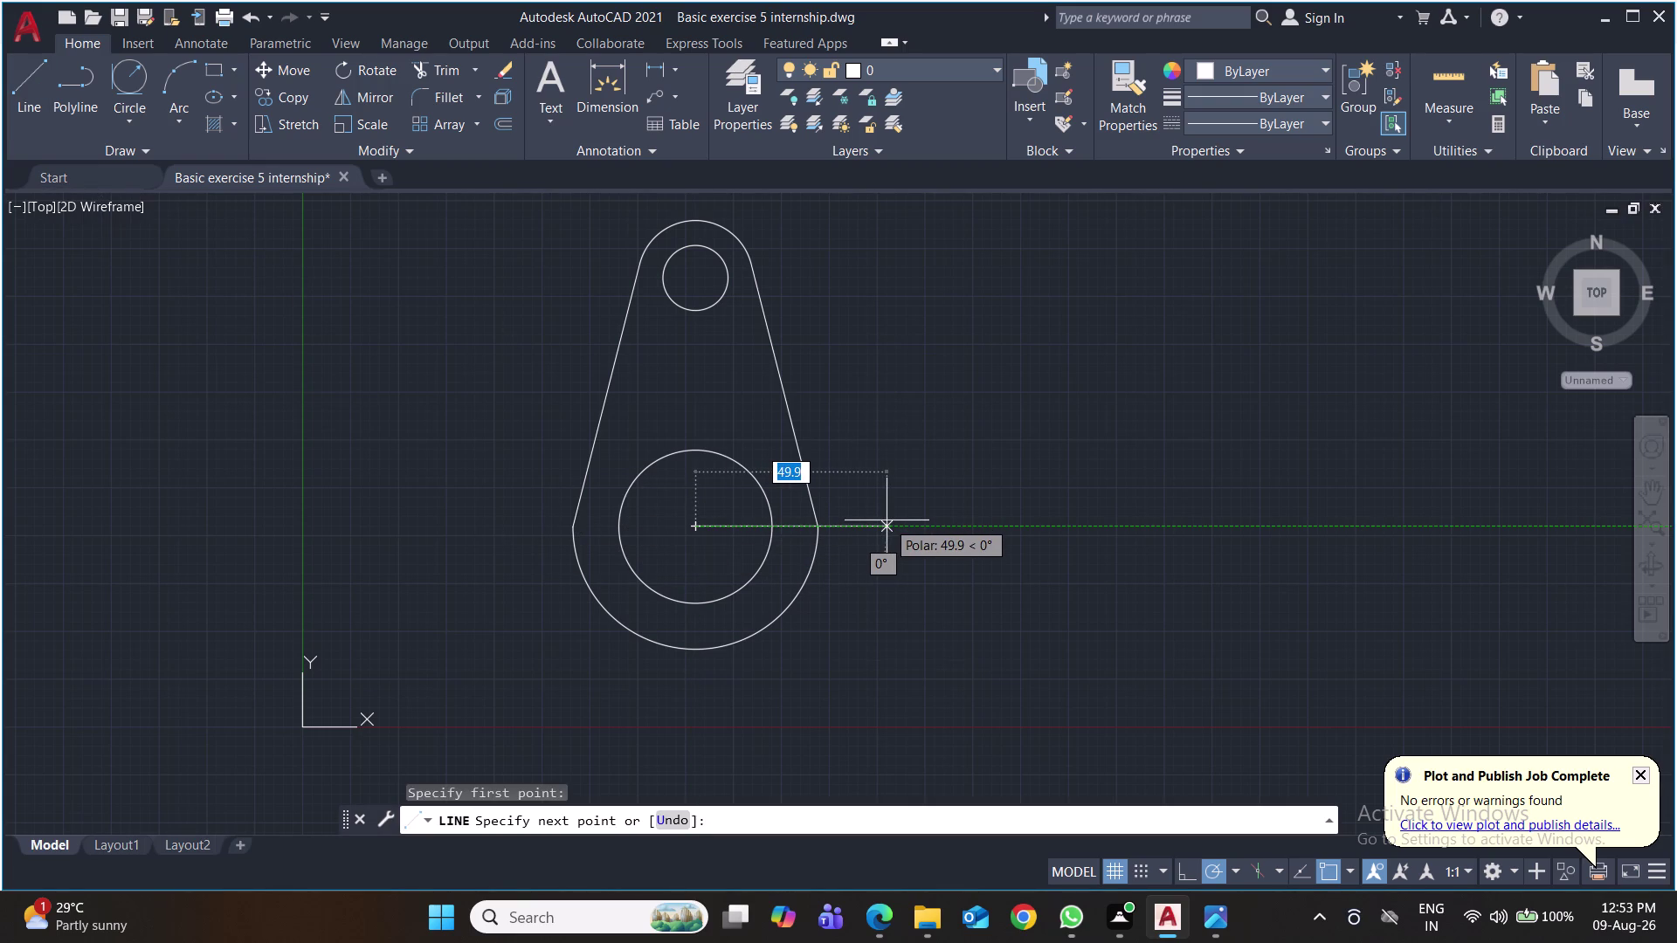
text(50)
key(Return)
key(Return)
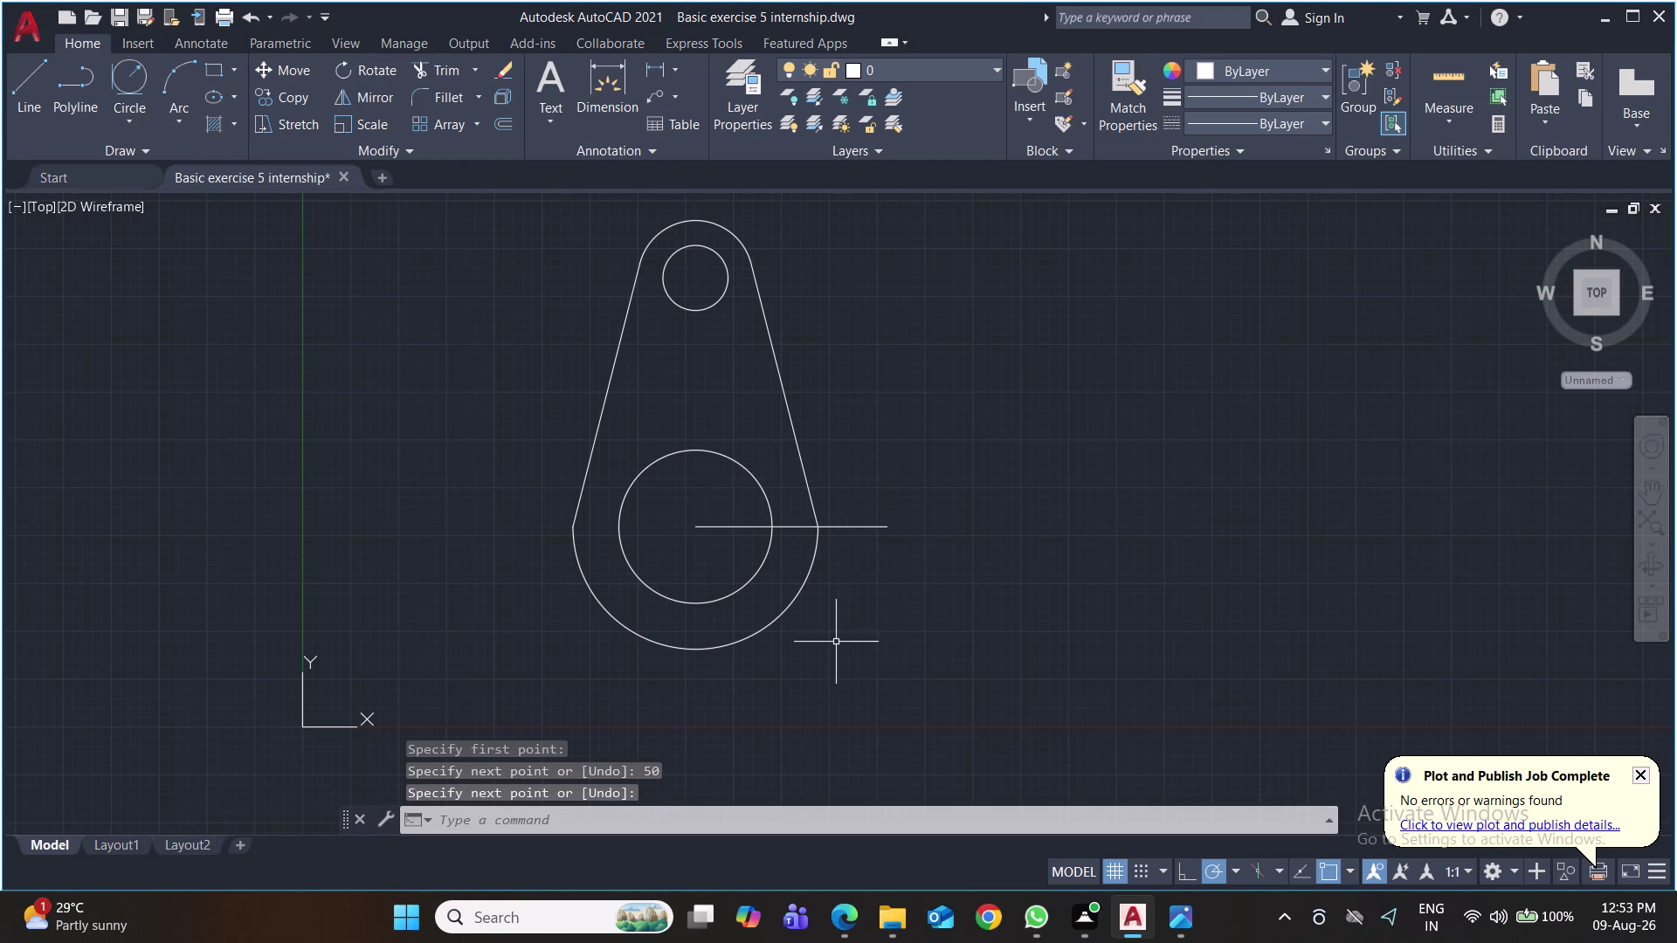
key(space)
click(692, 529)
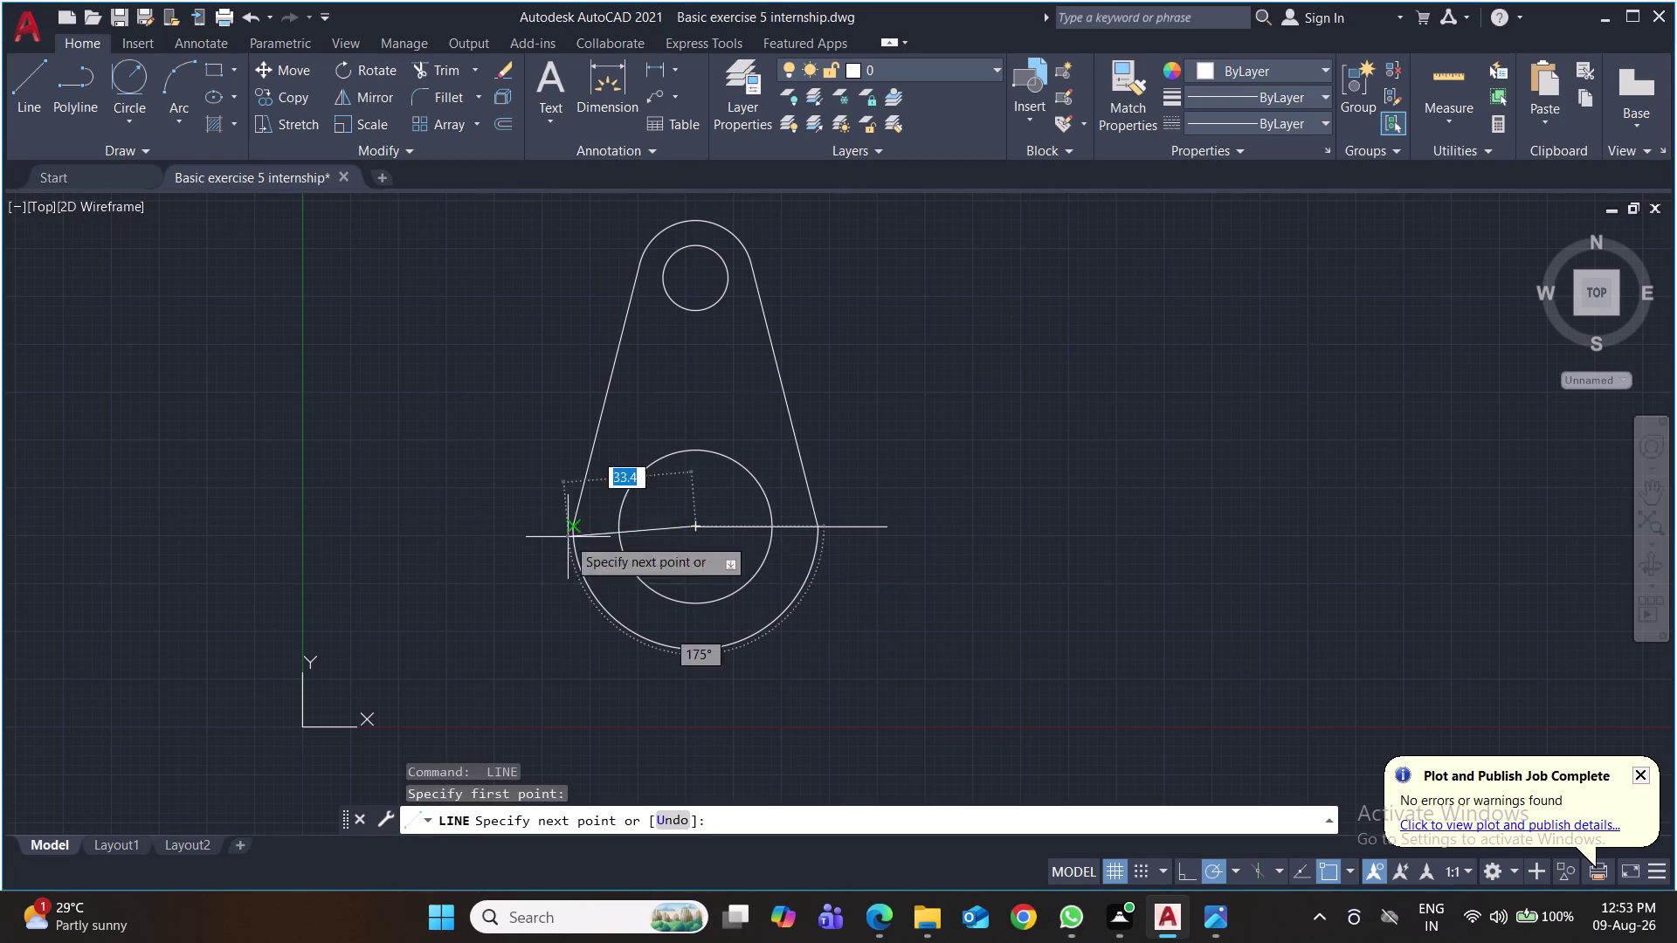
text(50)
key(Return)
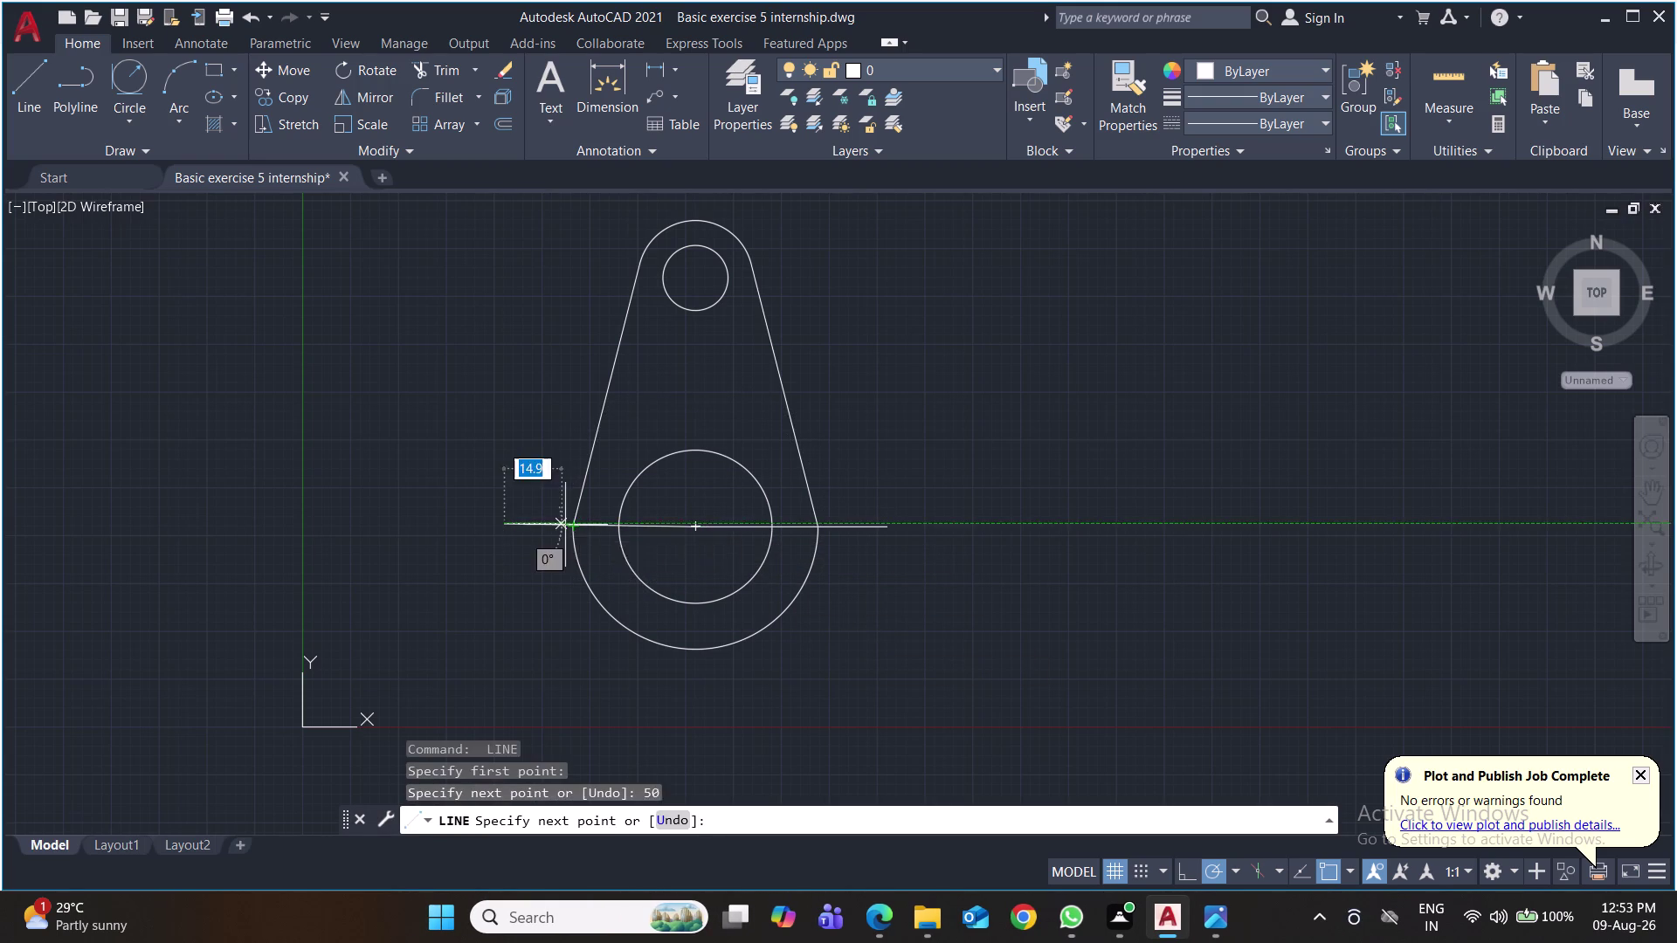
key(Return)
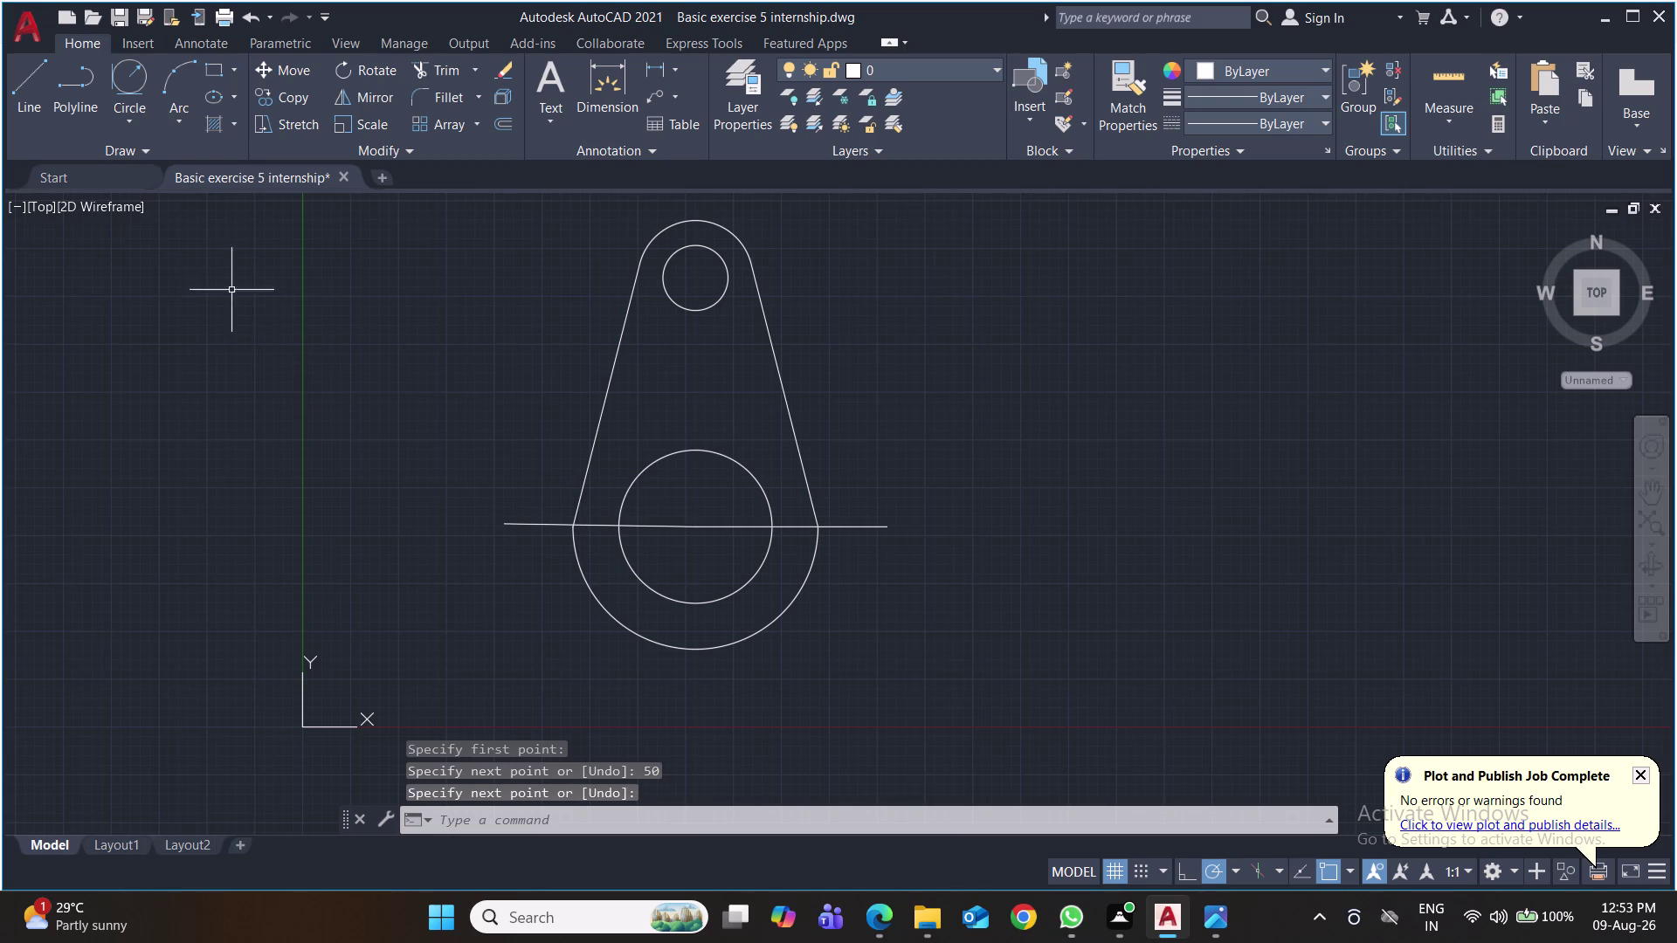
click(125, 118)
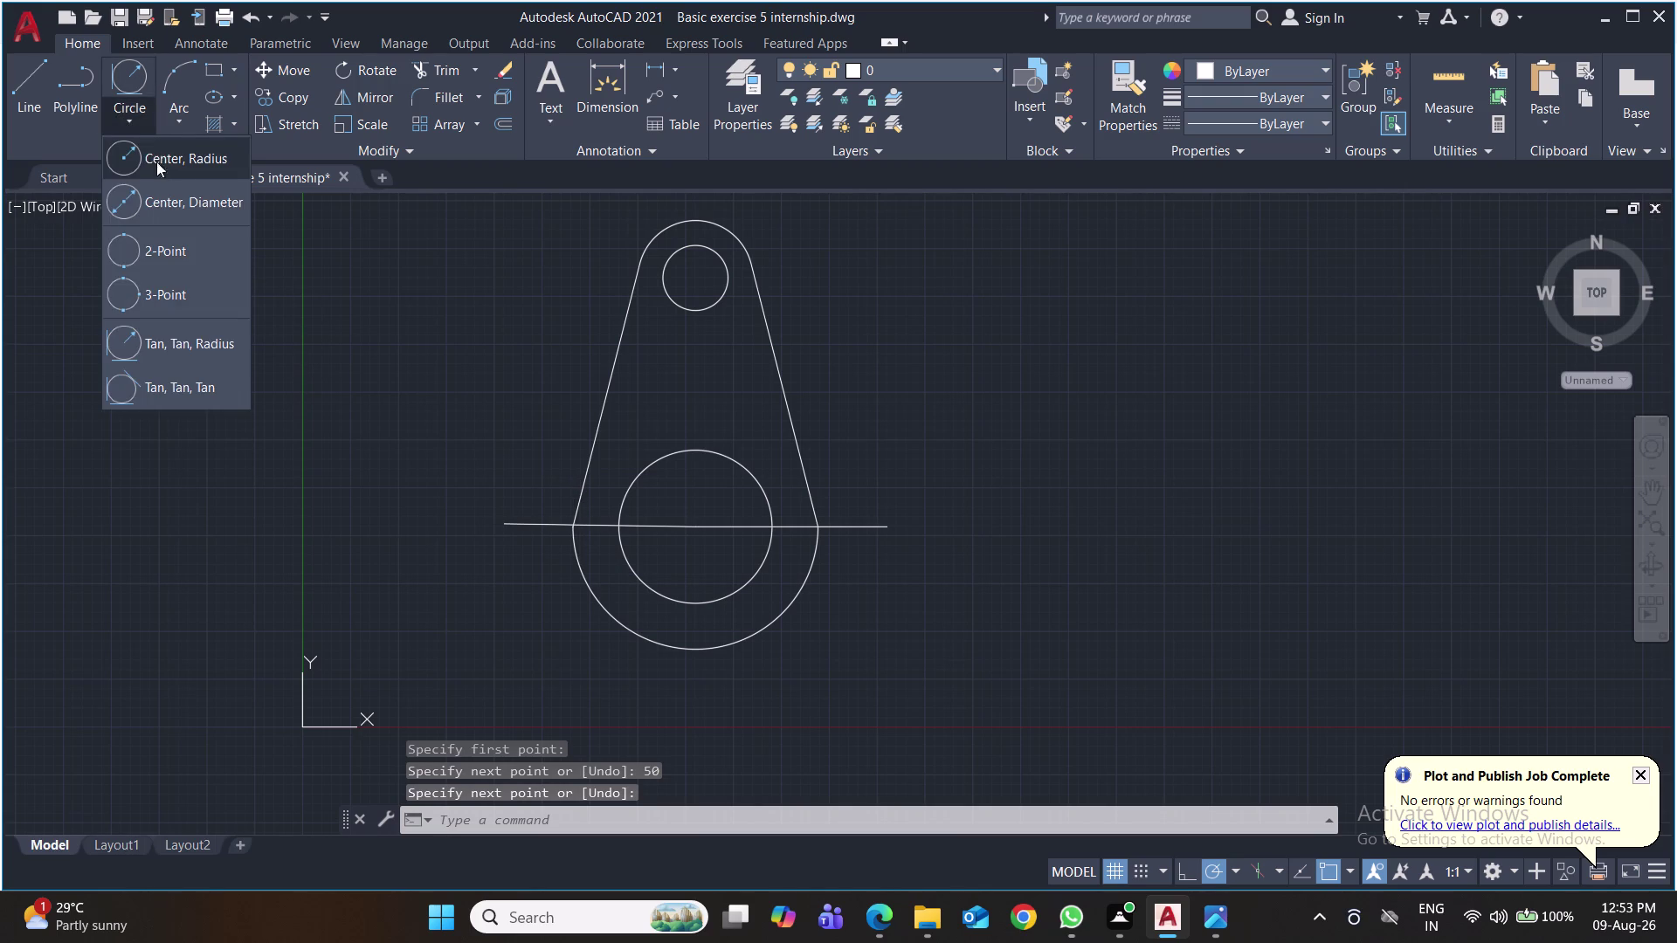
Draw radius 5 and radius 13 circles centred on the line's left end.
click(157, 163)
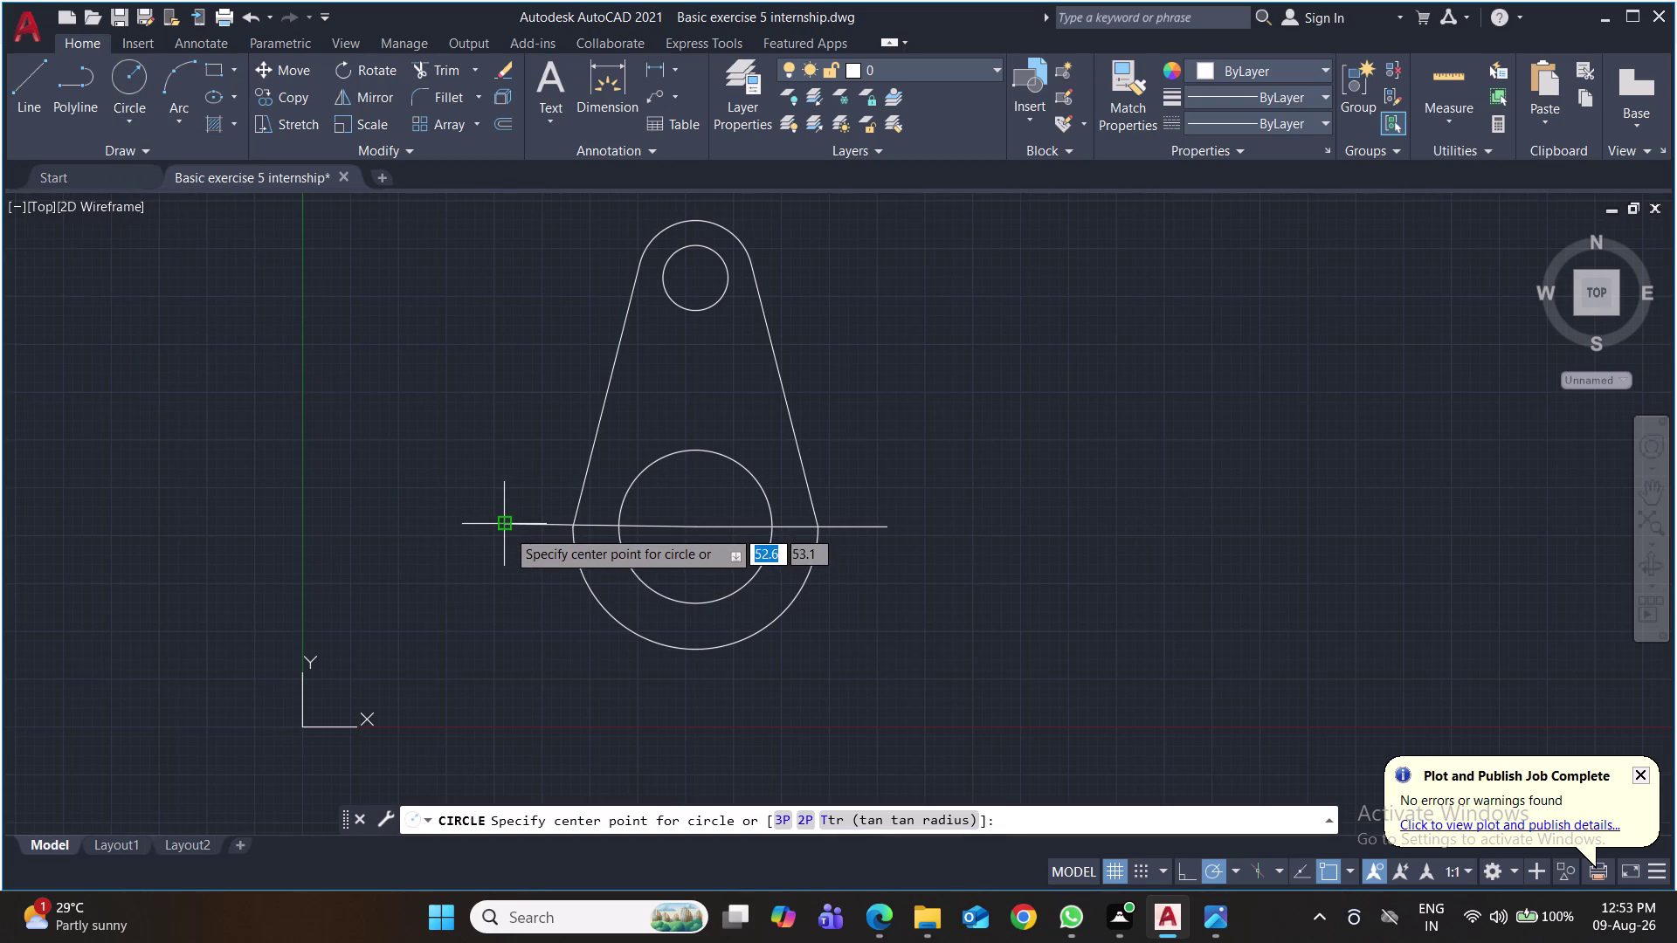
click(506, 530)
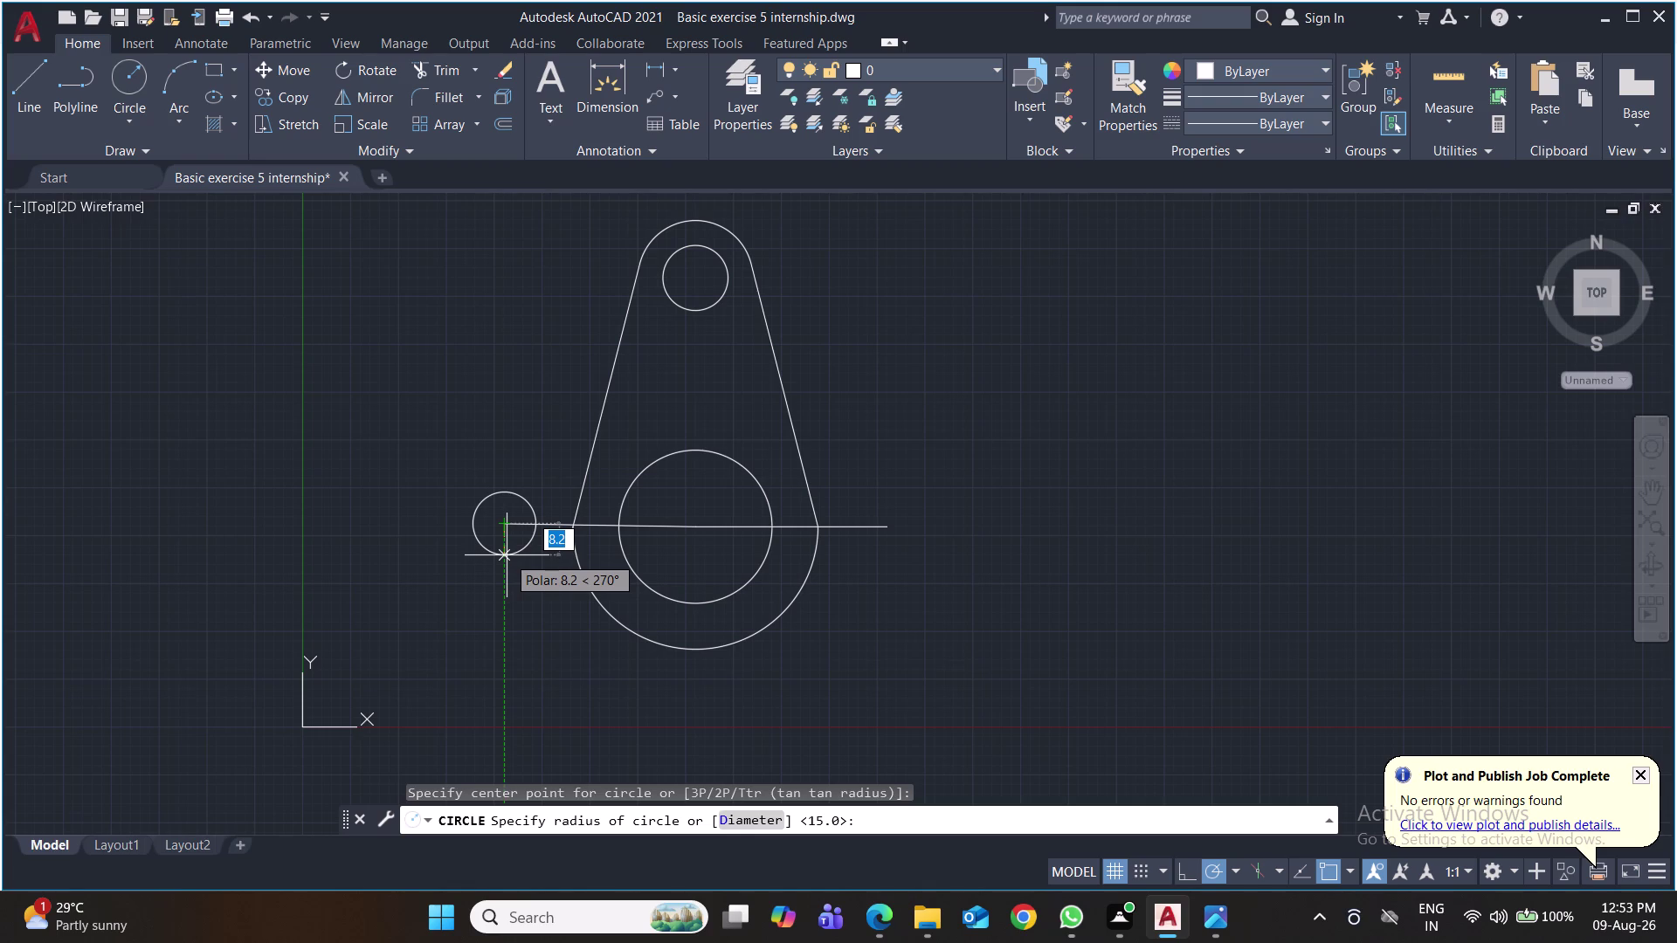
key(5)
key(Return)
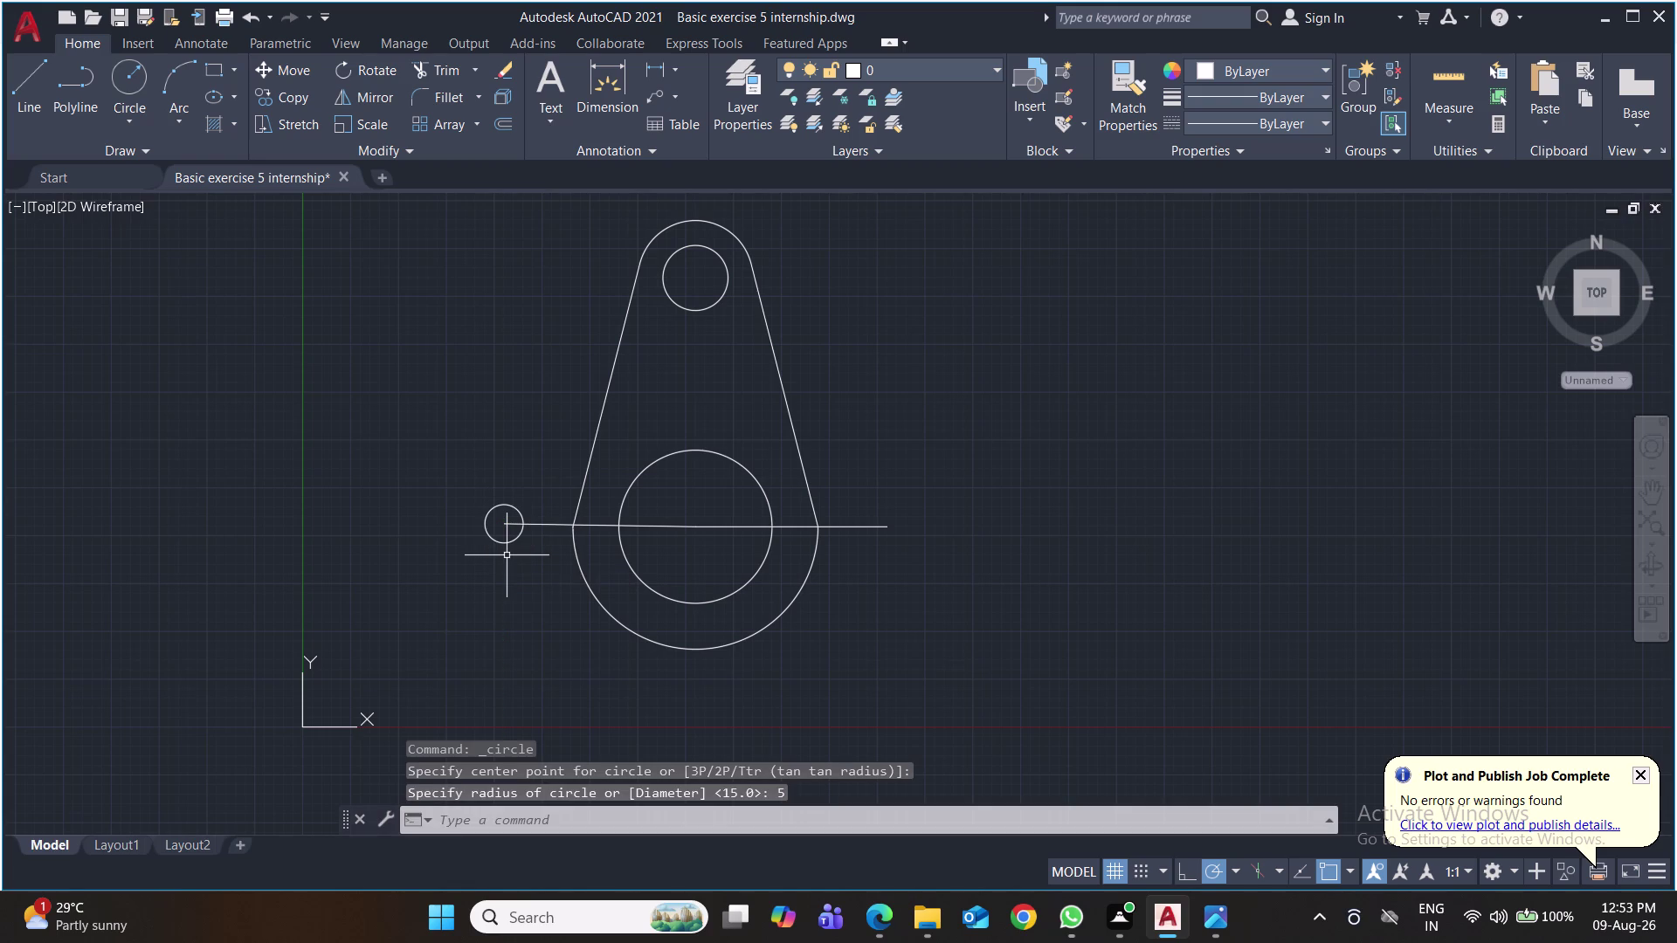
key(space)
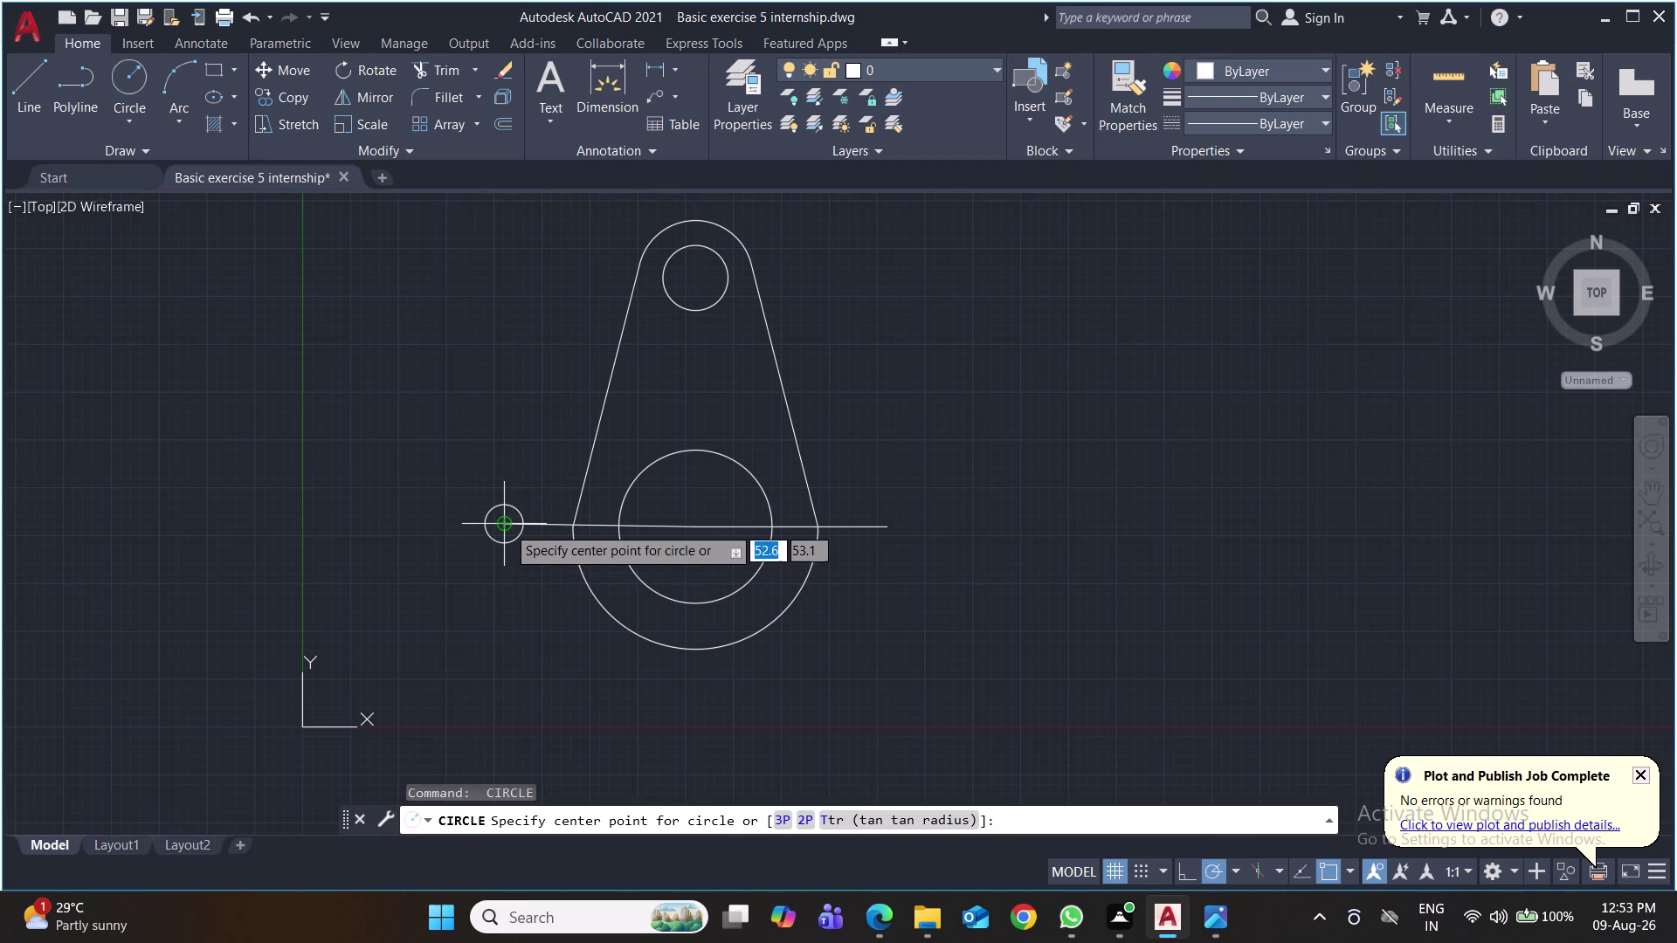
click(507, 526)
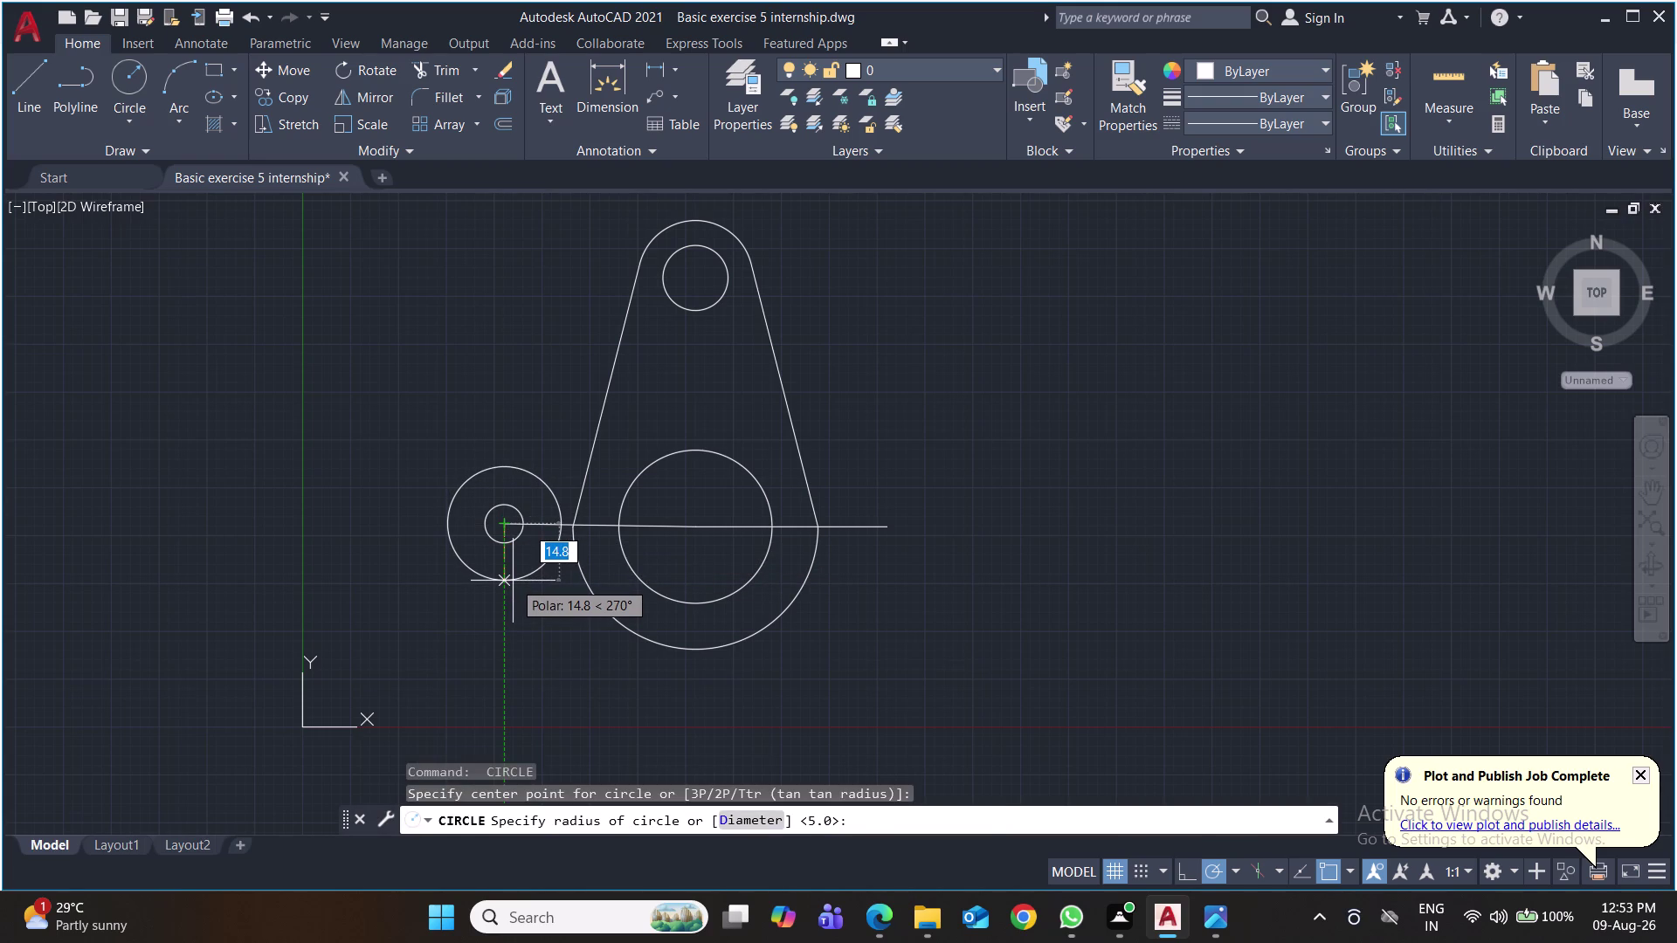
text(13)
key(Return)
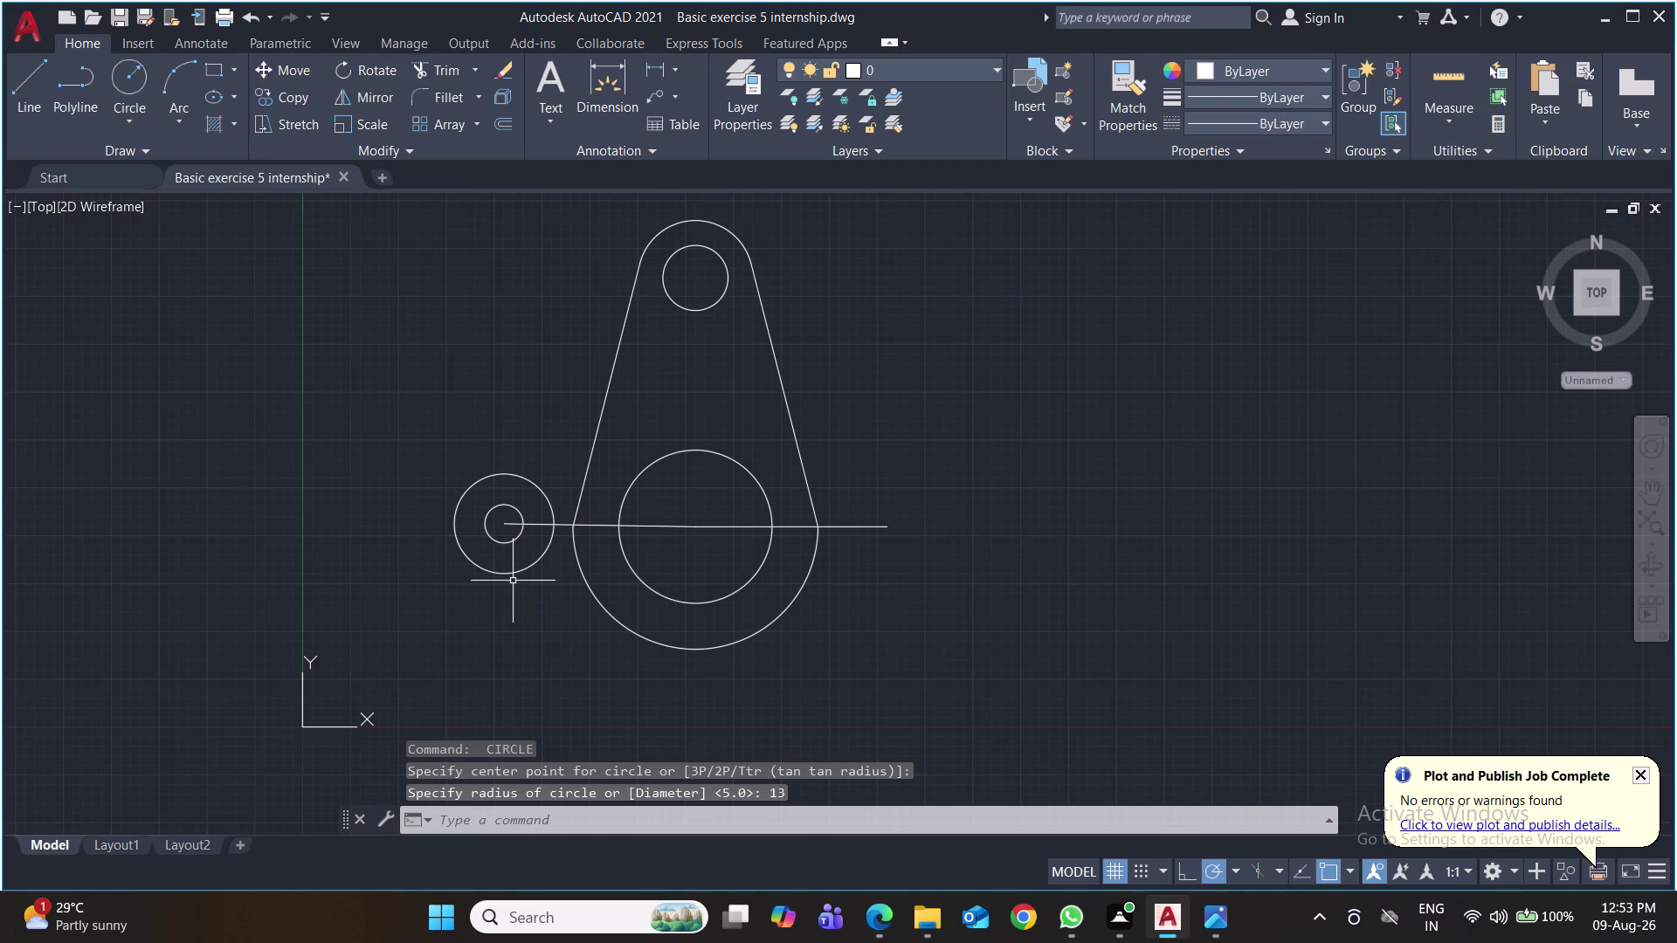
Draw radius 5 and radius 13 circles centred on the line's right end.
key(space)
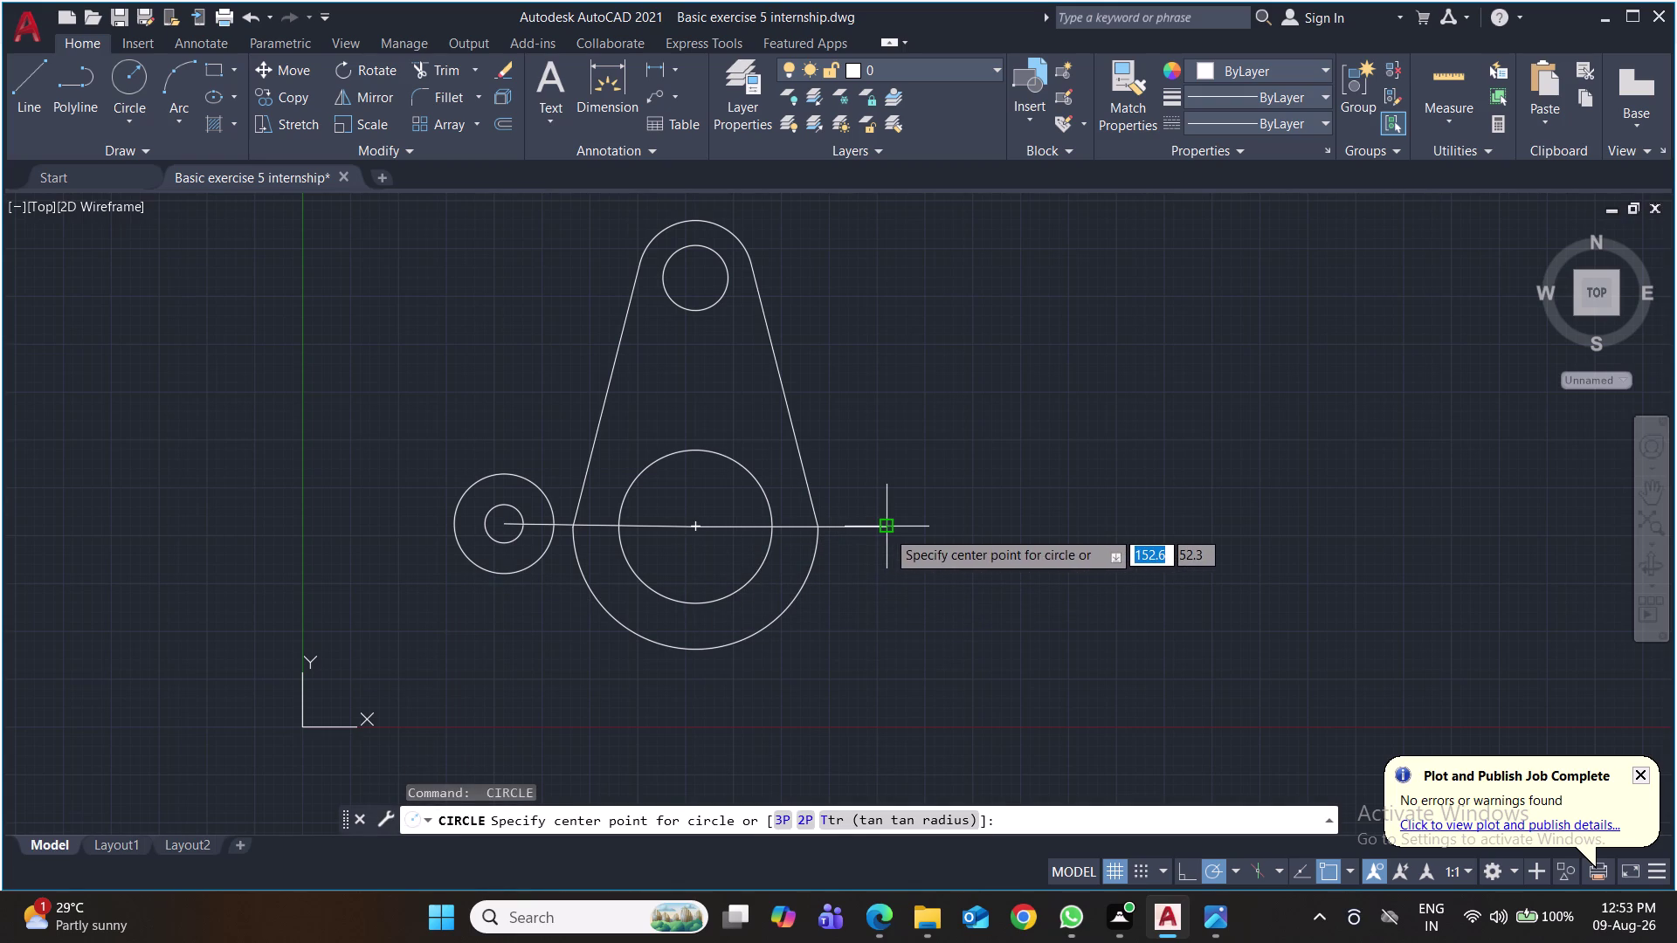
click(887, 530)
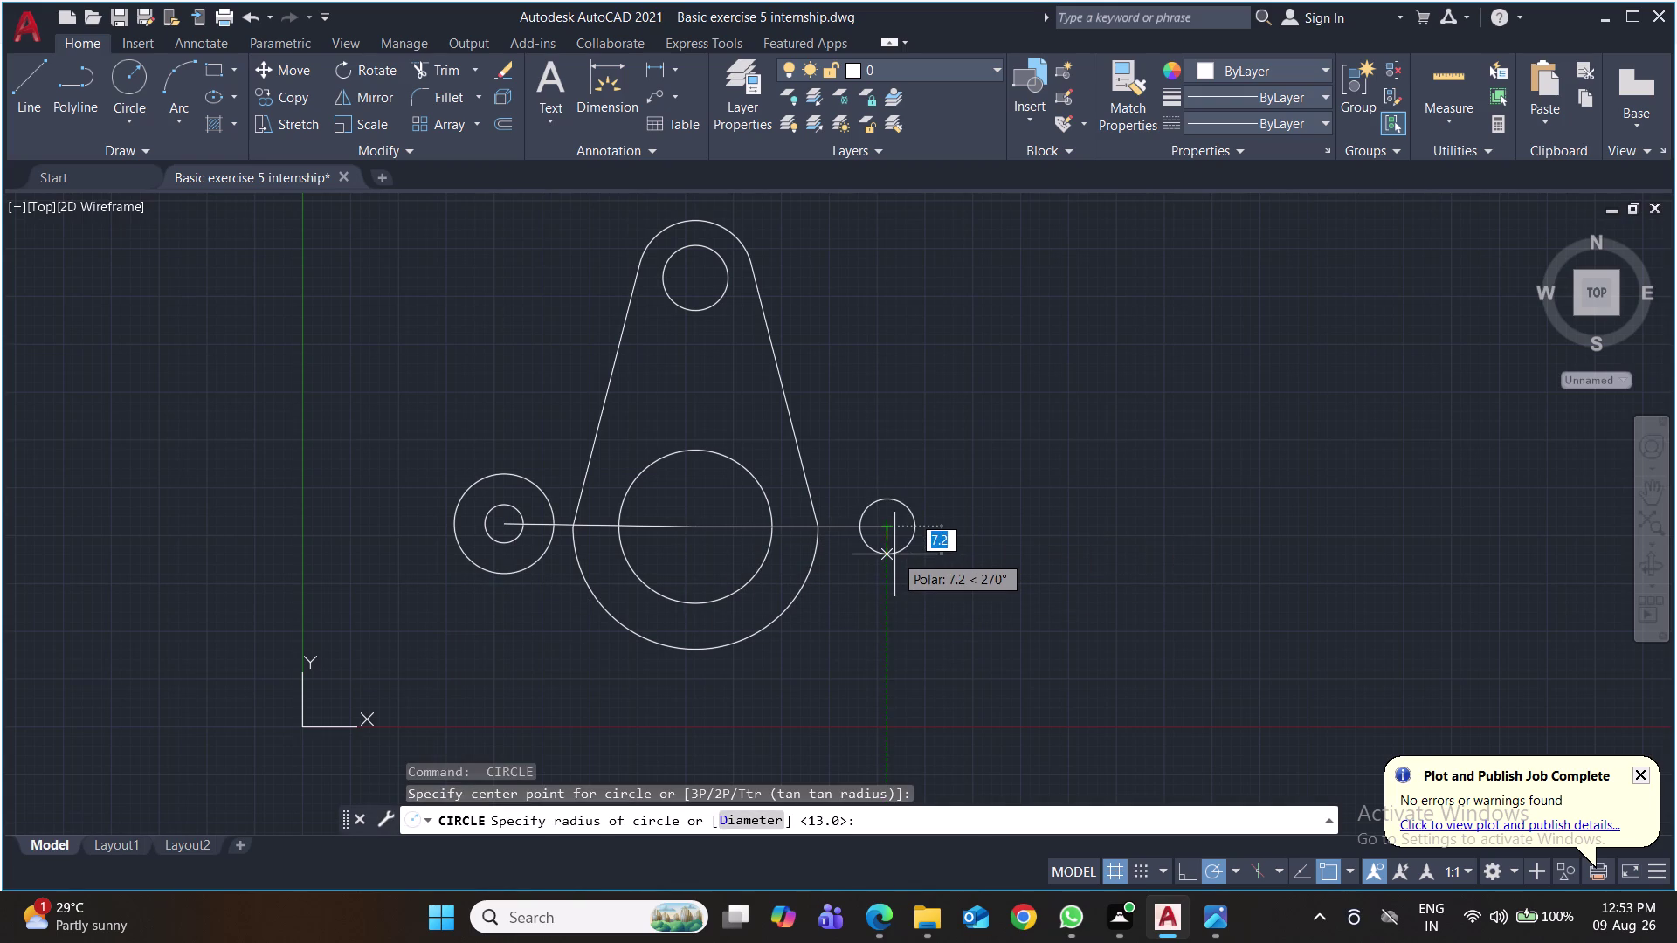
key(5)
key(Return)
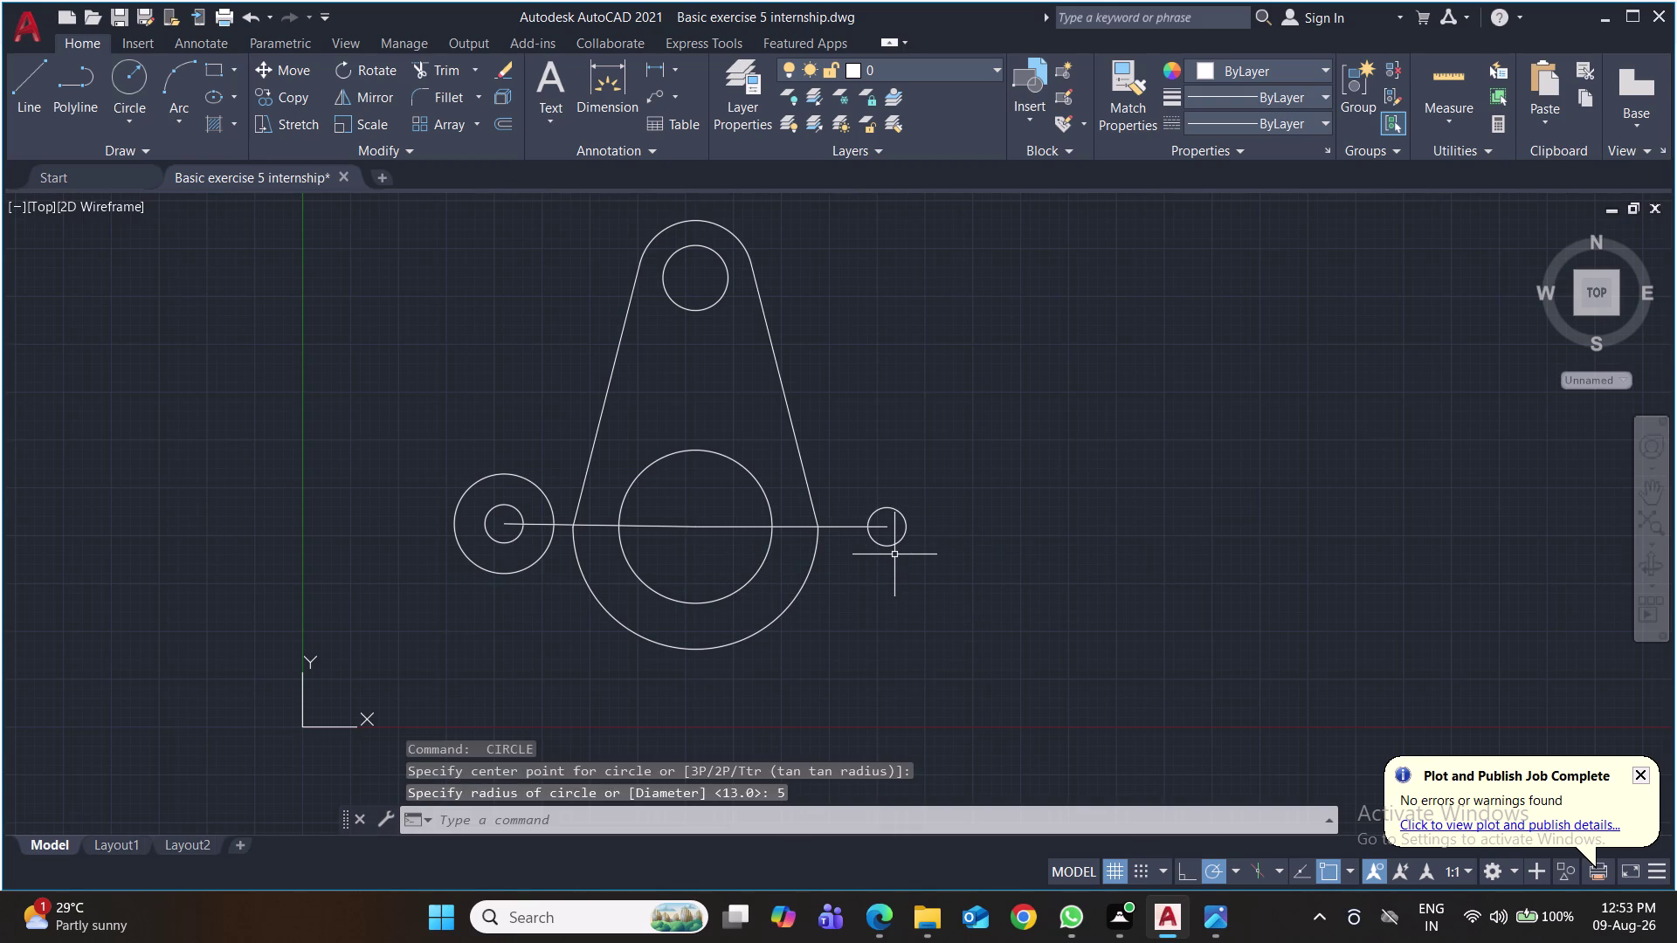
key(space)
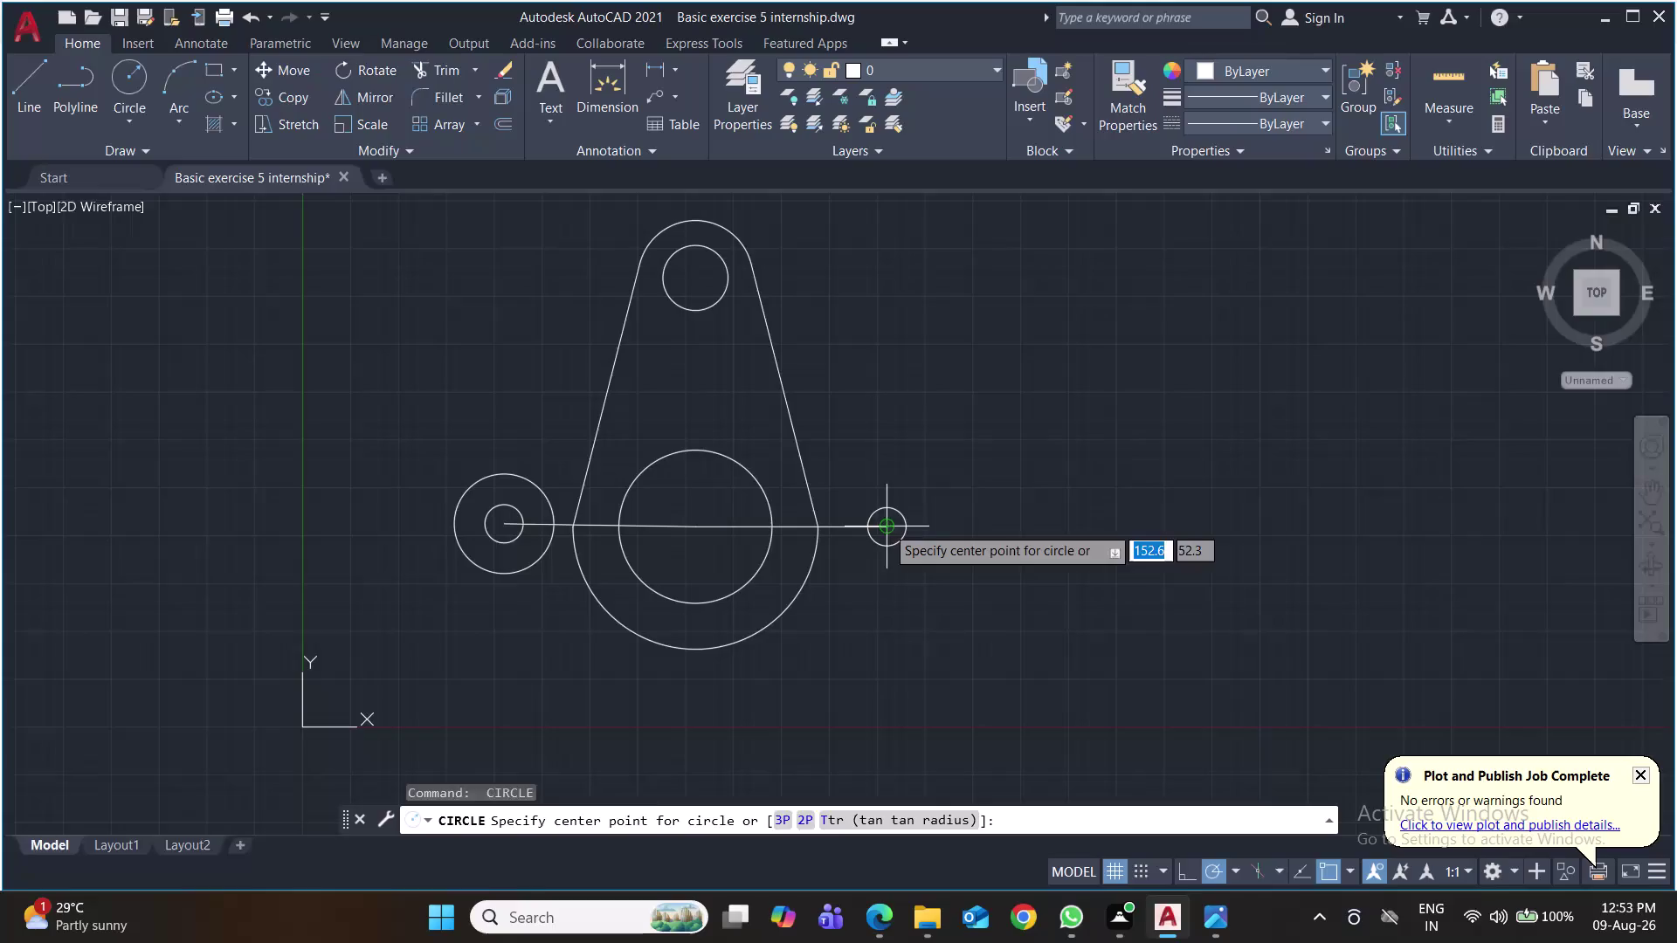
click(885, 525)
text(1)
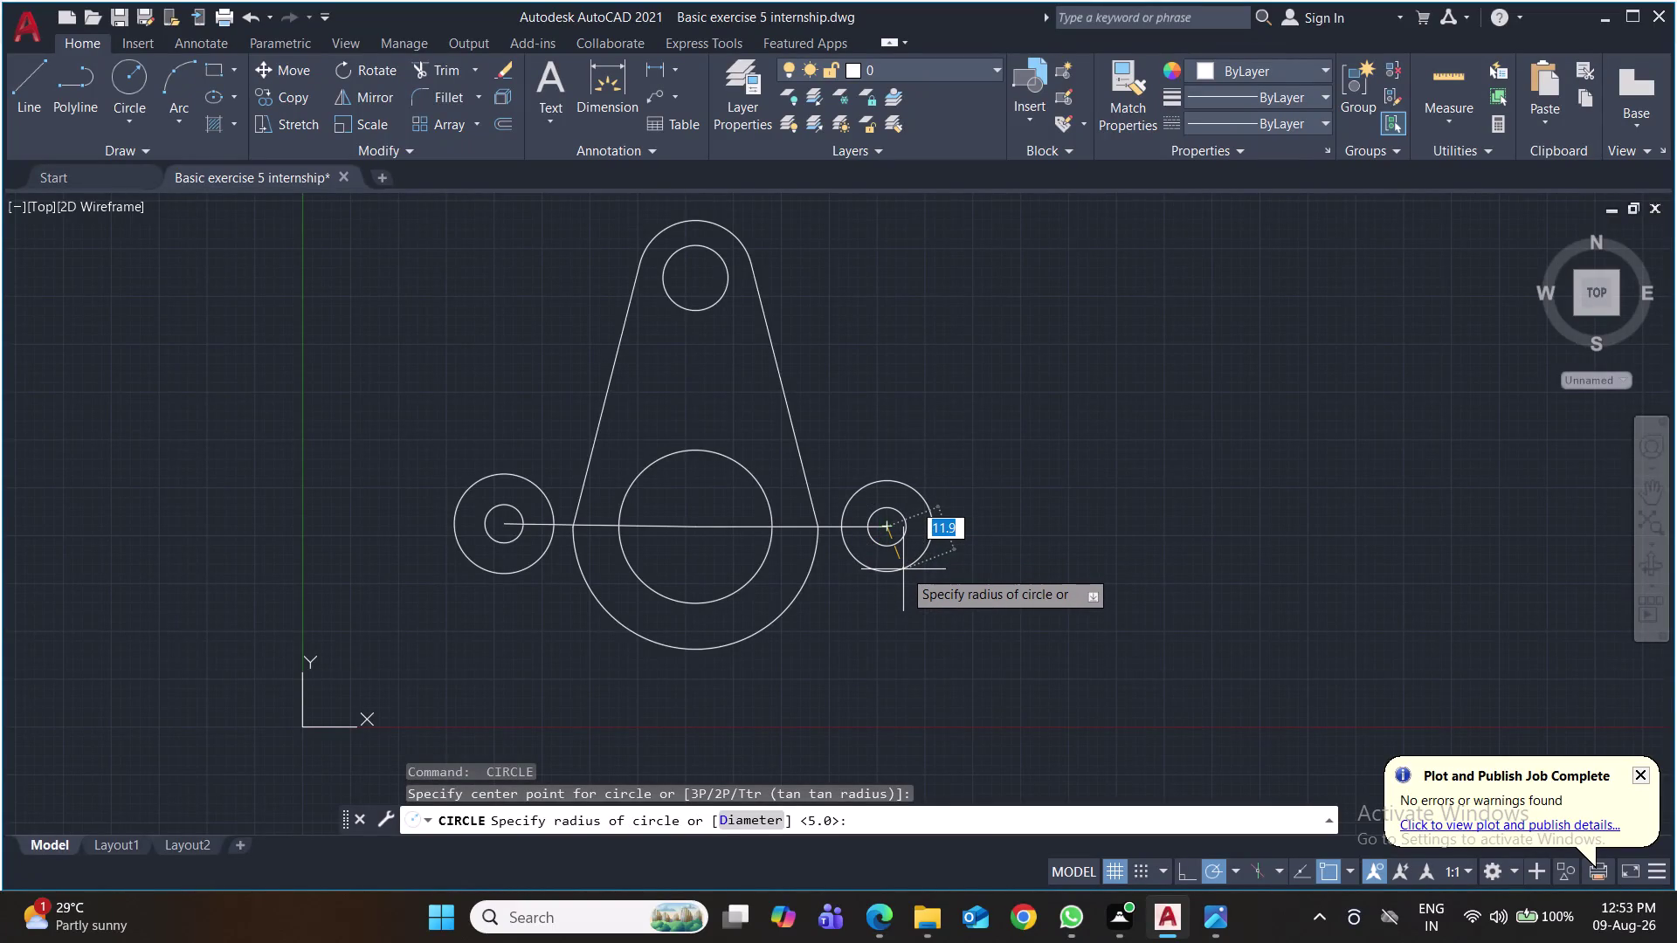
text(3)
key(Return)
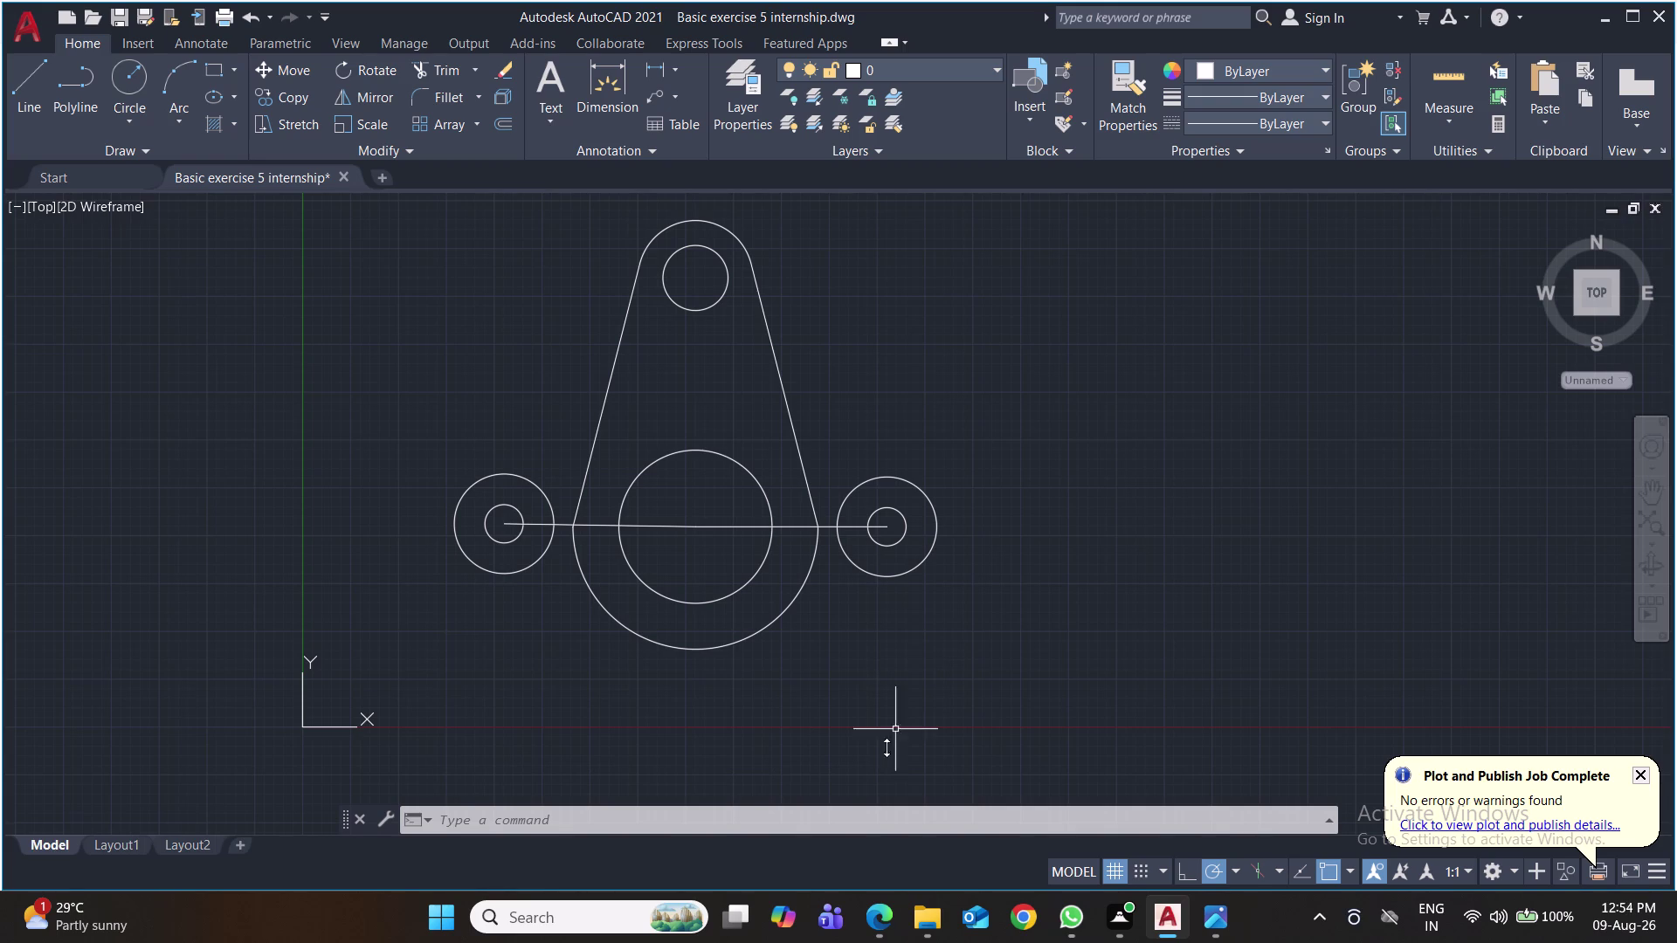
click(21, 89)
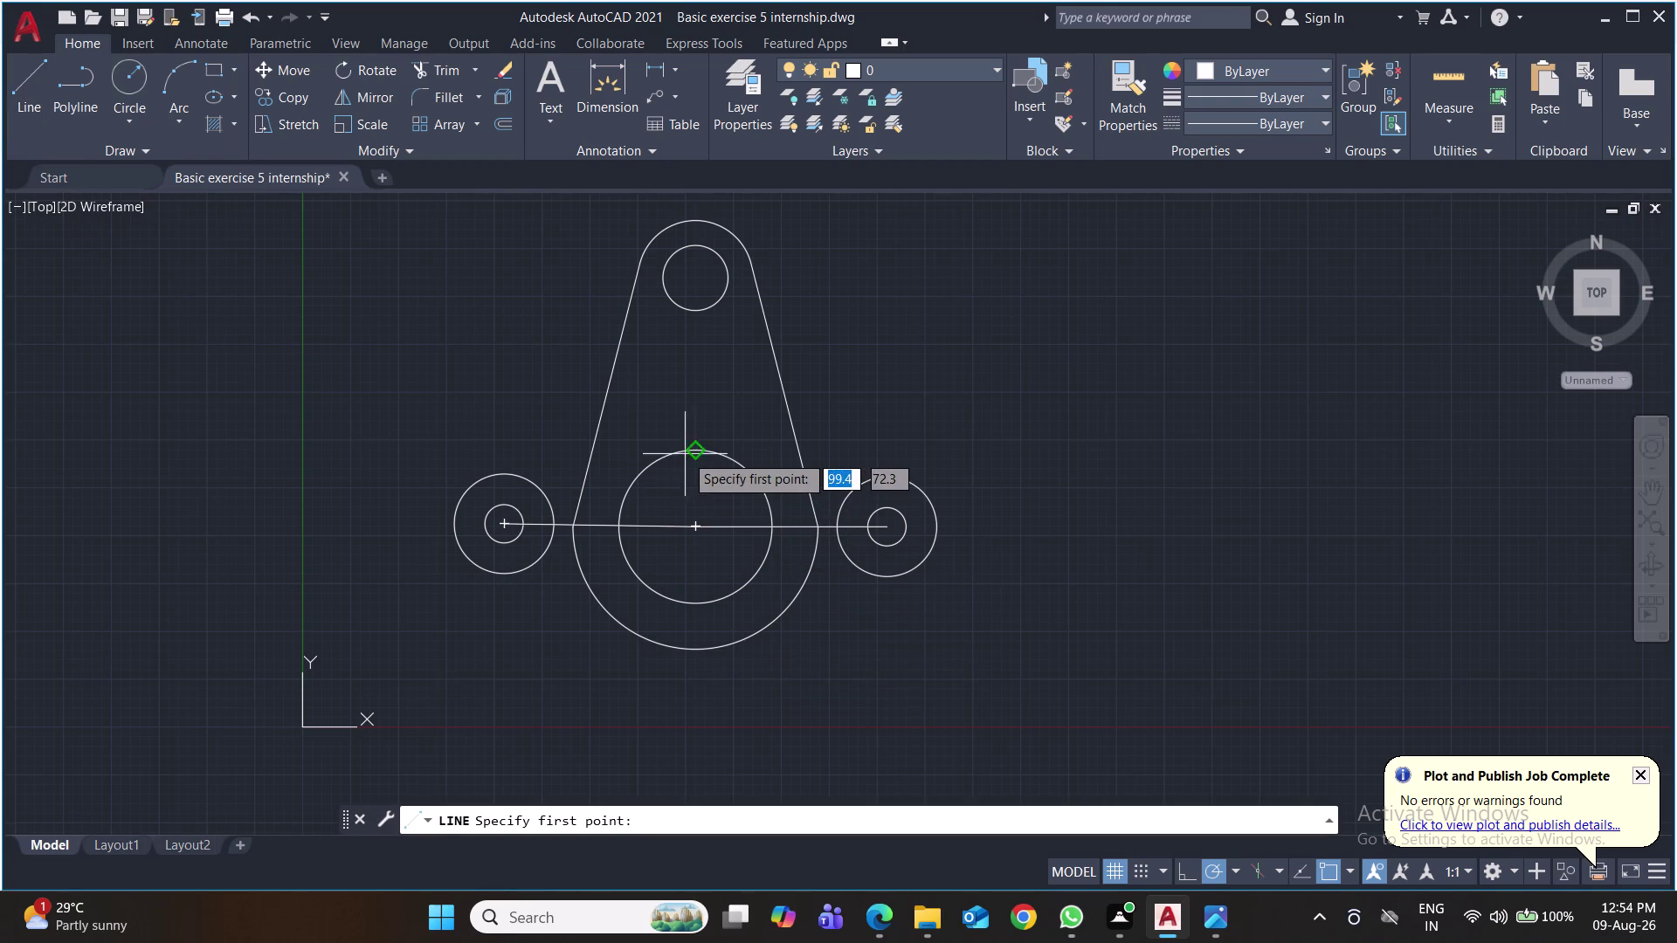
Draw a horizontal line from the large hole's top past the right circles, then select them.
click(693, 450)
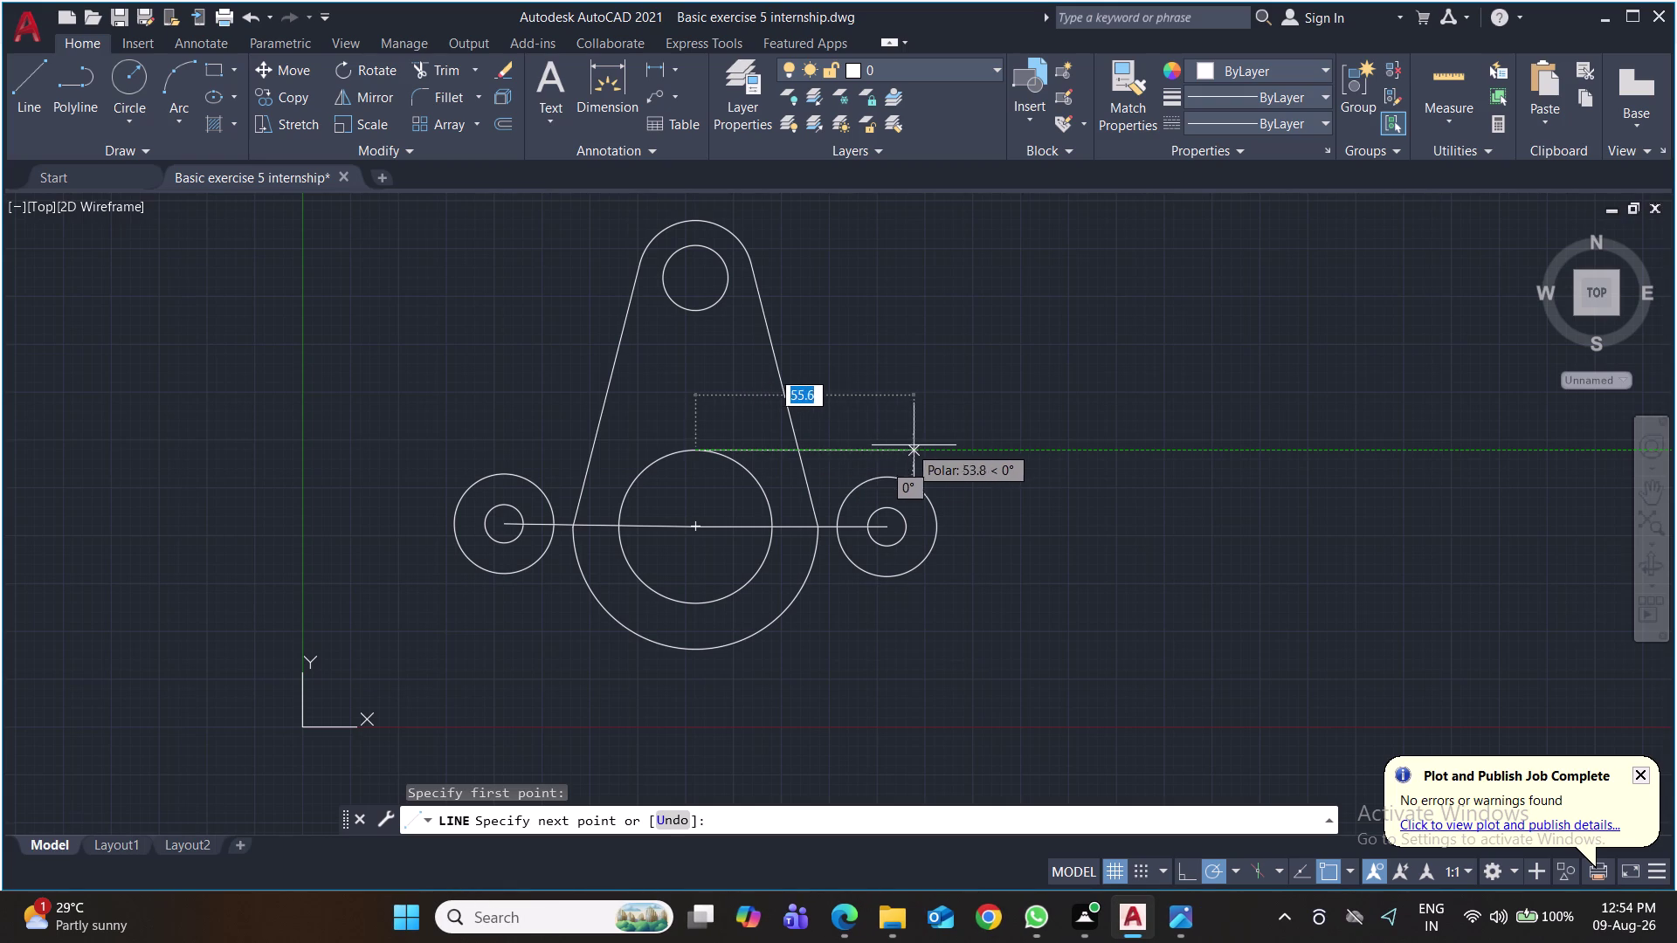
click(1001, 444)
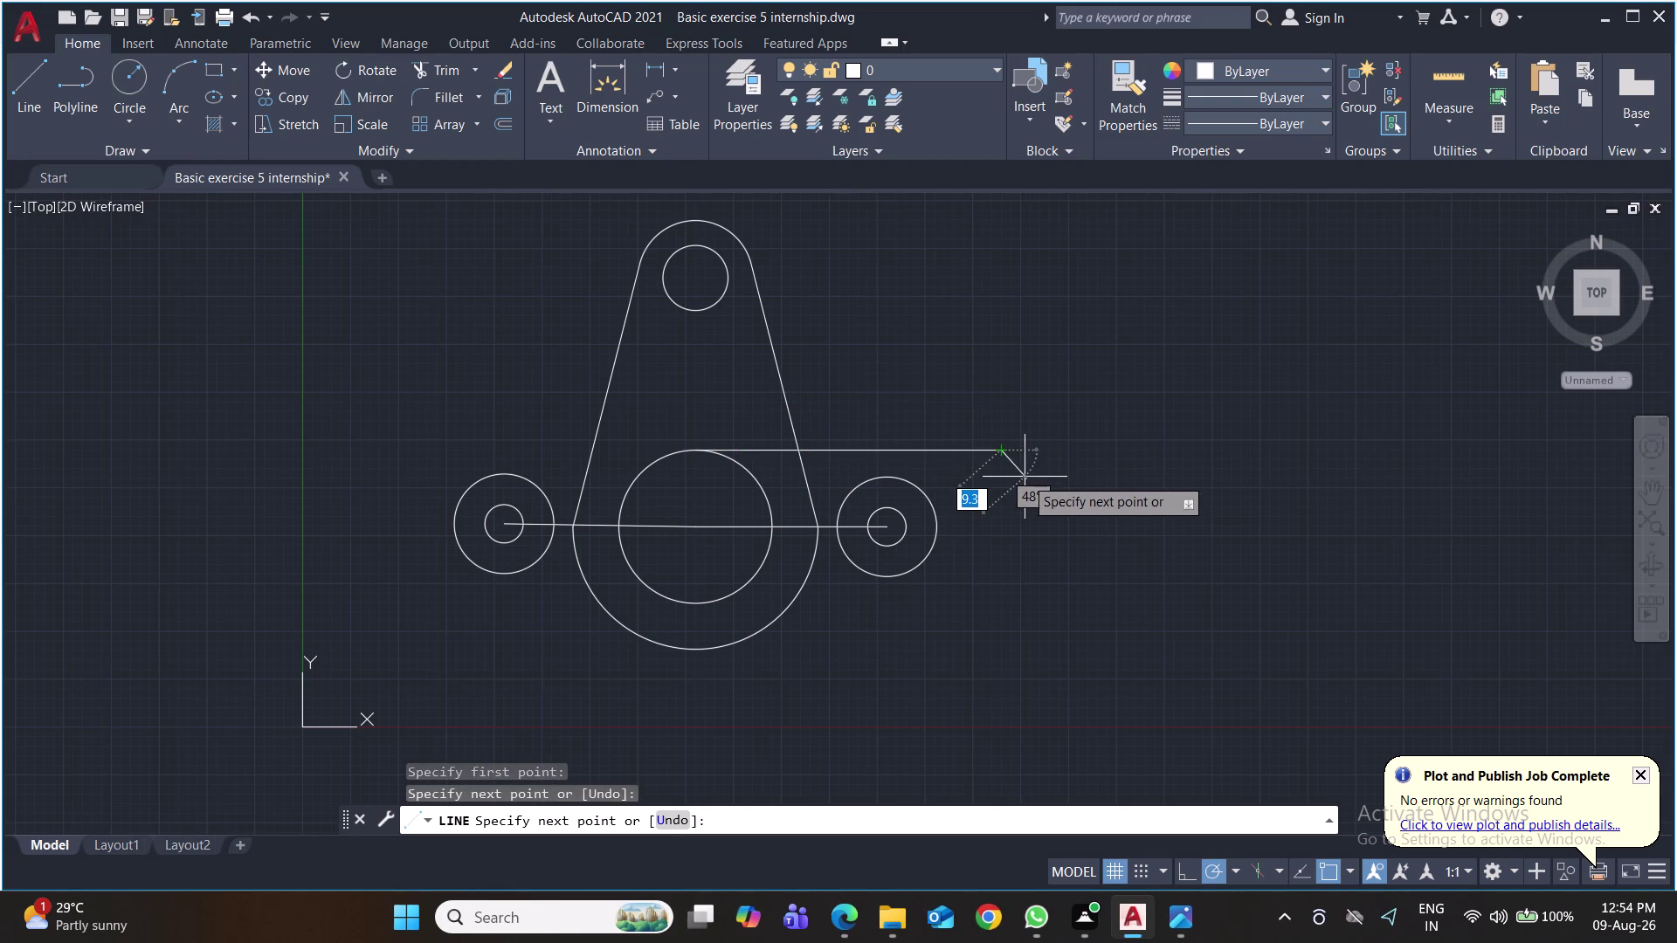
key(Return)
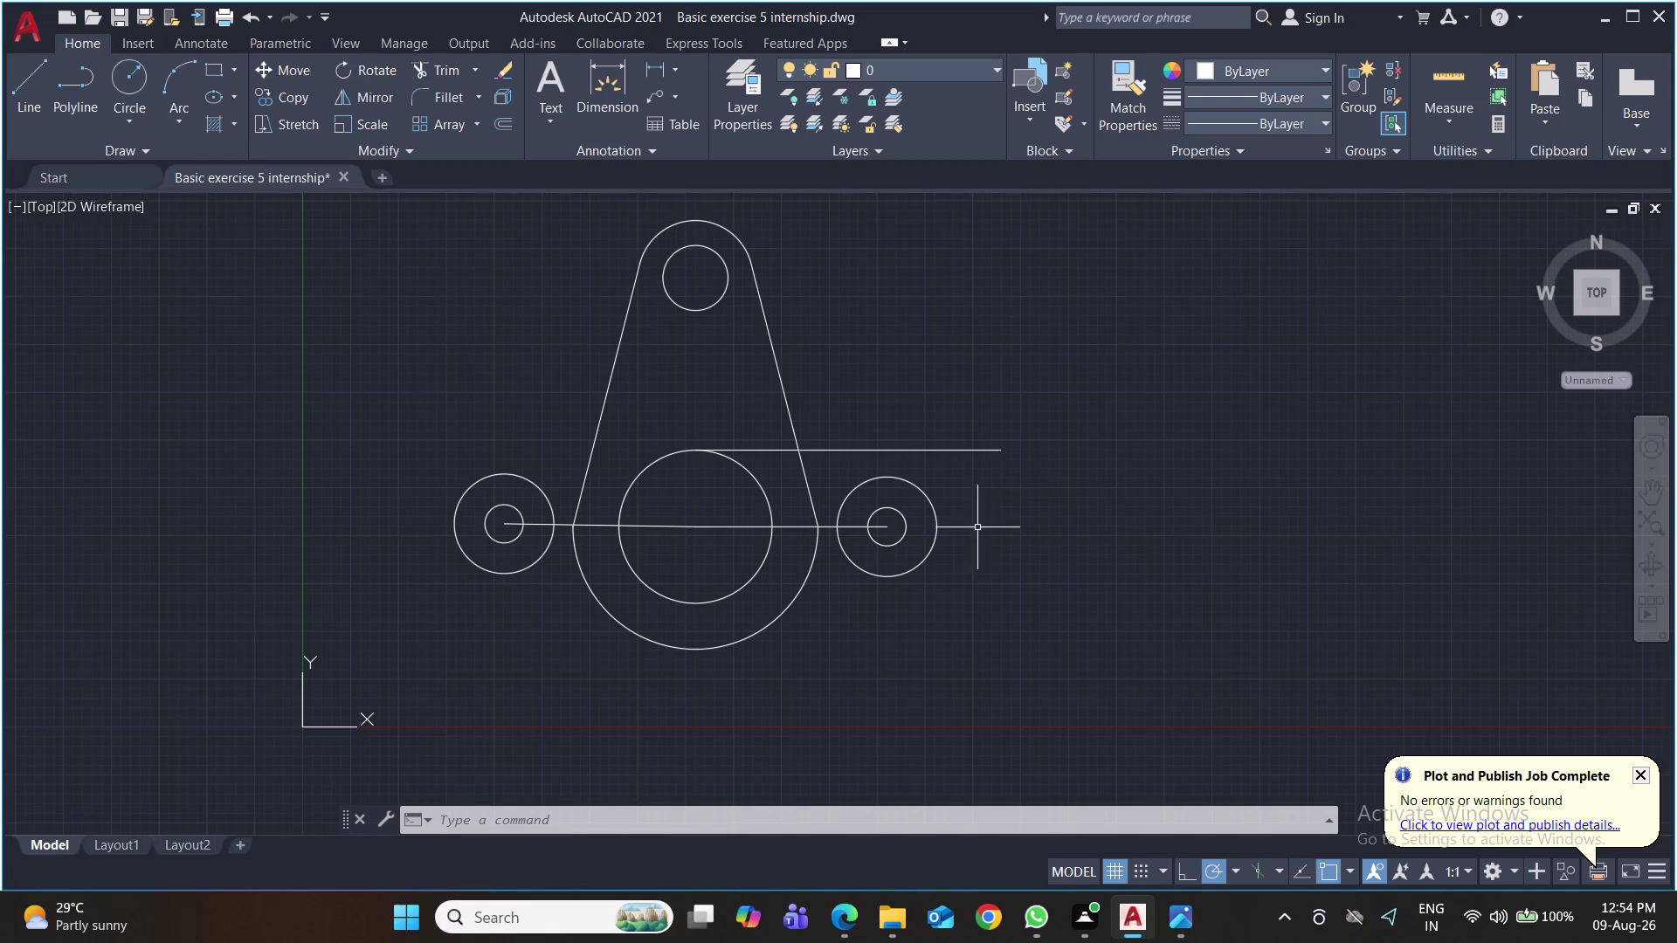
click(942, 487)
click(881, 592)
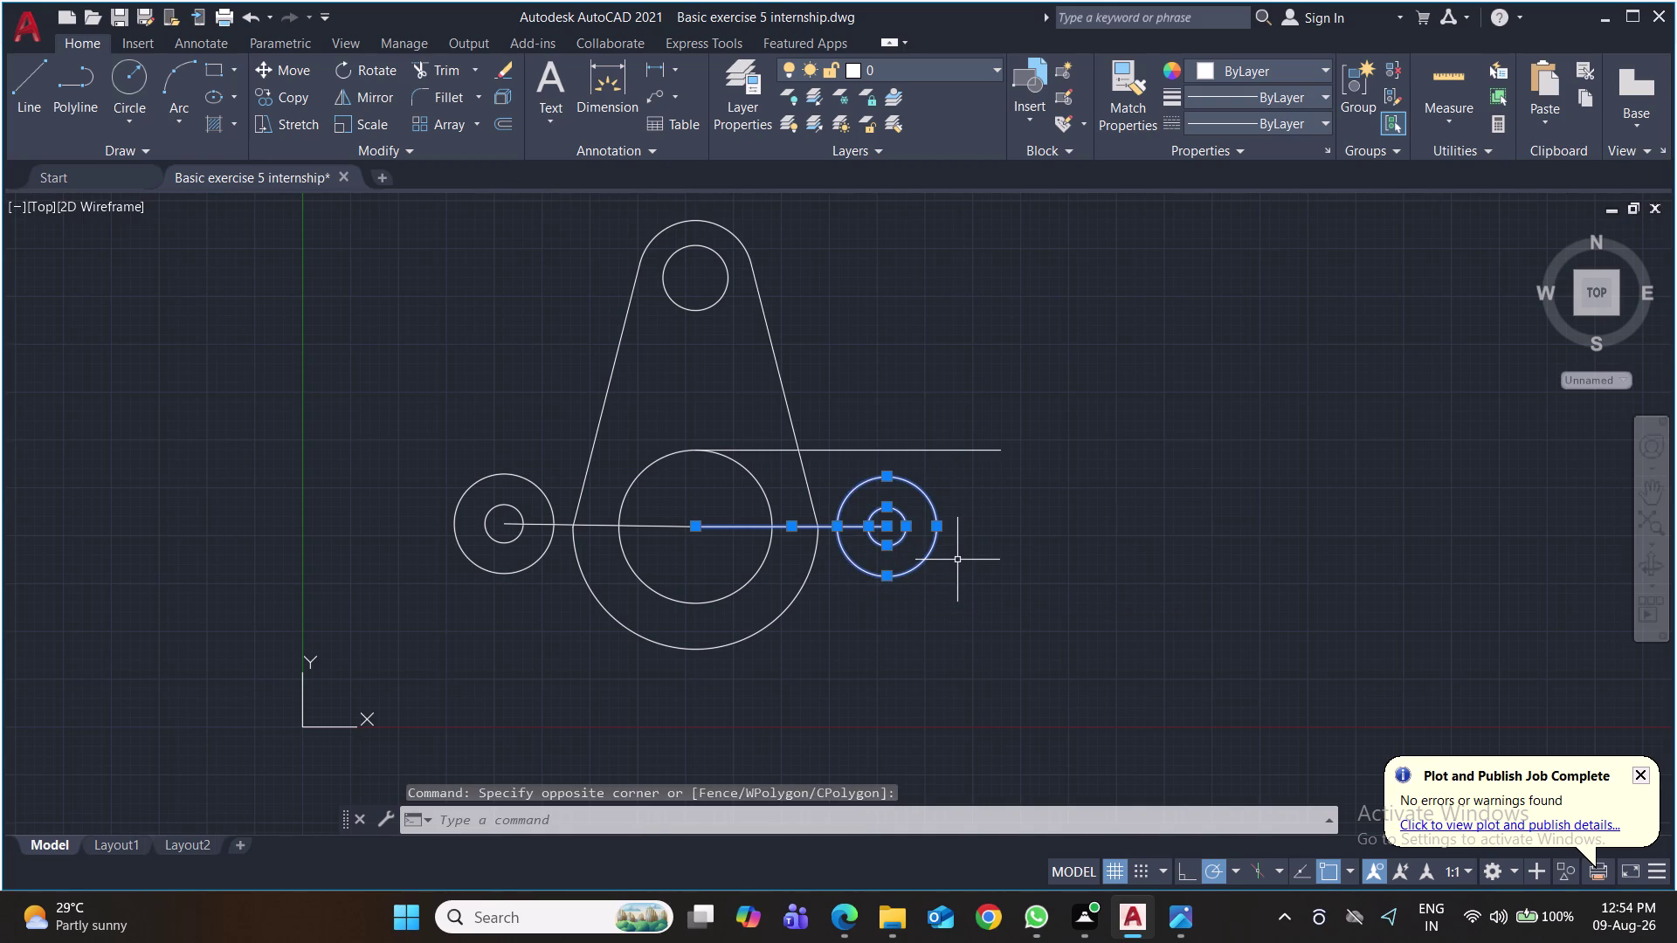
Delete the right-hand circle pair and its line.
key(Escape)
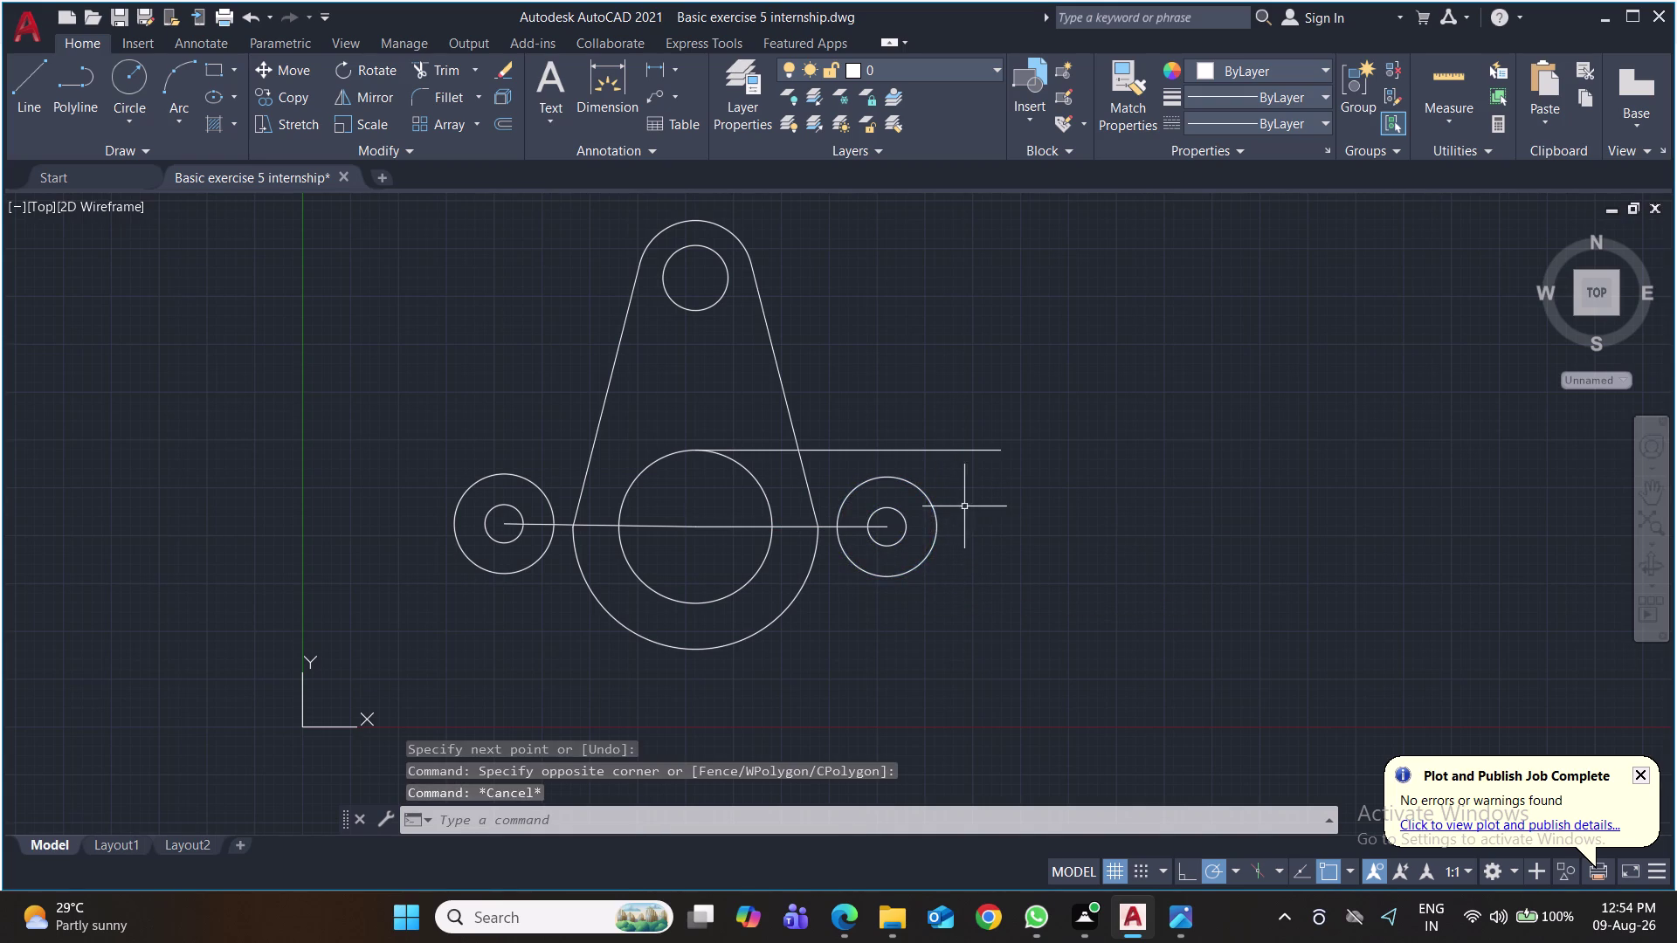
click(964, 505)
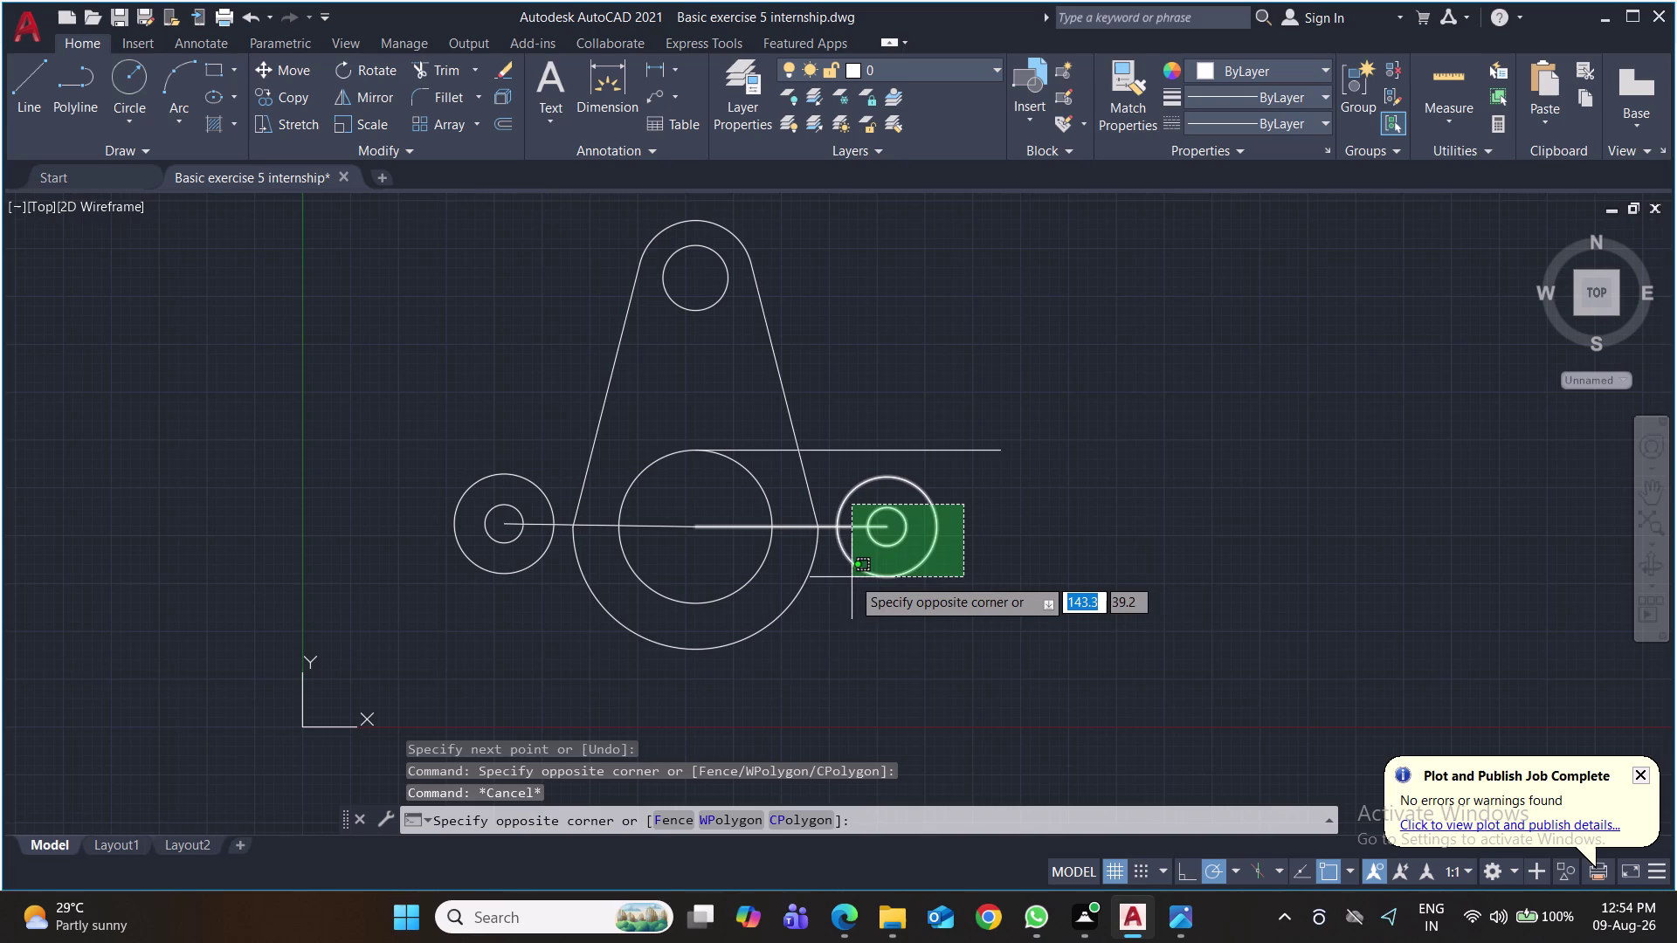
click(840, 572)
key(Delete)
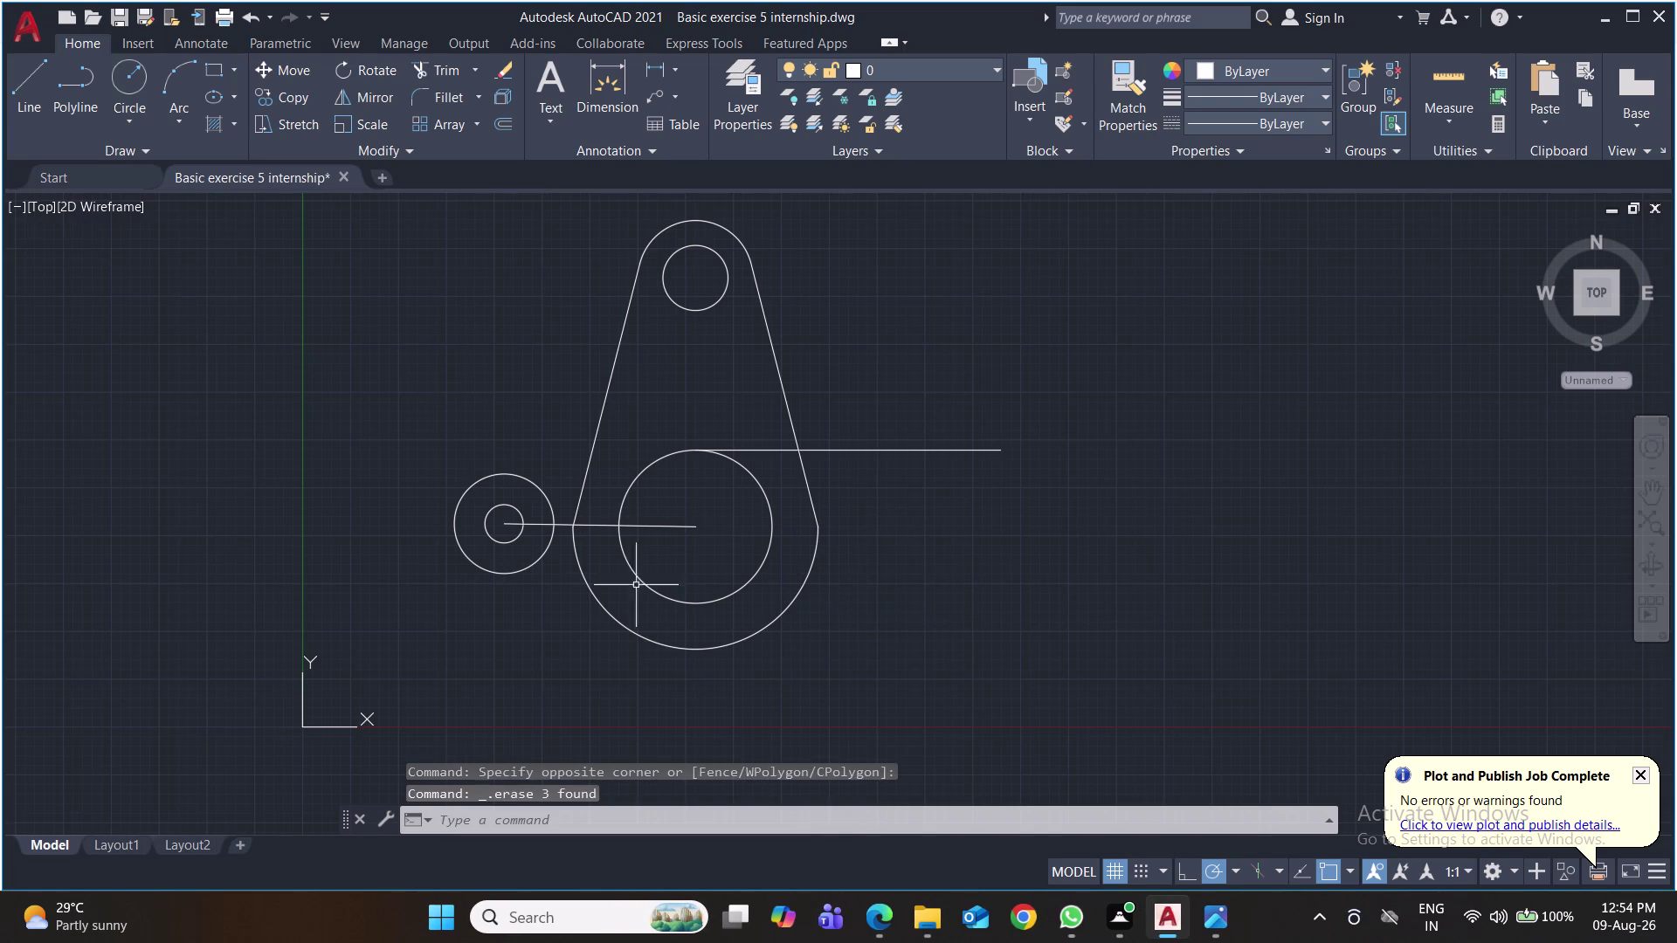
Delete the left-hand circles, the short horizontal line and the long upper line.
click(500, 426)
click(470, 606)
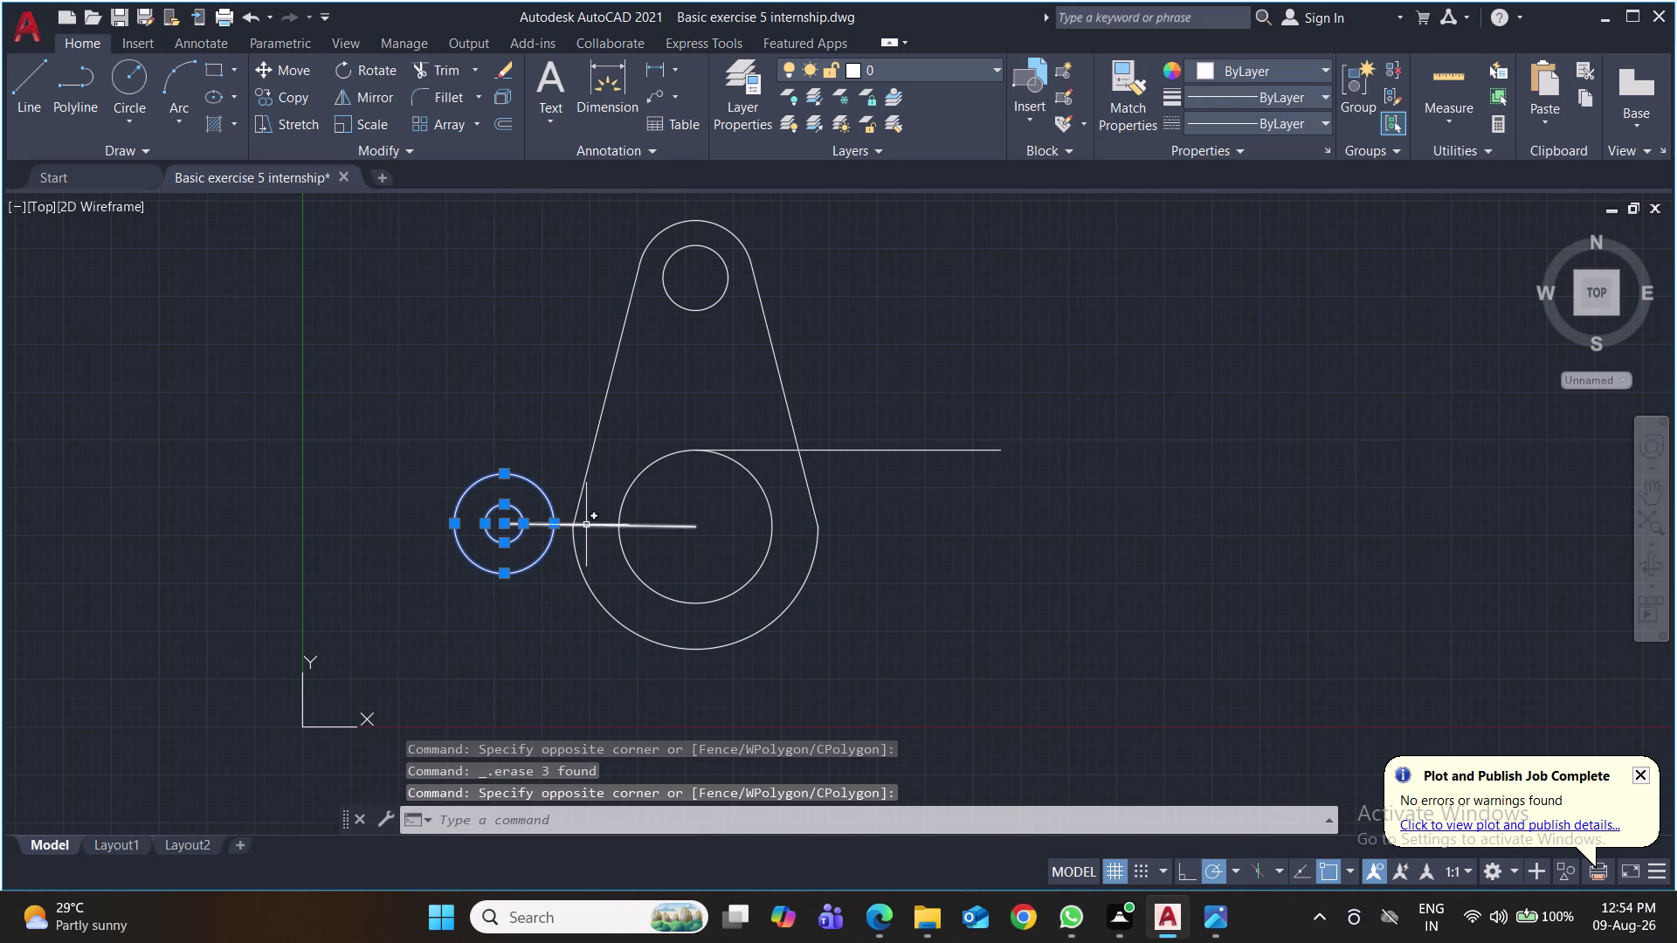
click(589, 525)
key(Delete)
click(840, 453)
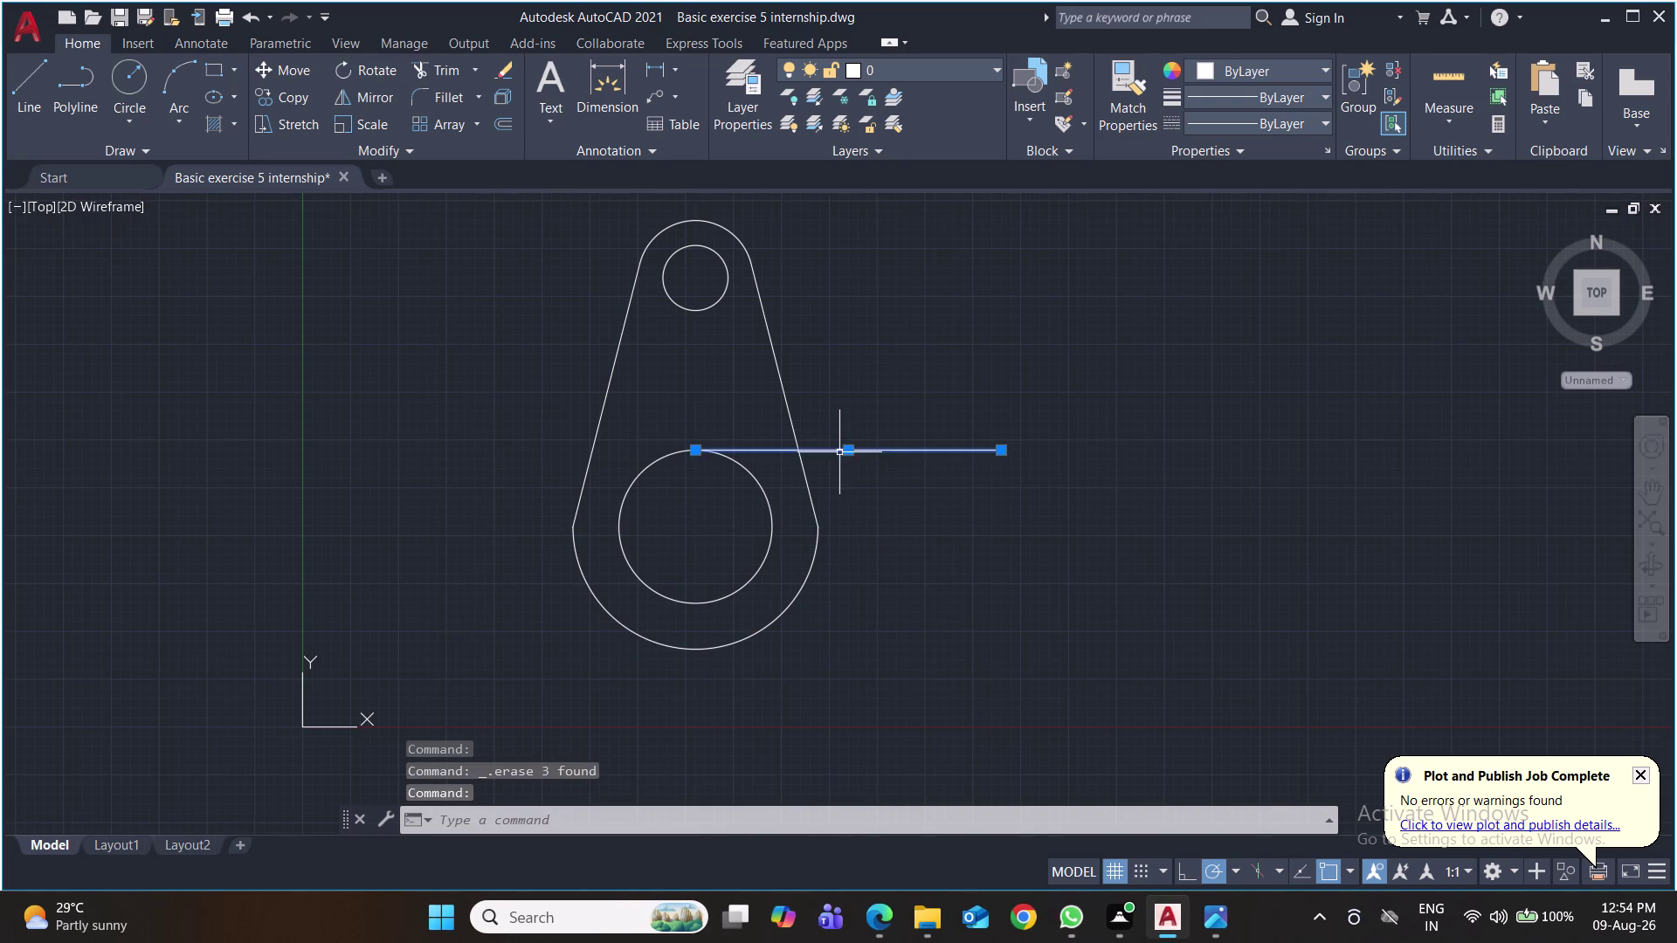
key(Delete)
key(l)
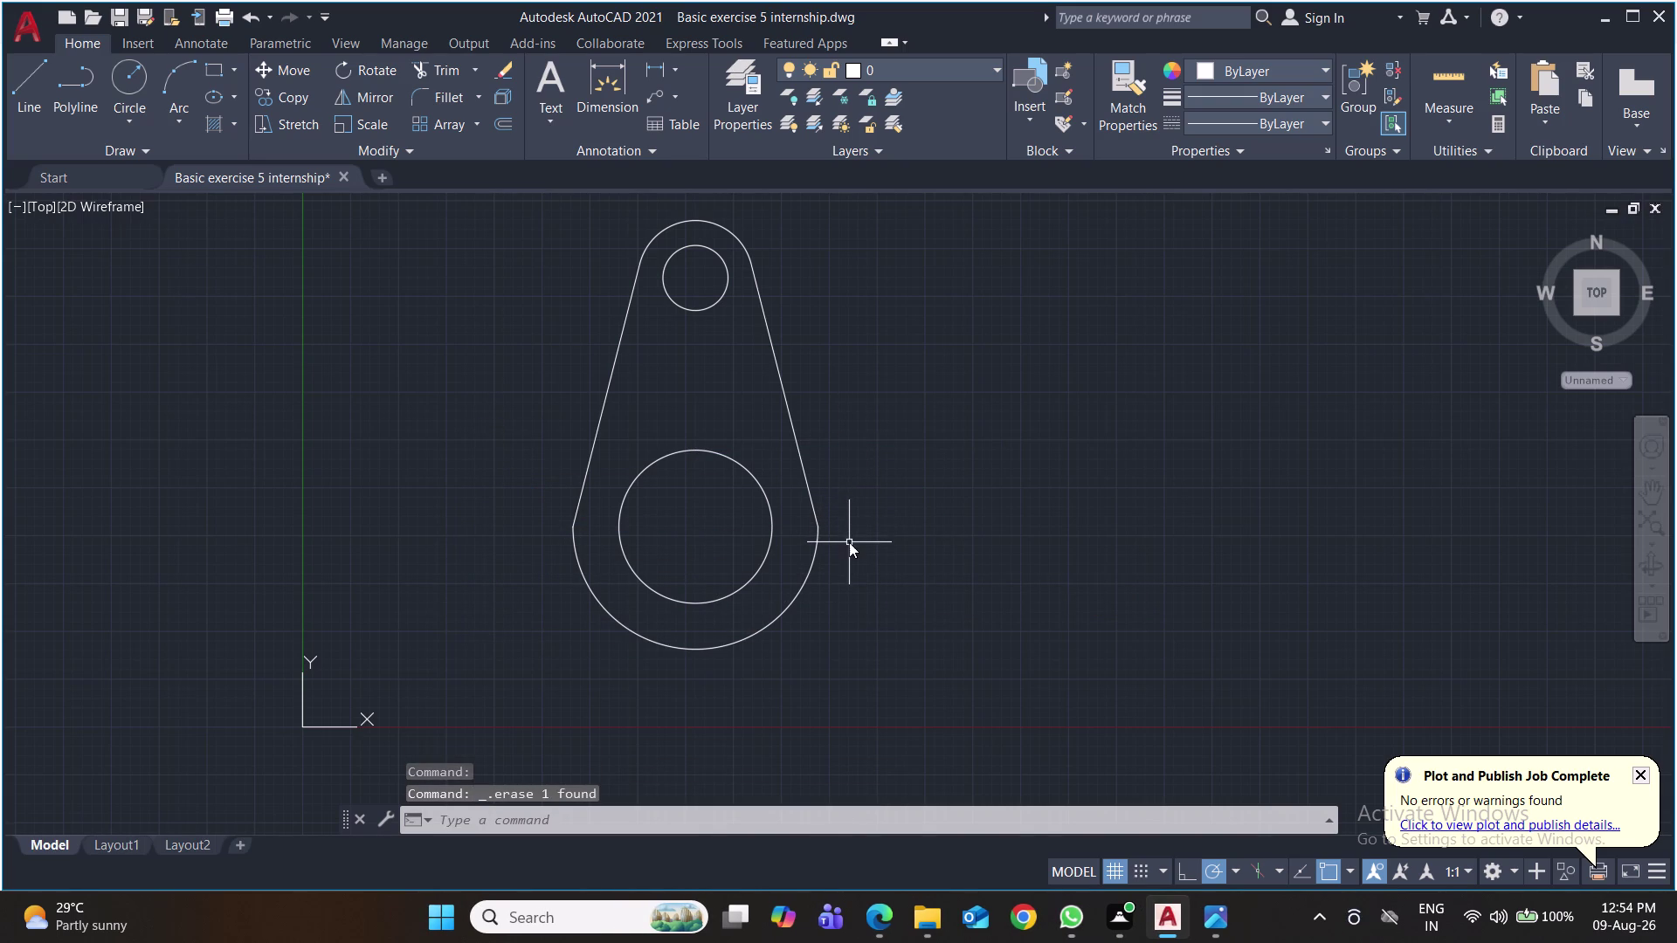
key(Return)
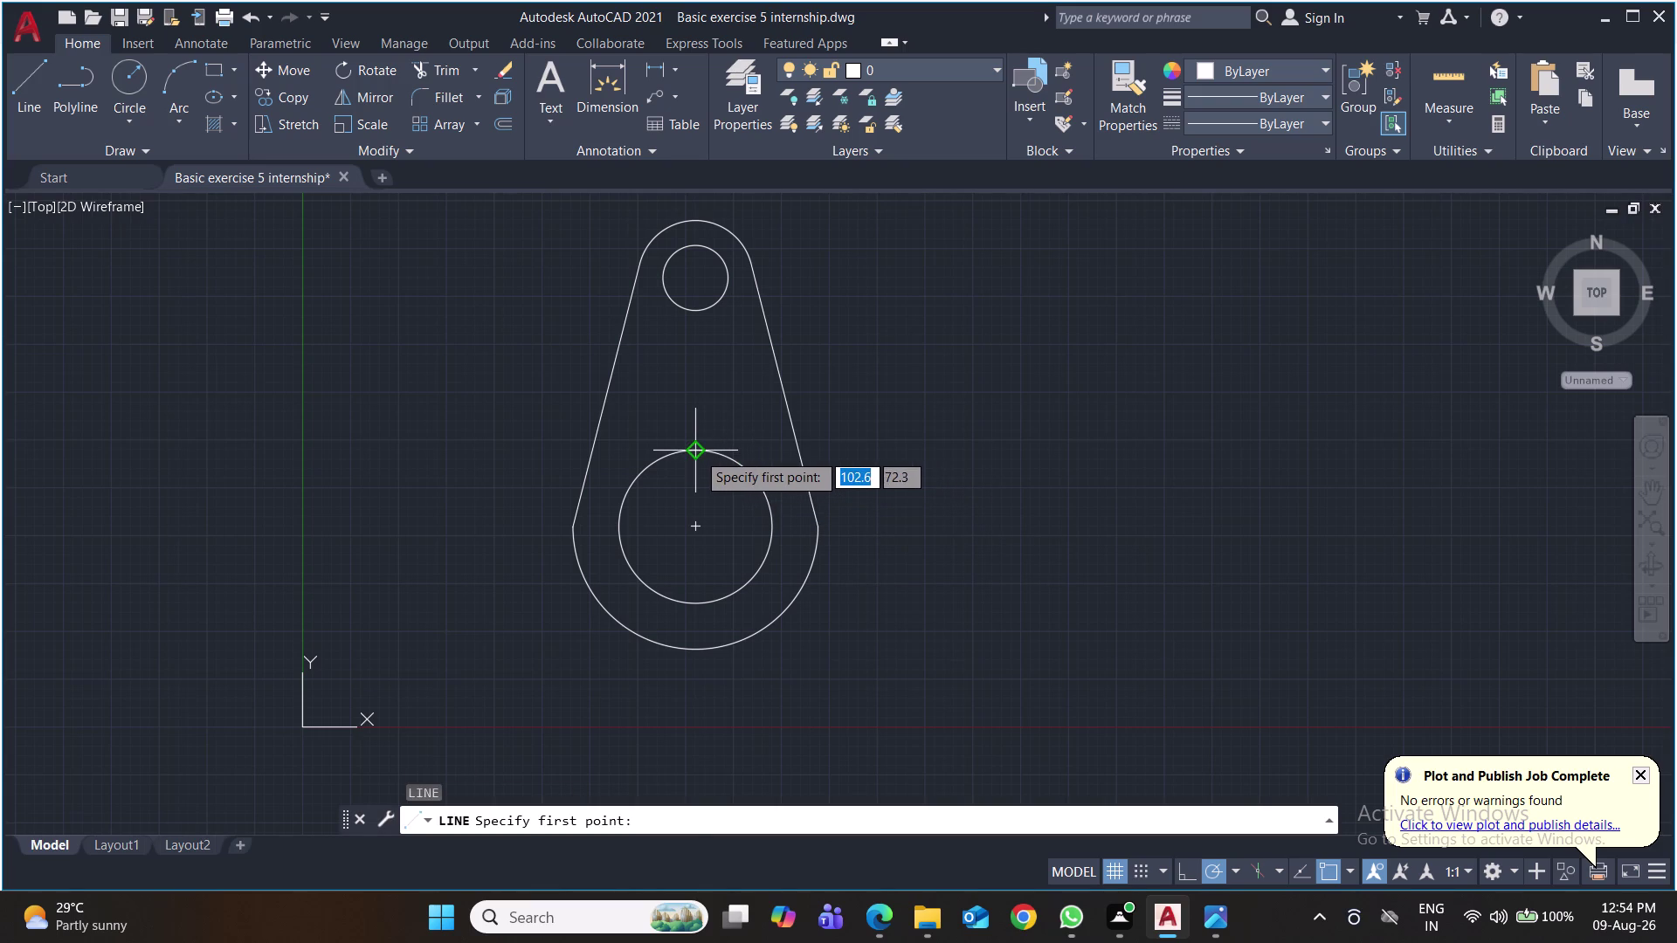
Draw a 50-unit guide line from the top of the large hole.
click(697, 452)
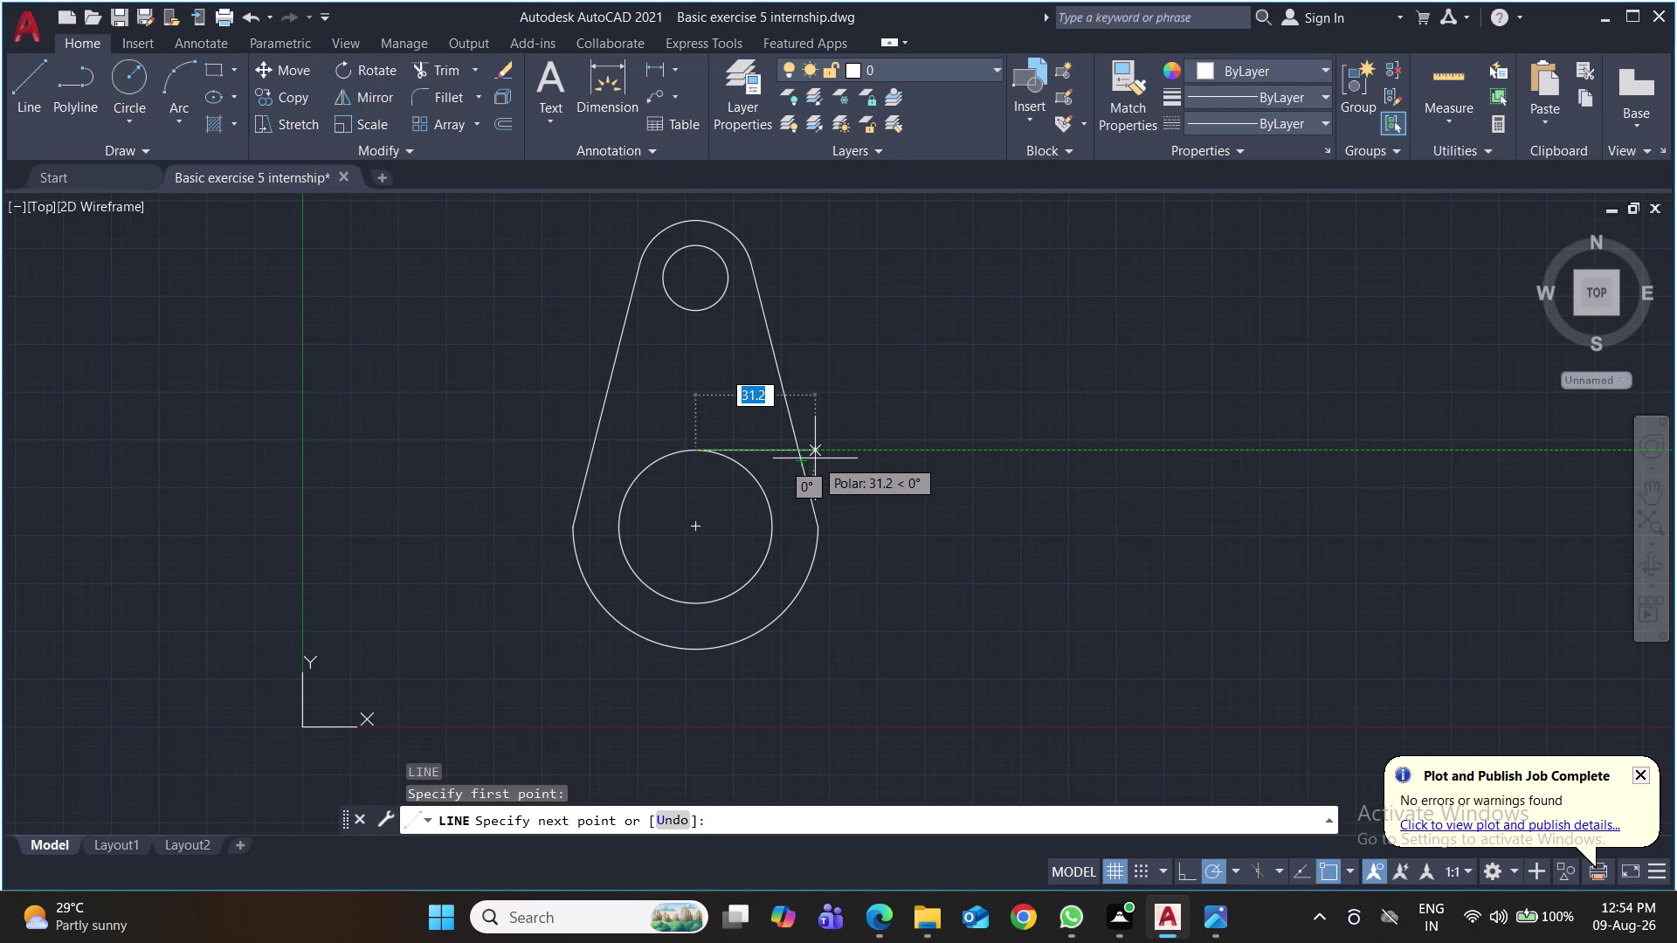
text(50)
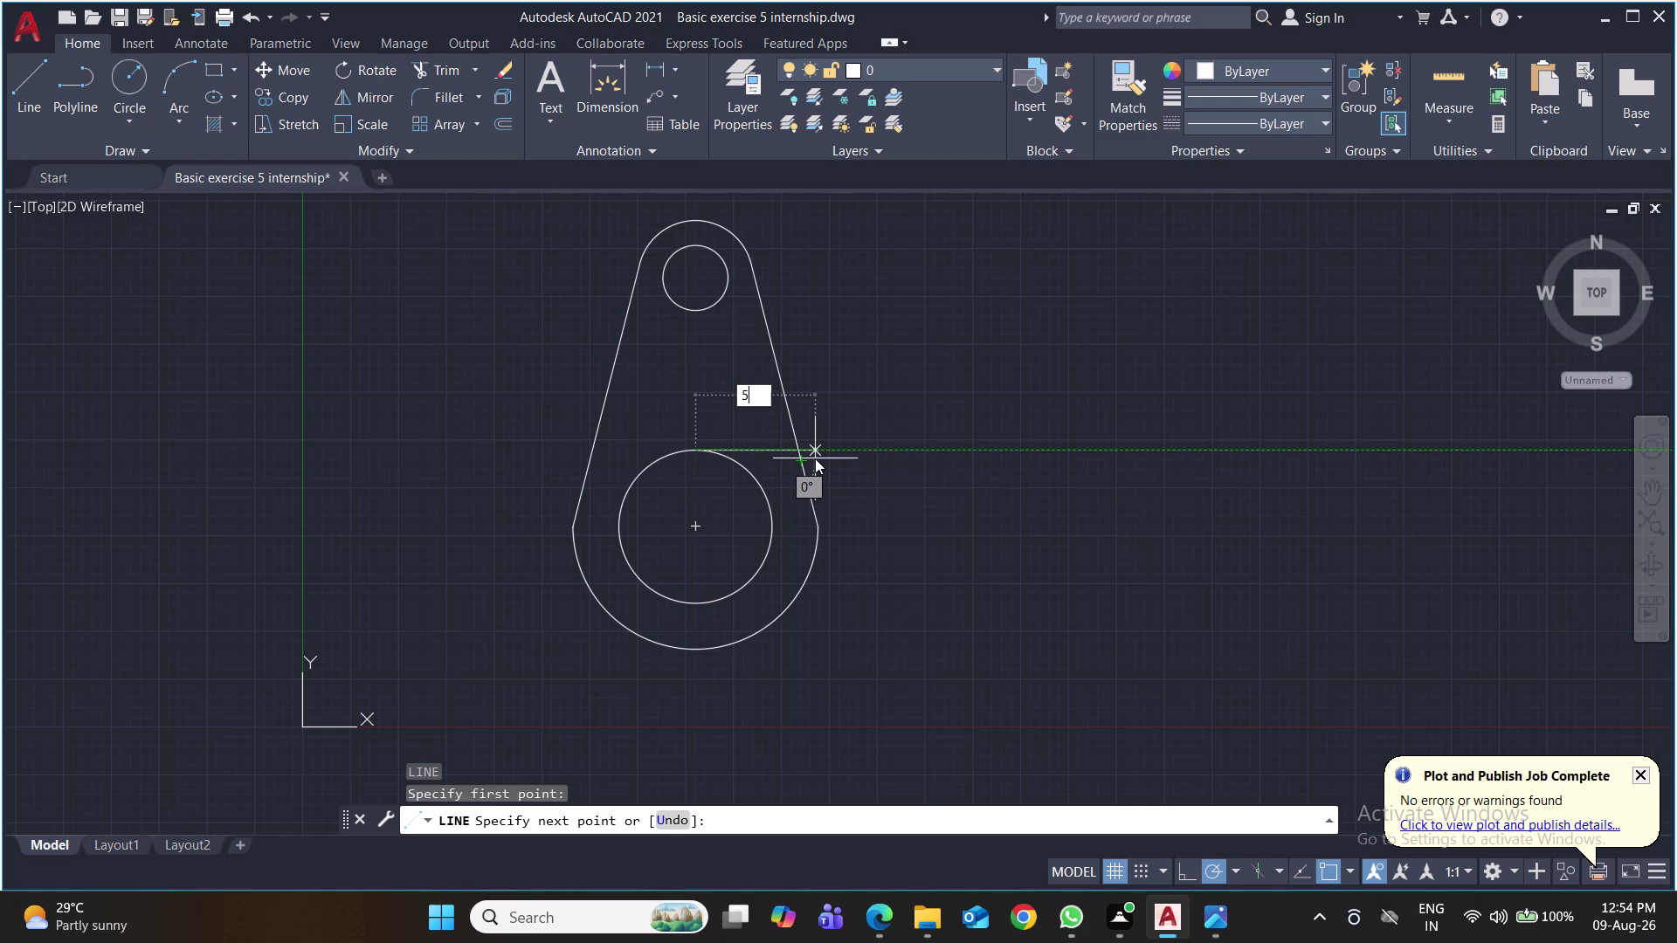
key(Return)
key(Return)
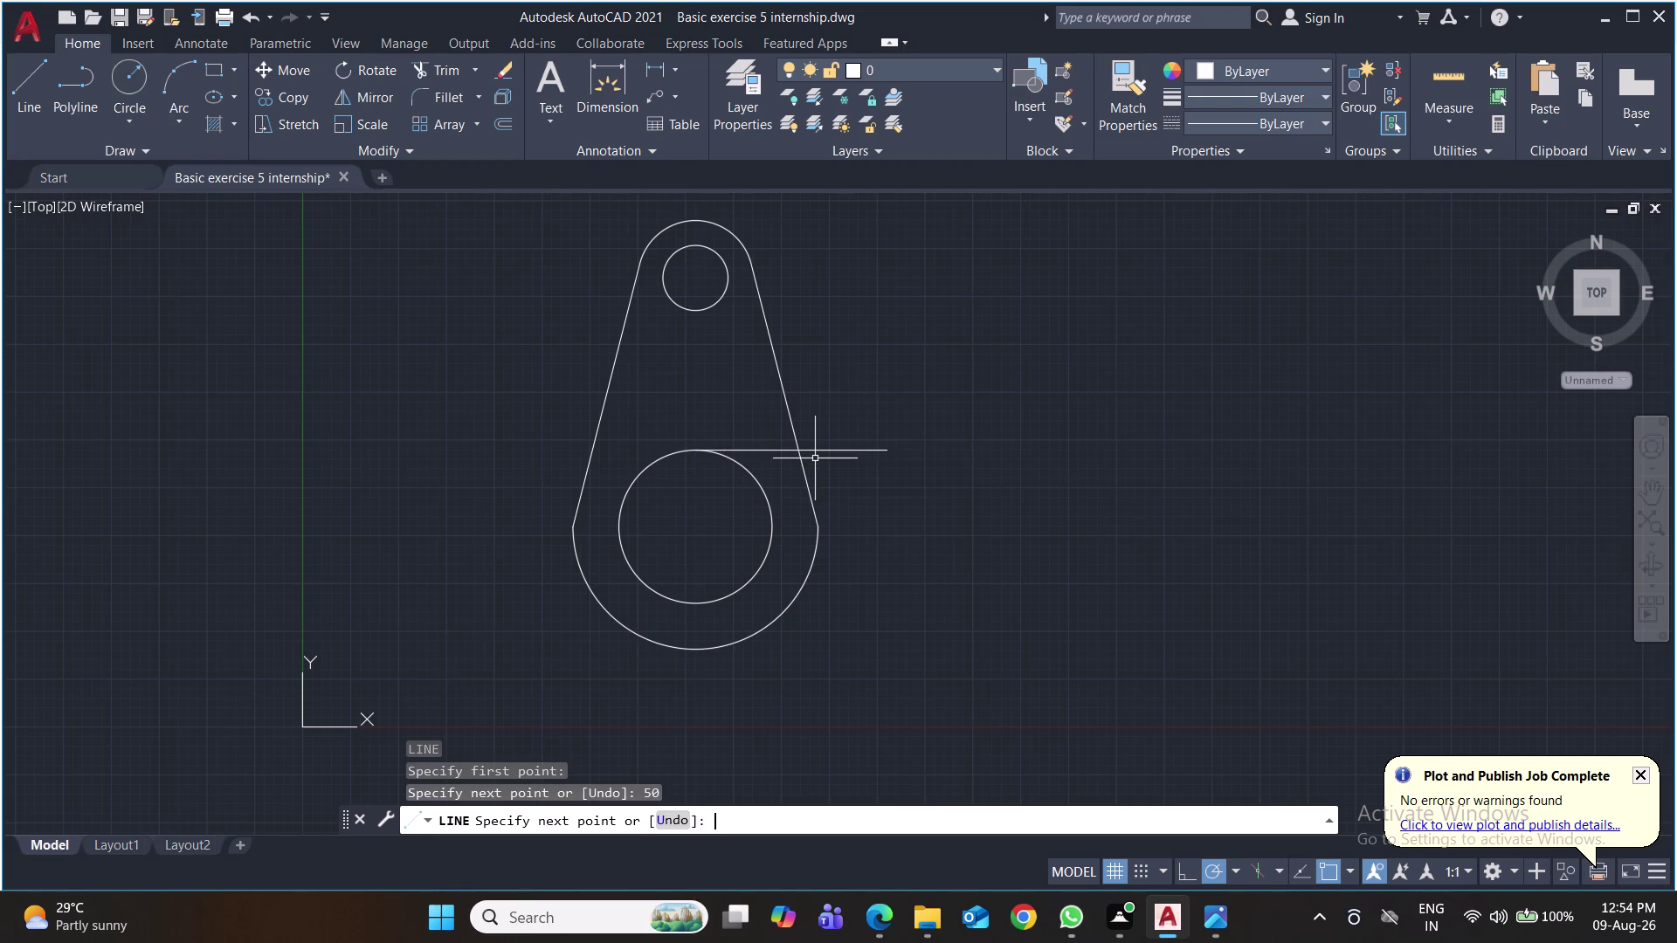
key(c)
Draw radius 5 and 13 circles at the guide line's end, then erase the line.
key(Return)
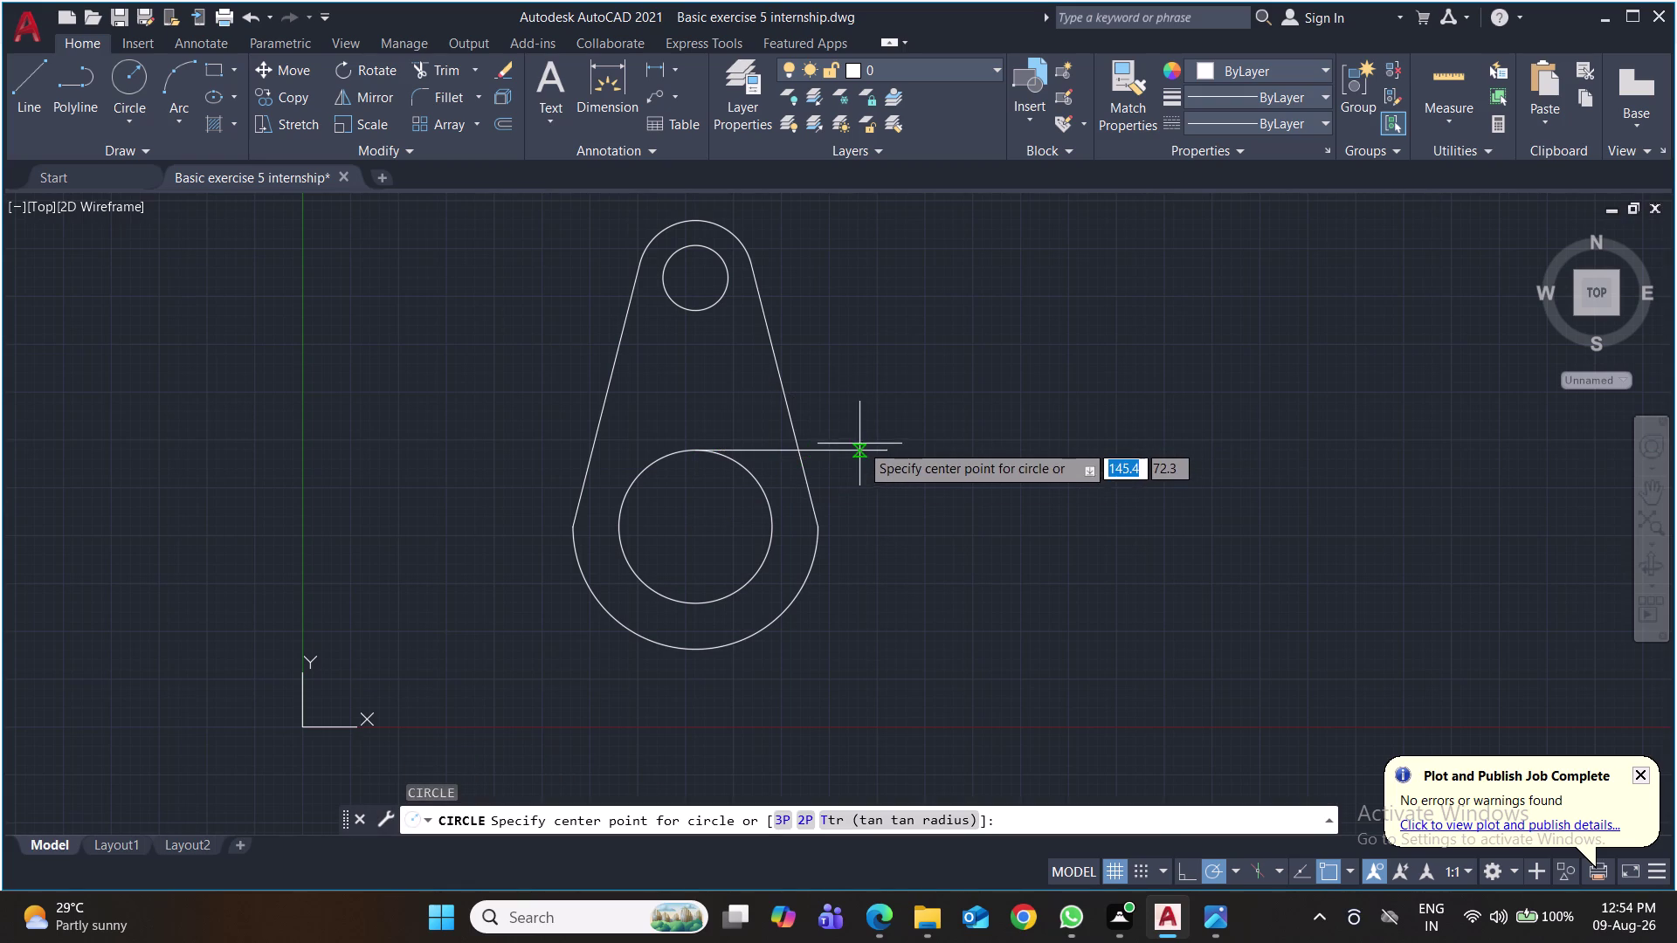
click(885, 451)
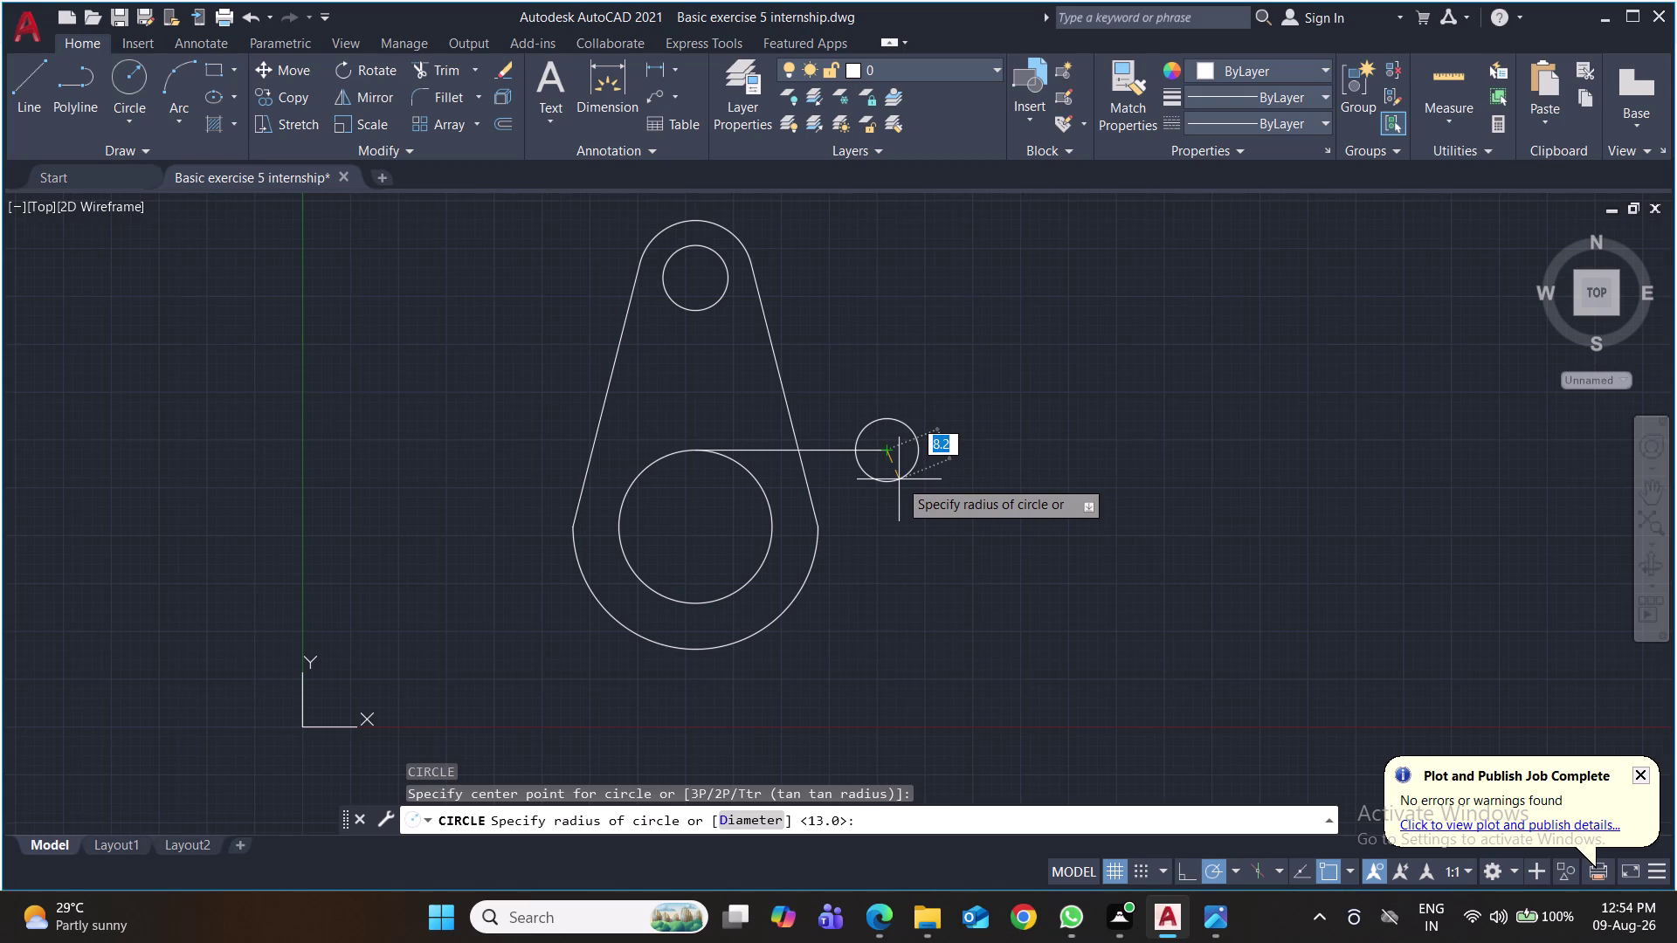
key(5)
key(Return)
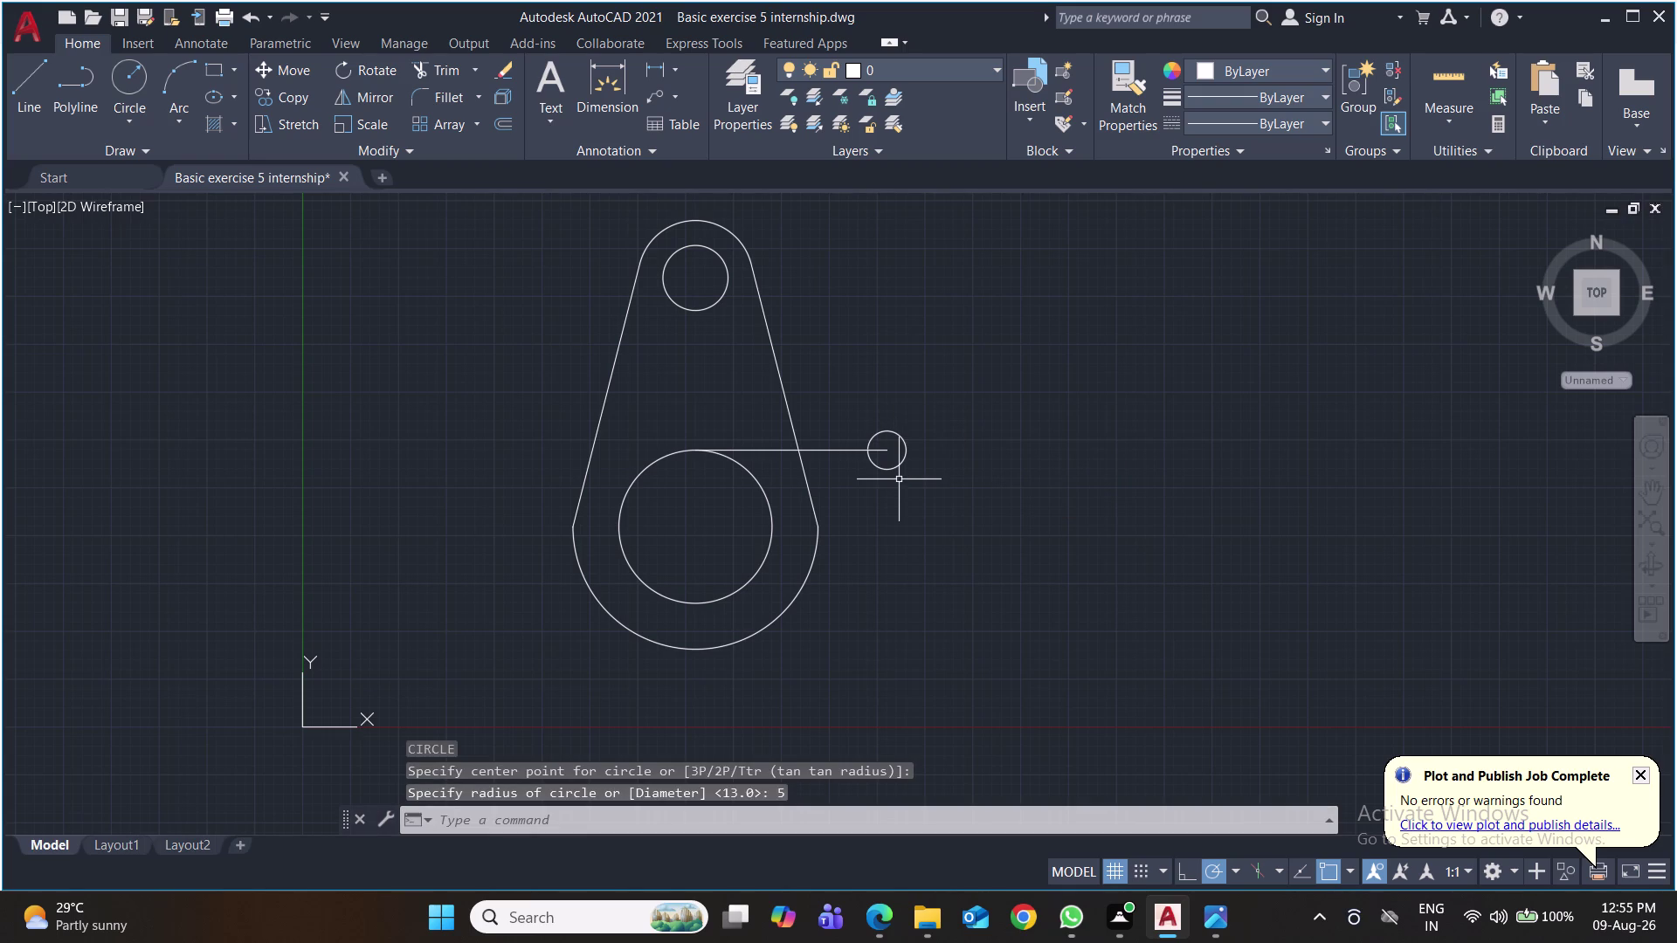
key(space)
click(888, 456)
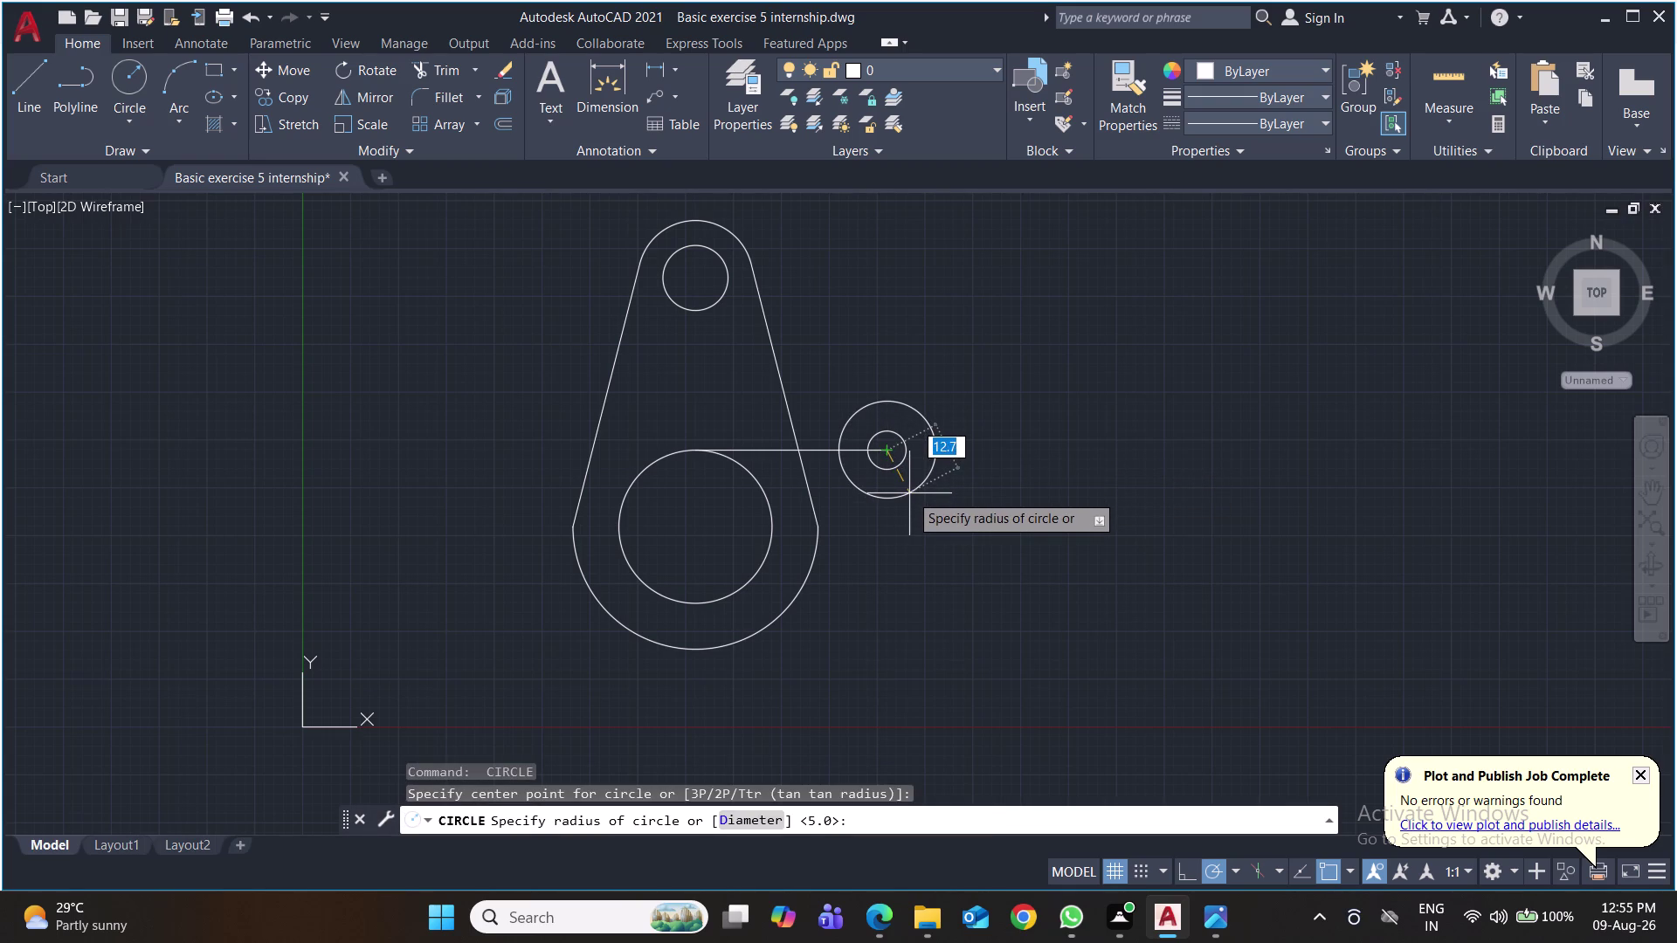
text(13)
key(Return)
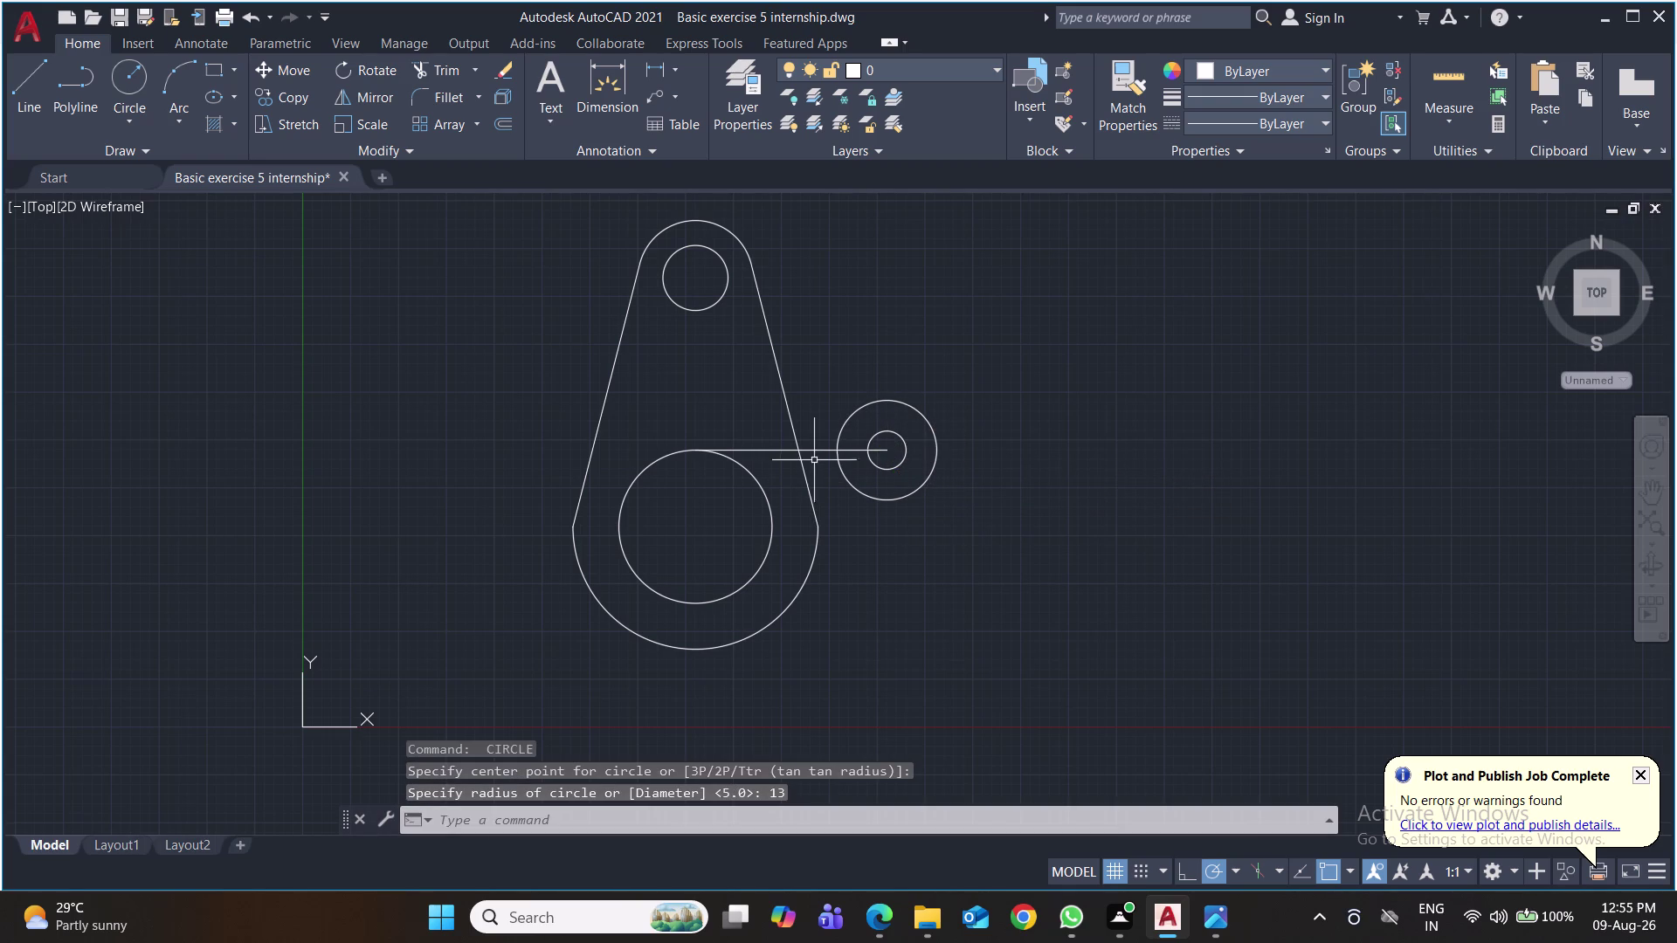
click(815, 450)
key(Delete)
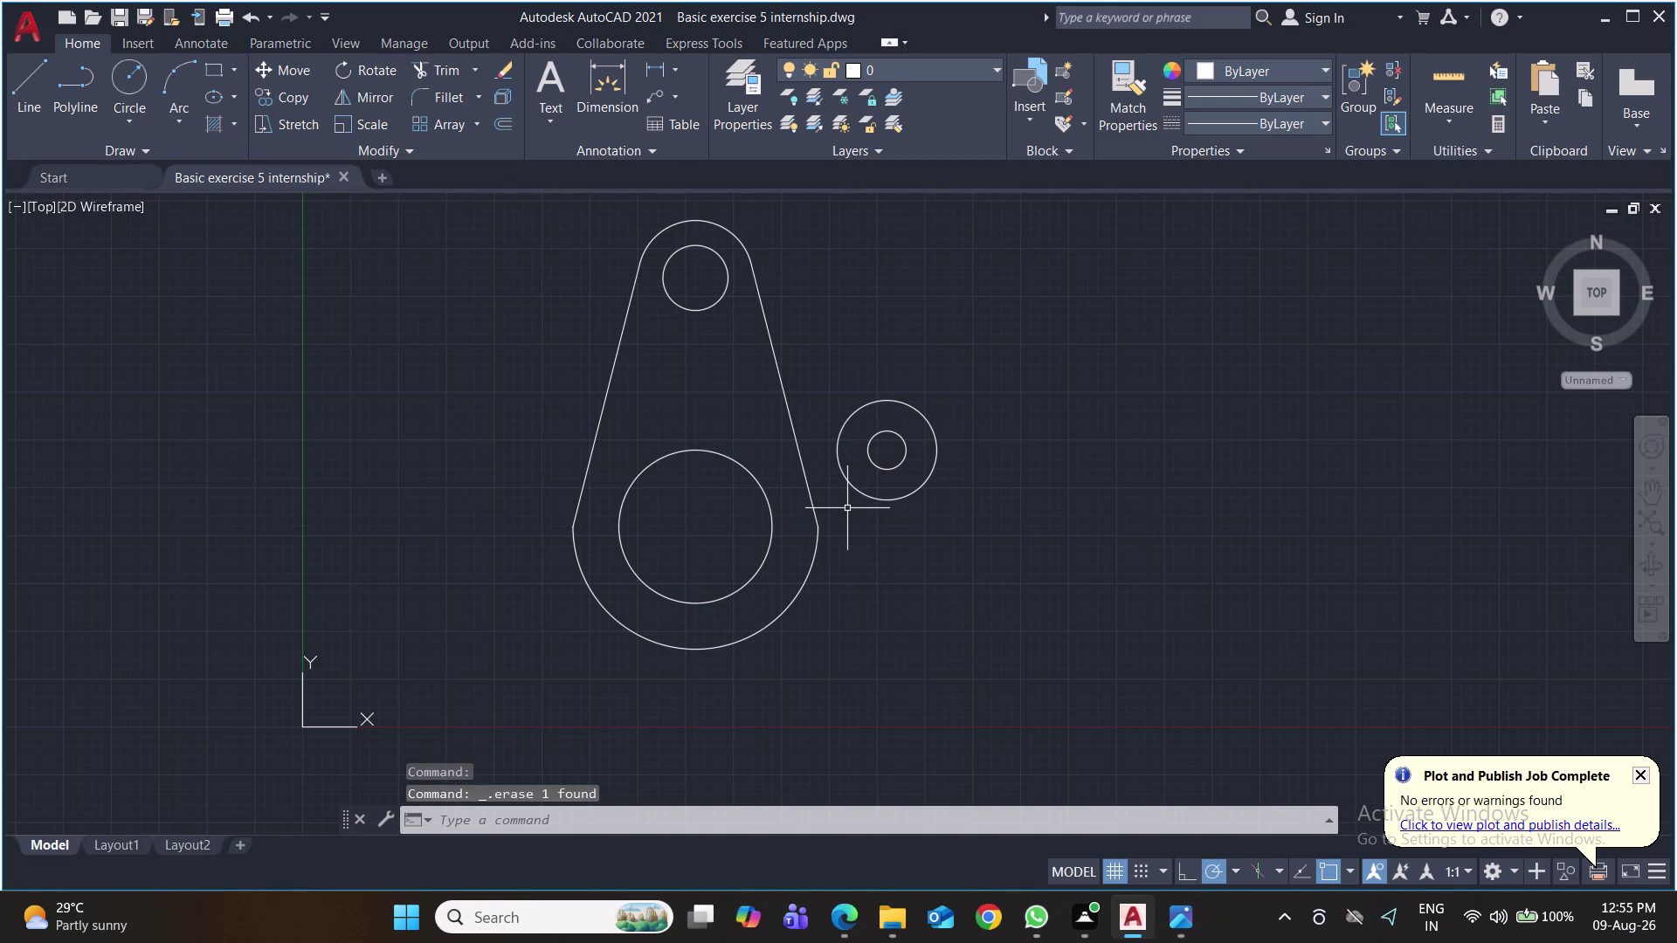
key(l)
key(Return)
Draw a 36-unit guide line downward from the circle centre.
click(890, 456)
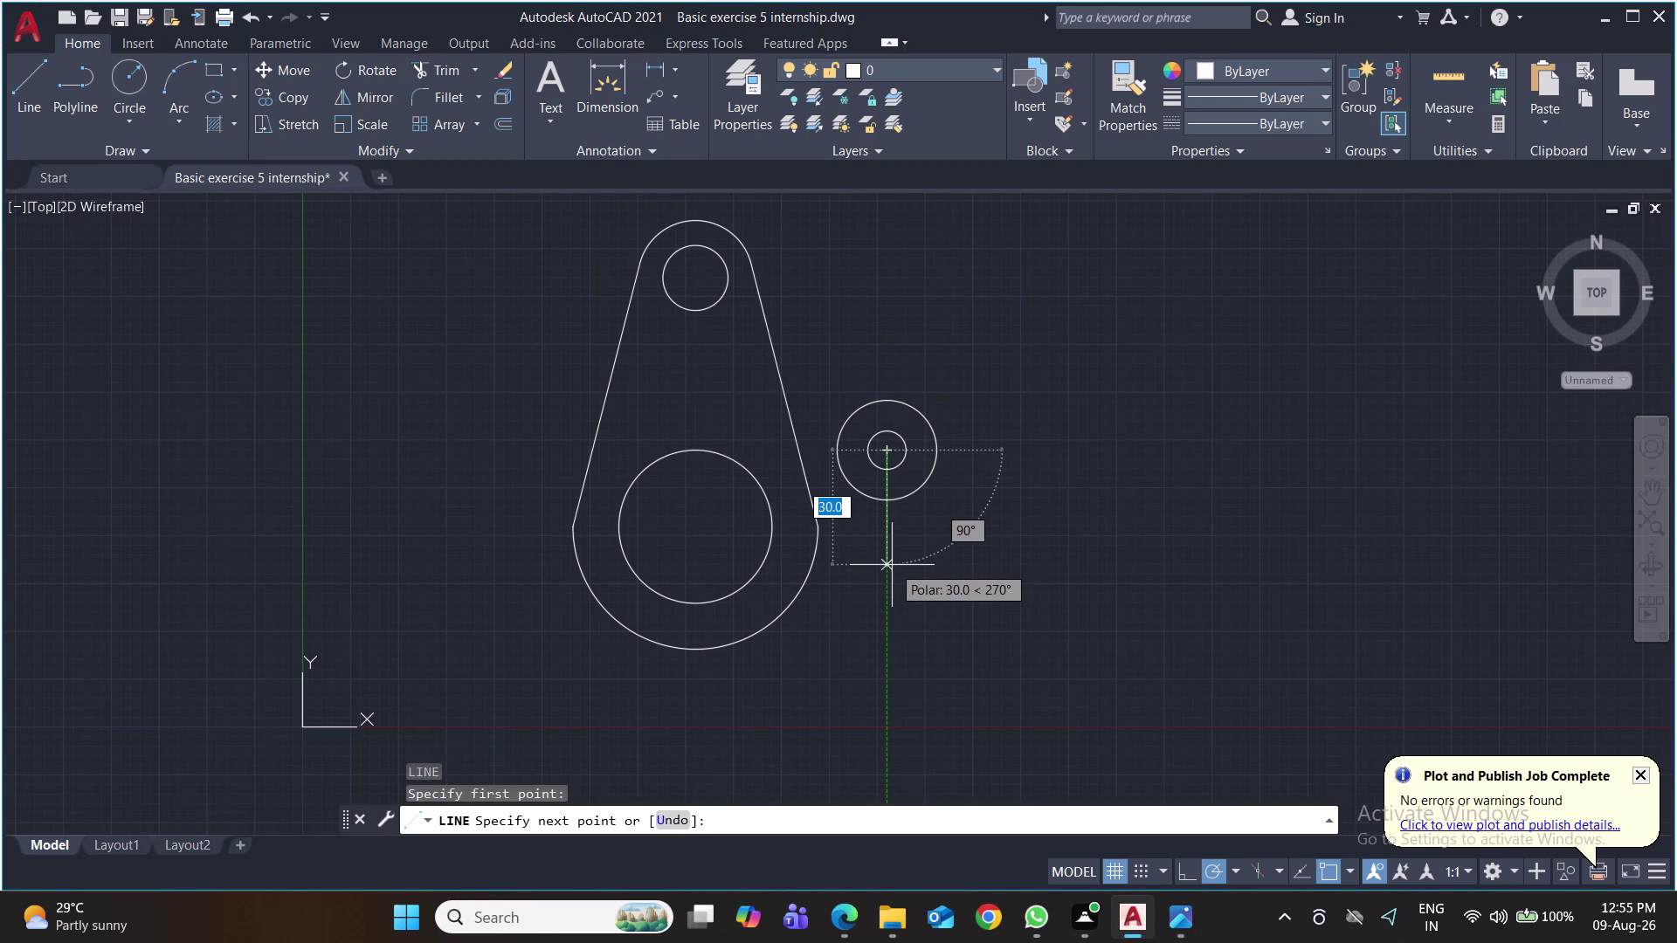
text(36)
key(Return)
key(Return)
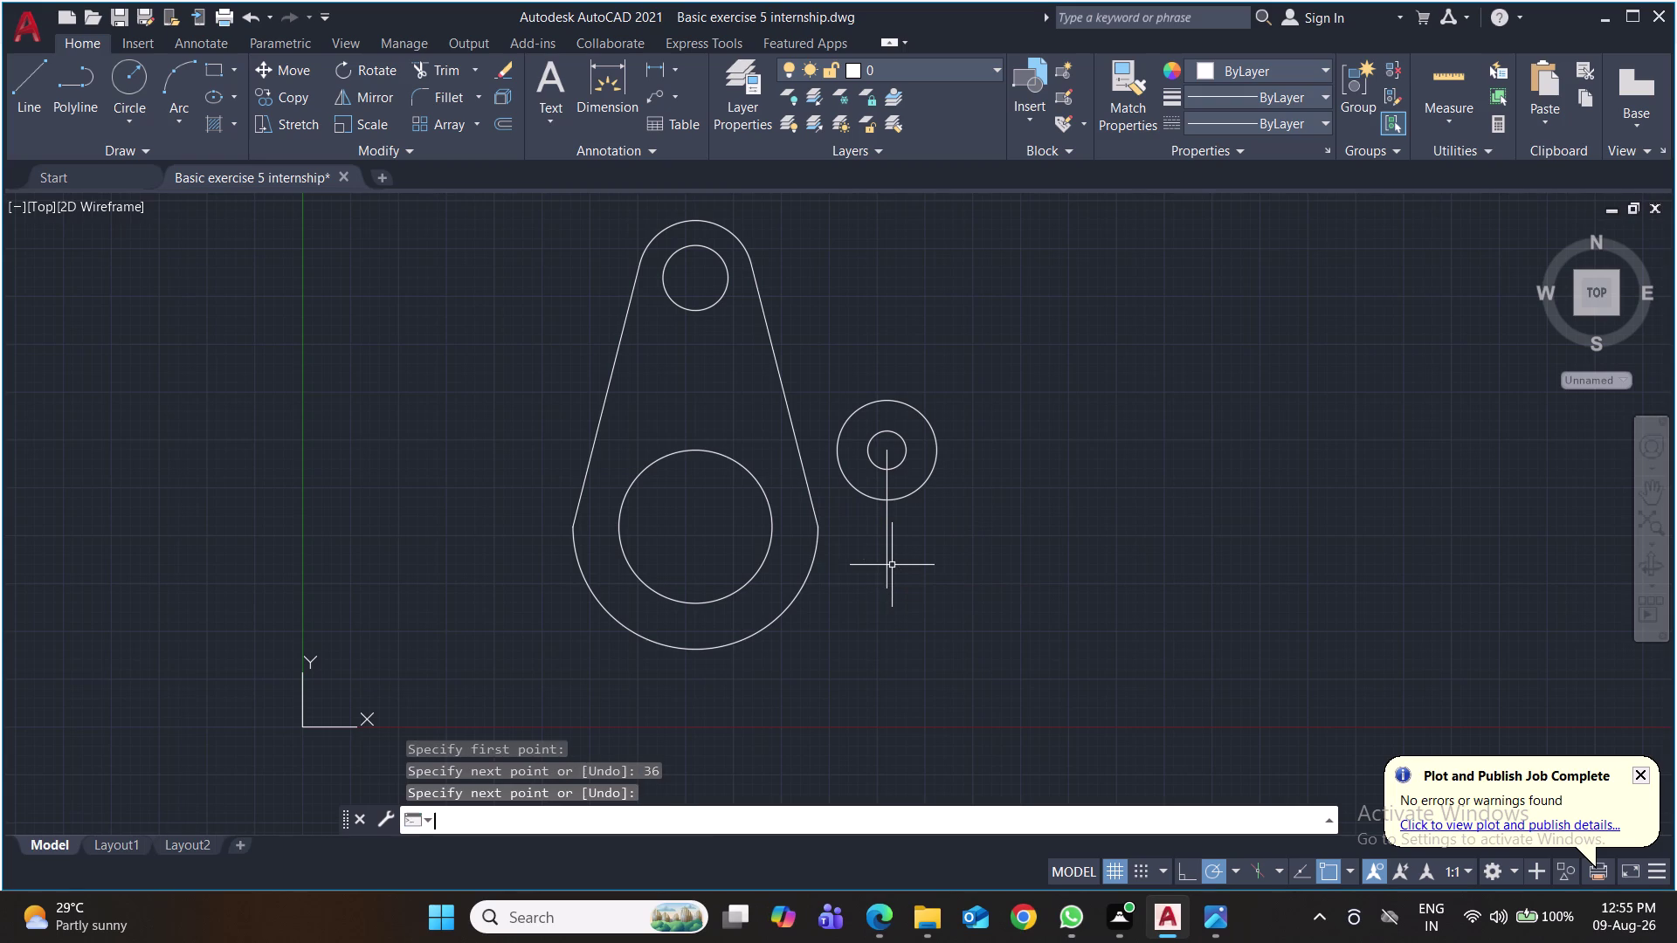
Draw radius 5 and 13 circles at the line's lower end, then erase the guide line.
key(c)
key(space)
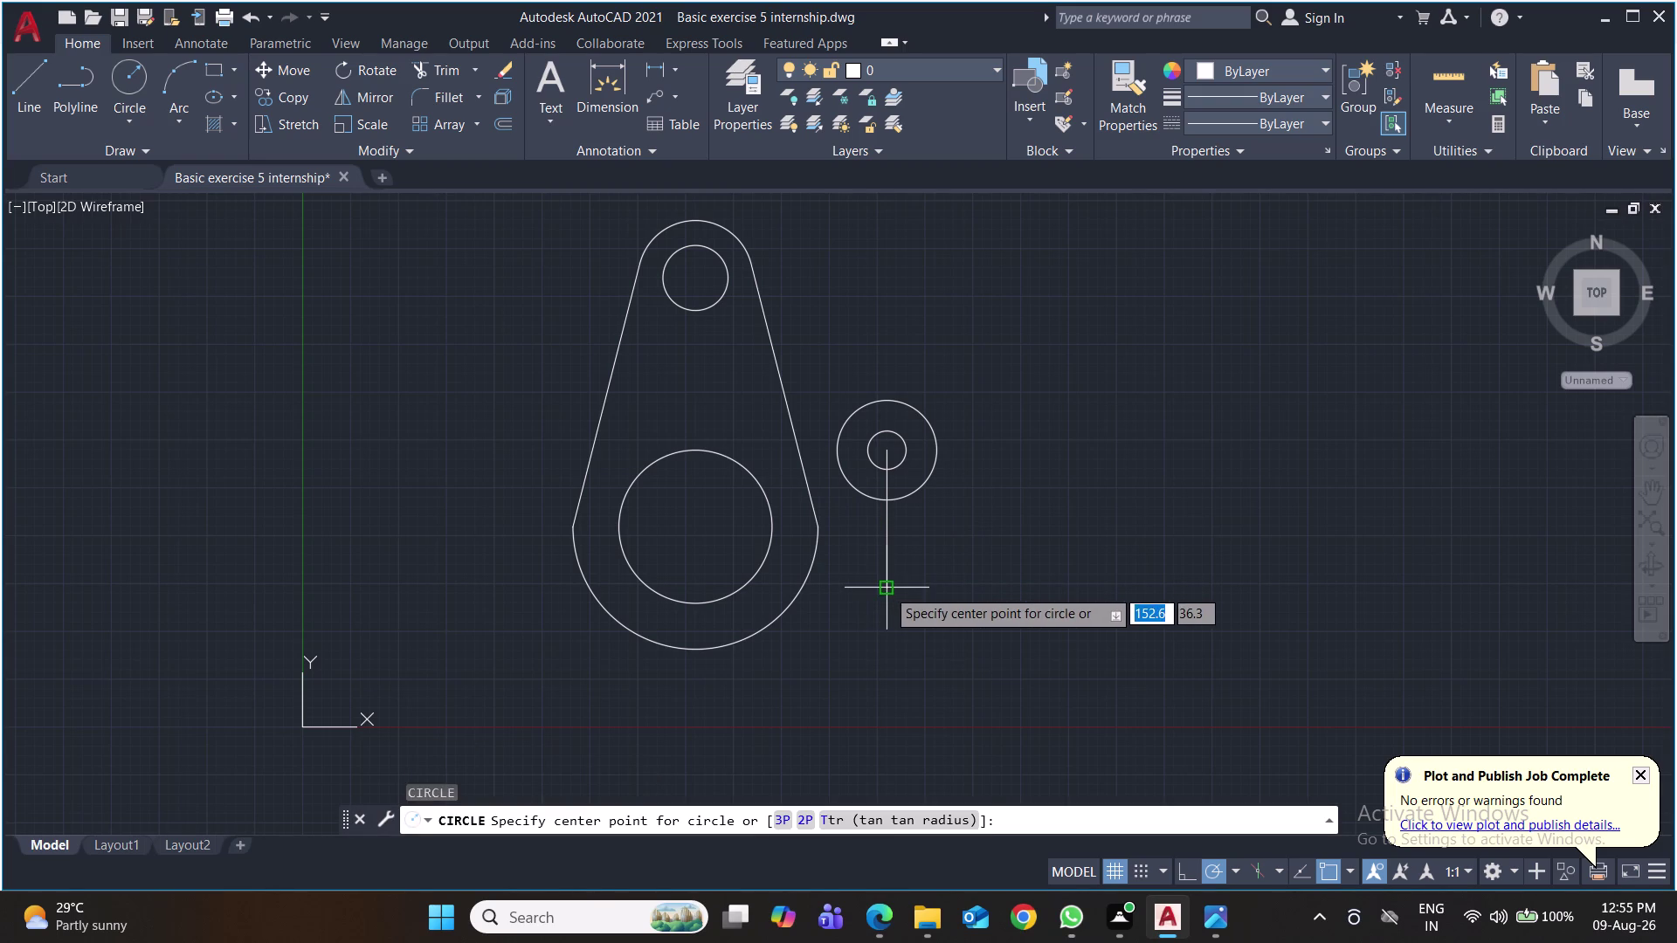
click(887, 589)
key(5)
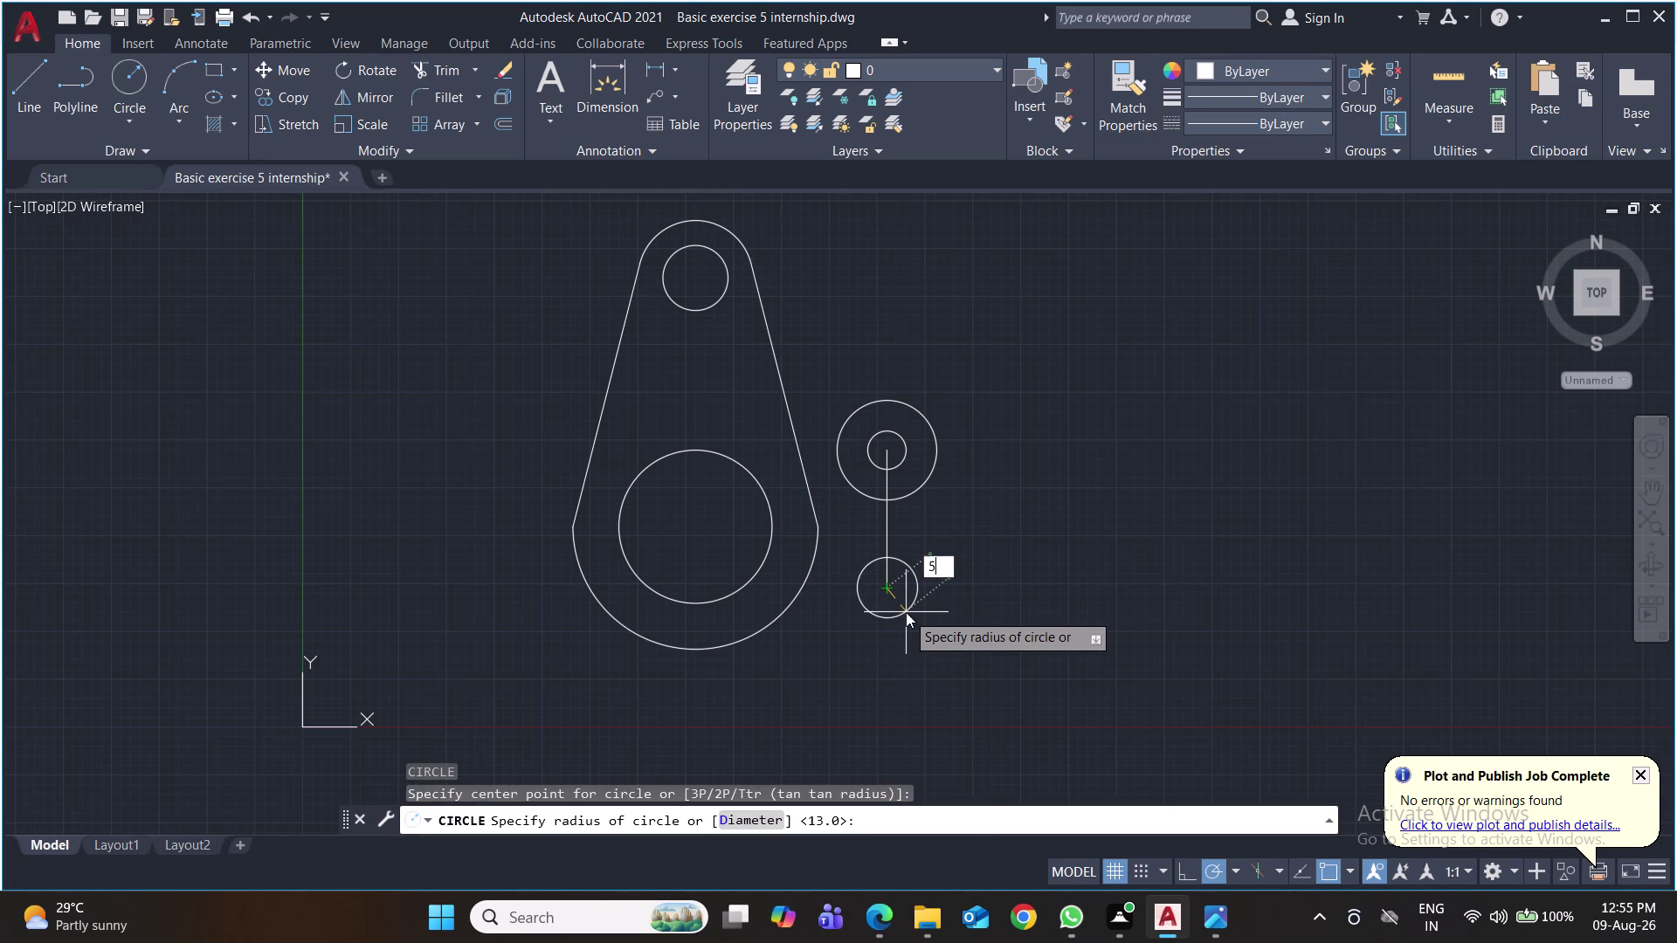
key(Return)
key(space)
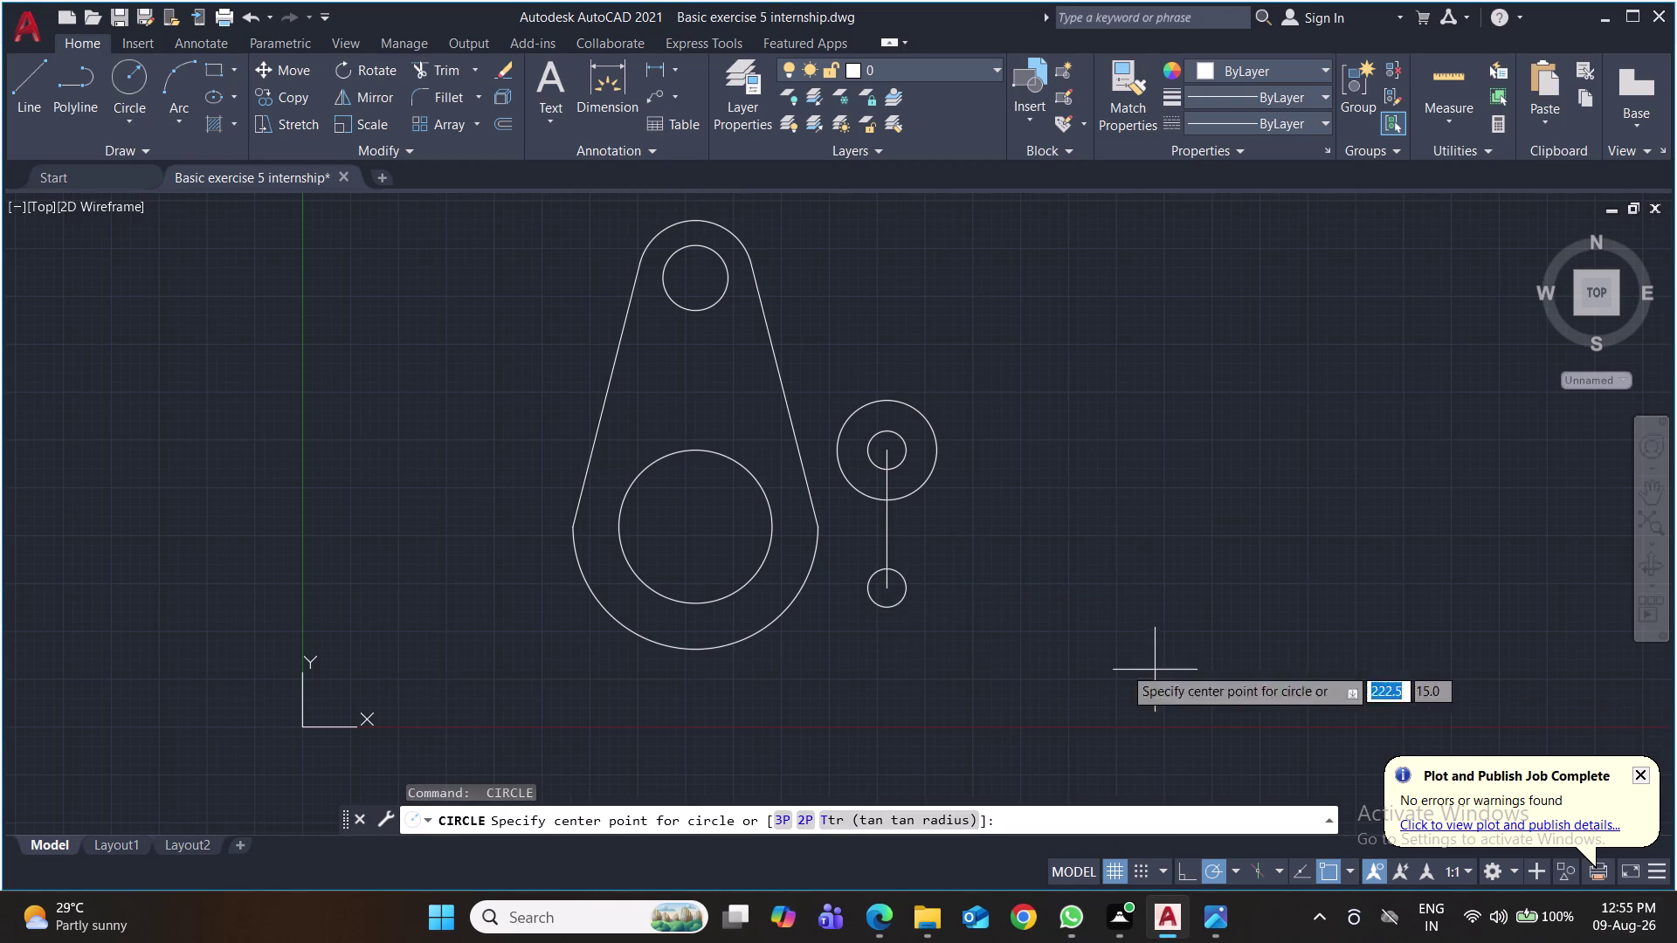
click(882, 587)
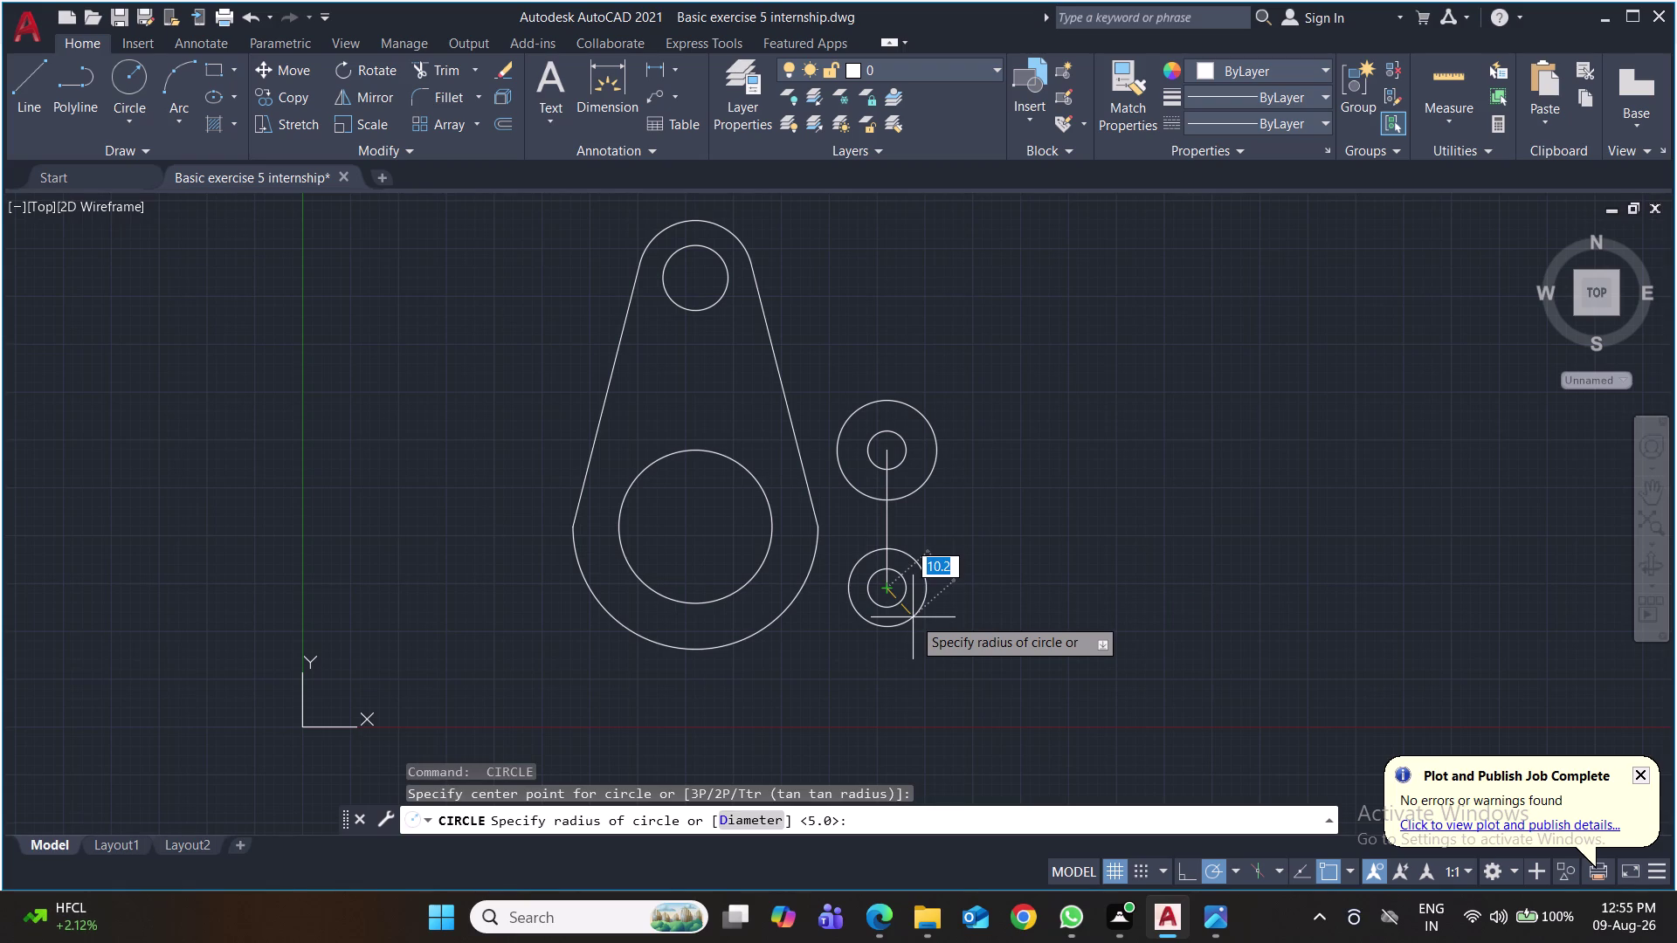
text(13)
key(Return)
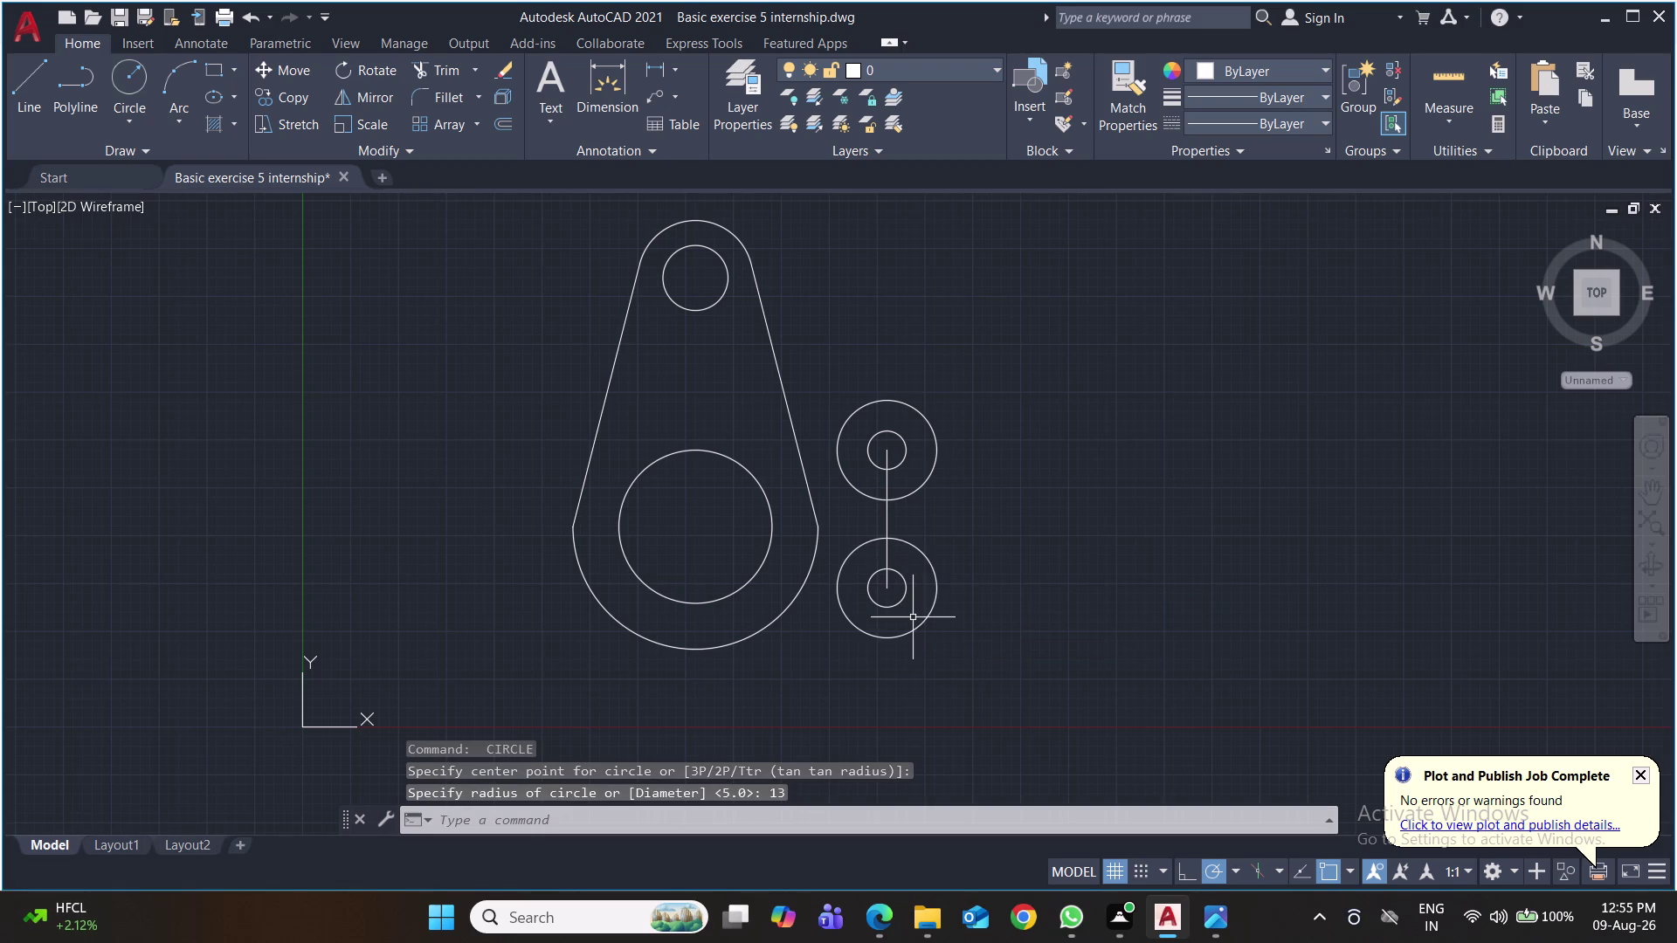
click(890, 514)
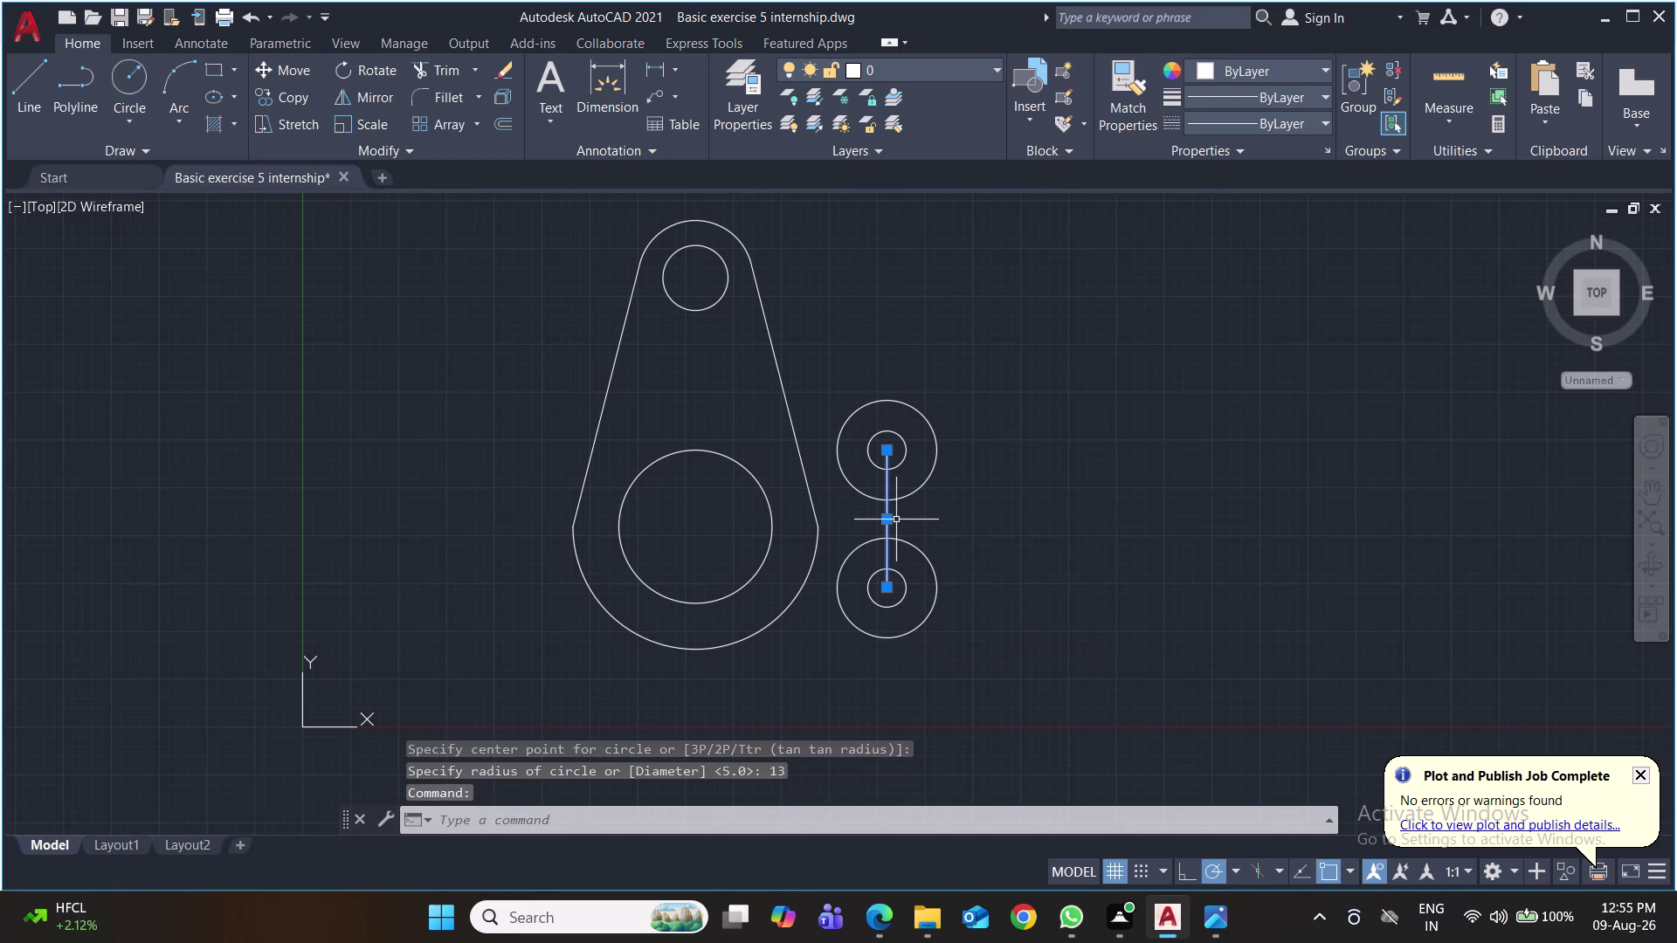
key(Delete)
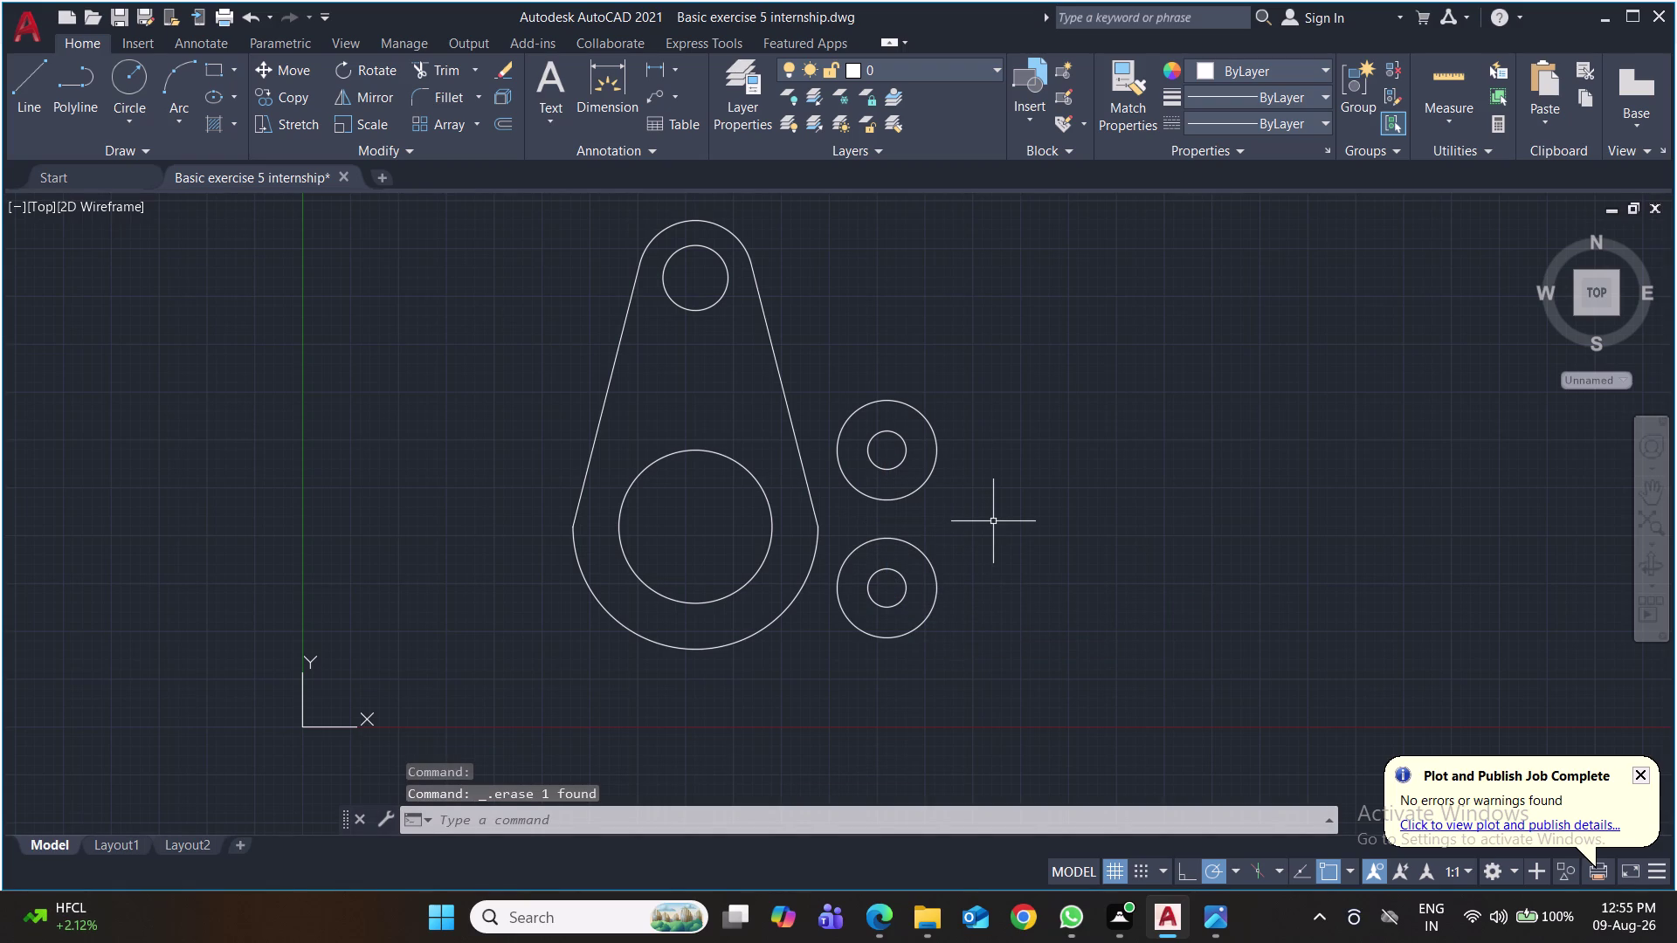
click(123, 116)
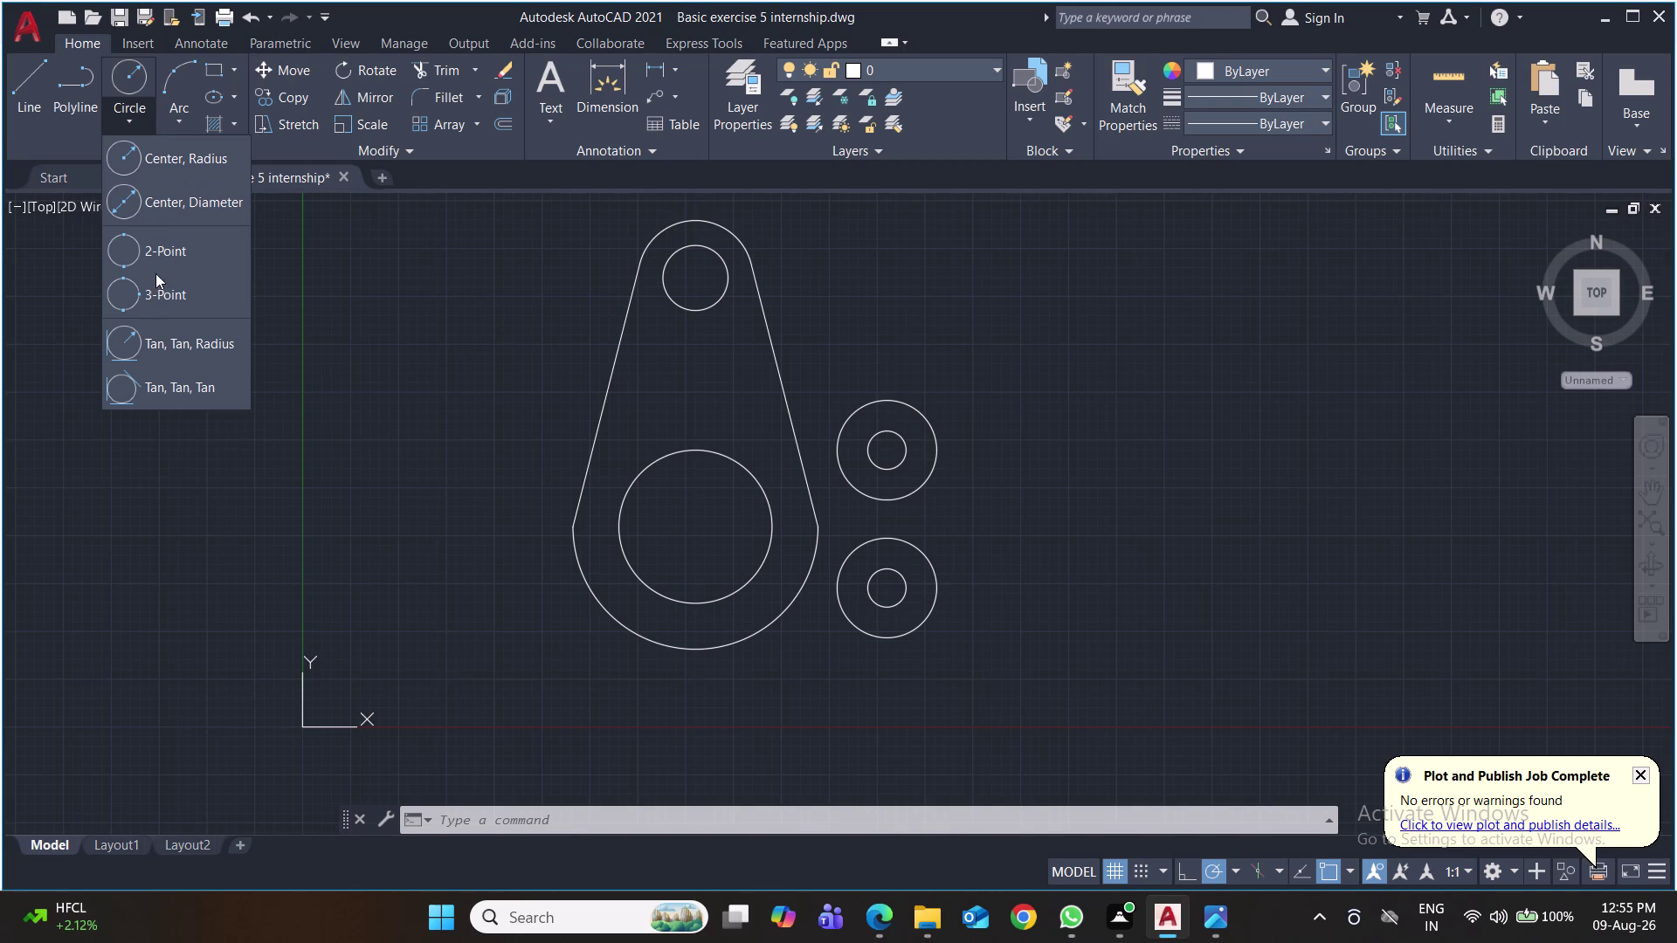
Draw a radius-15 Tan, Tan, Radius circle touching the two outer circles.
click(155, 349)
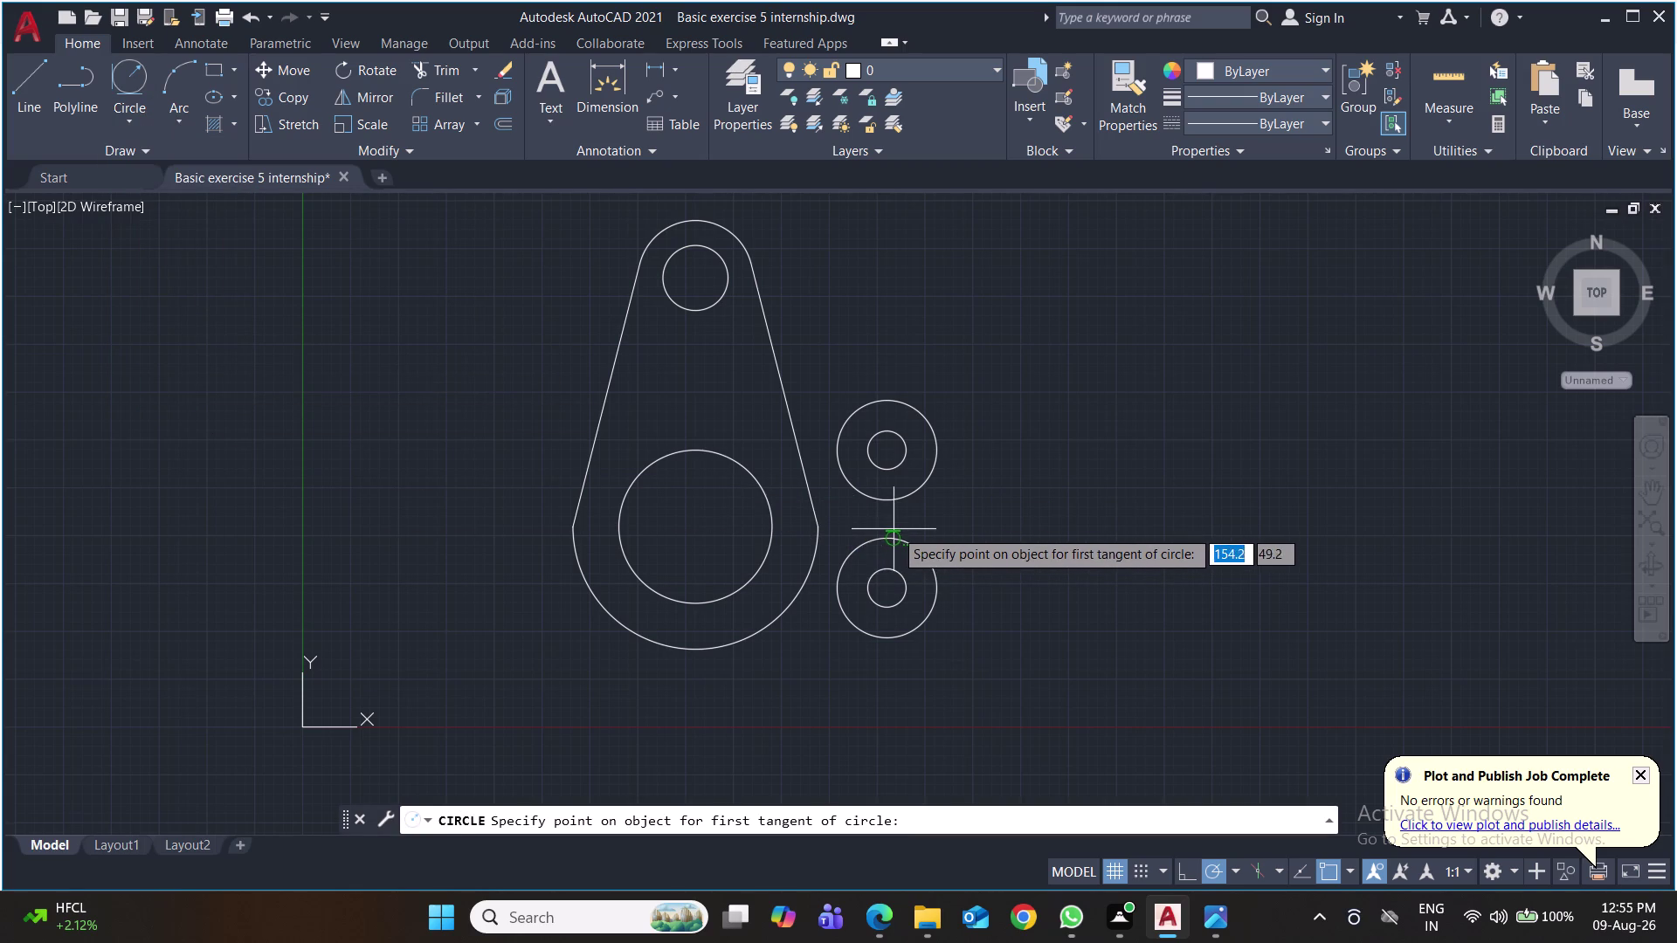
click(877, 536)
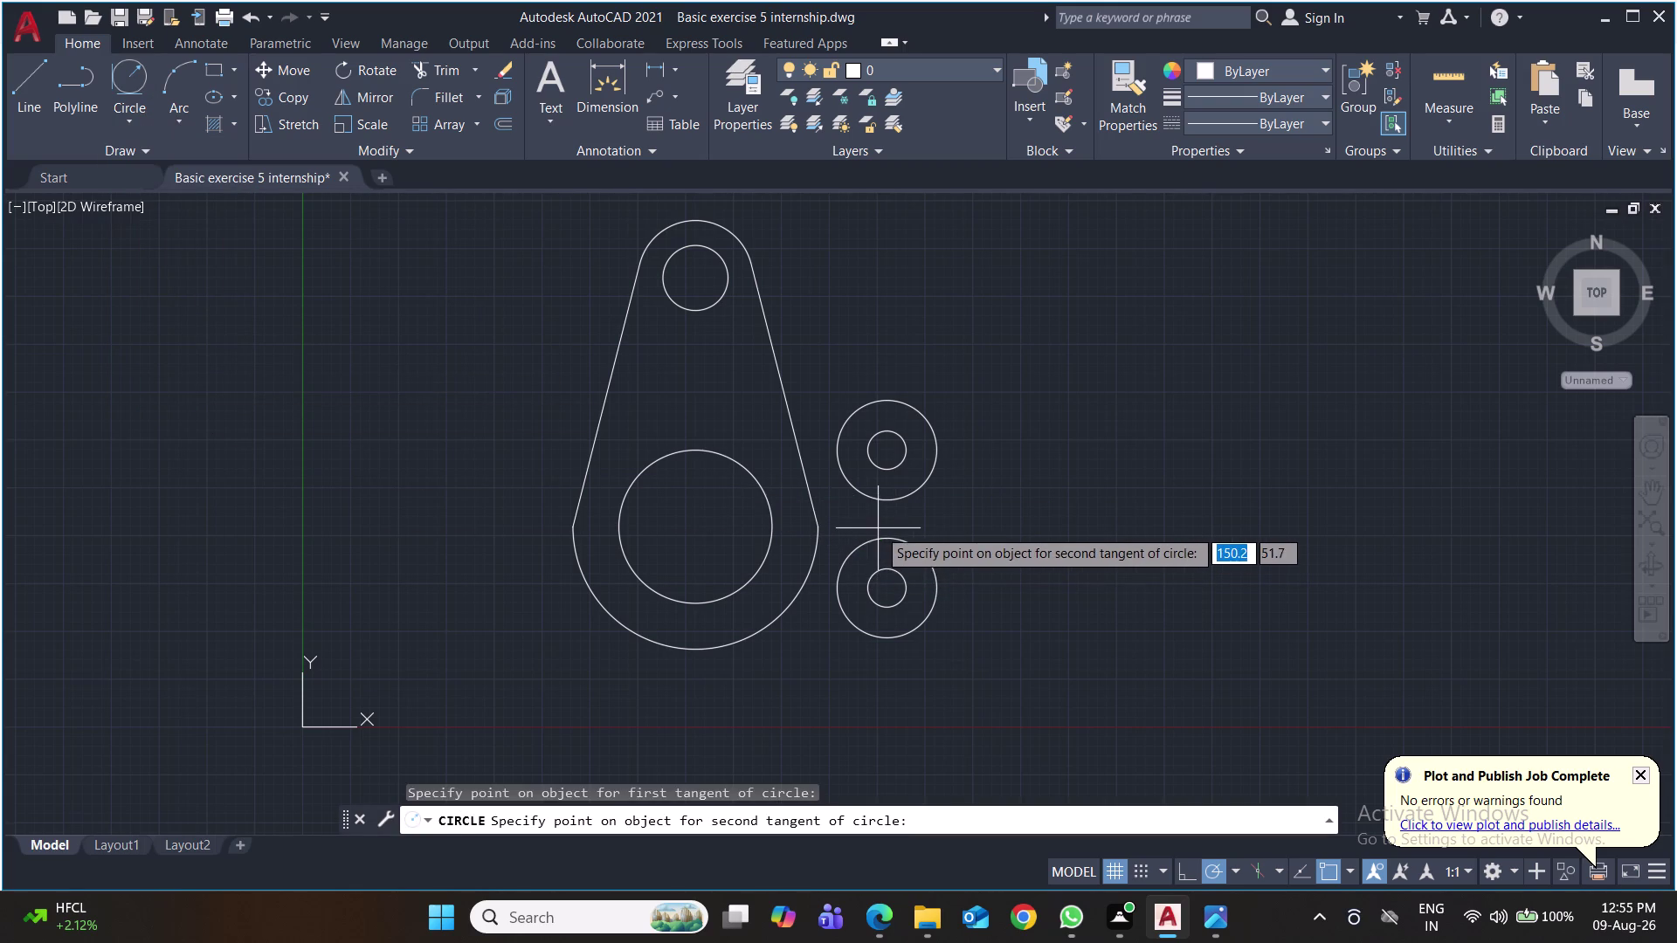
click(878, 499)
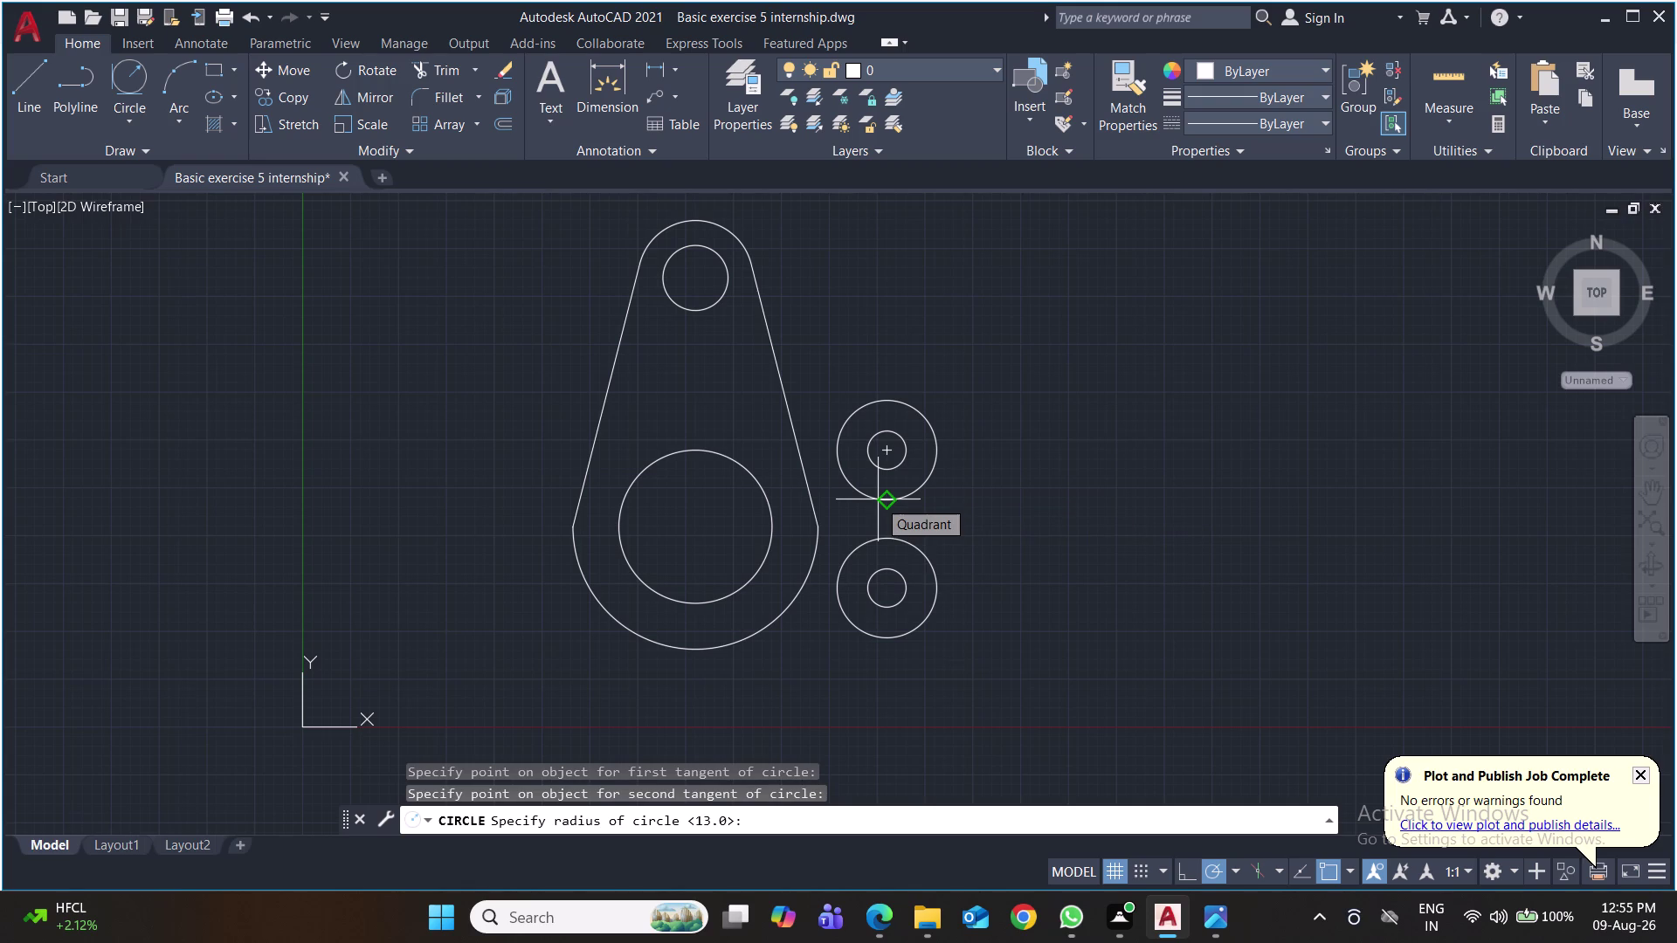
text(15)
key(Return)
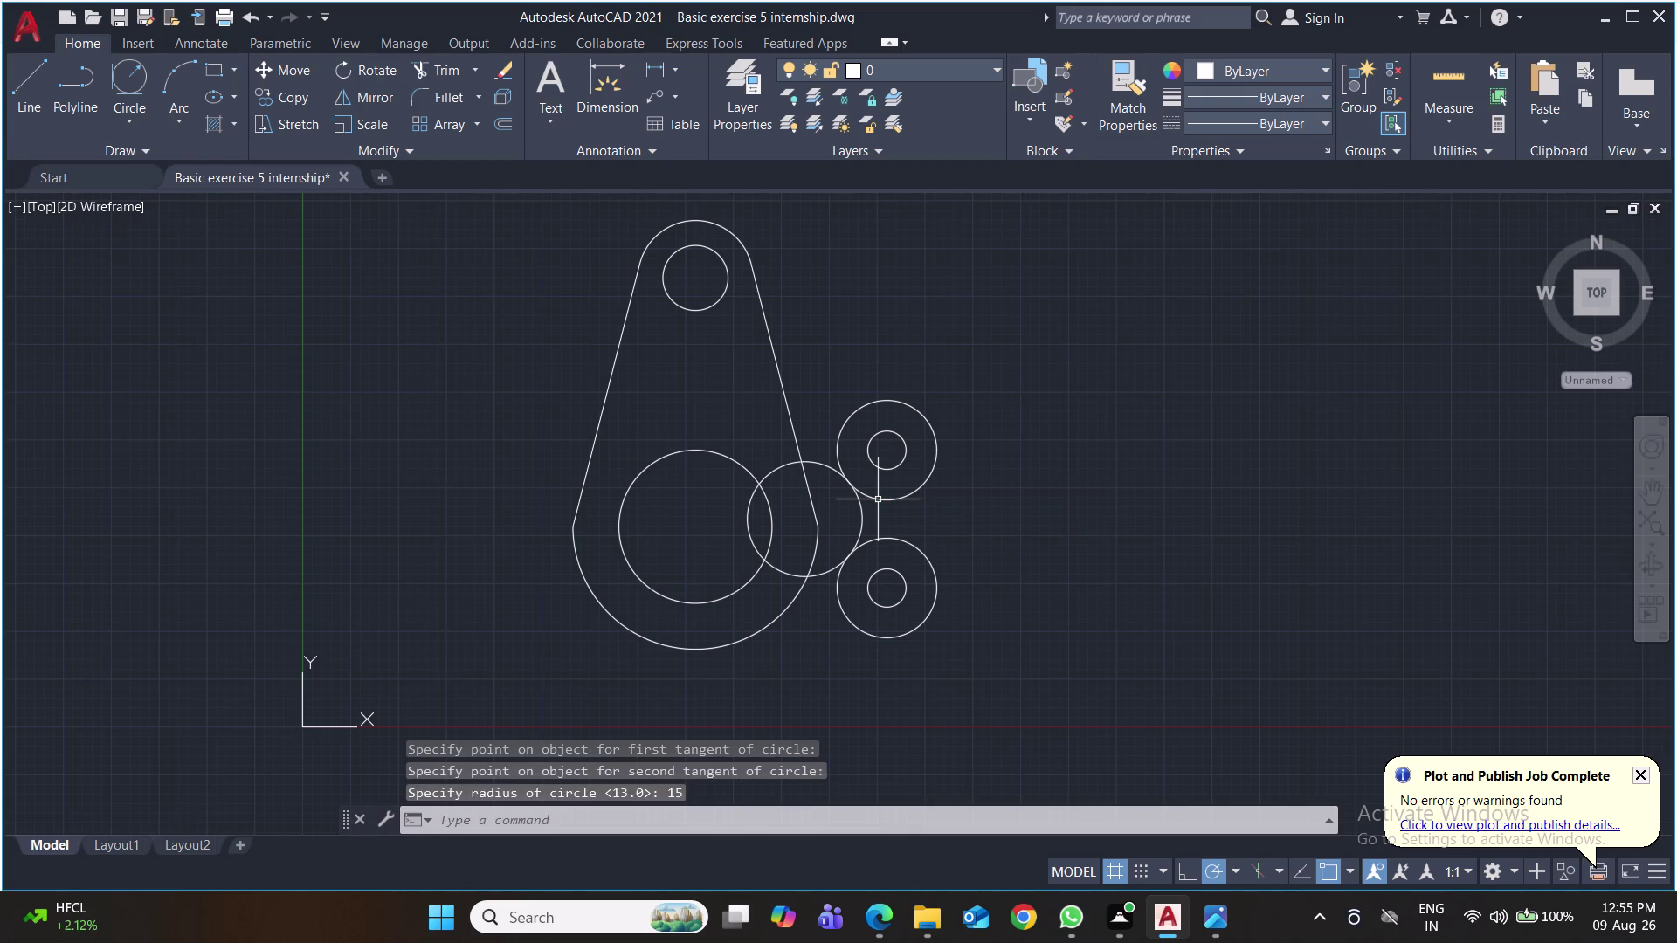
Trim the radius-15 circle and outline pieces to leave a clean blend.
key(t)
key(r)
key(Return)
click(824, 469)
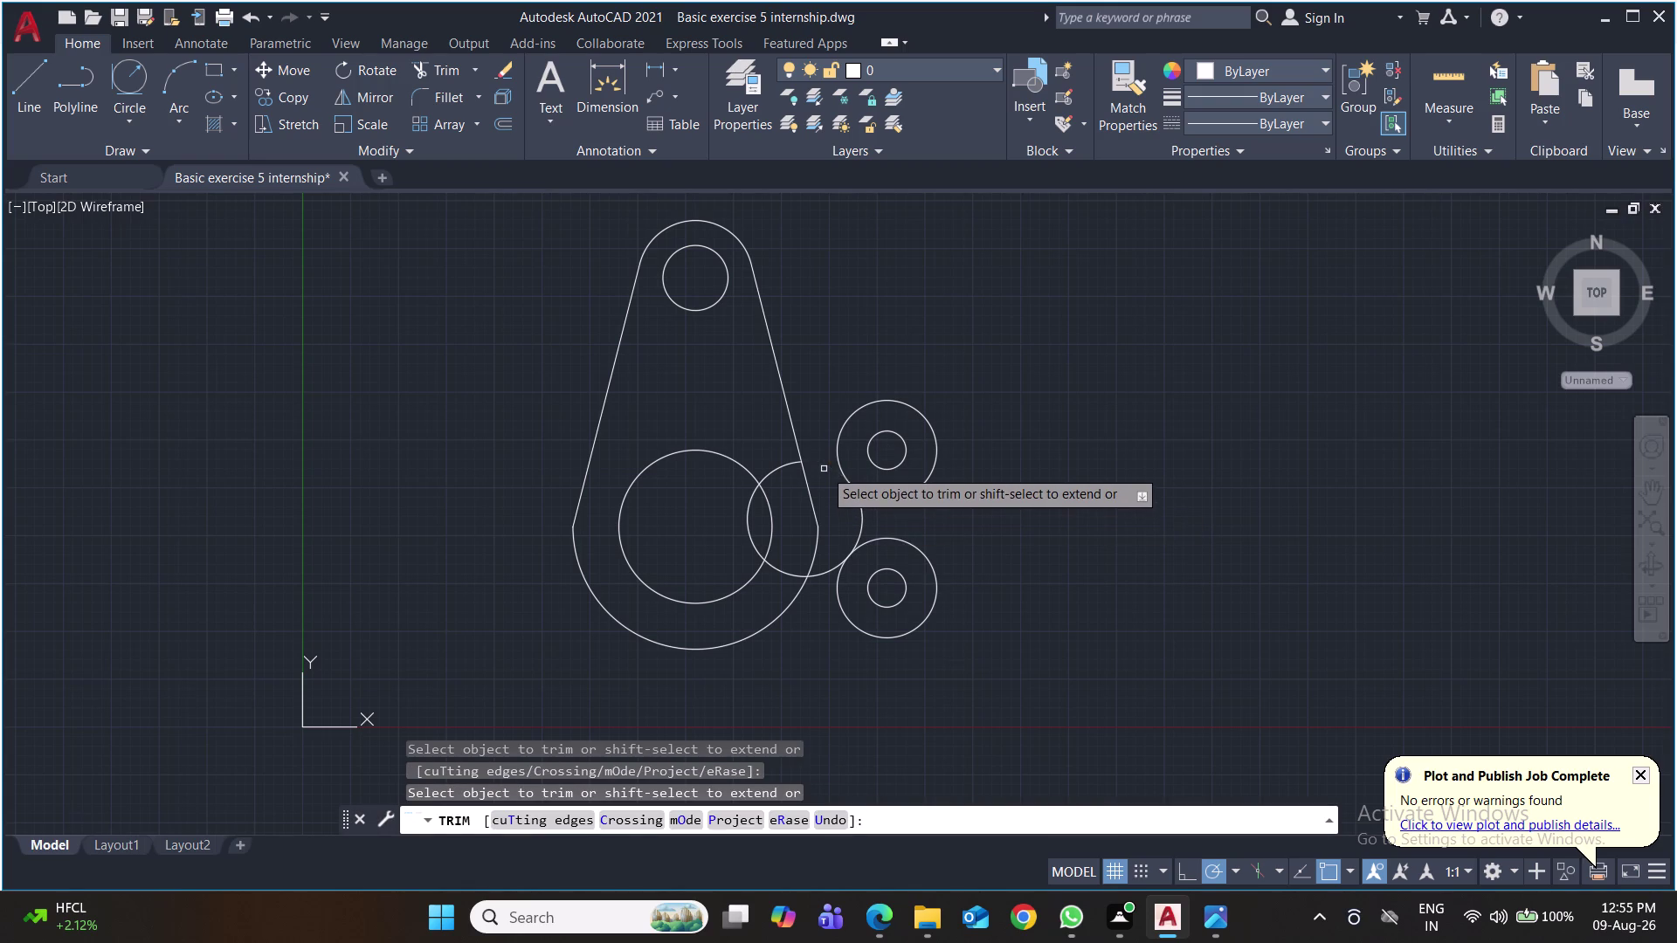
click(826, 575)
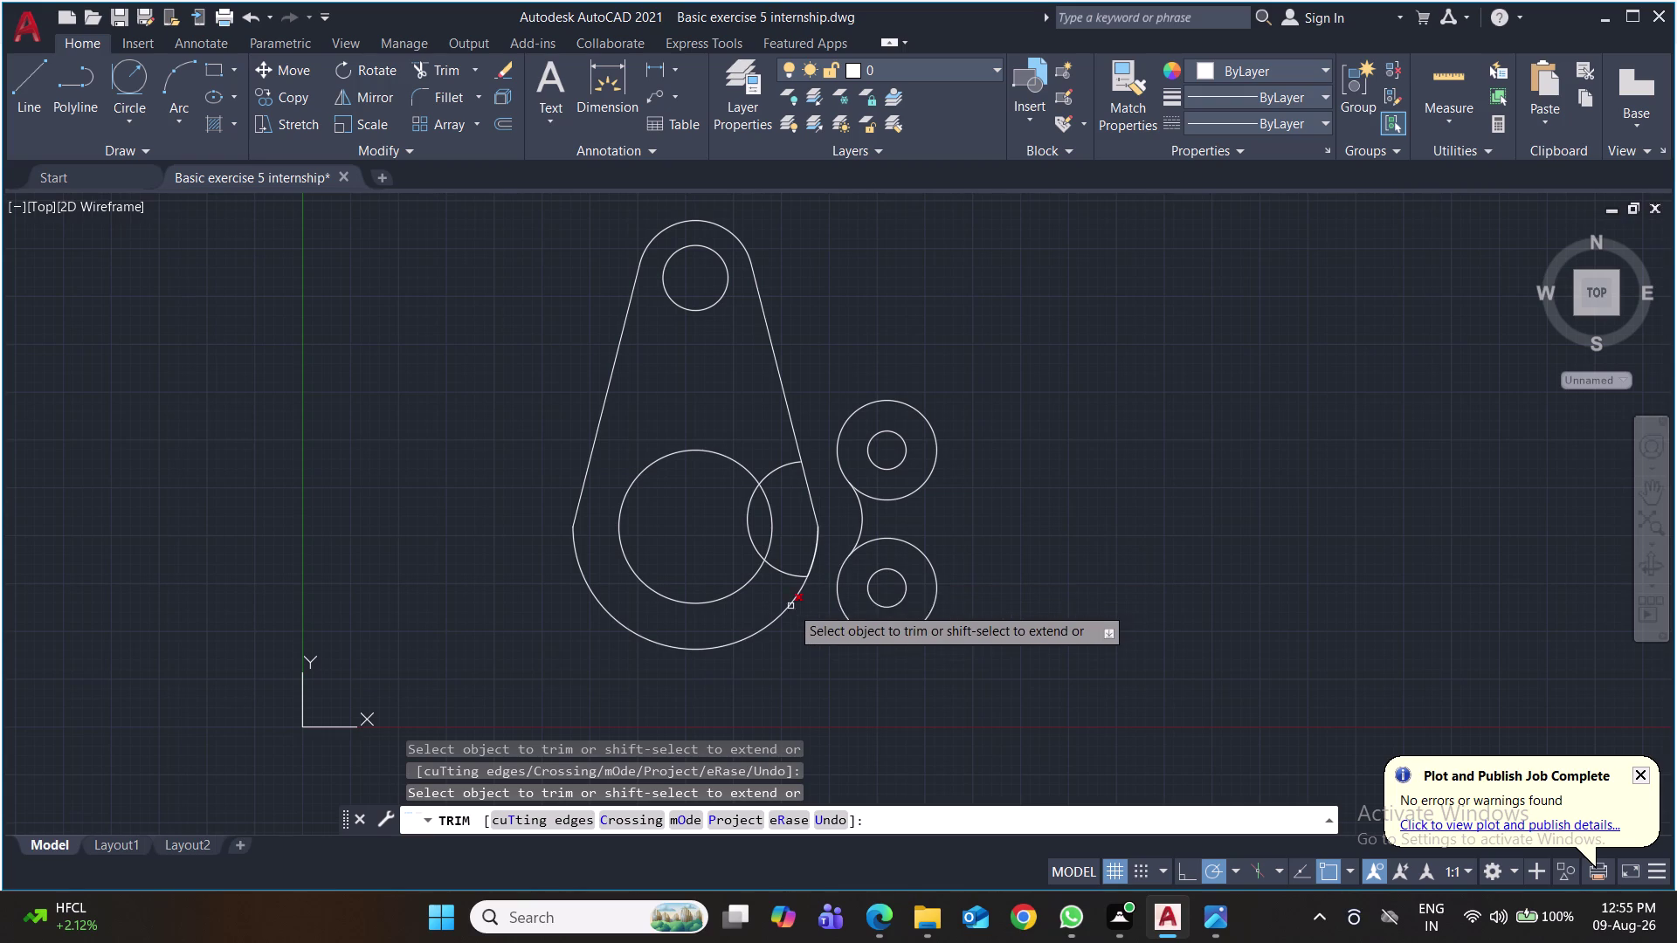
click(787, 573)
drag(766, 439, 769, 463)
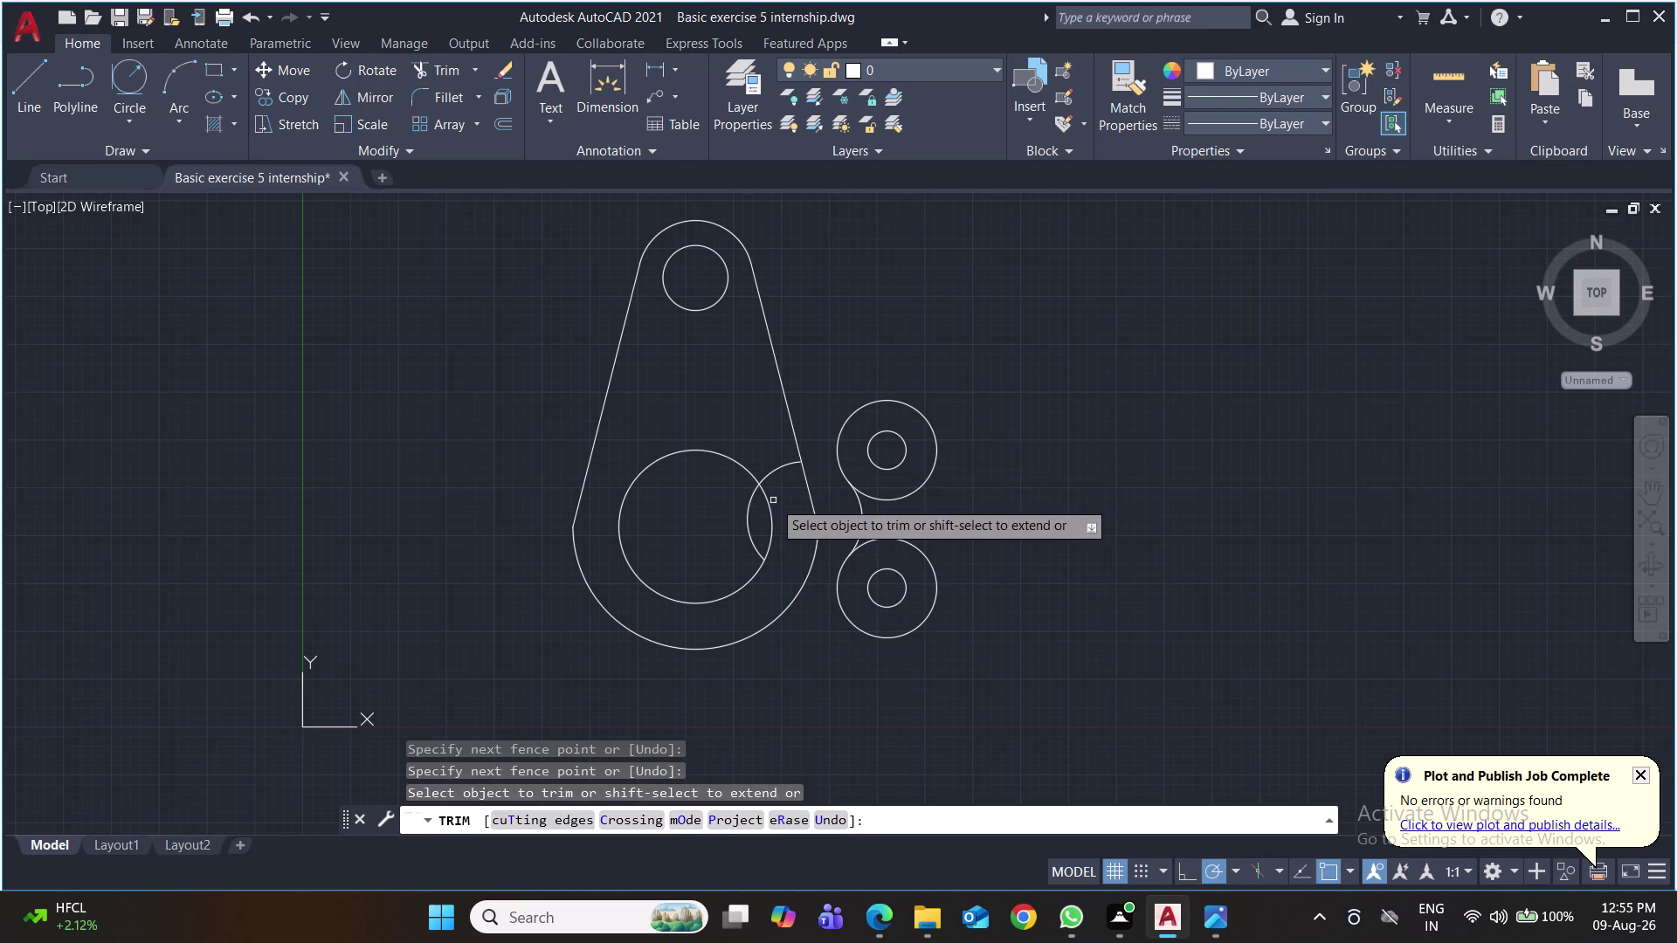
drag(775, 489, 770, 447)
click(749, 515)
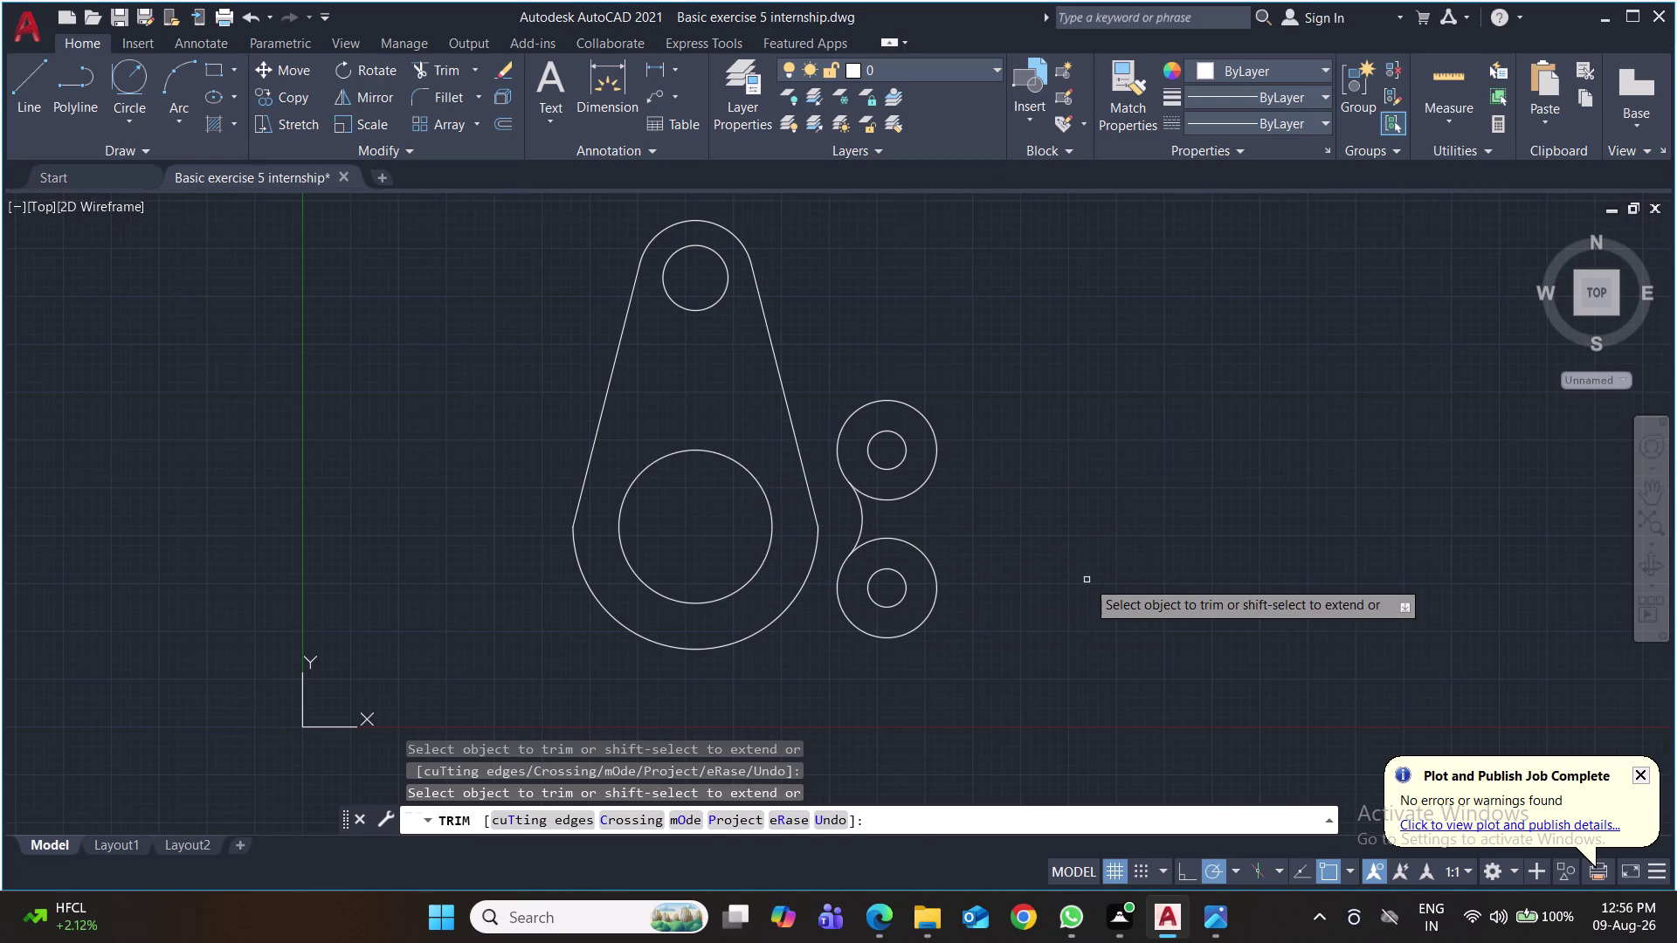
Finish trimming and save the drawing.
key(ctrl+s)
key(ctrl+s)
key(ctrl+s)
key(ctrl+s)
key(ctrl+s)
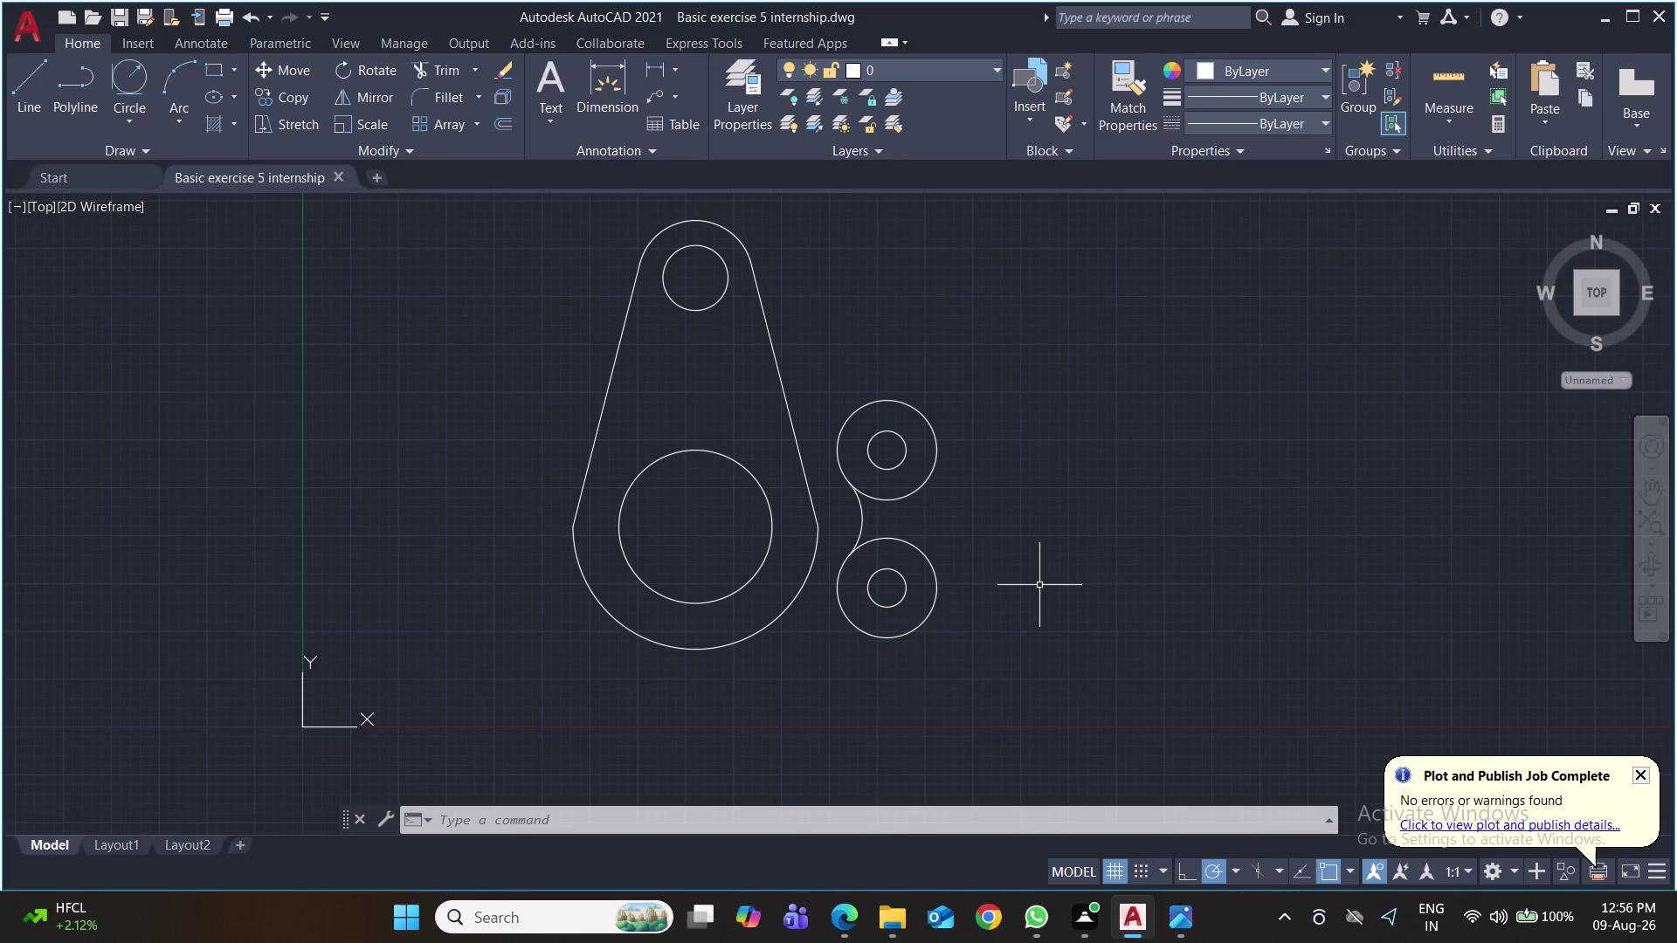
Draw a radius-20 circle tangent to the lower outer circle and the lever's large arc.
click(134, 75)
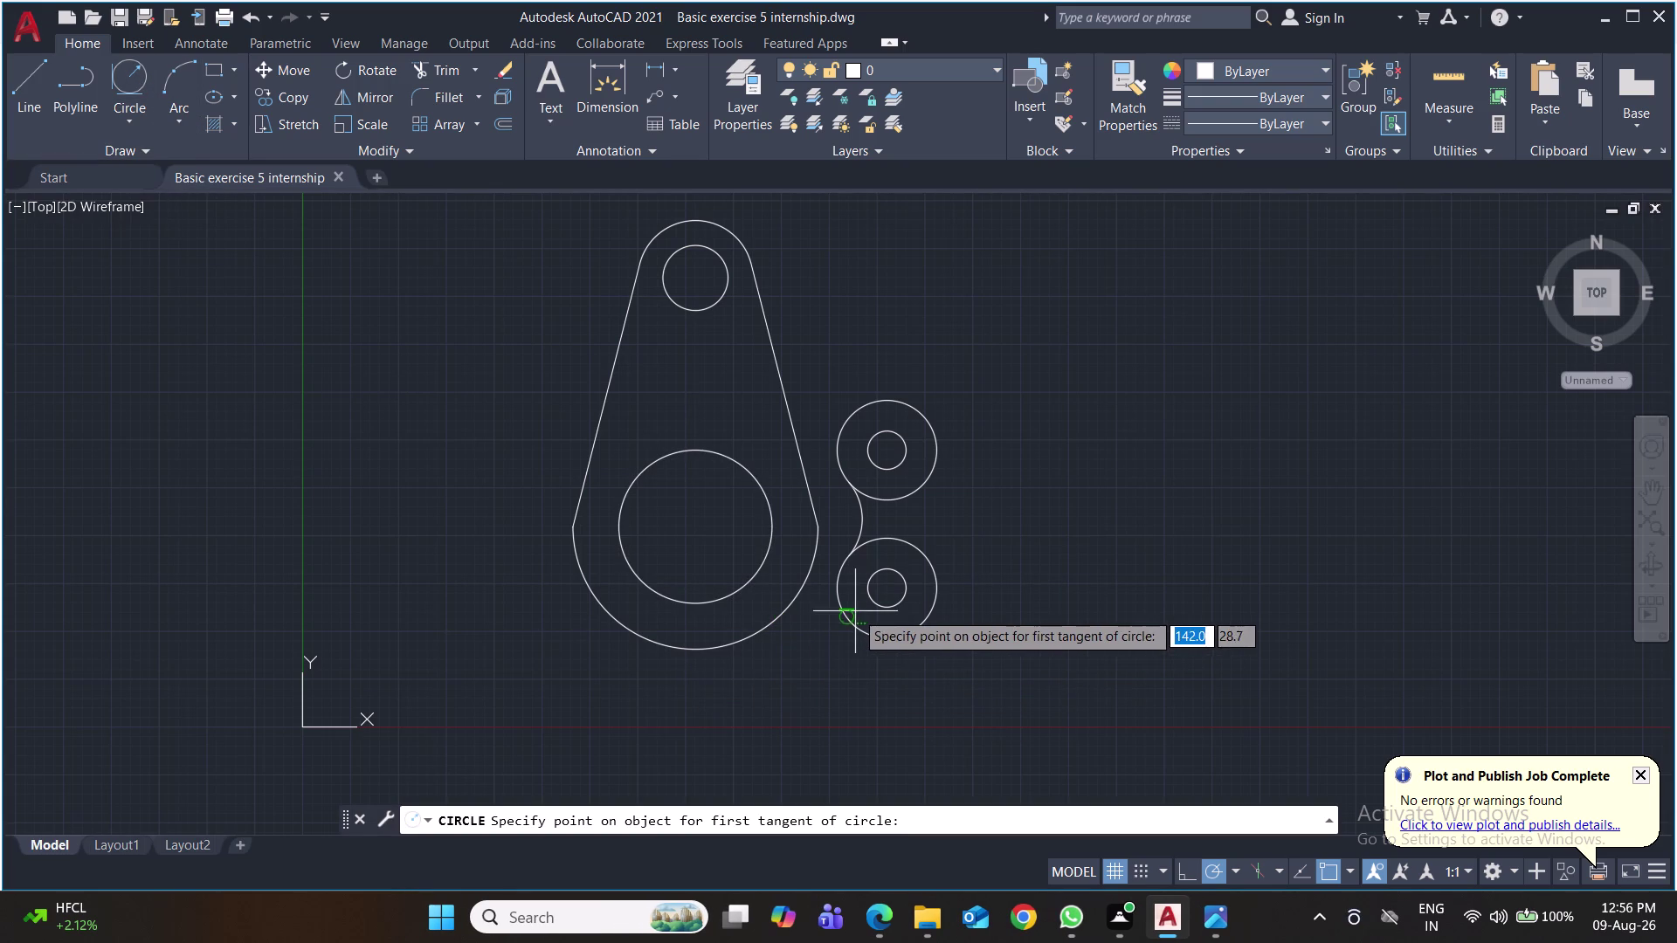
click(844, 614)
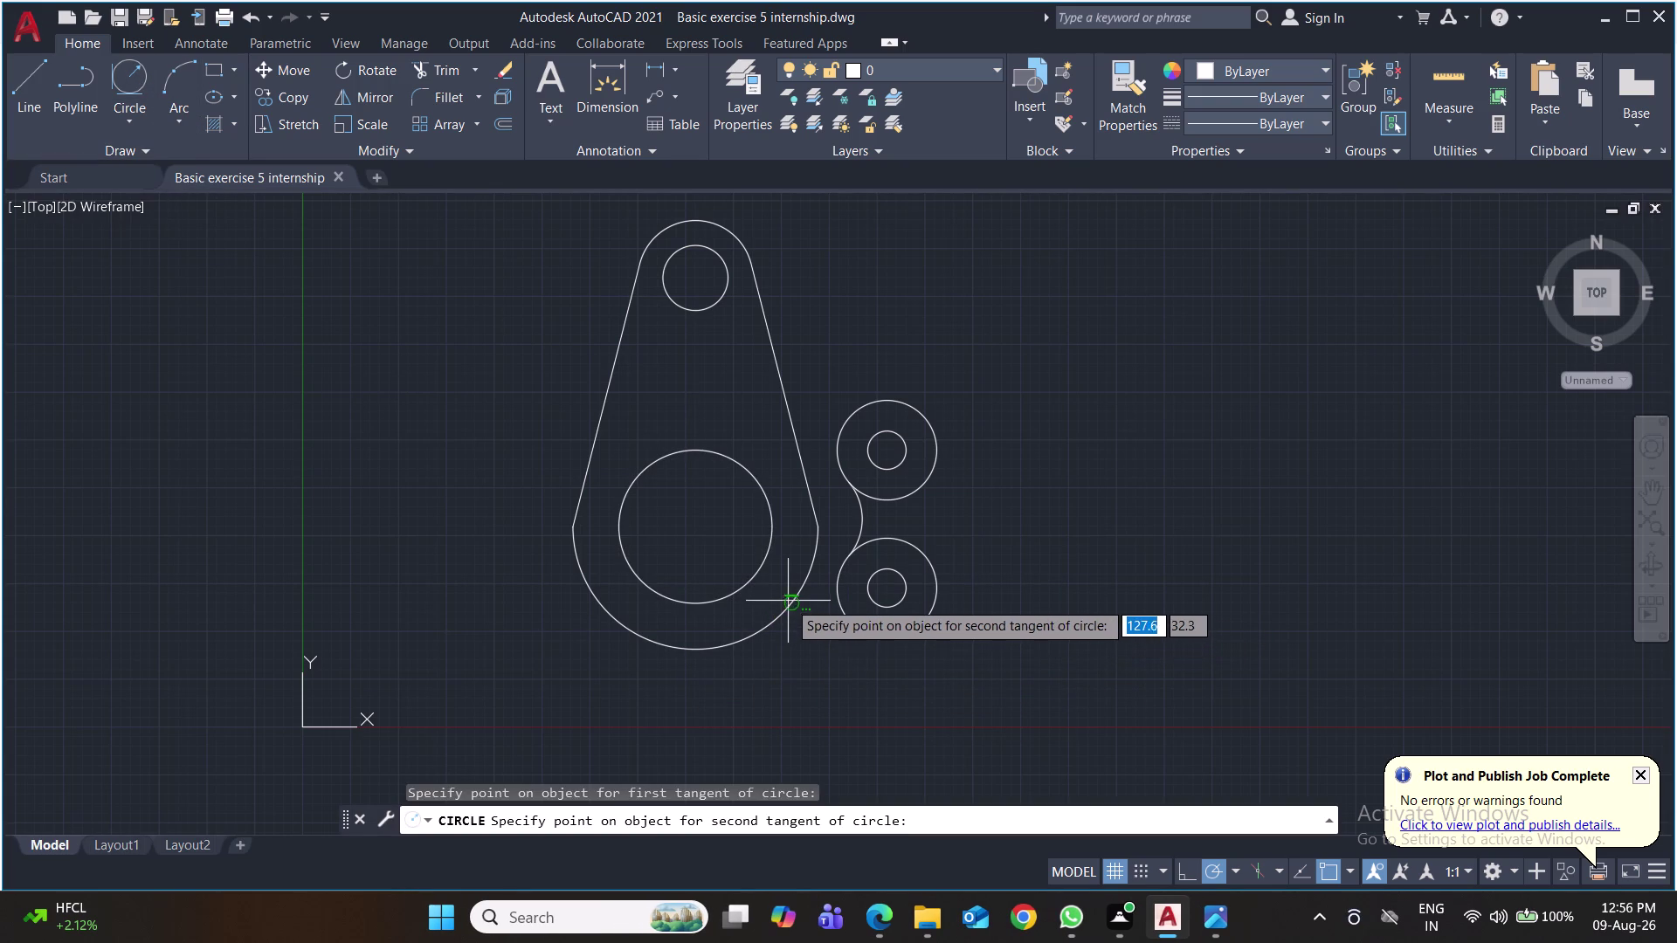
click(789, 607)
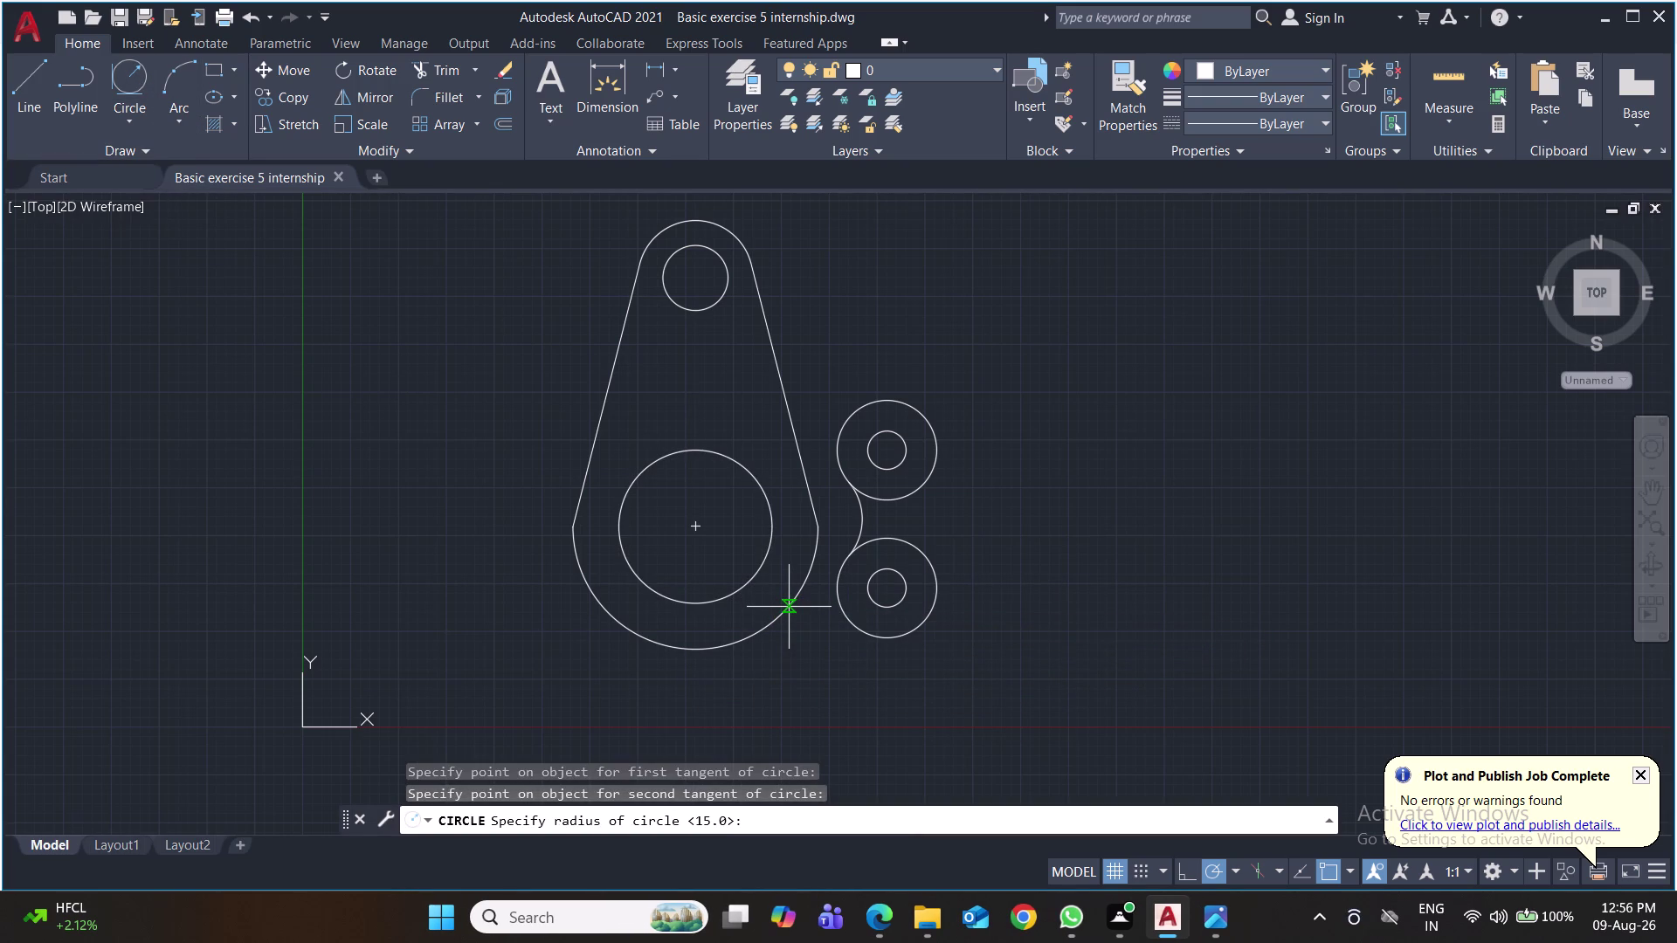
text(20)
key(Return)
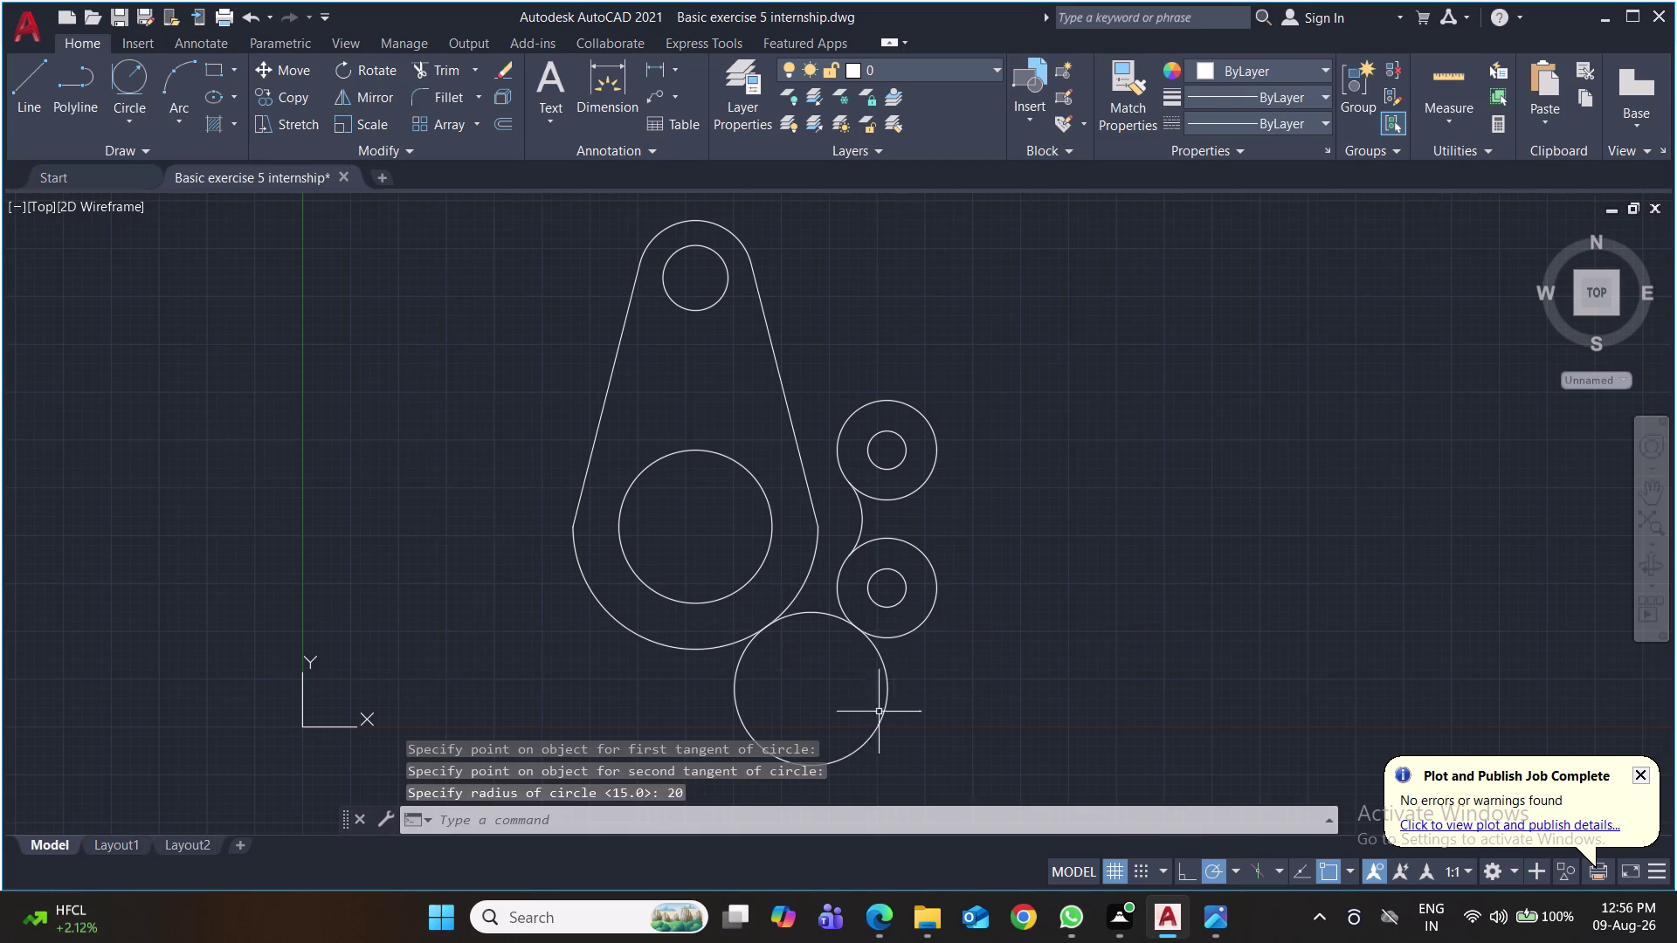
Fence-trim the excess radius-20 circle and save the drawing.
text(tr)
key(Return)
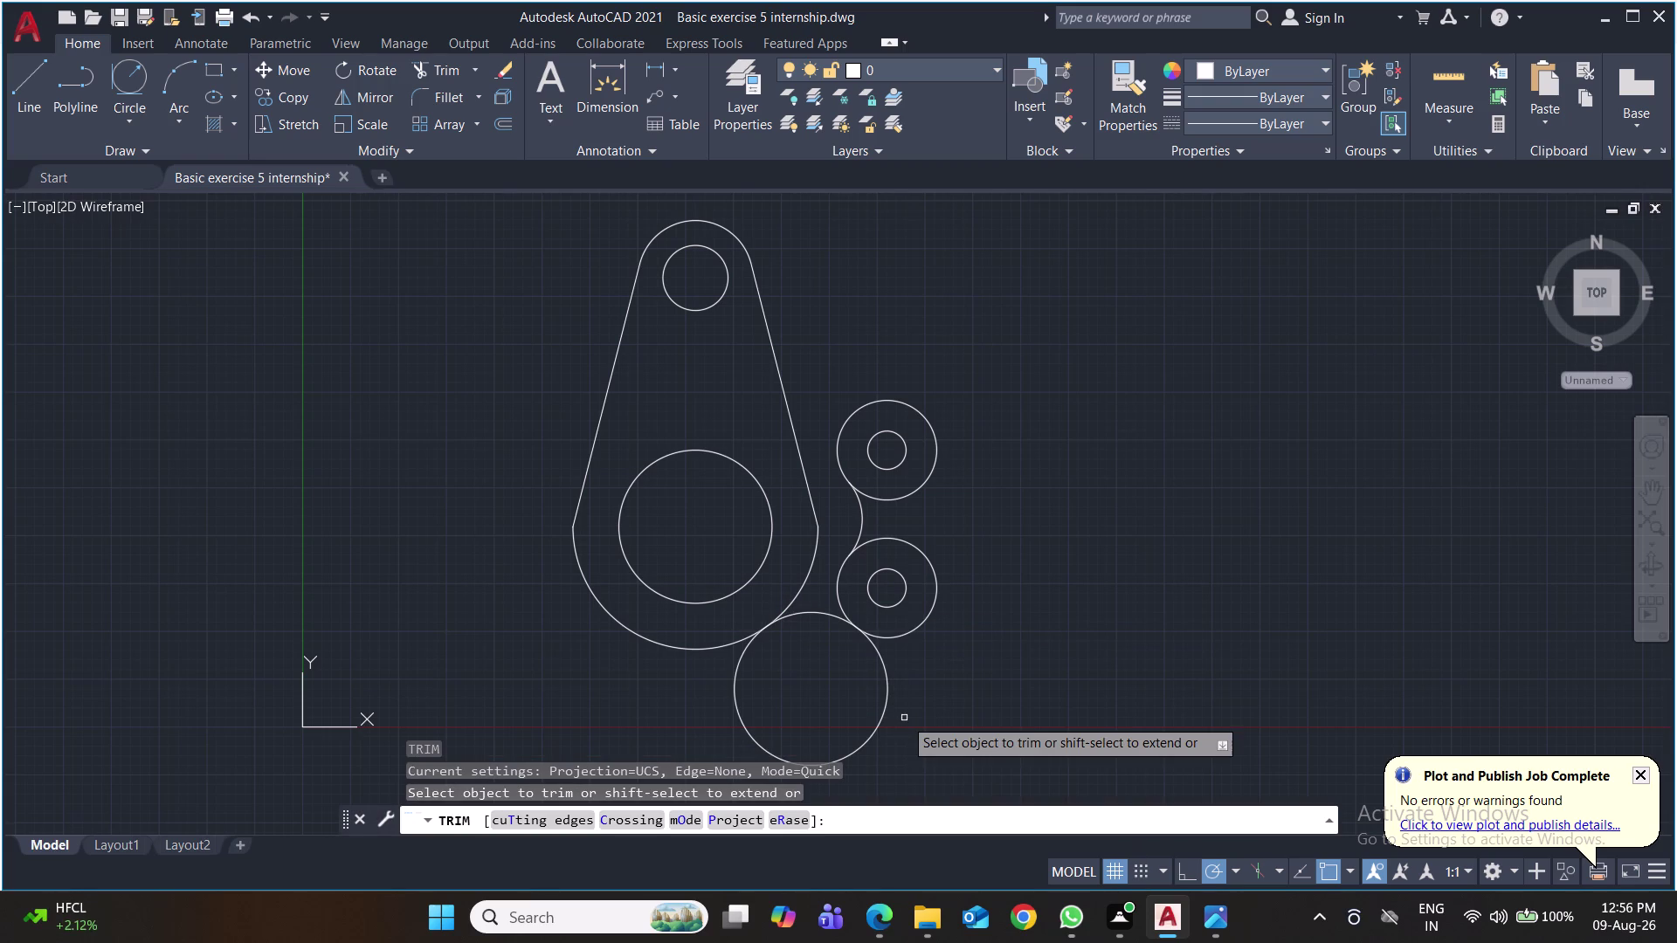
click(912, 687)
click(692, 725)
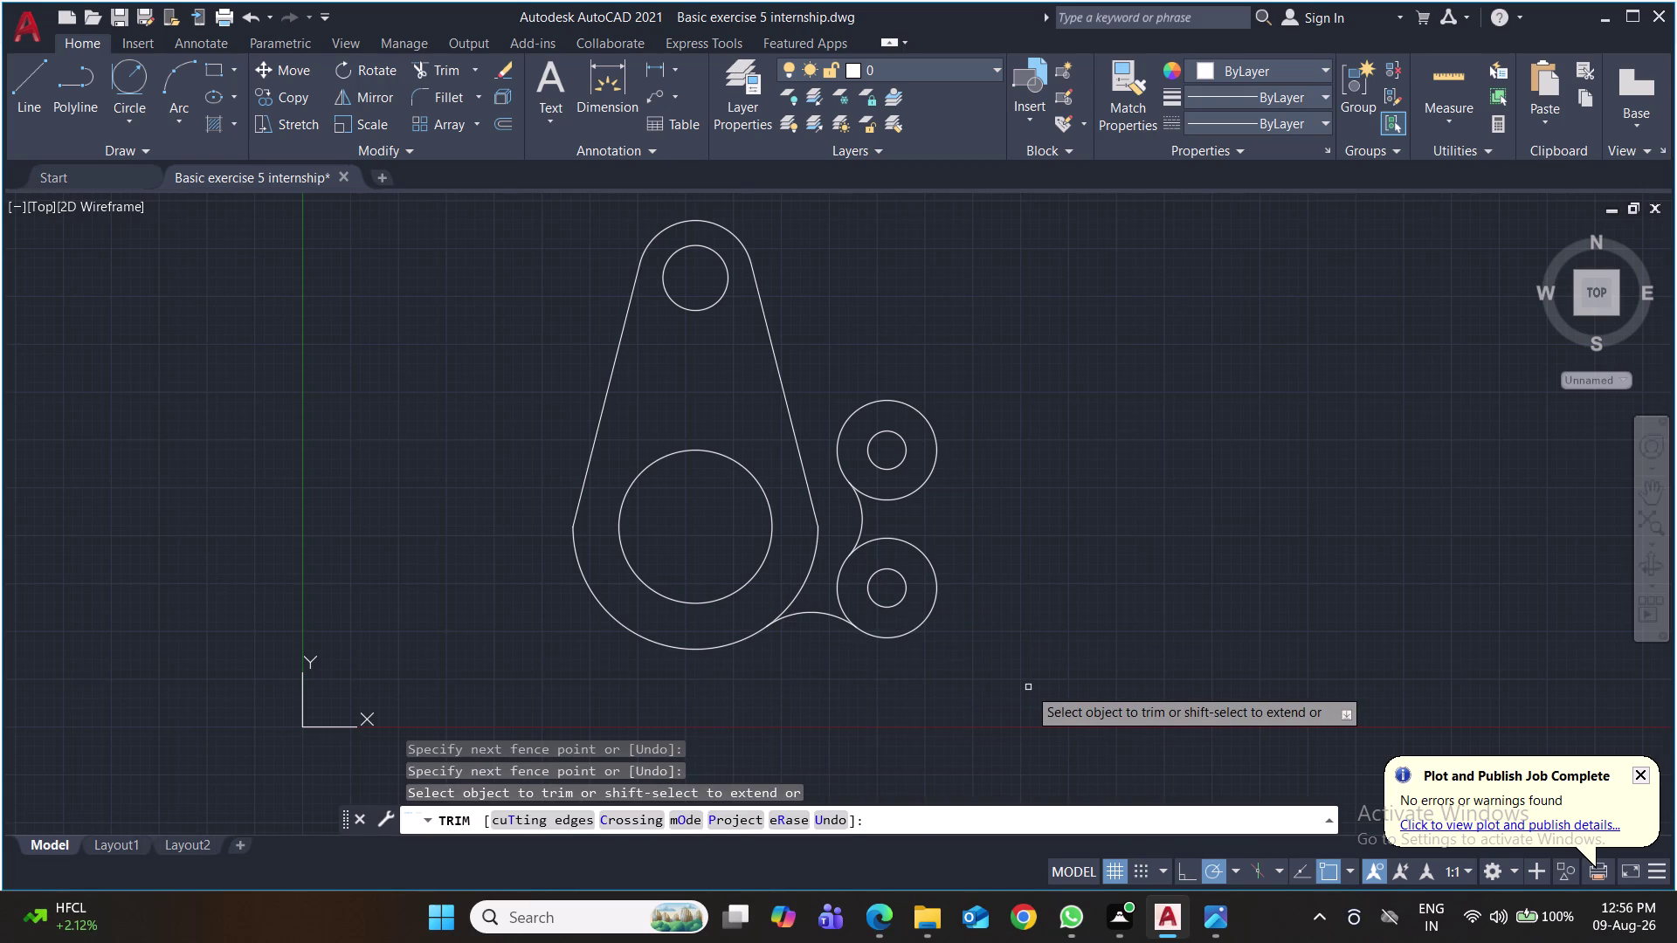
key(ctrl+s)
key(ctrl+s)
key(ctrl+s)
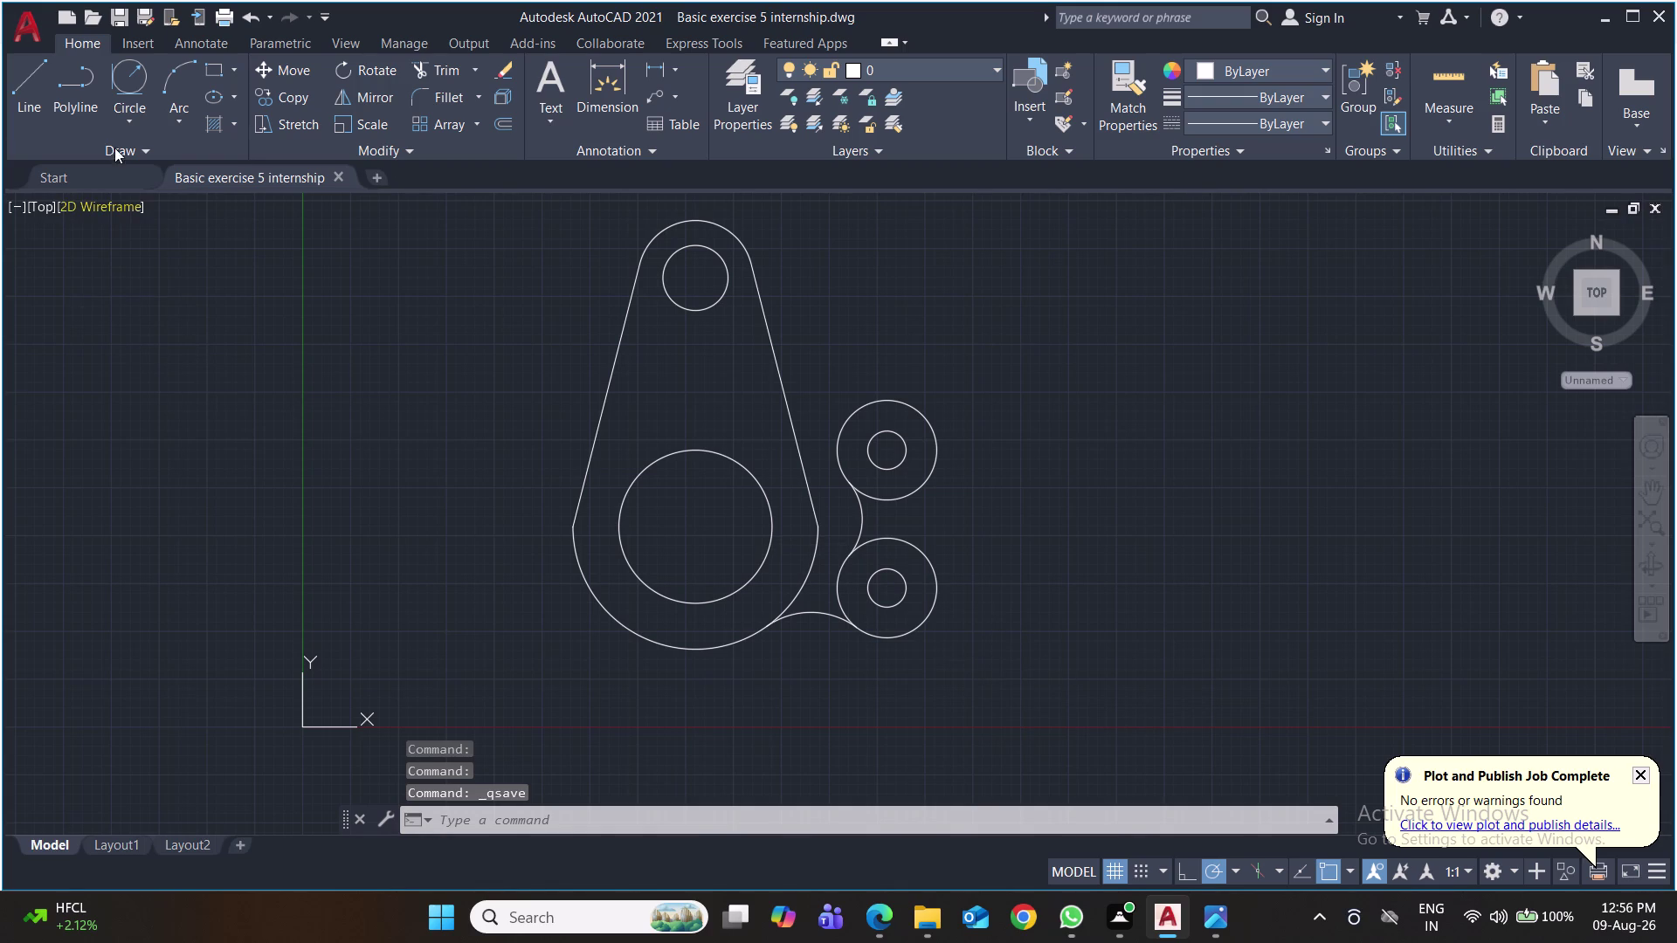
click(130, 79)
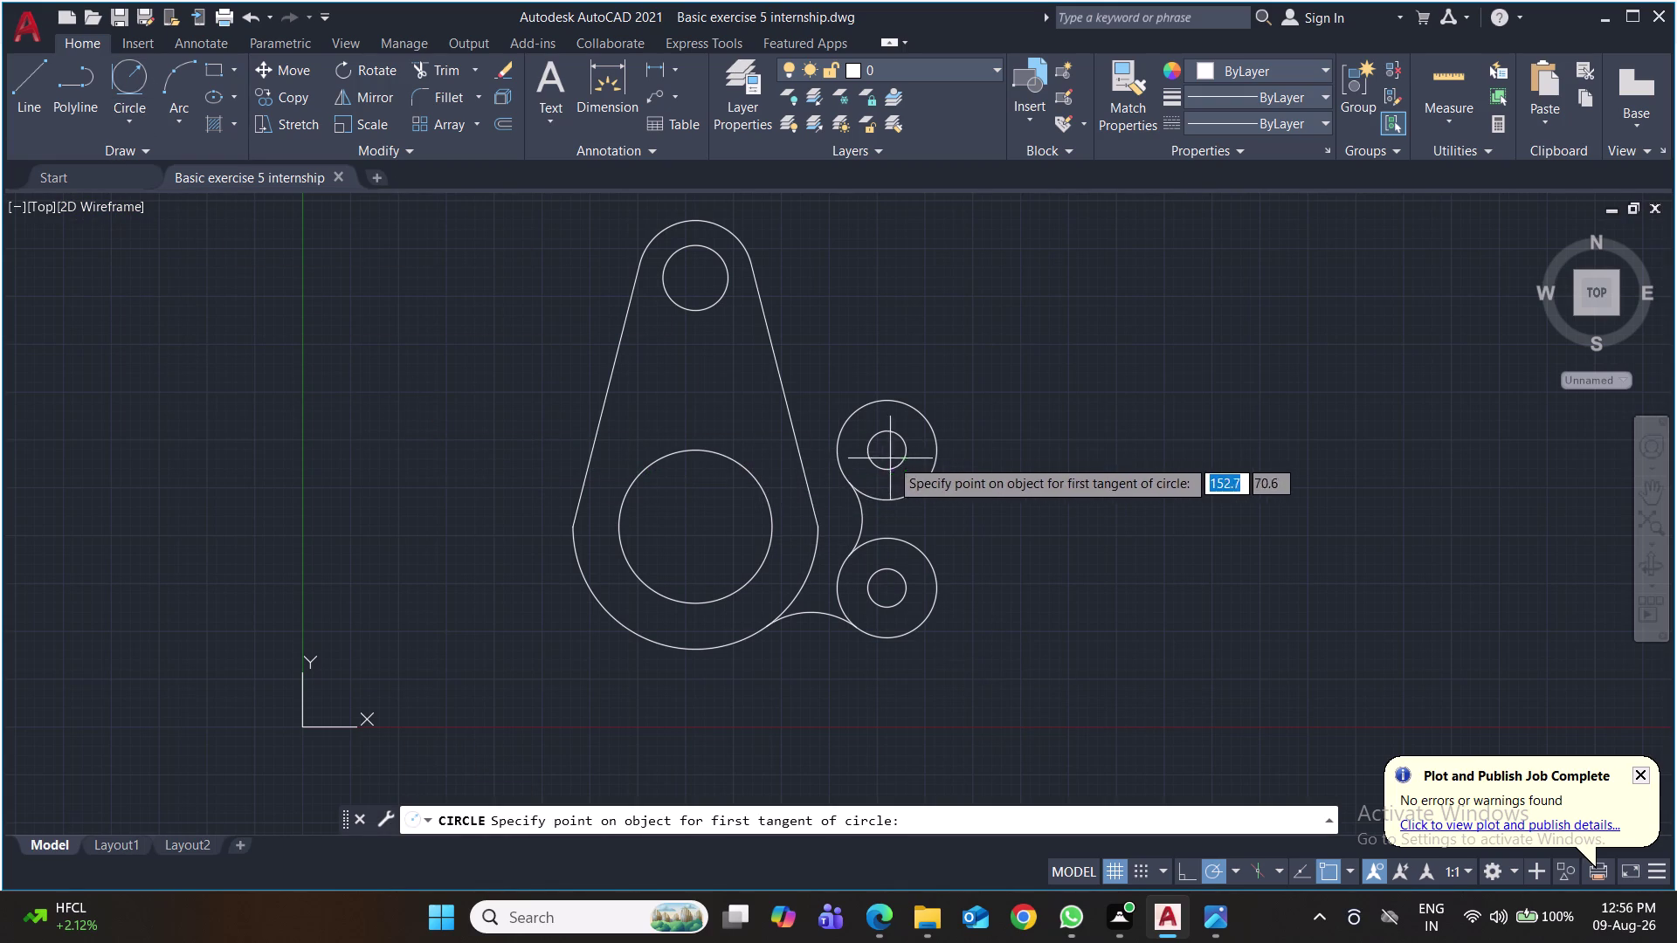
click(935, 440)
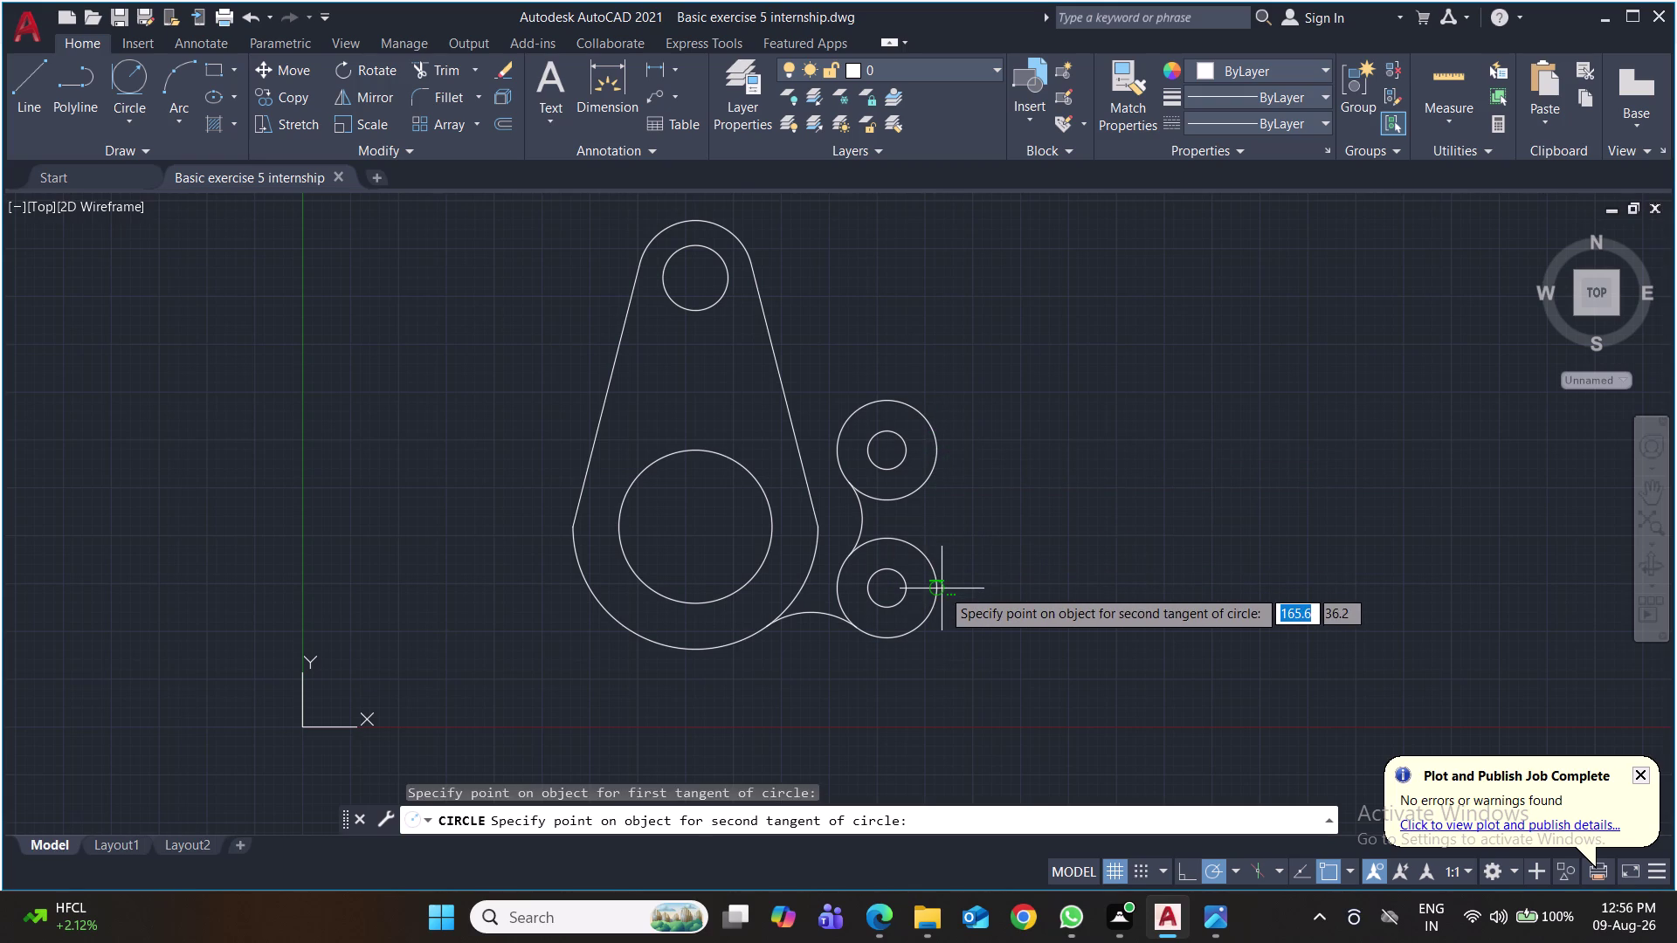
click(938, 590)
text(3)
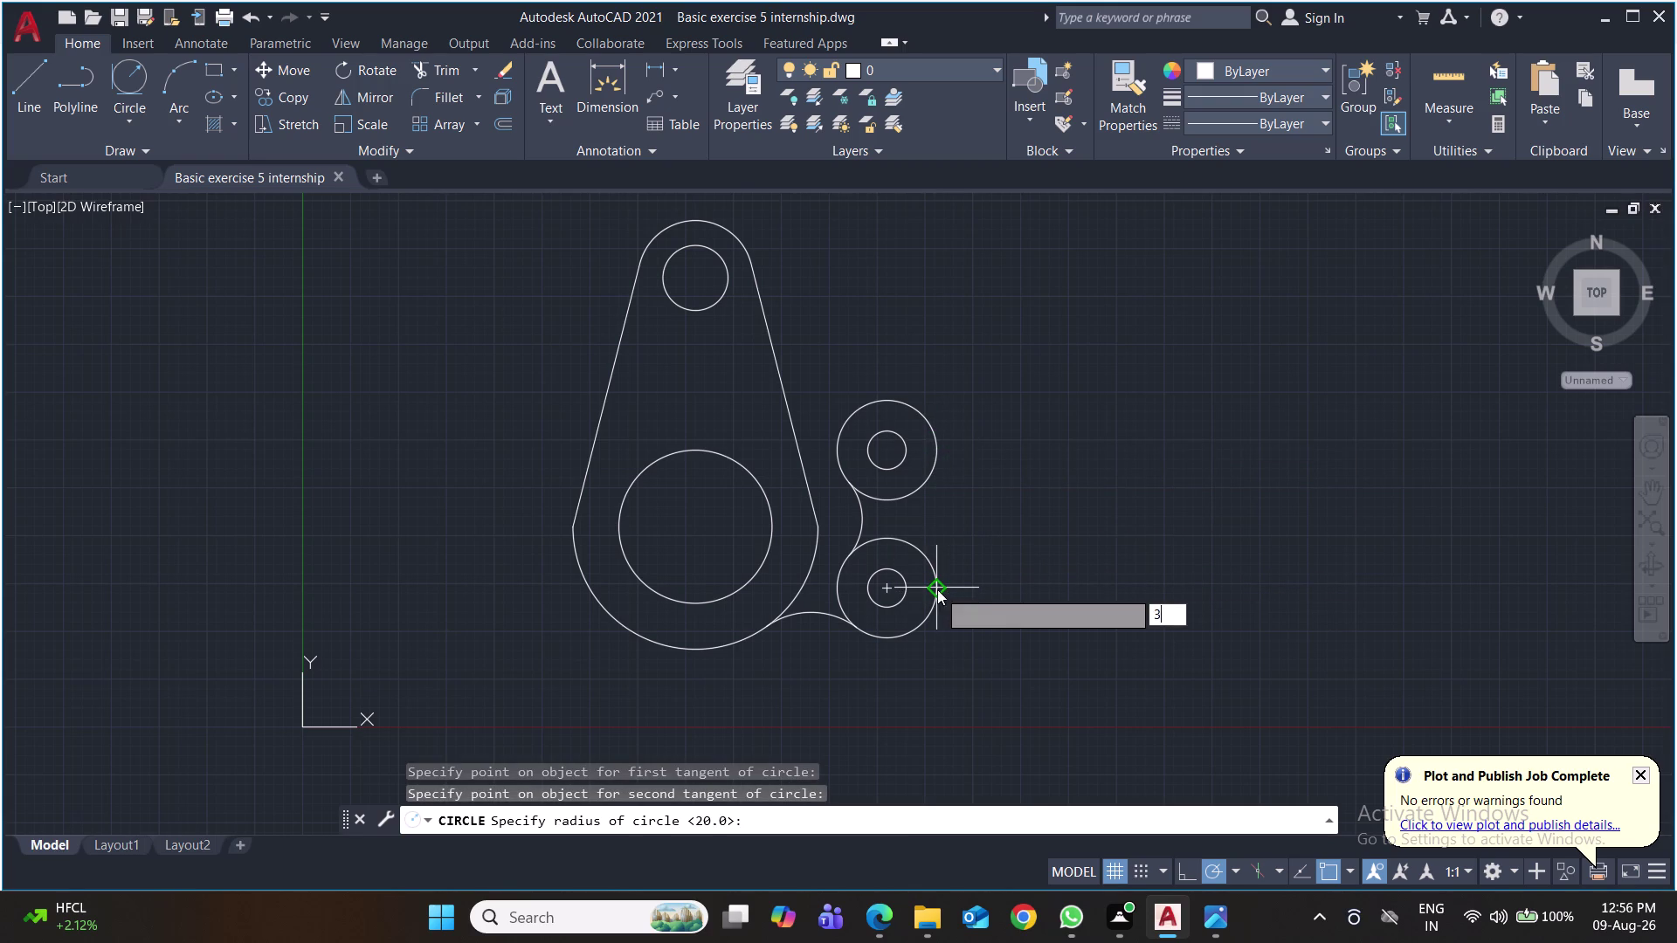
text(1)
key(Return)
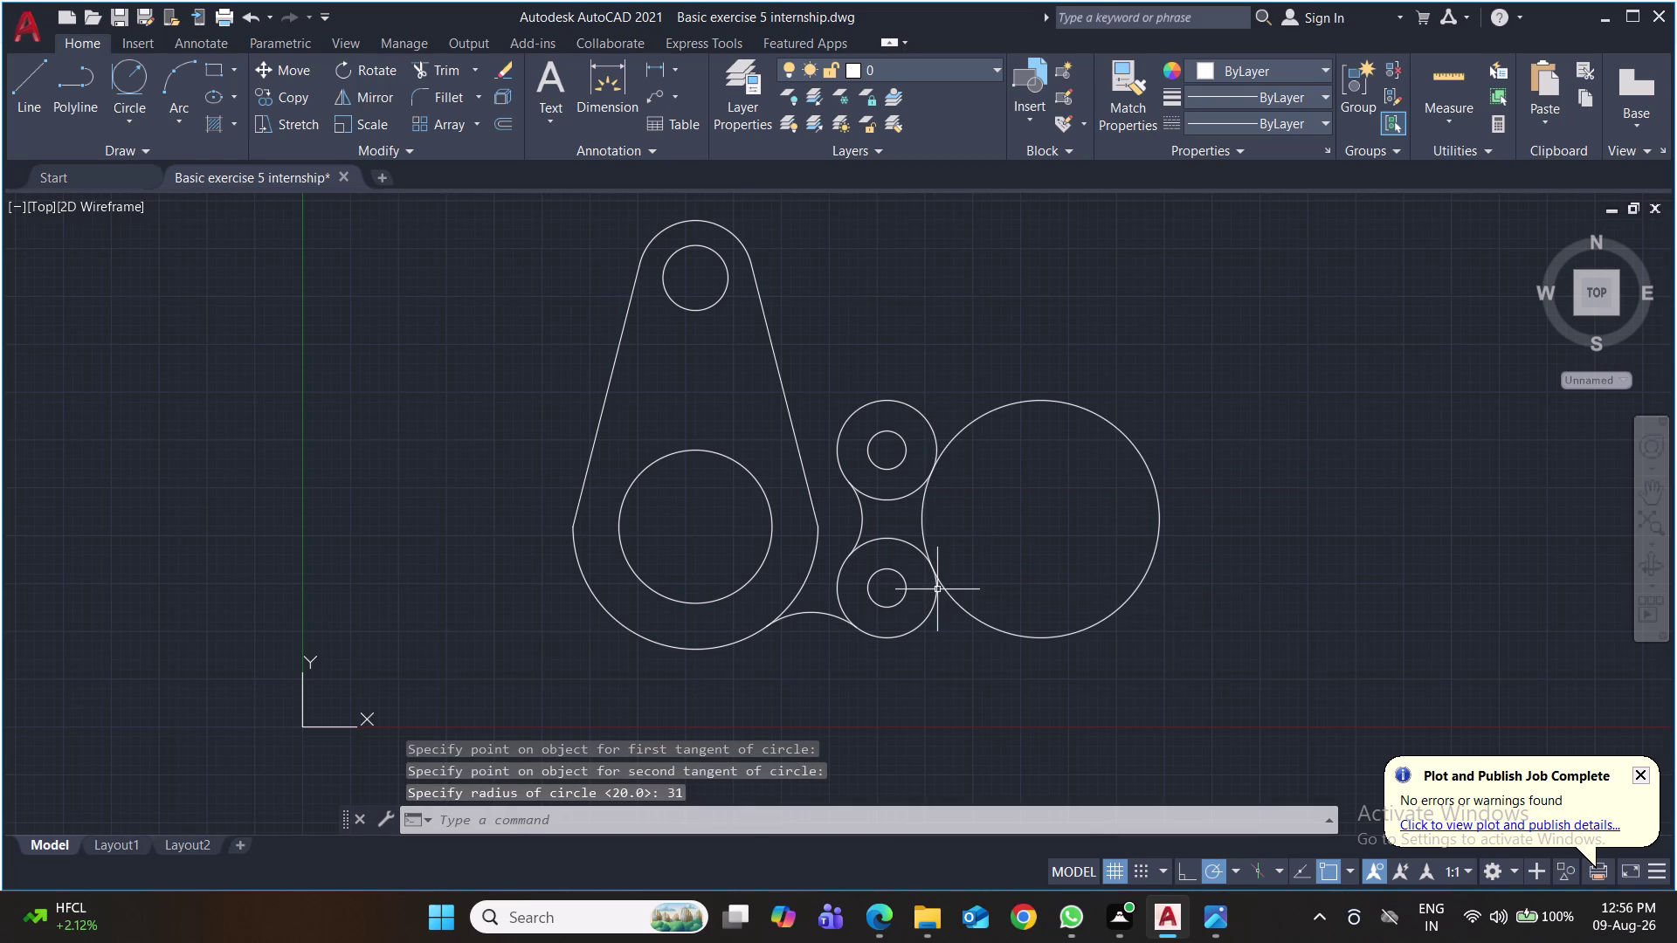
click(922, 522)
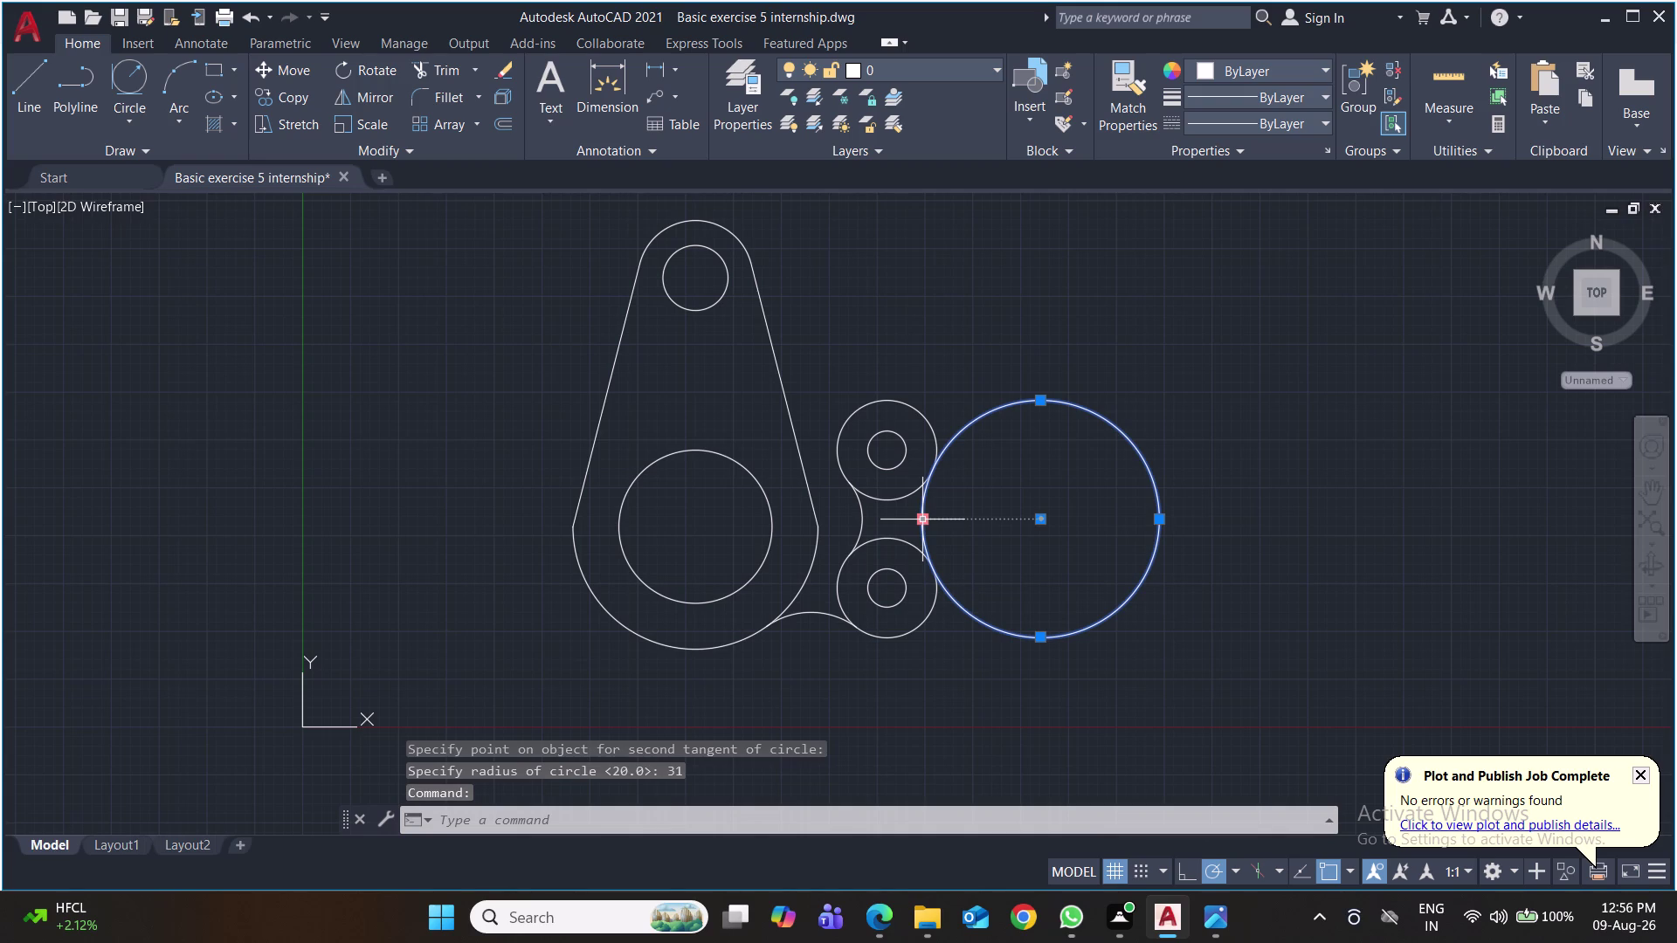
key(Delete)
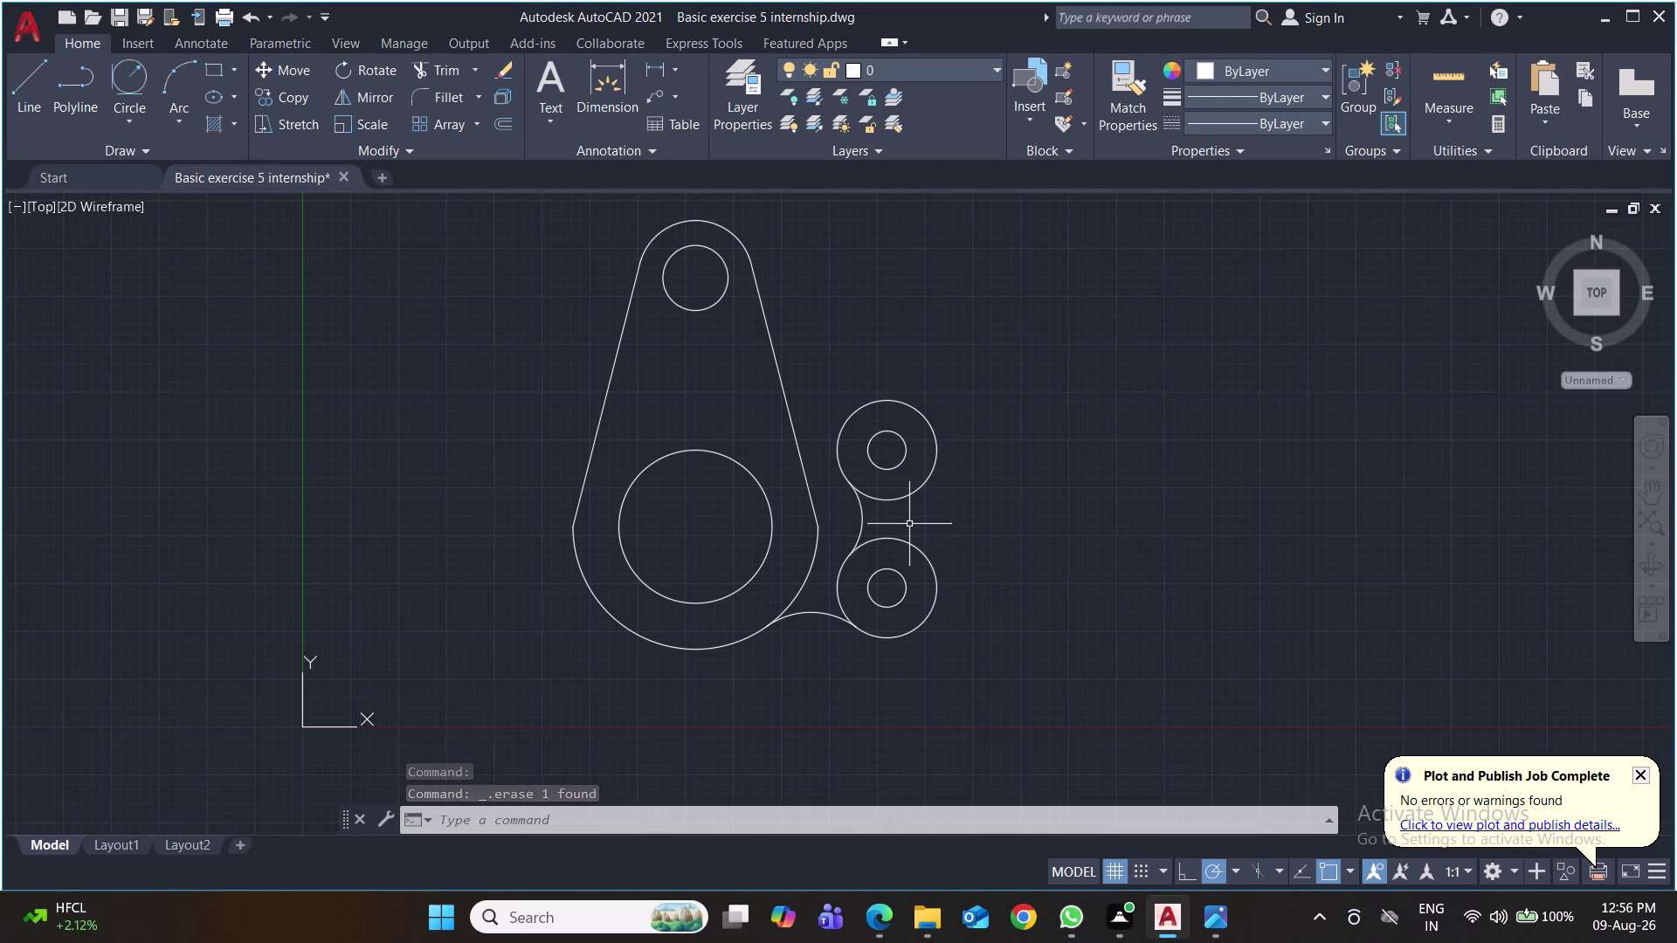
click(182, 124)
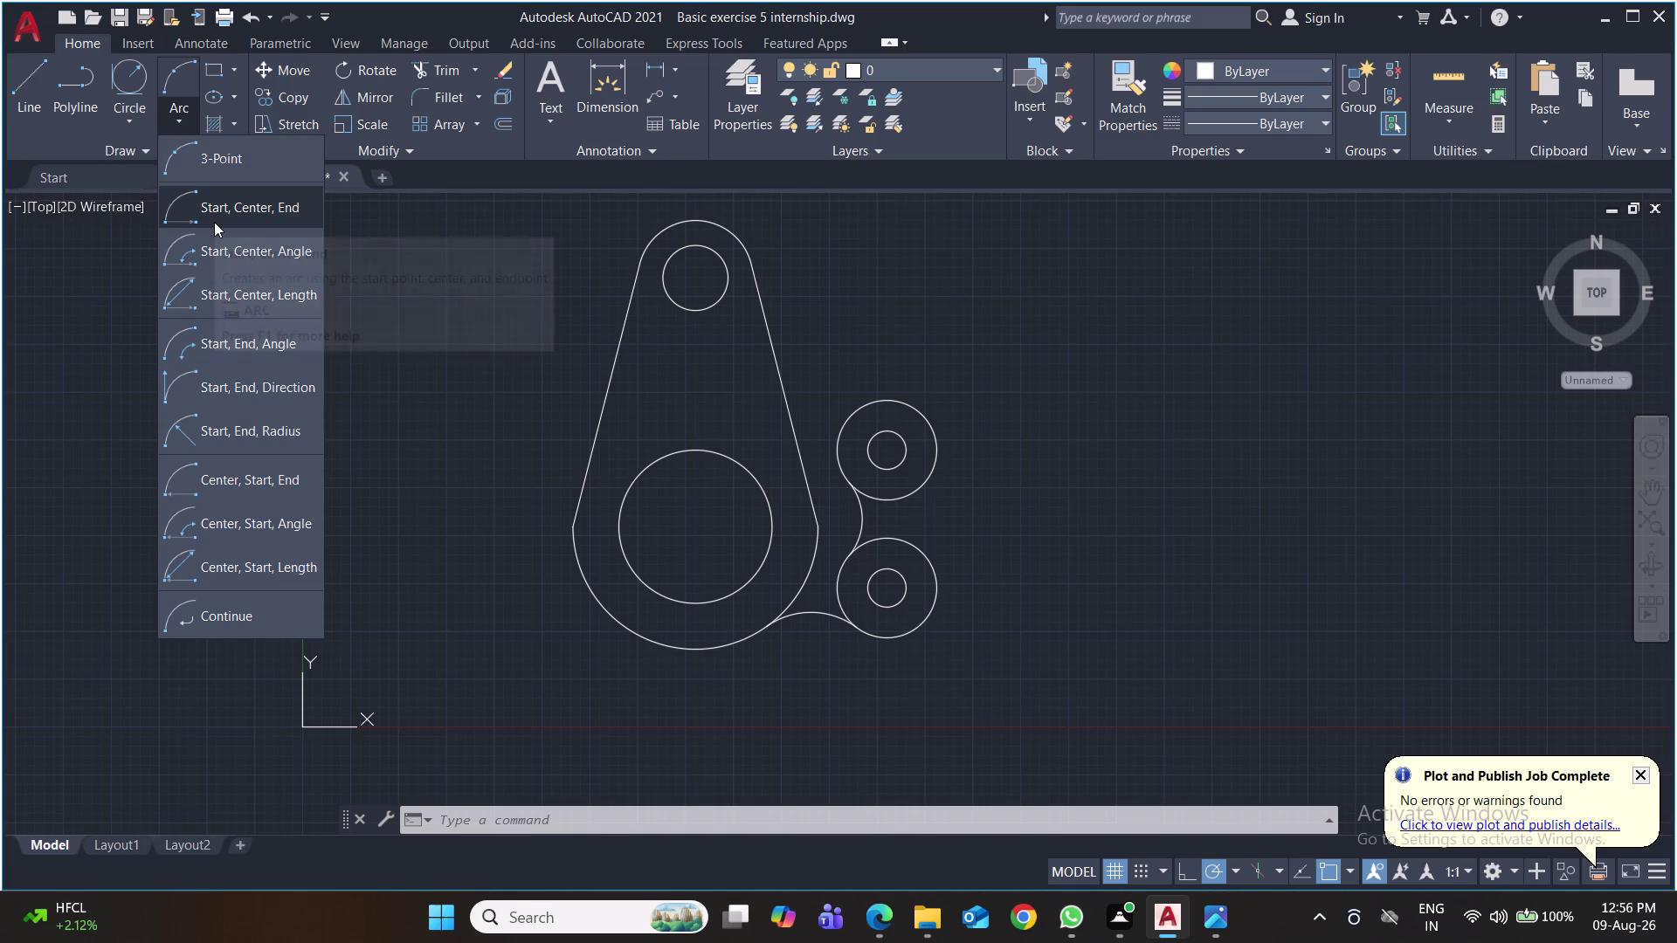
Draw a 31° arc from the lower boss bottom to the upper boss top, then delete it.
click(256, 349)
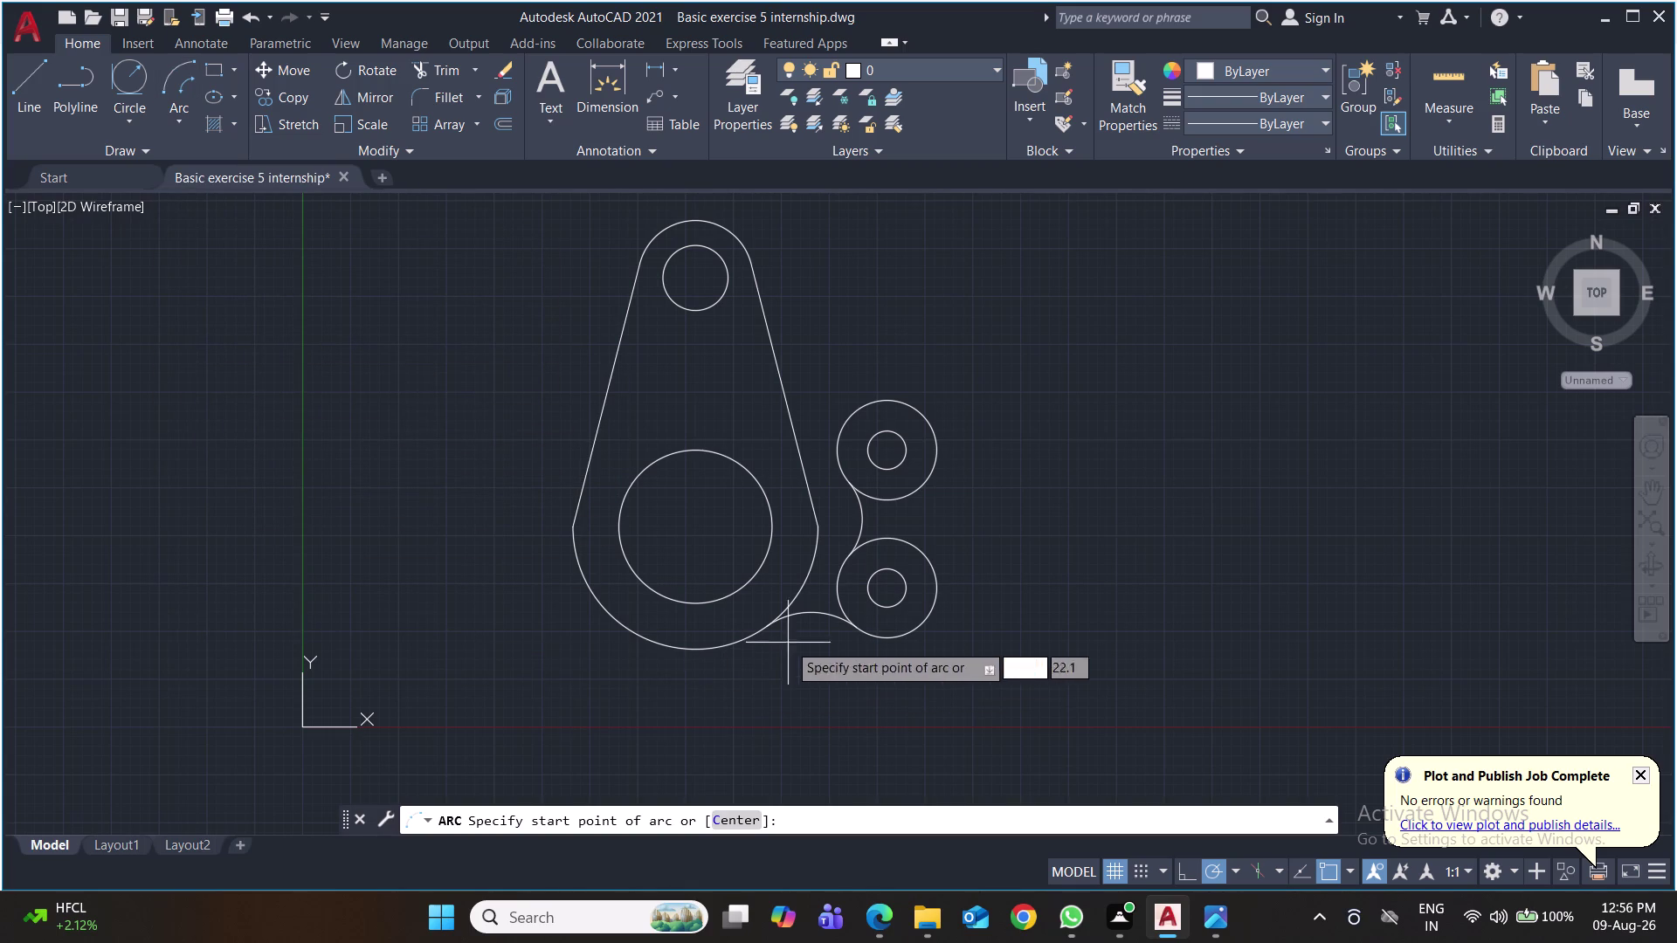
click(884, 643)
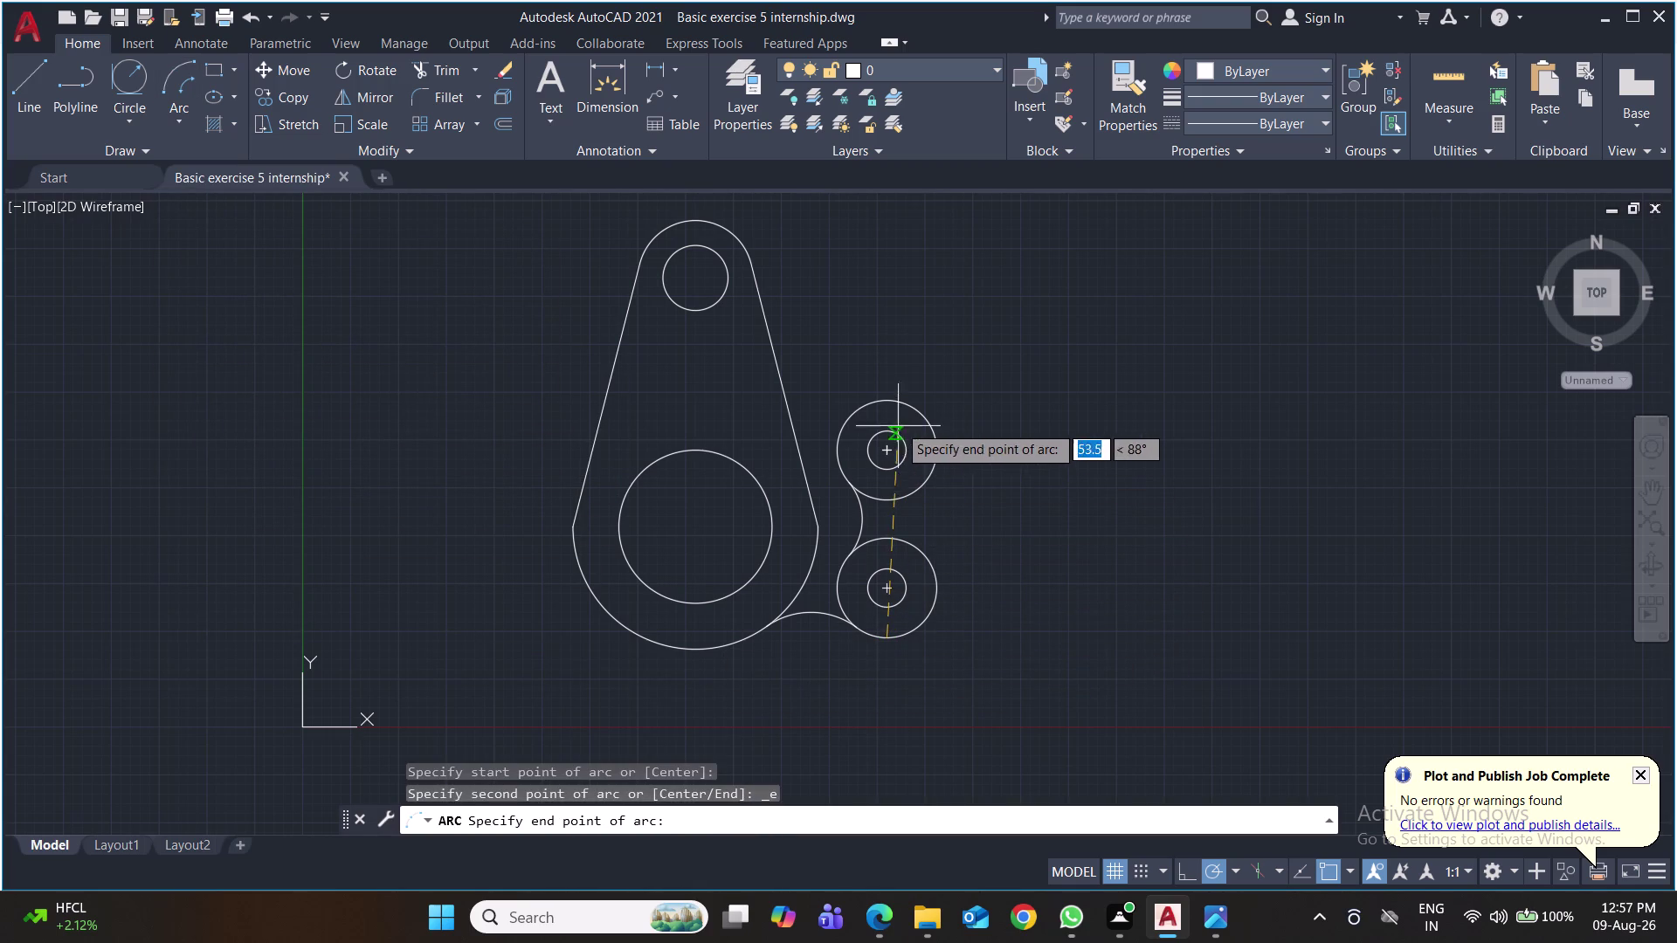
click(885, 395)
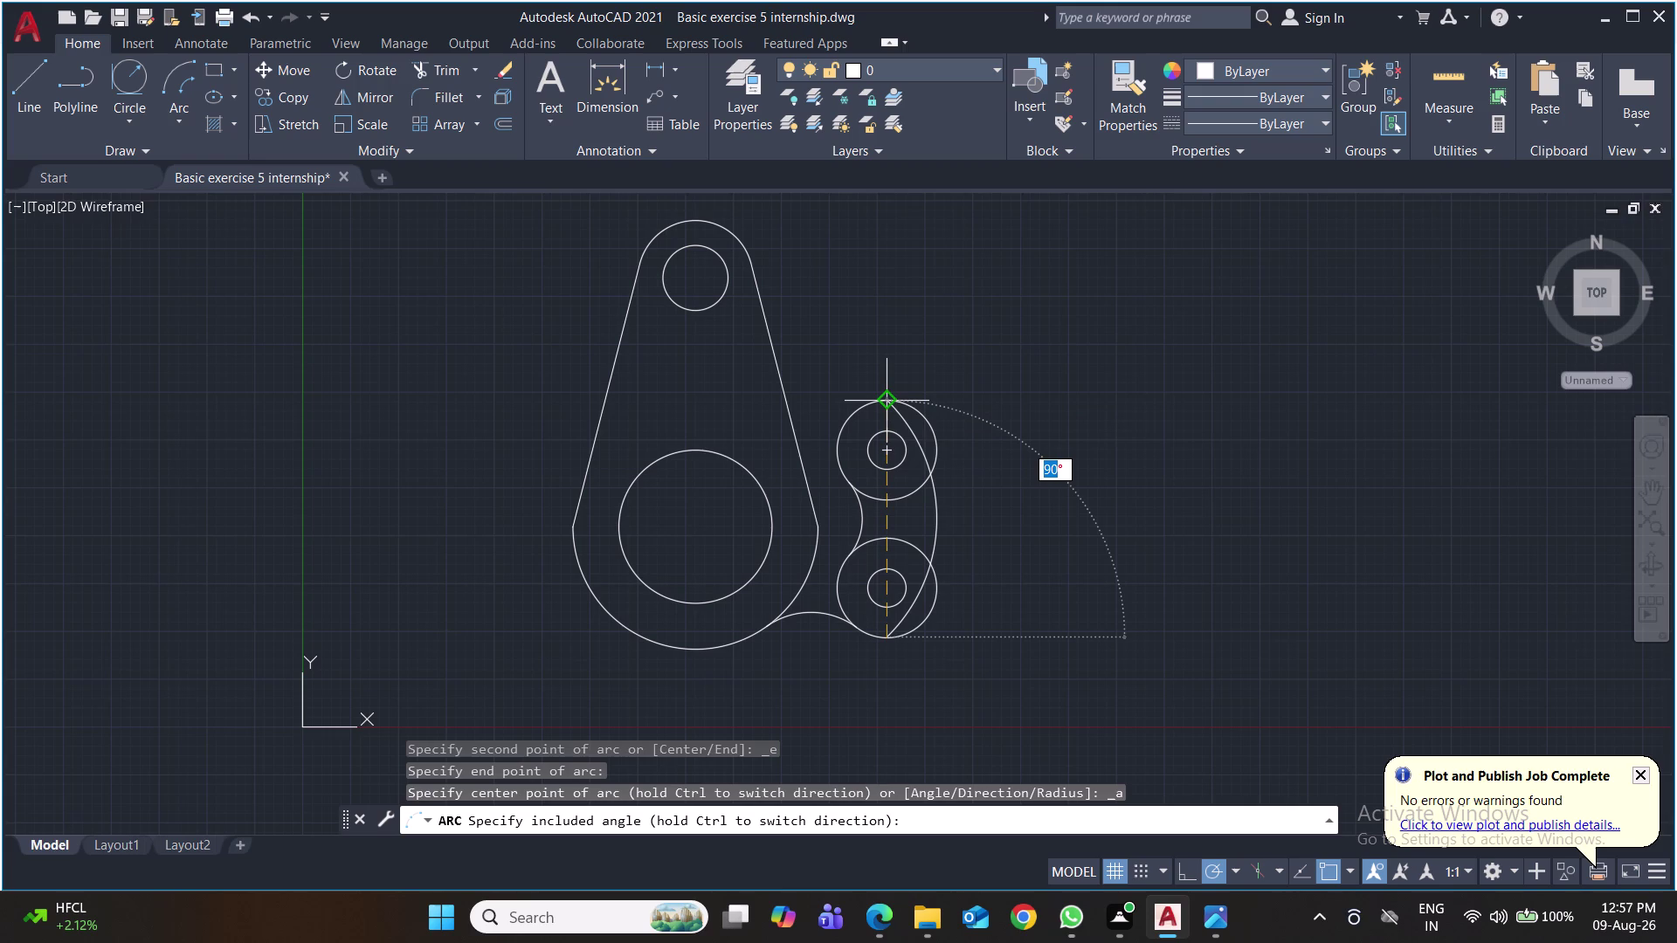
text(31)
key(Return)
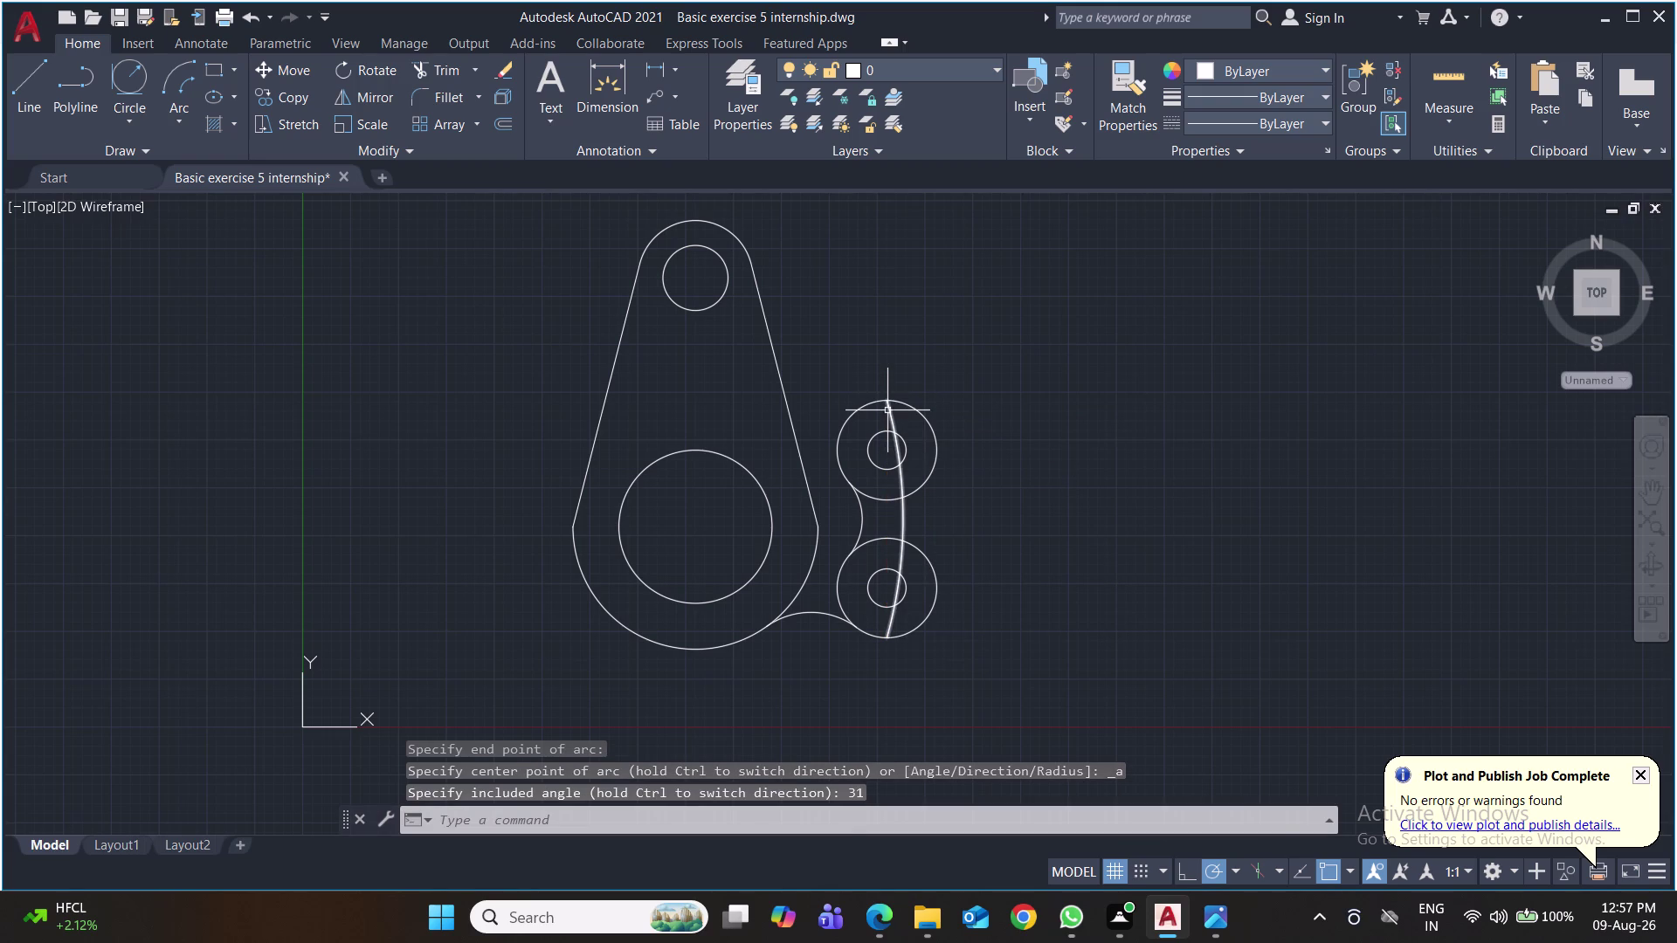
click(887, 411)
key(Delete)
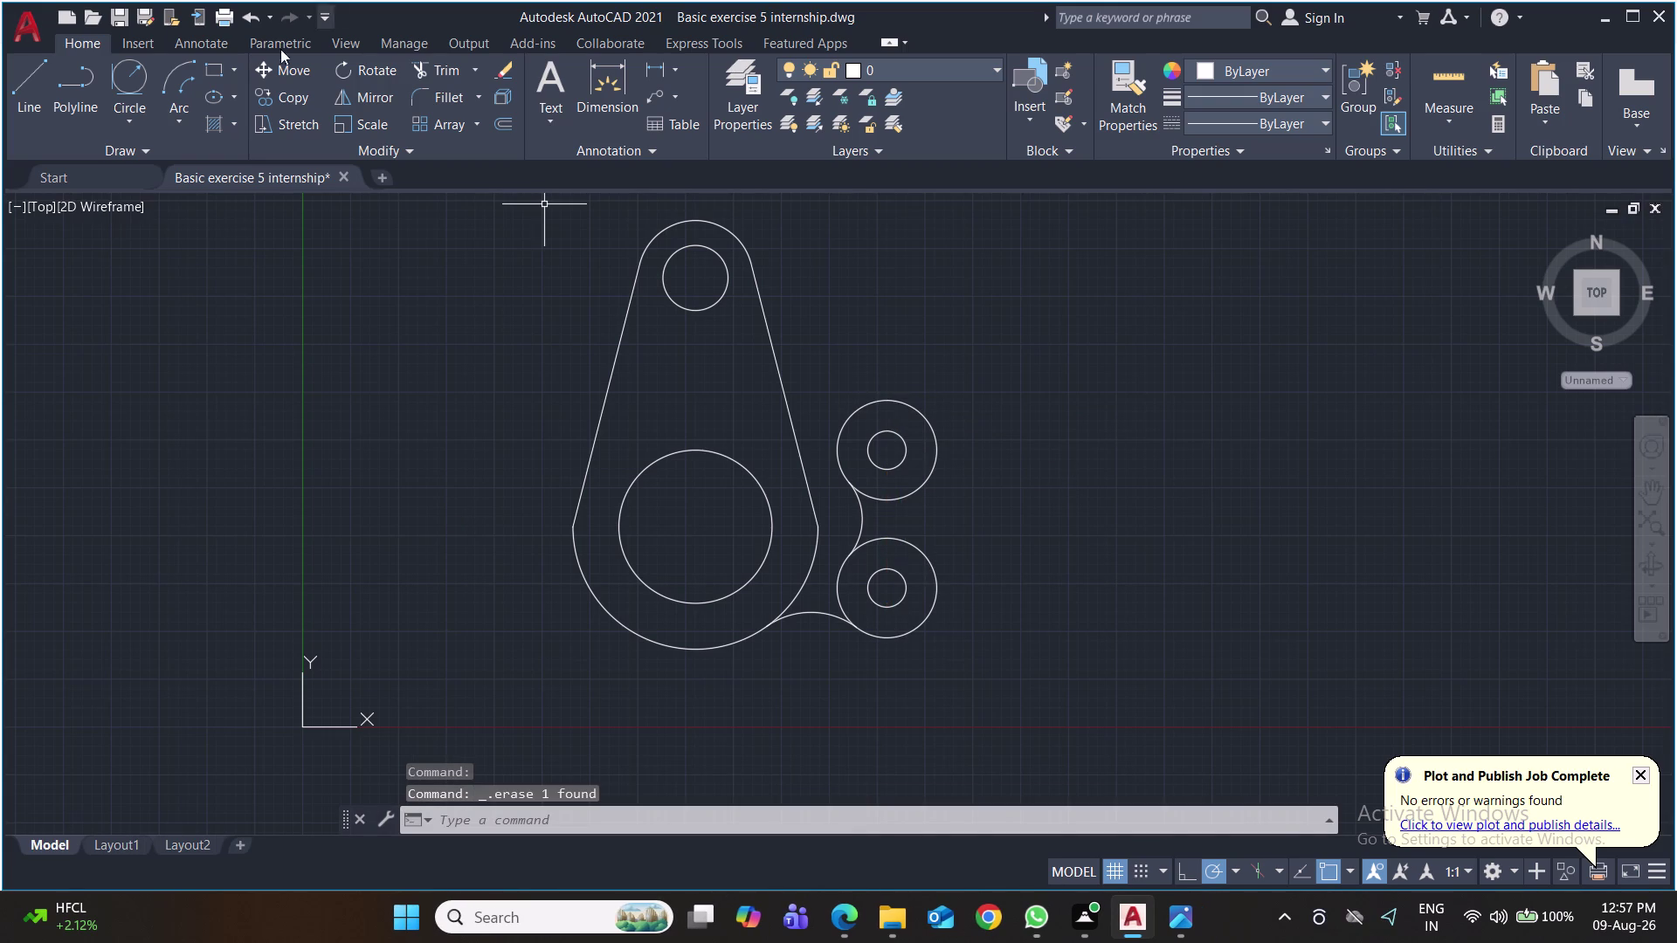
Redraw the arc from the lower boss bottom to the upper boss top with radius 31.
click(176, 122)
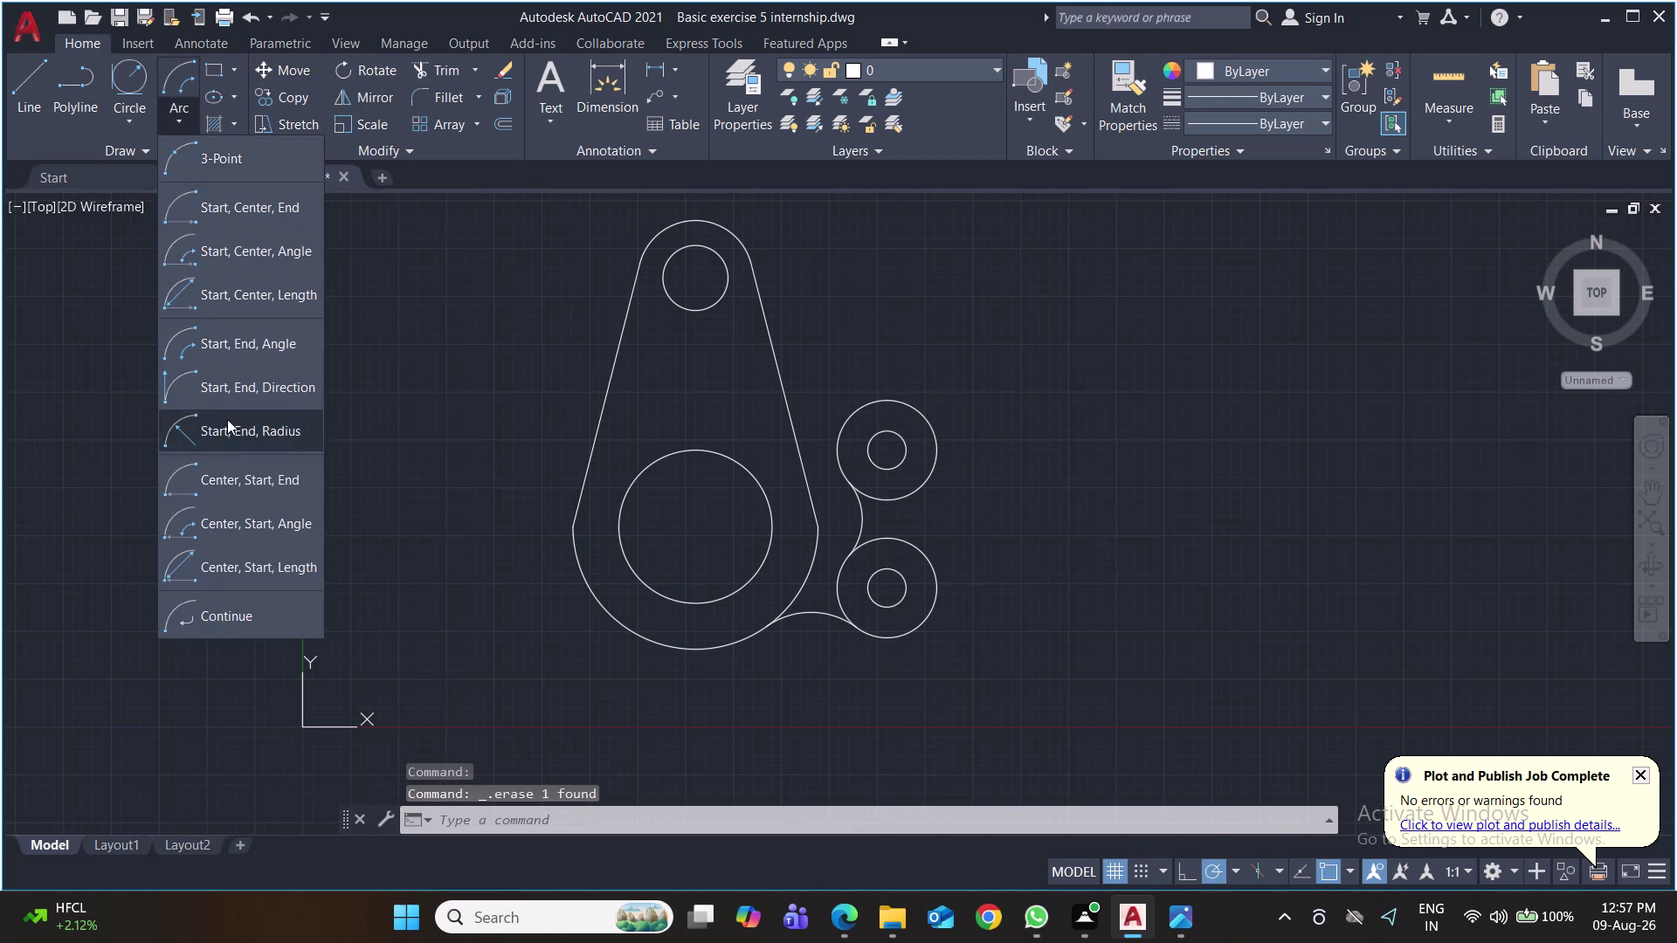
click(231, 428)
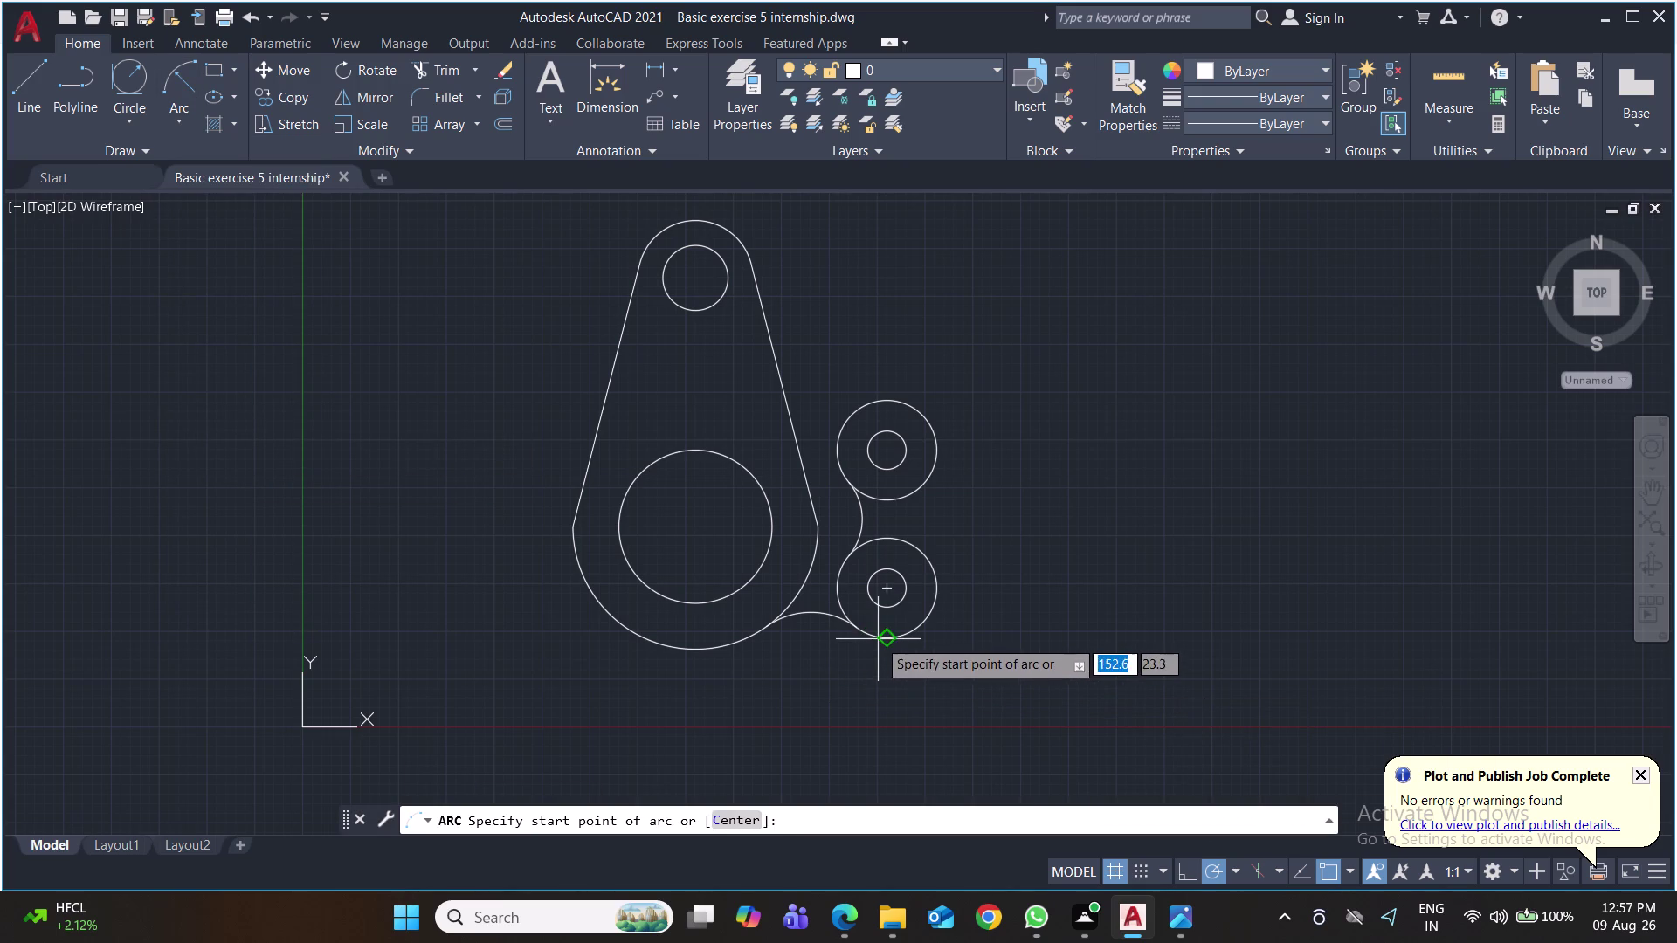
click(884, 639)
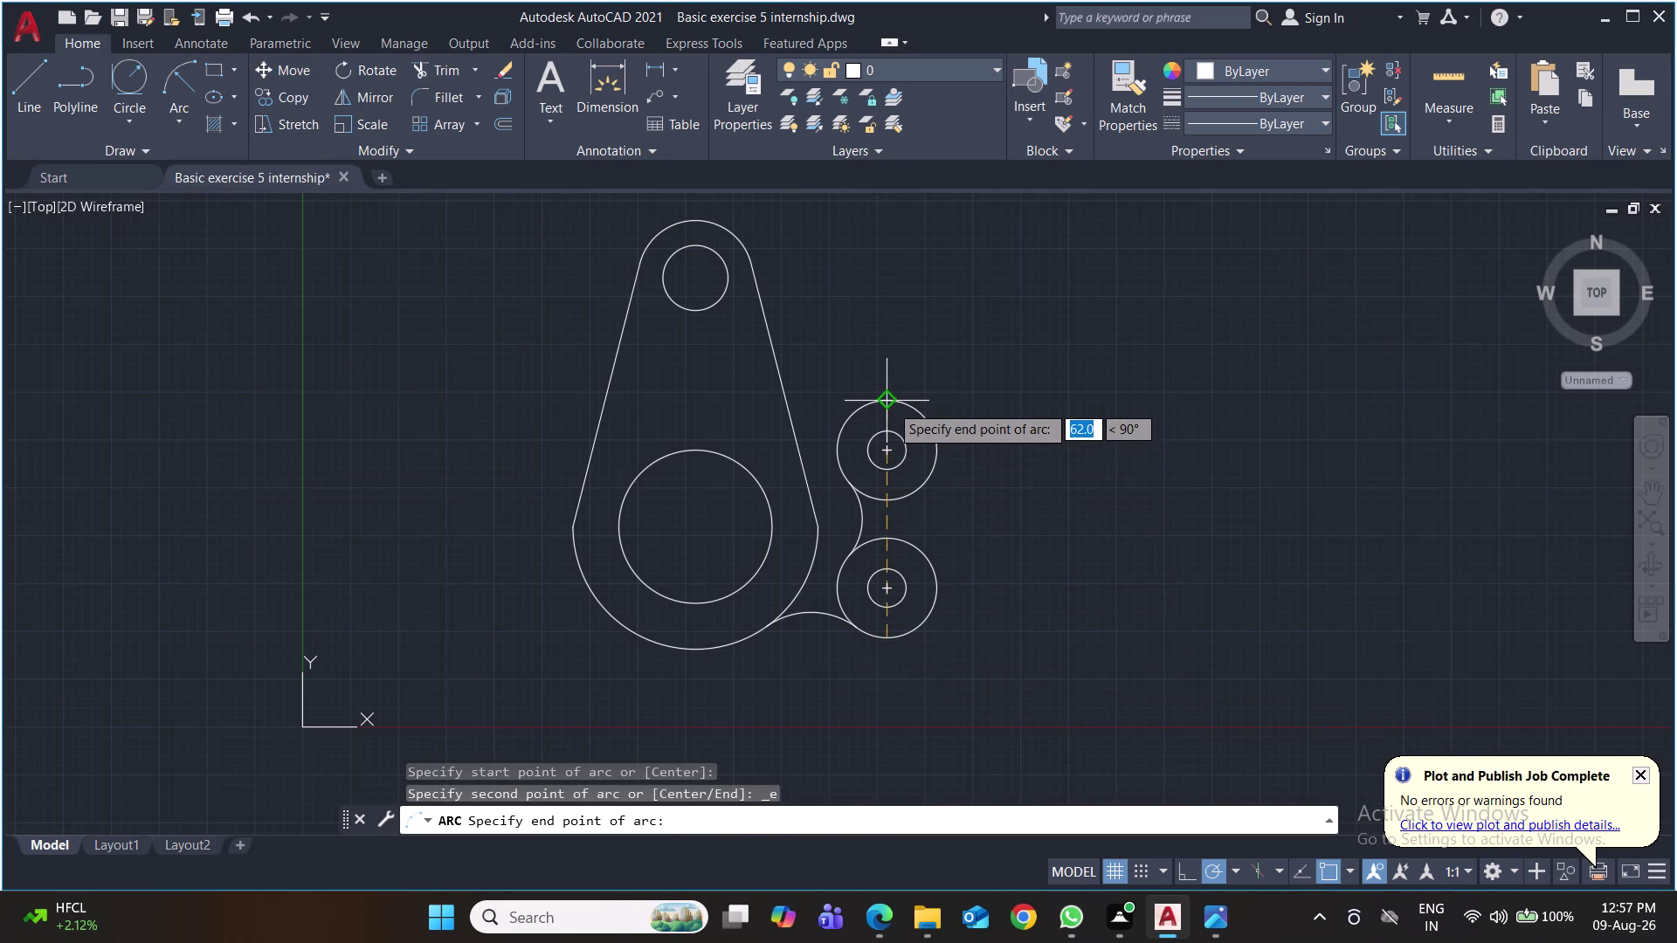
click(890, 404)
text(31)
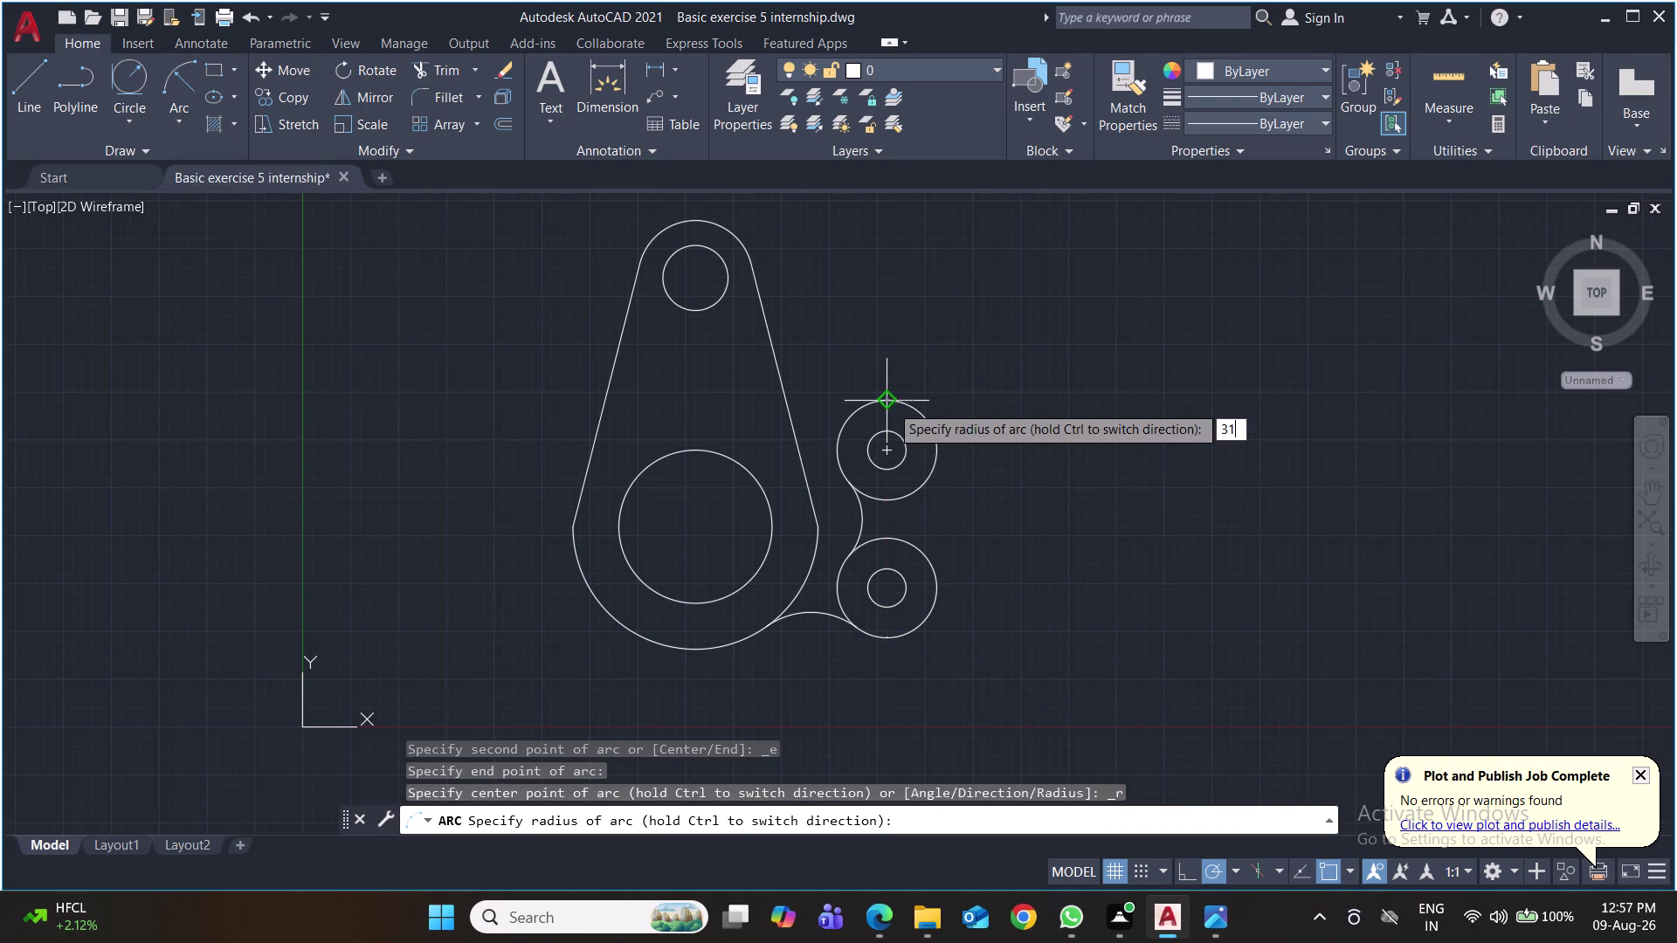
key(Return)
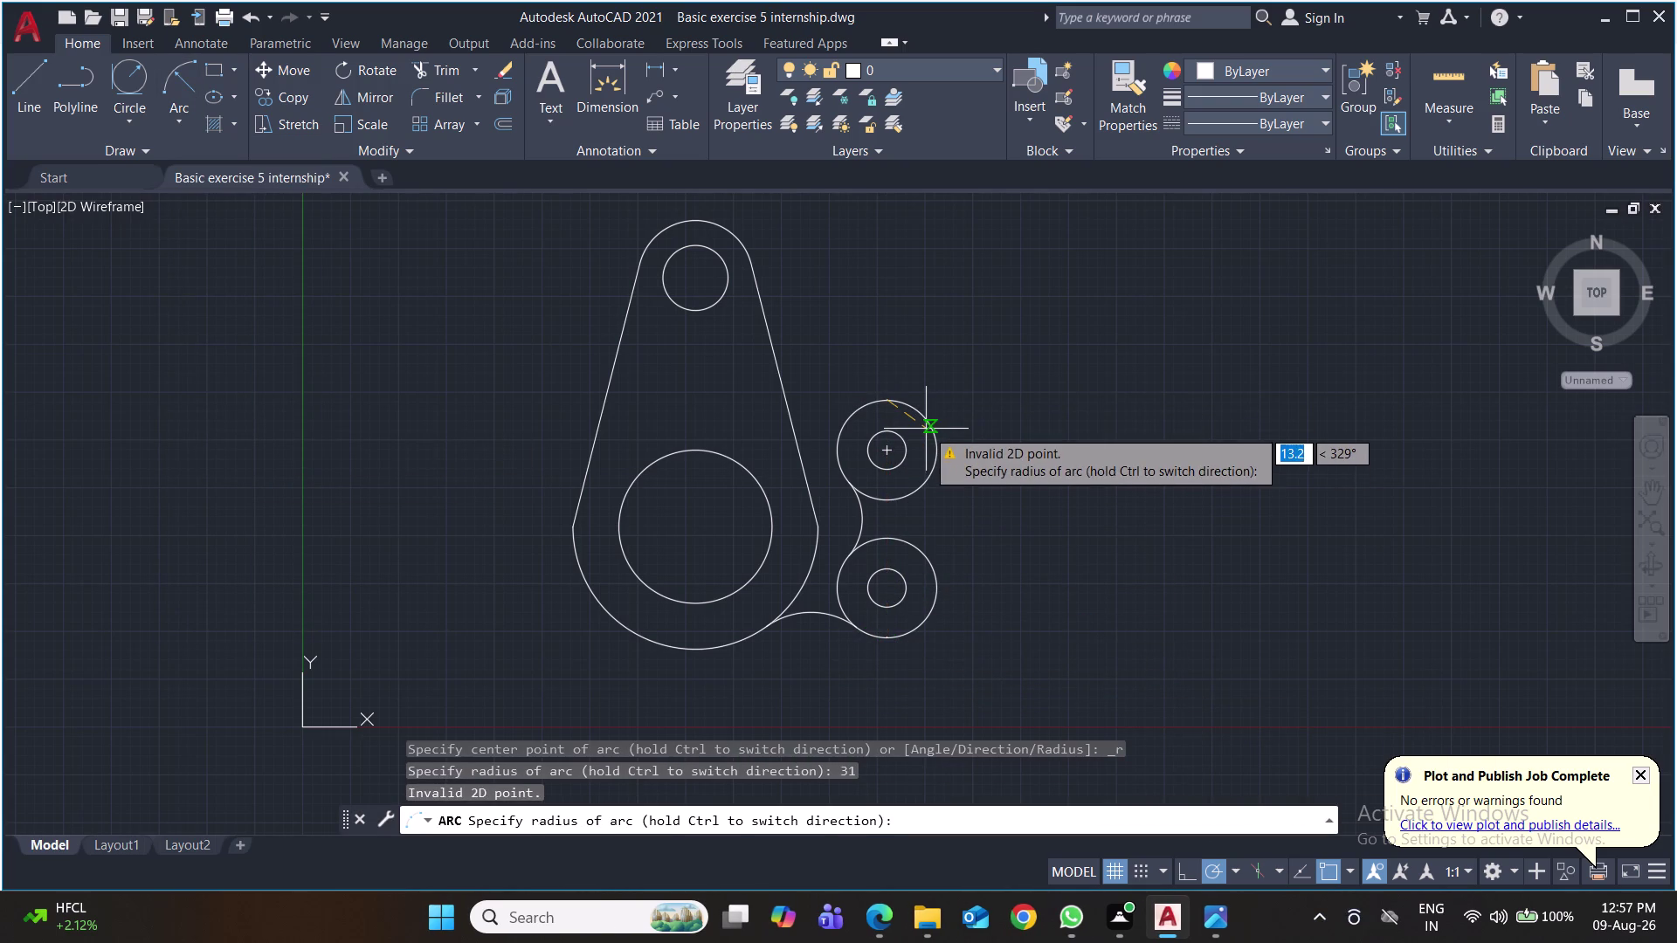
text(31)
key(Return)
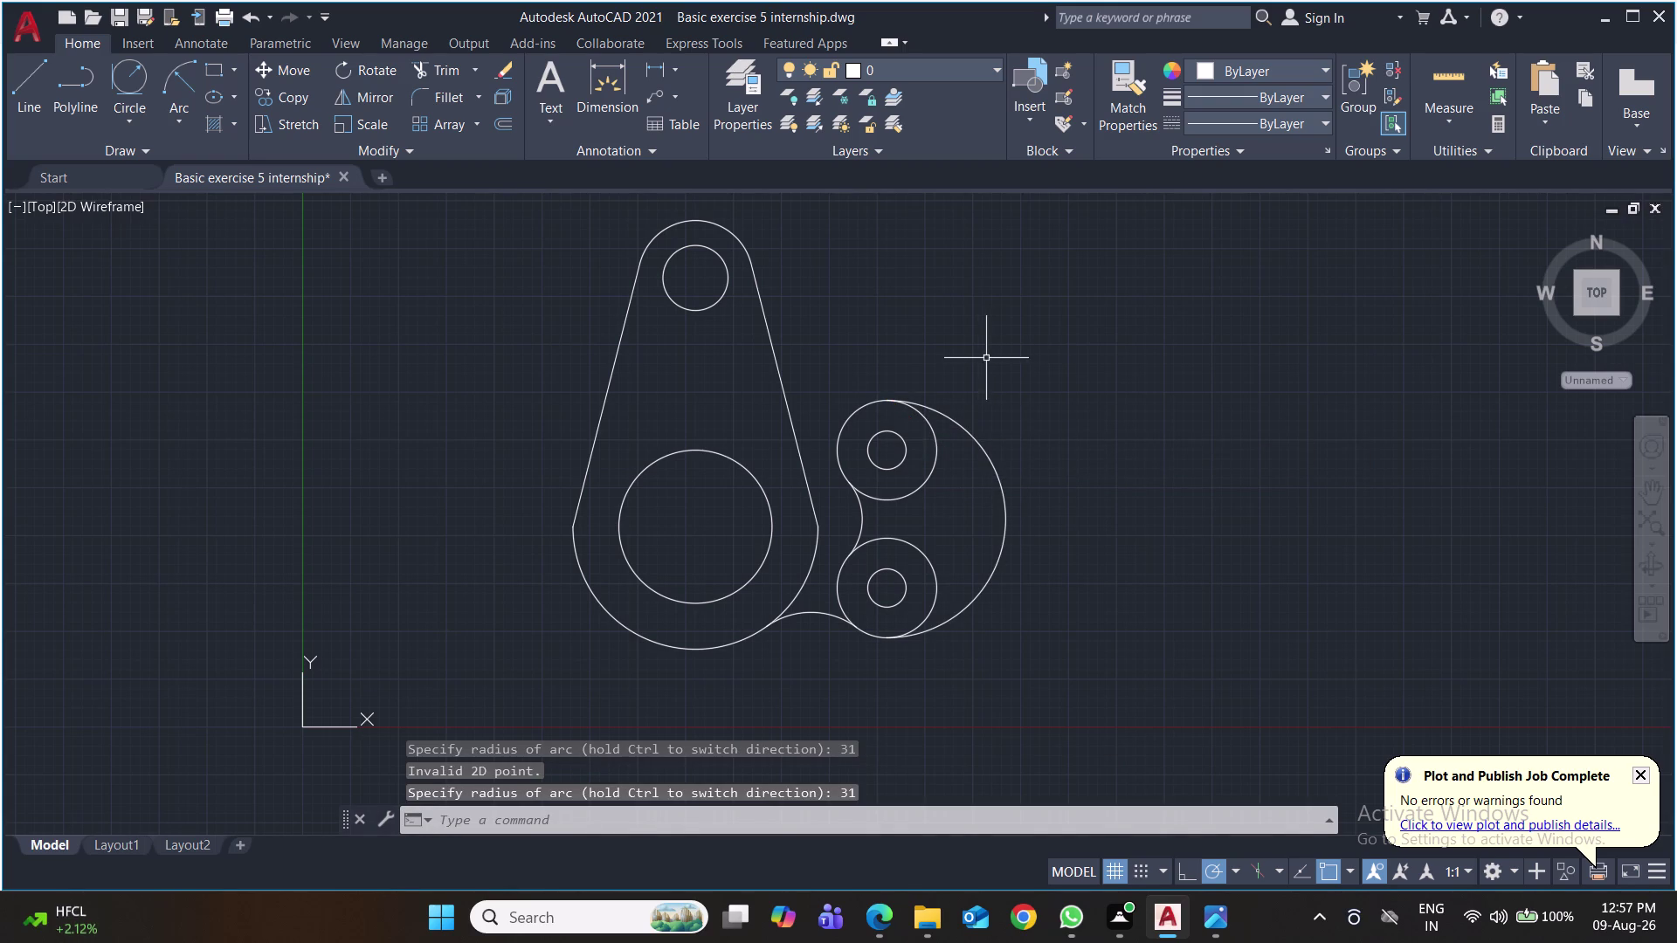
click(27, 85)
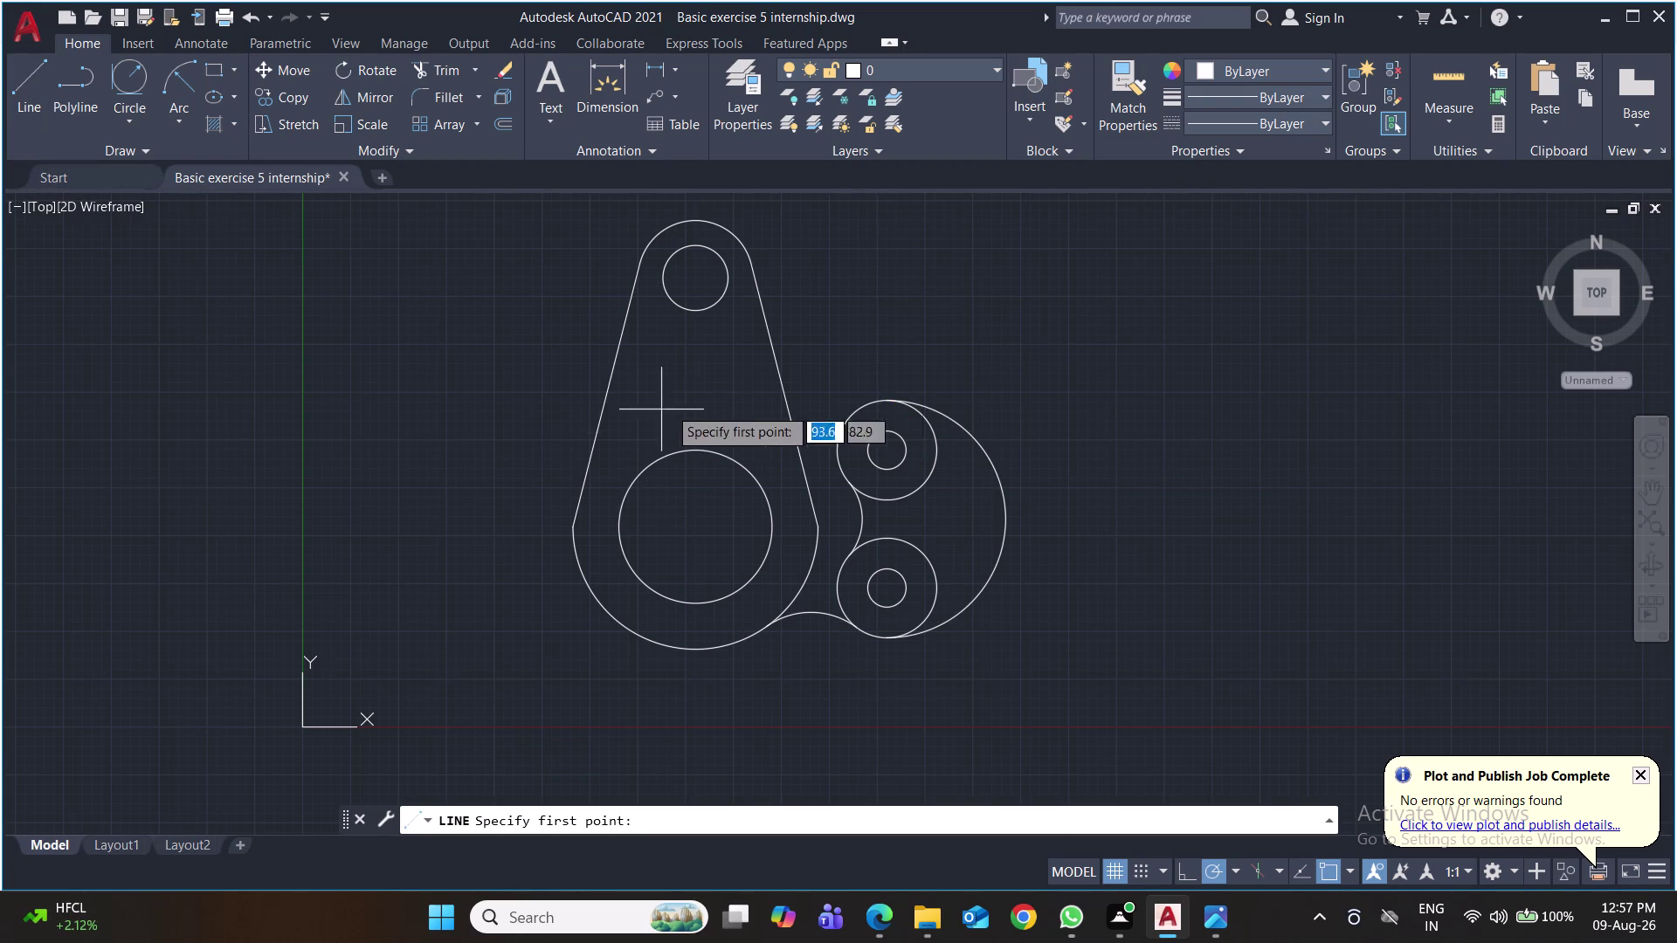
Draw a horizontal line from the right arc's top to the lever's slanted edge.
click(883, 397)
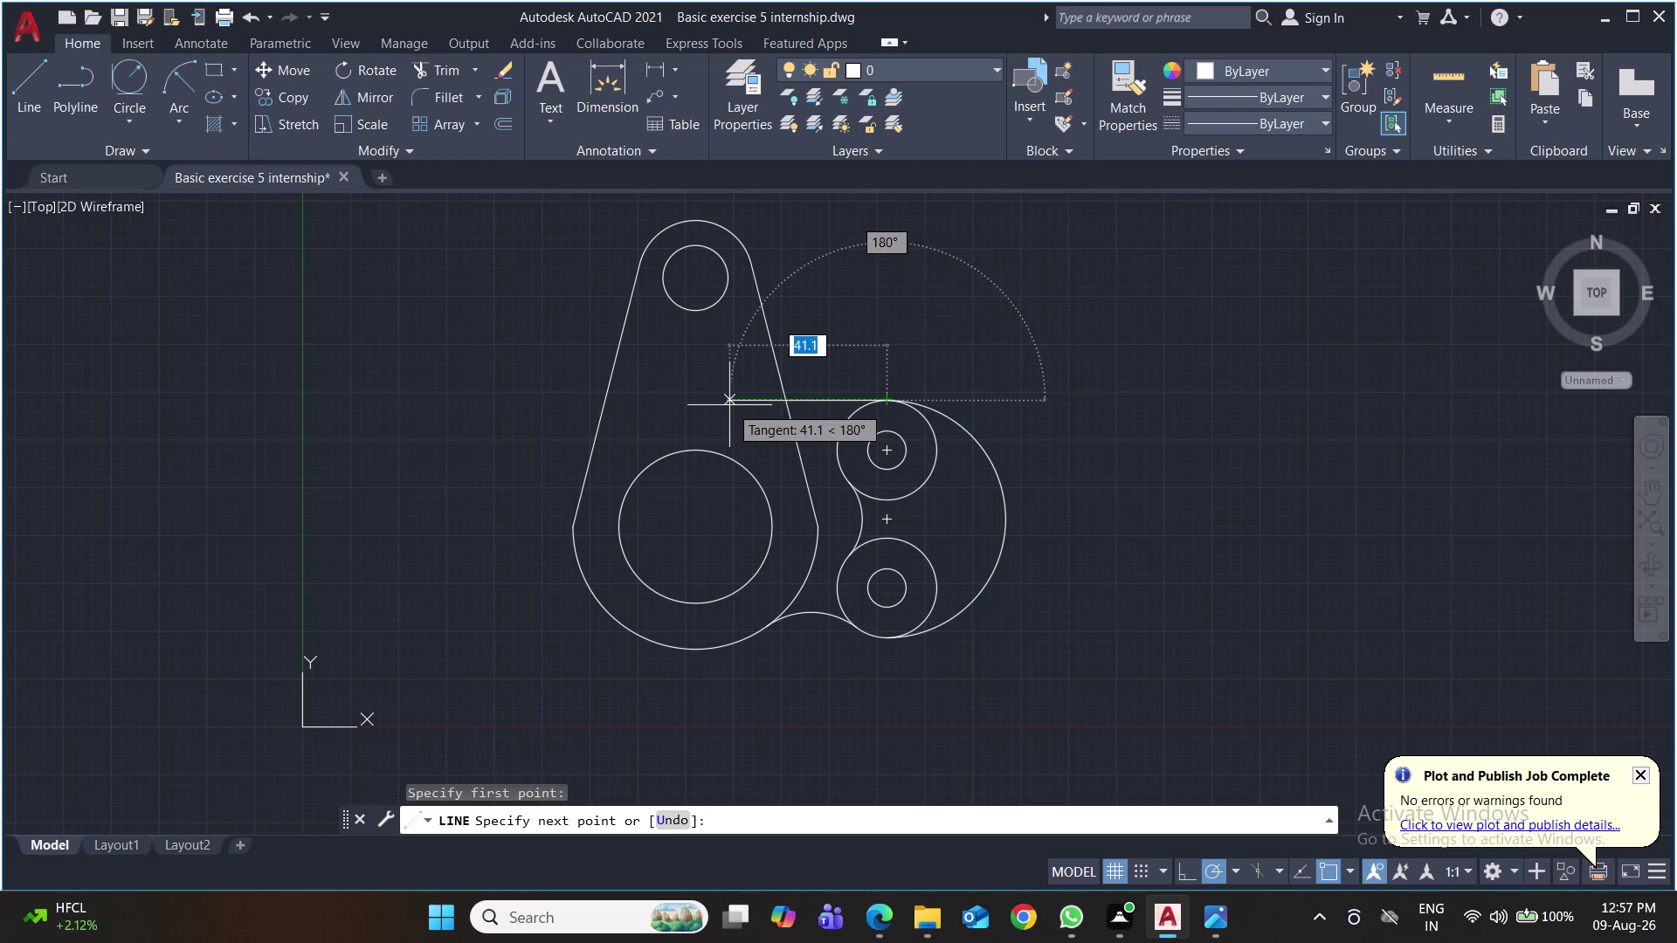
click(790, 405)
key(Return)
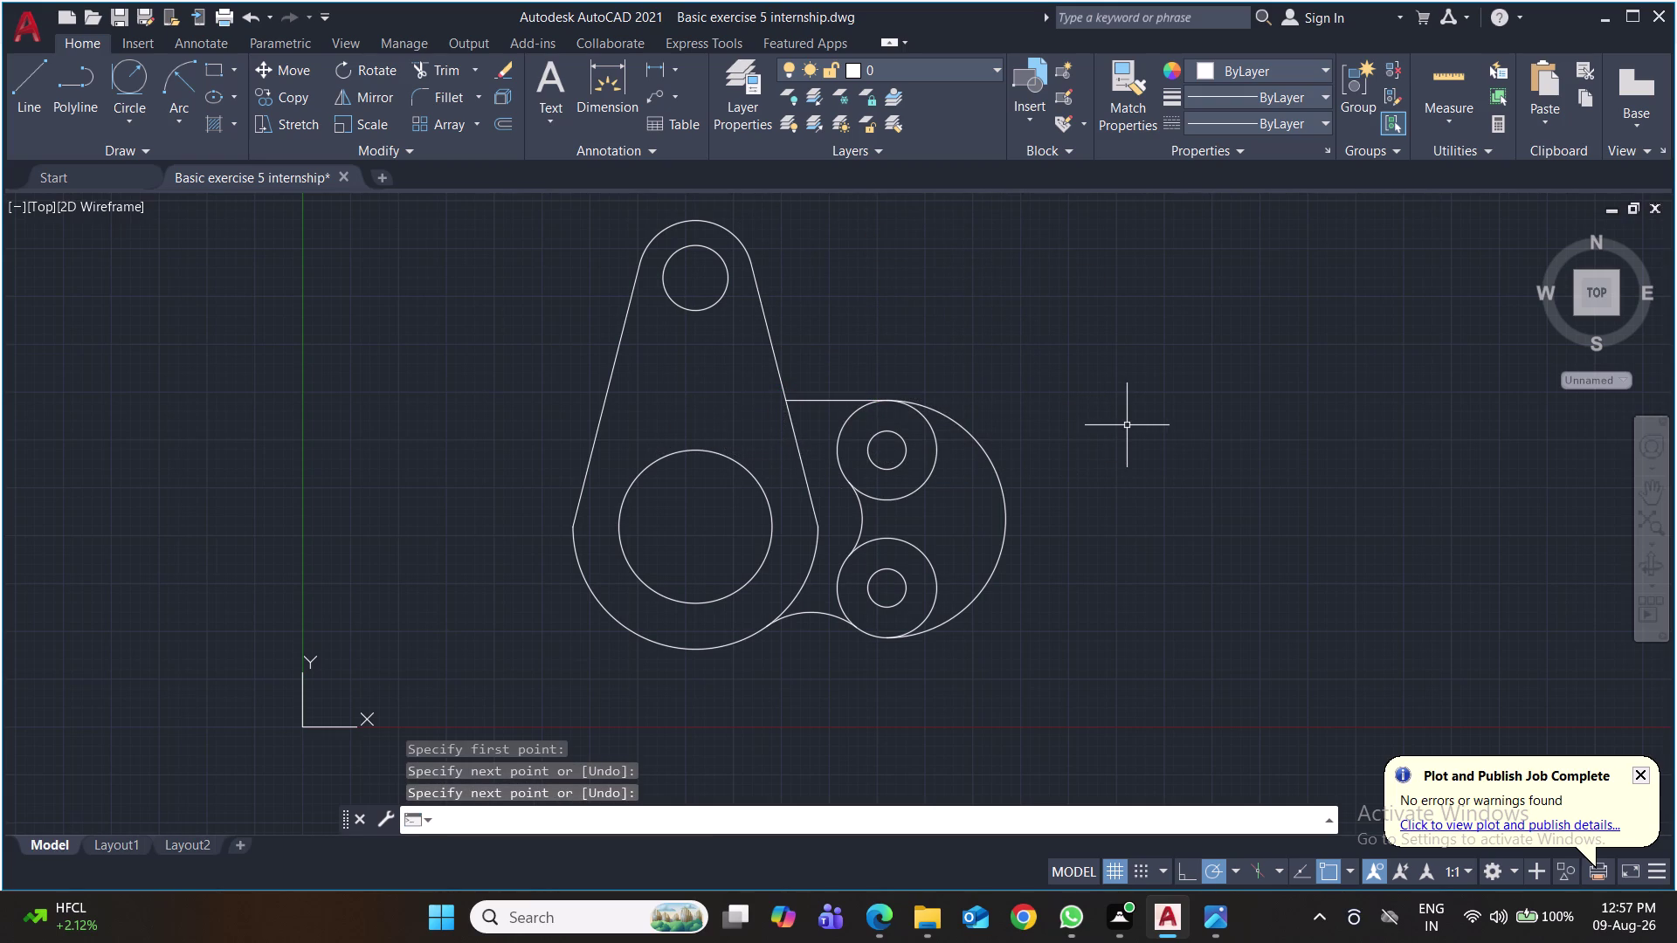
scroll(up, 3)
scroll(up, 3)
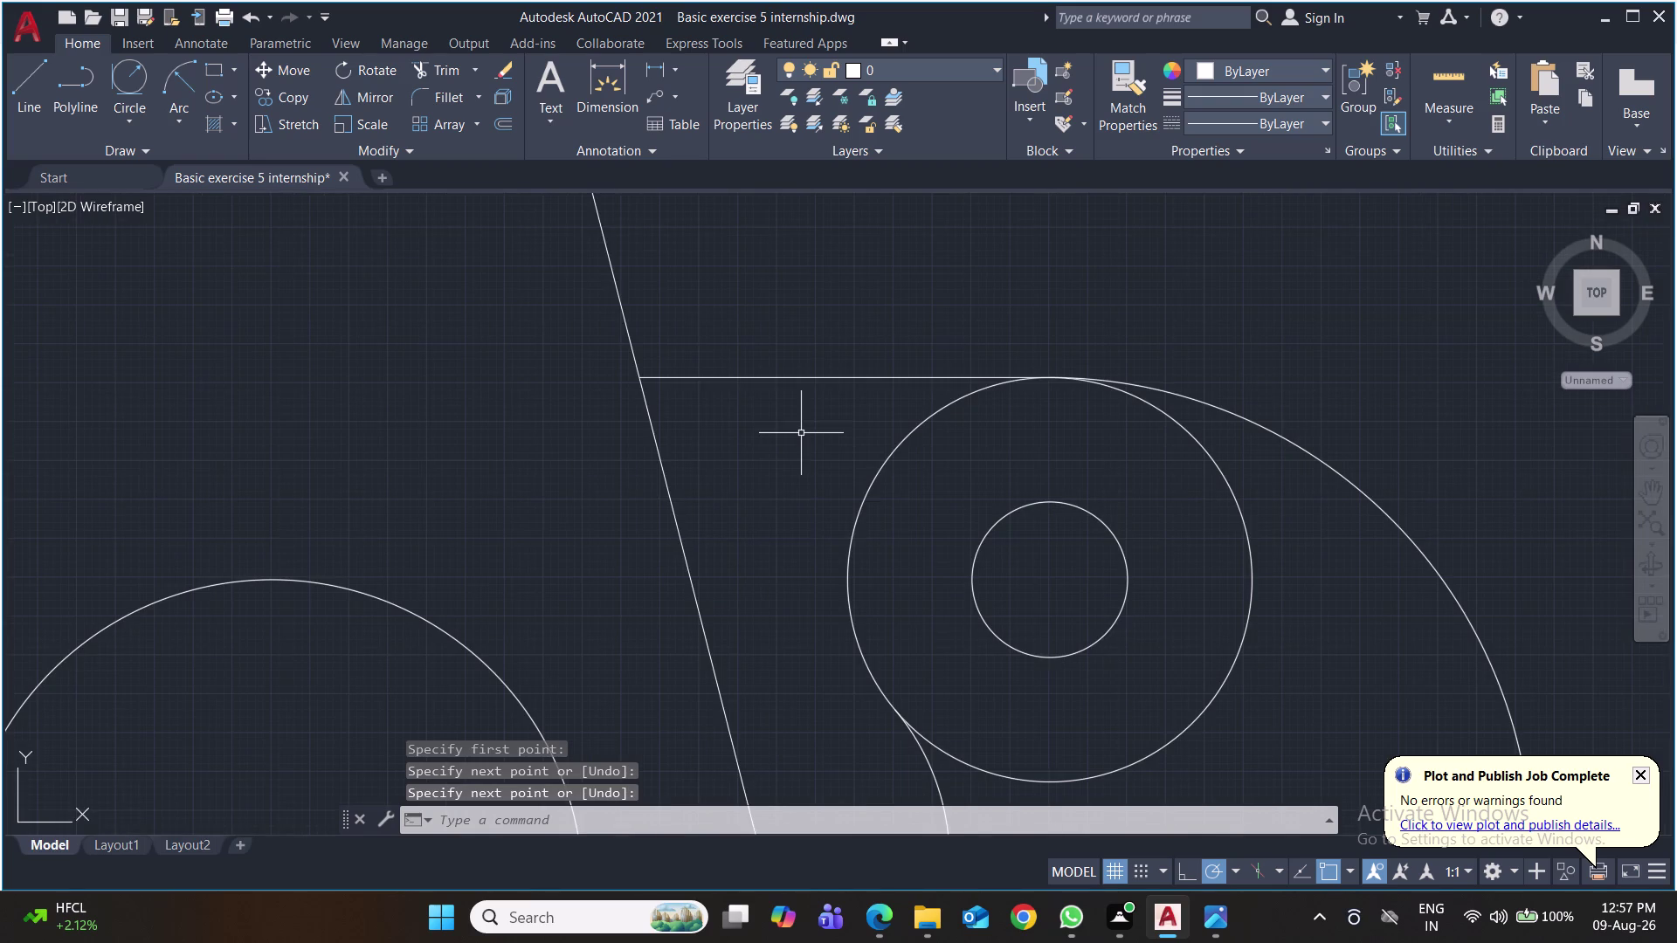
scroll(down, 3)
scroll(down, 3)
middle_drag(1098, 482, 1087, 380)
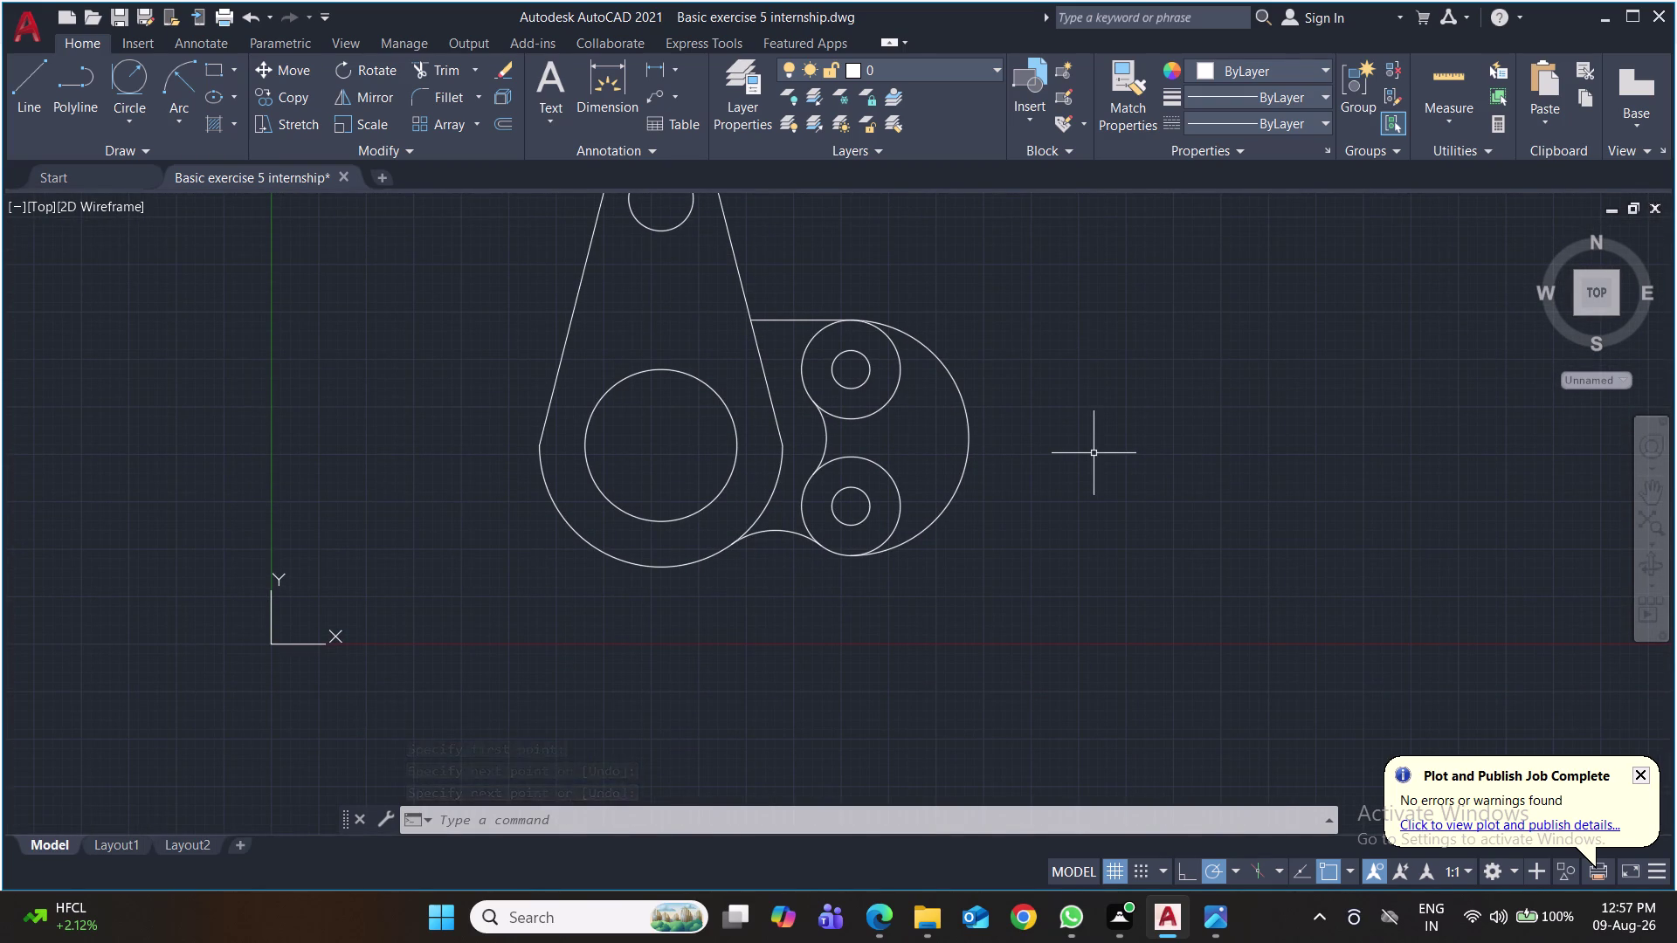
middle_drag(1097, 453, 1168, 582)
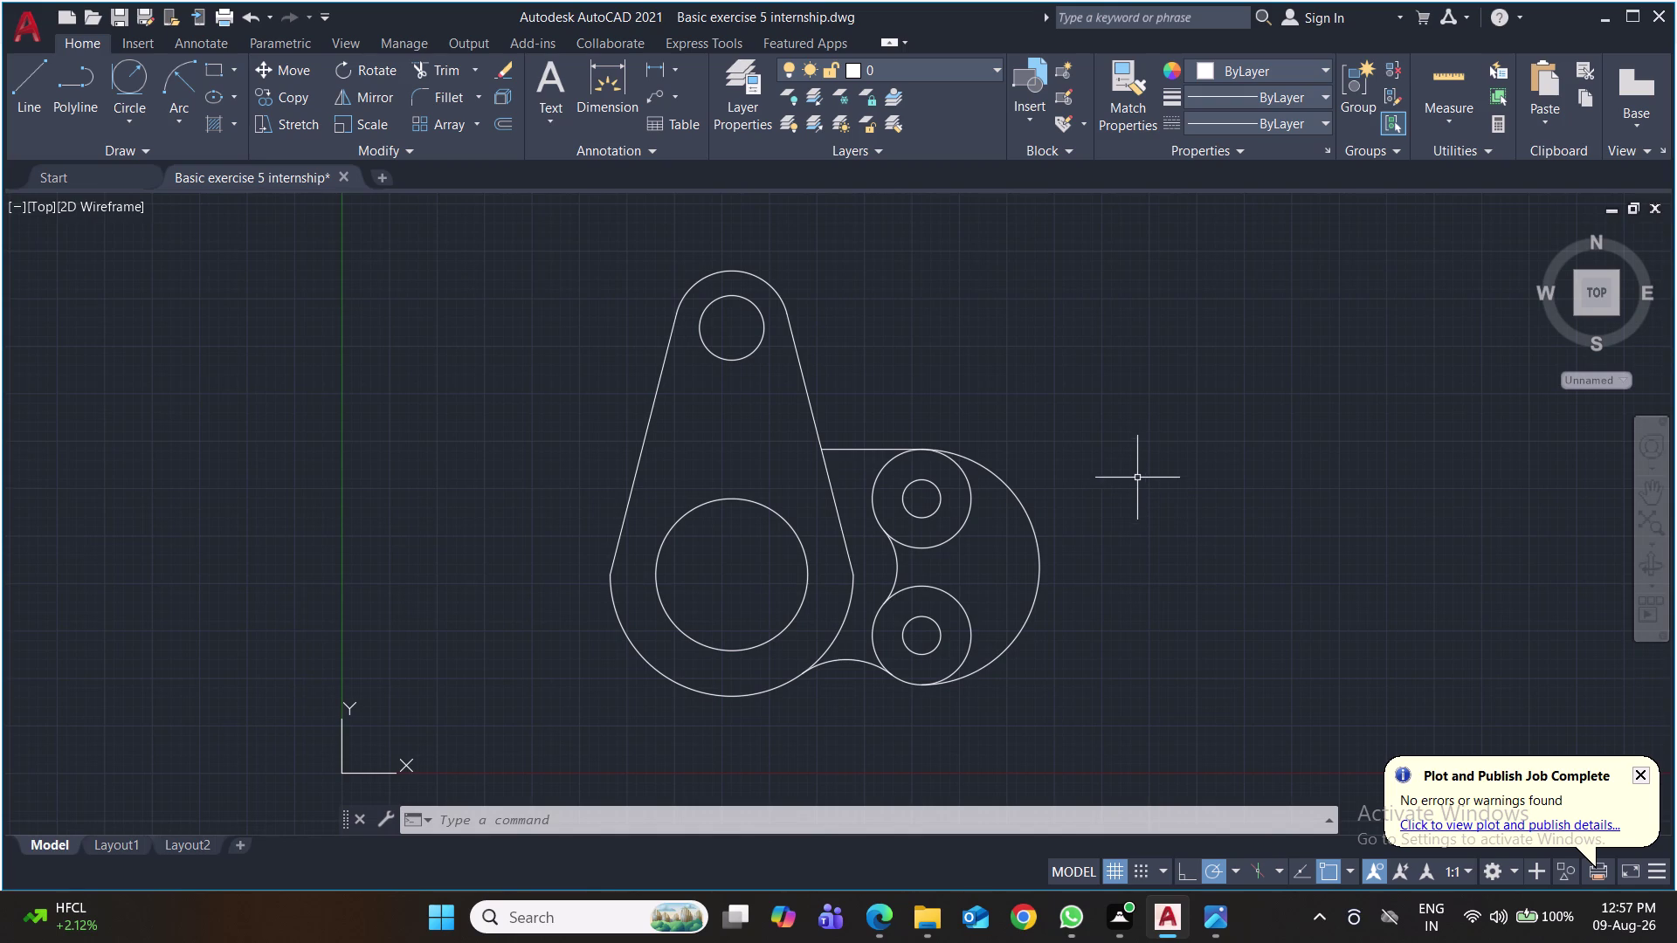
middle_drag(1137, 464, 1129, 418)
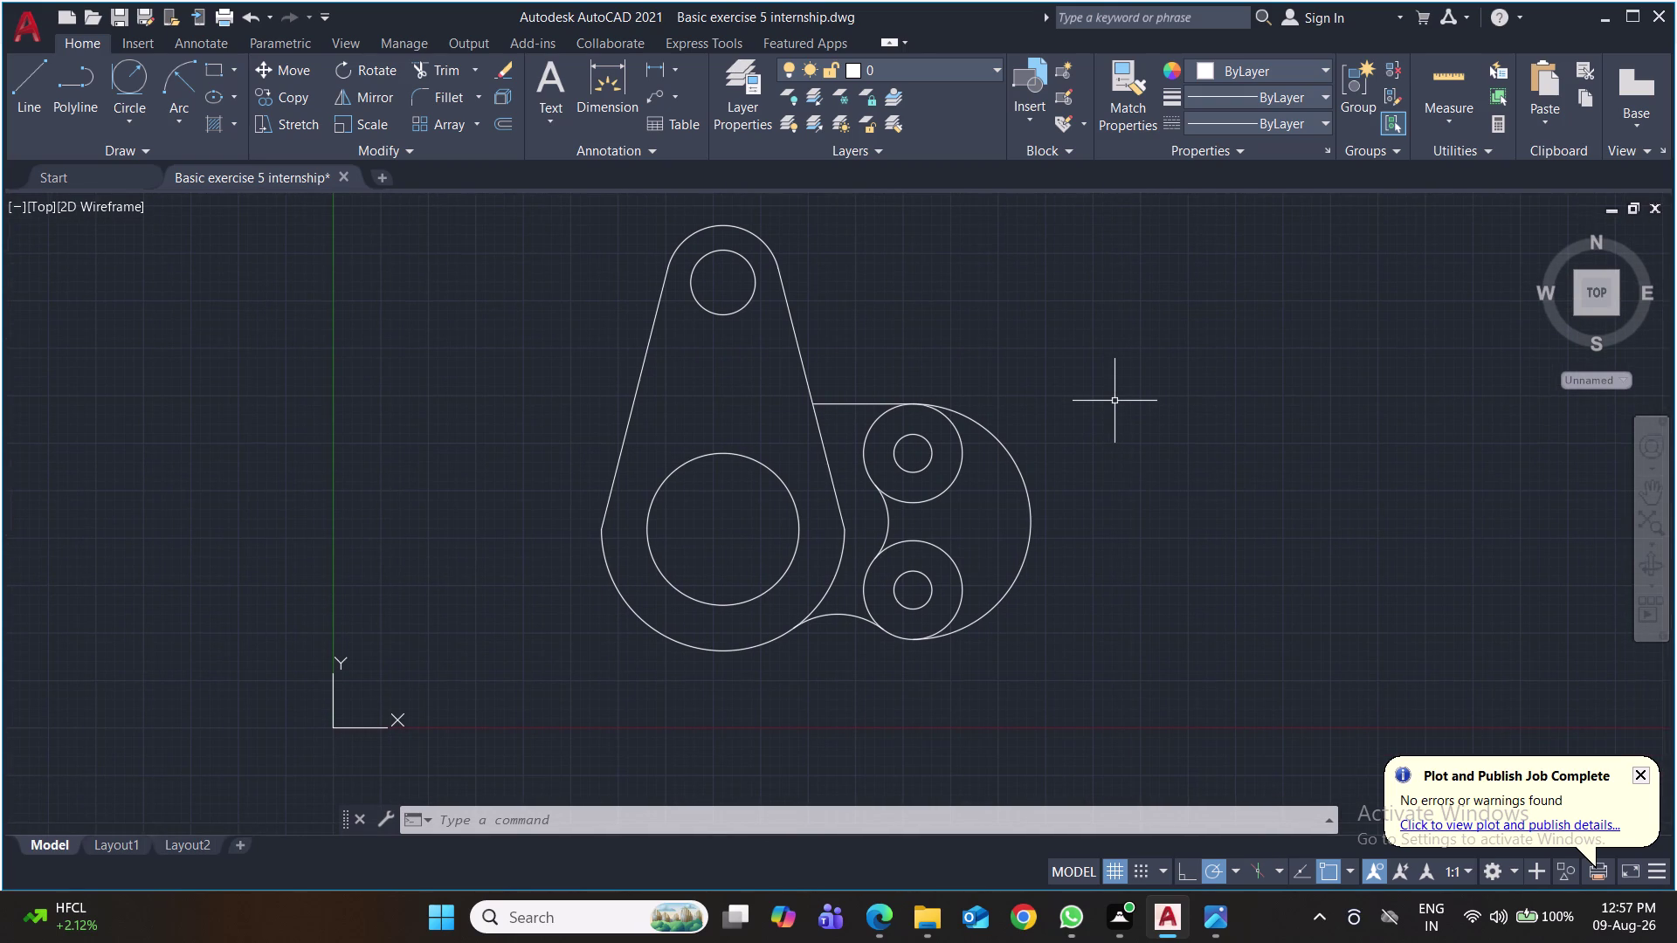
Mirror the right-hand bosses, arcs and line across the vertical centreline.
text(mi)
key(Return)
click(1044, 352)
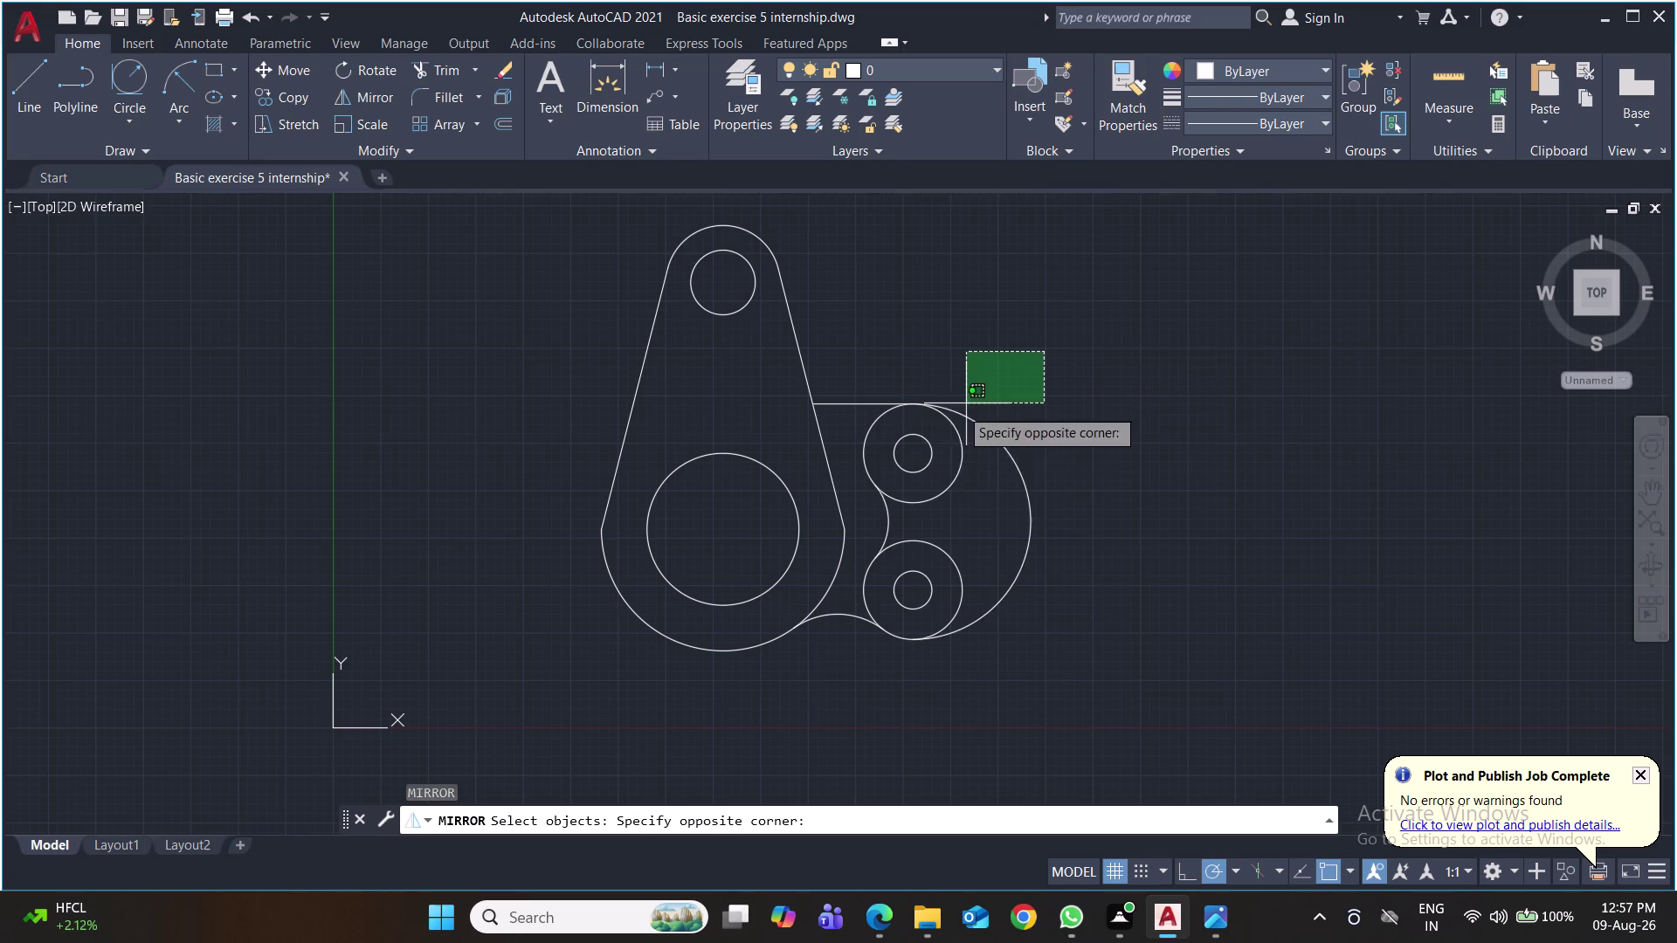
click(864, 663)
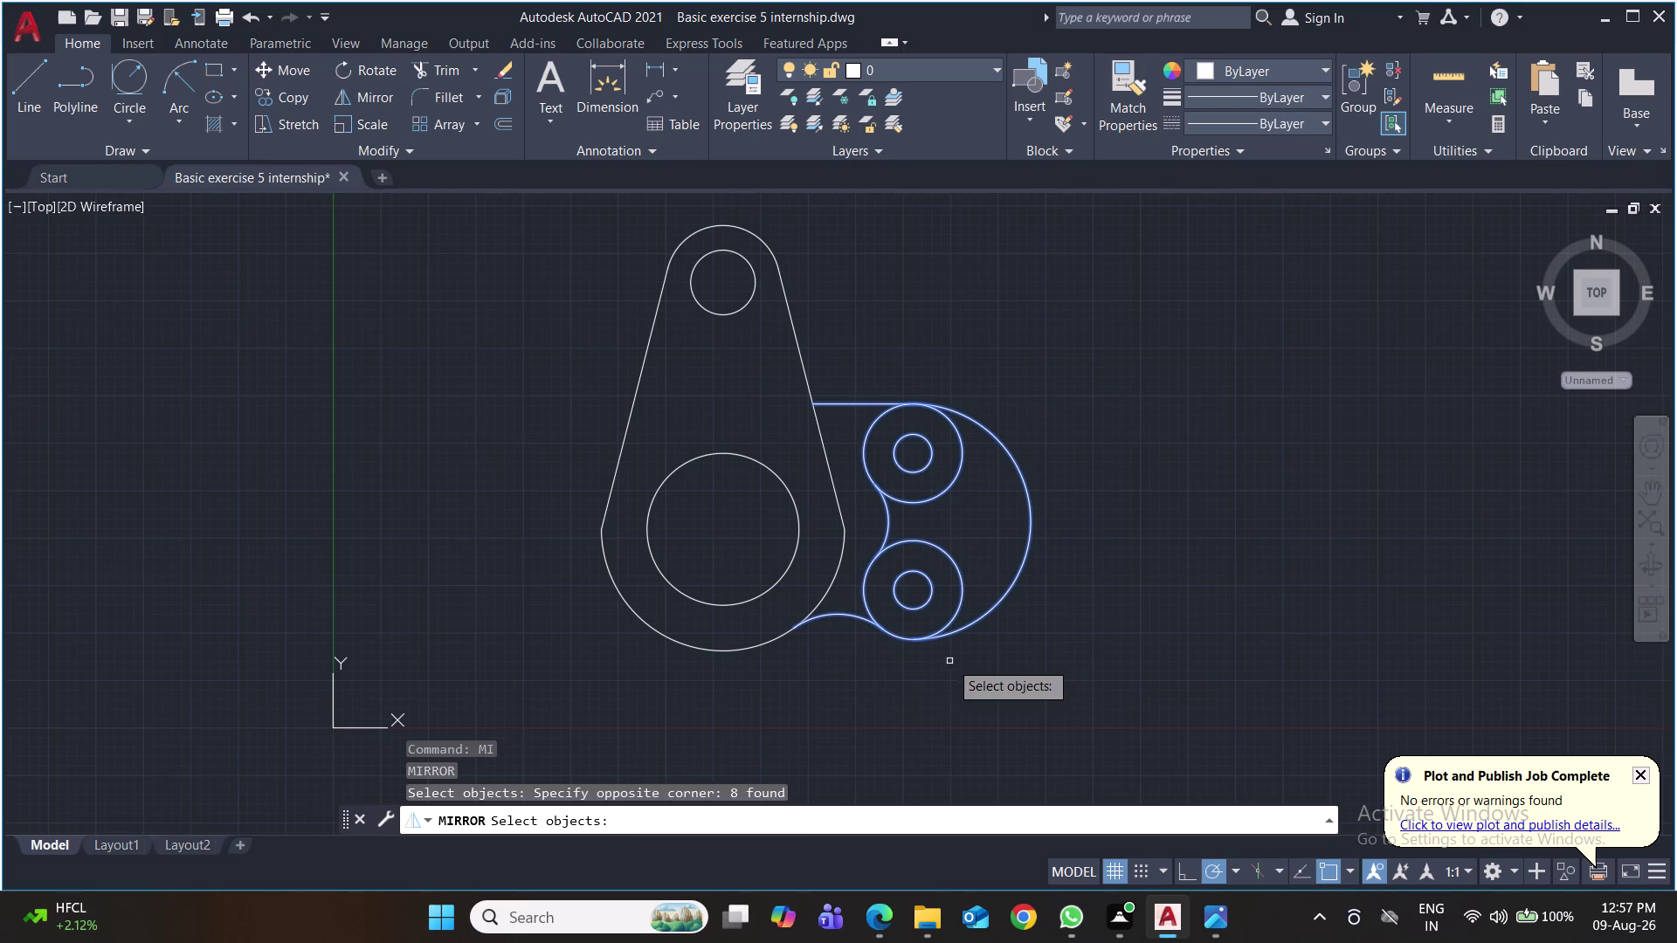
key(Return)
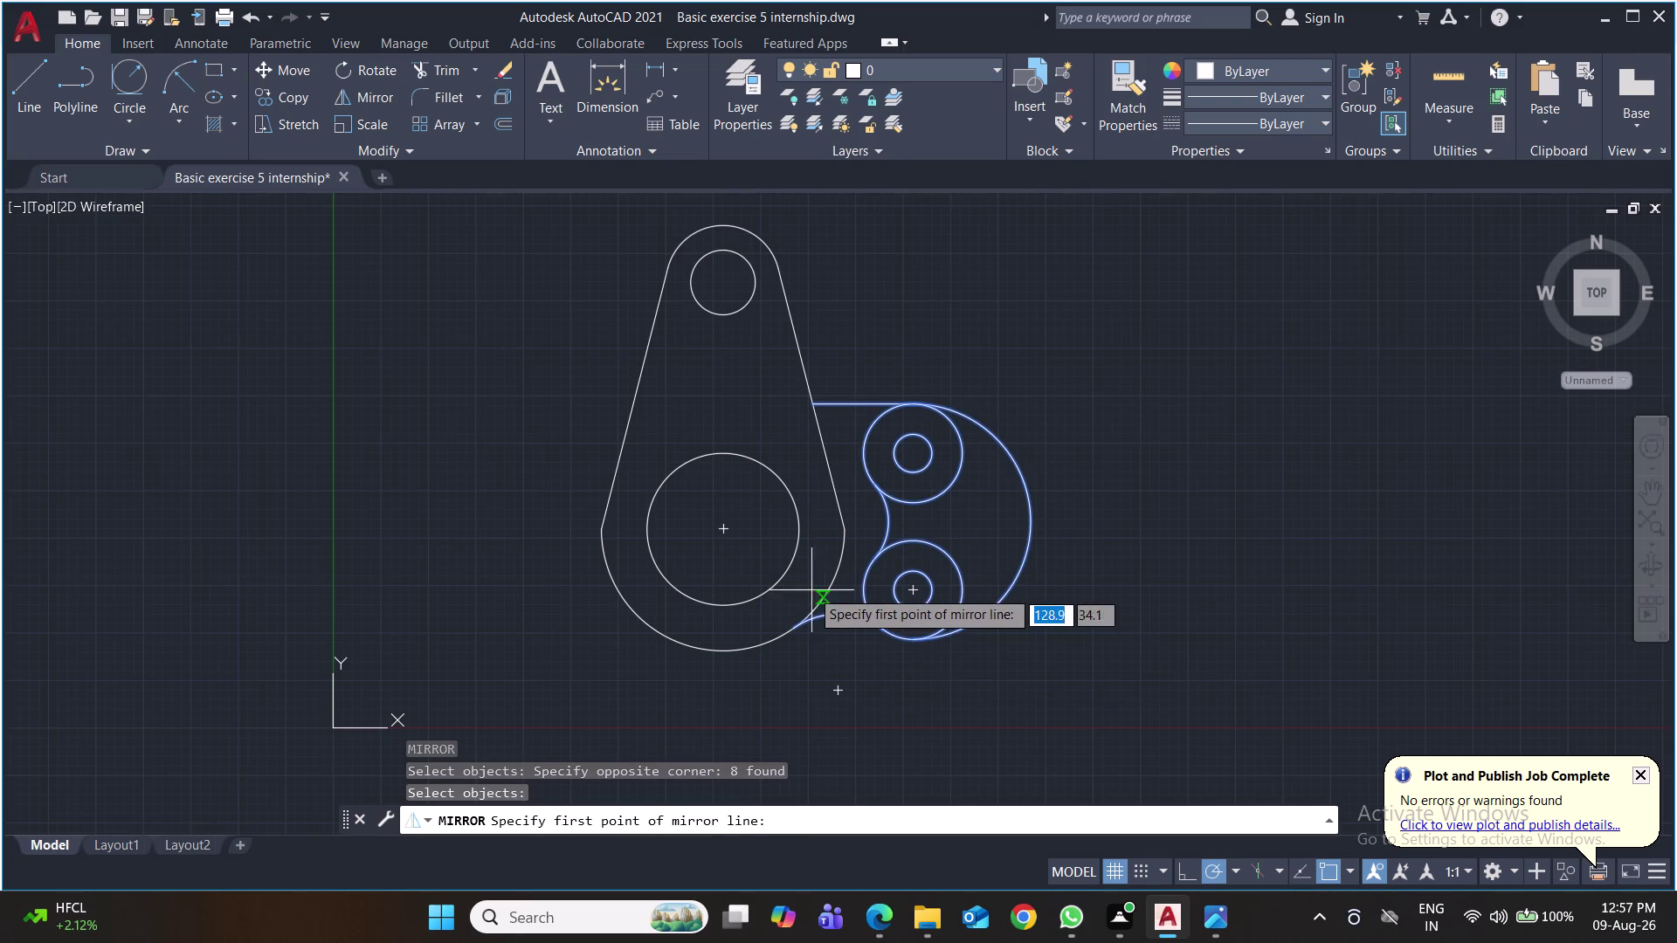
click(724, 528)
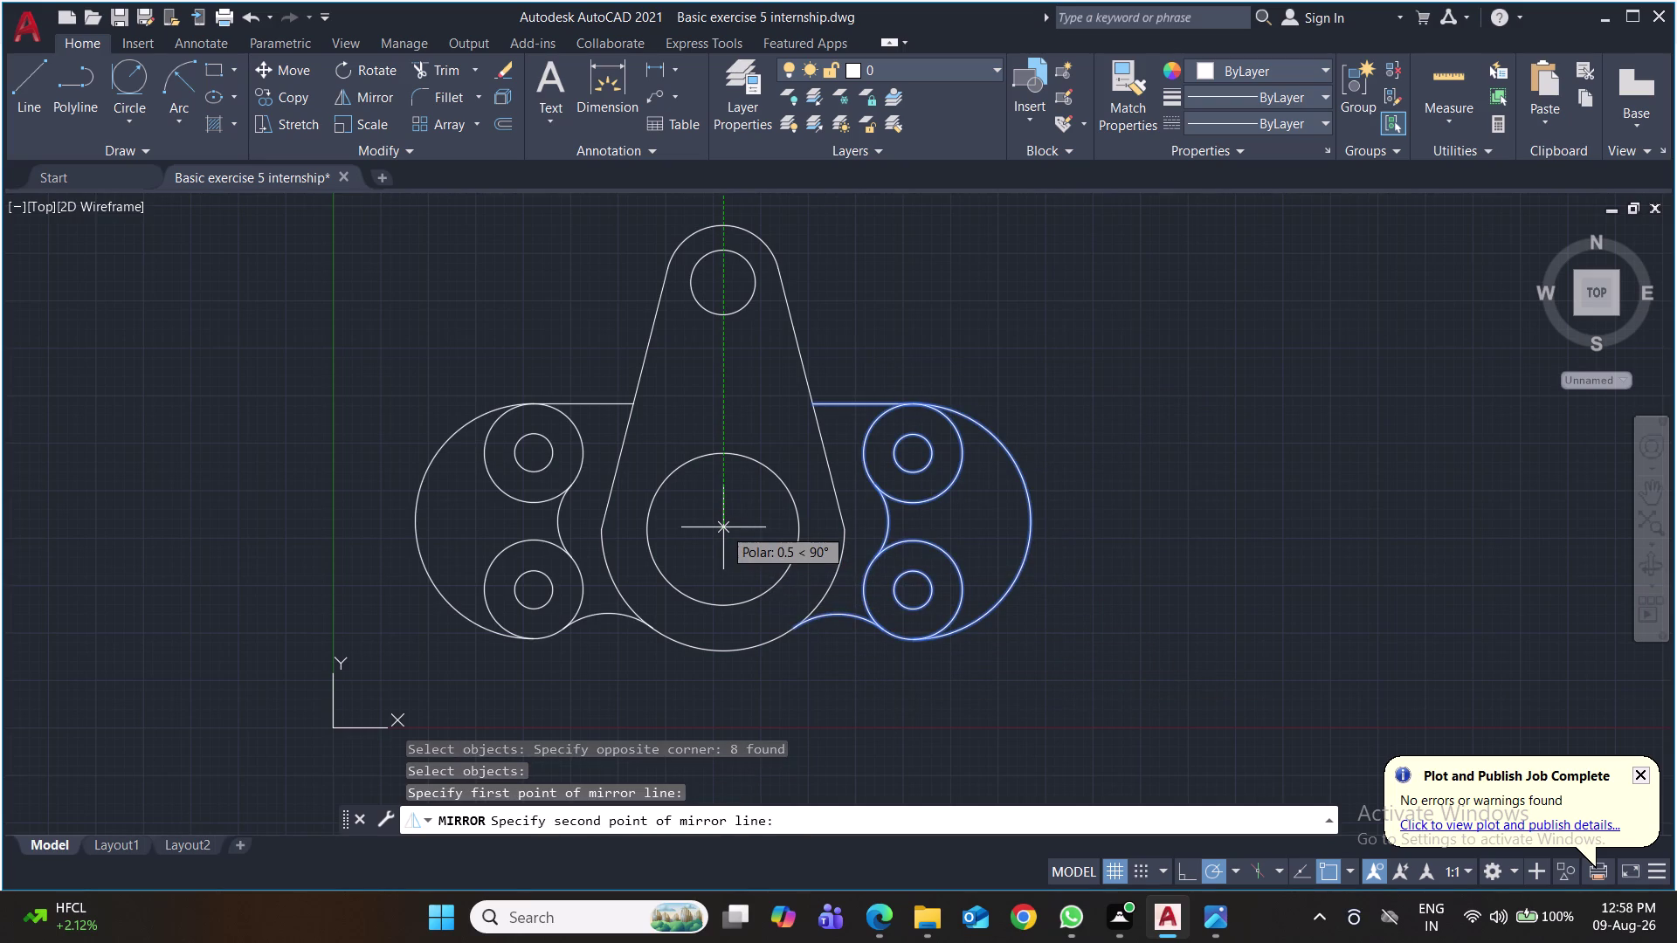
click(723, 528)
drag(756, 605, 723, 528)
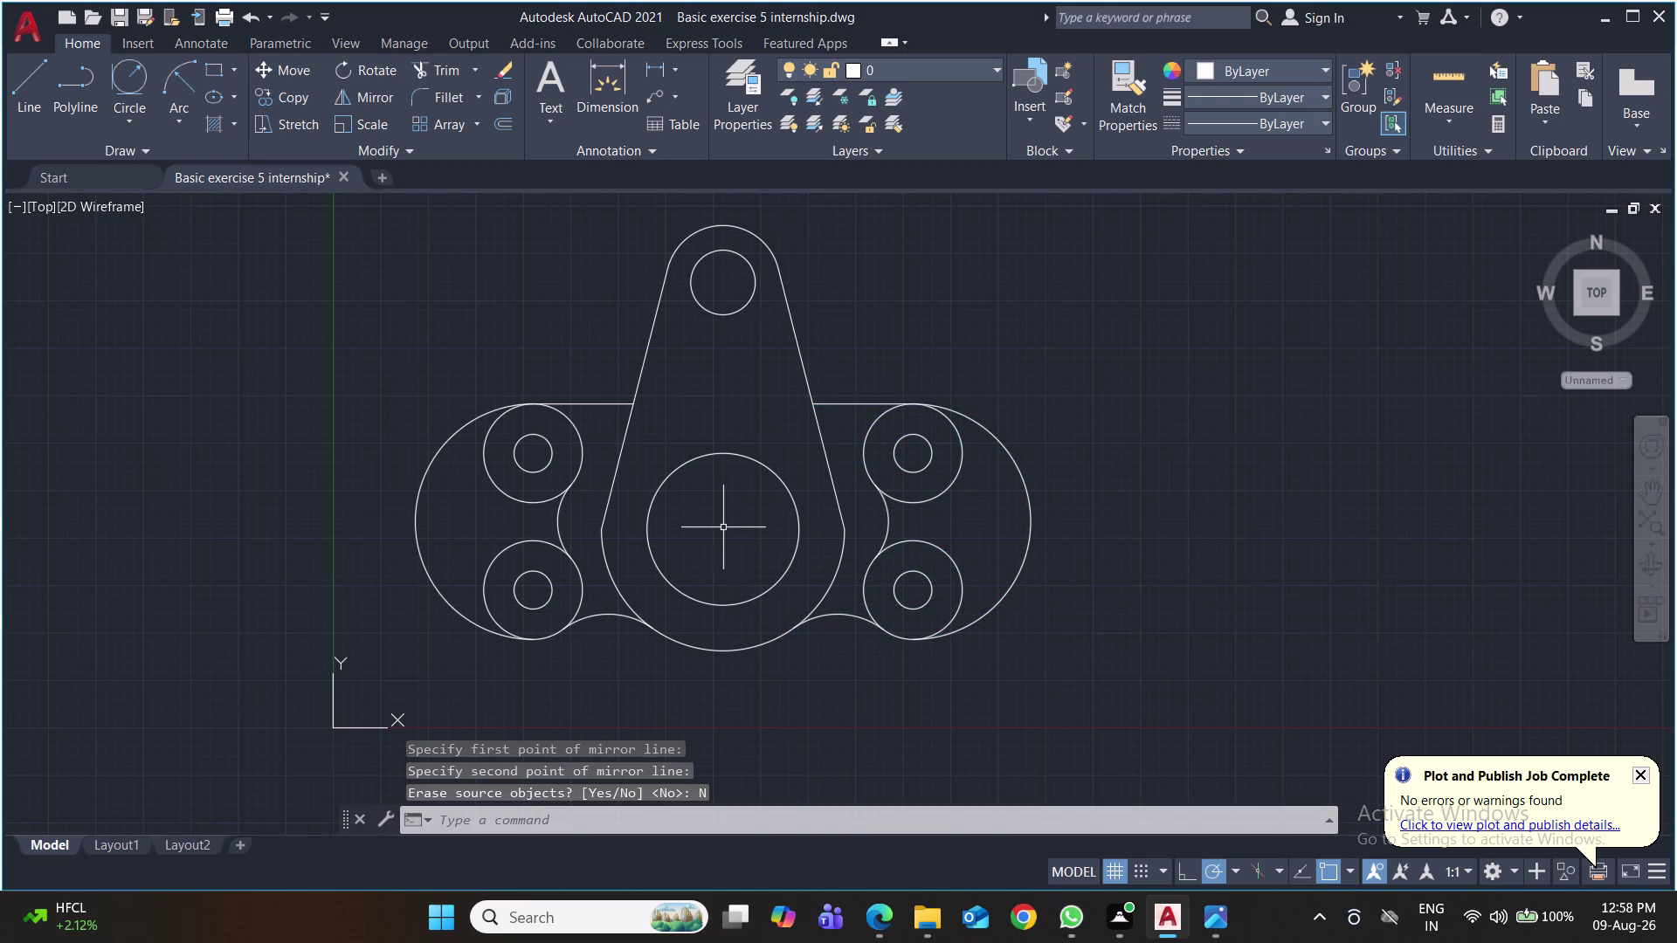
Keep the original lobe and save the drawing.
key(ctrl+s)
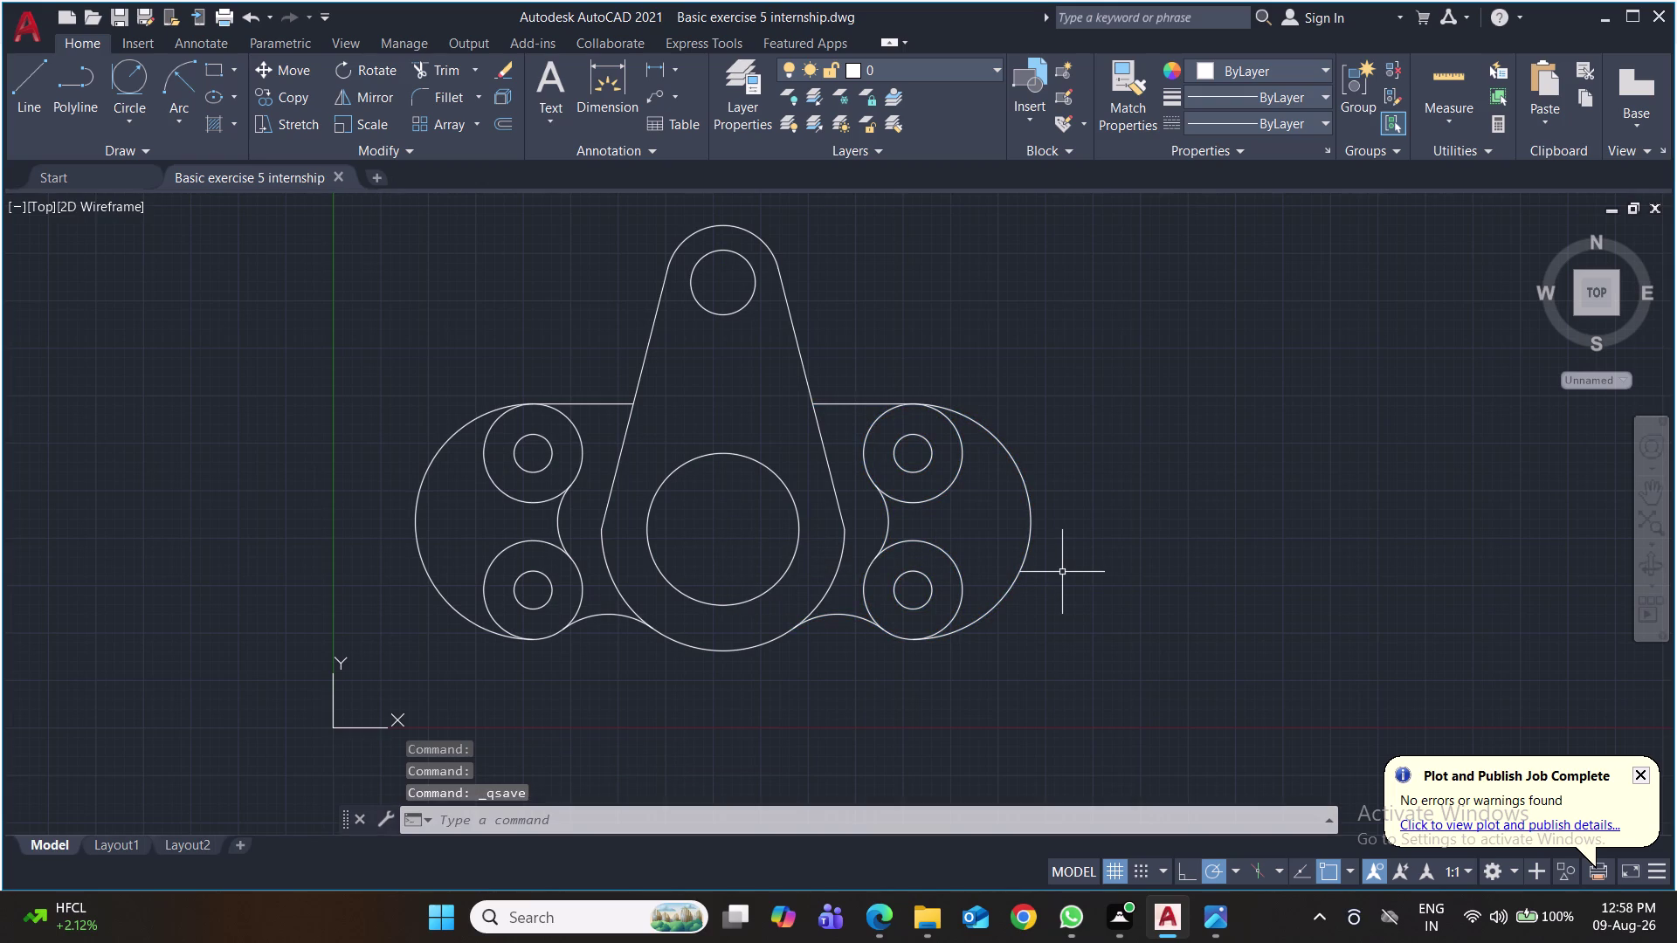
key(ctrl+s)
key(ctrl+s)
click(680, 76)
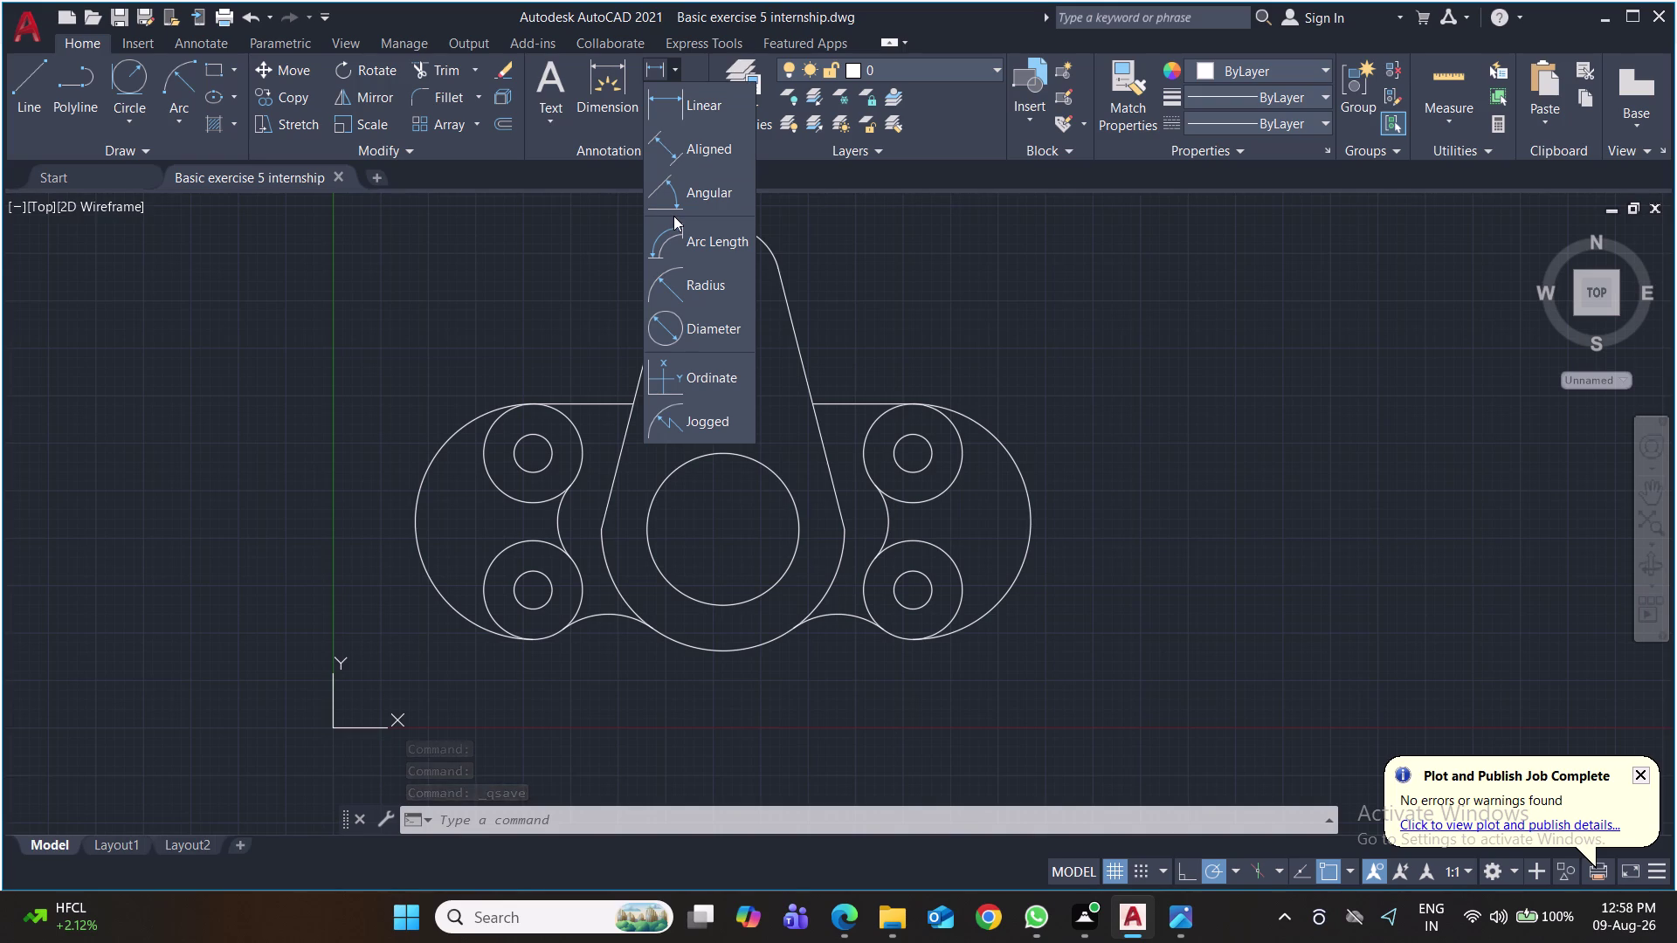
Add the 50 linear dimension from the central circle to the lower right hole.
click(689, 113)
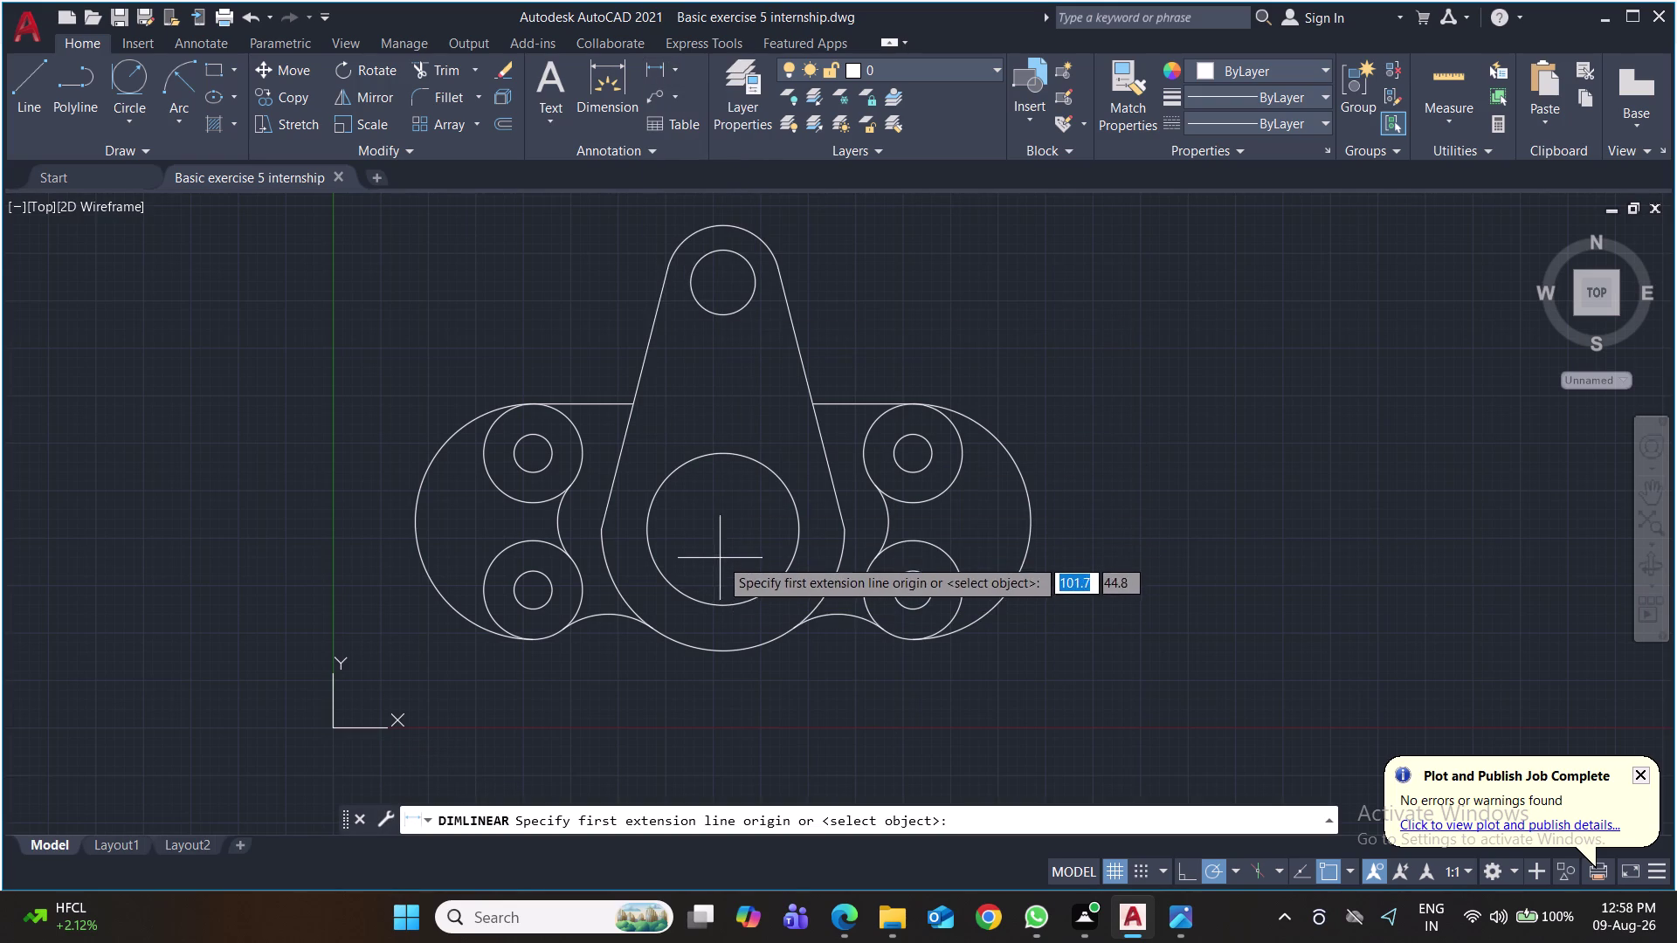
click(911, 591)
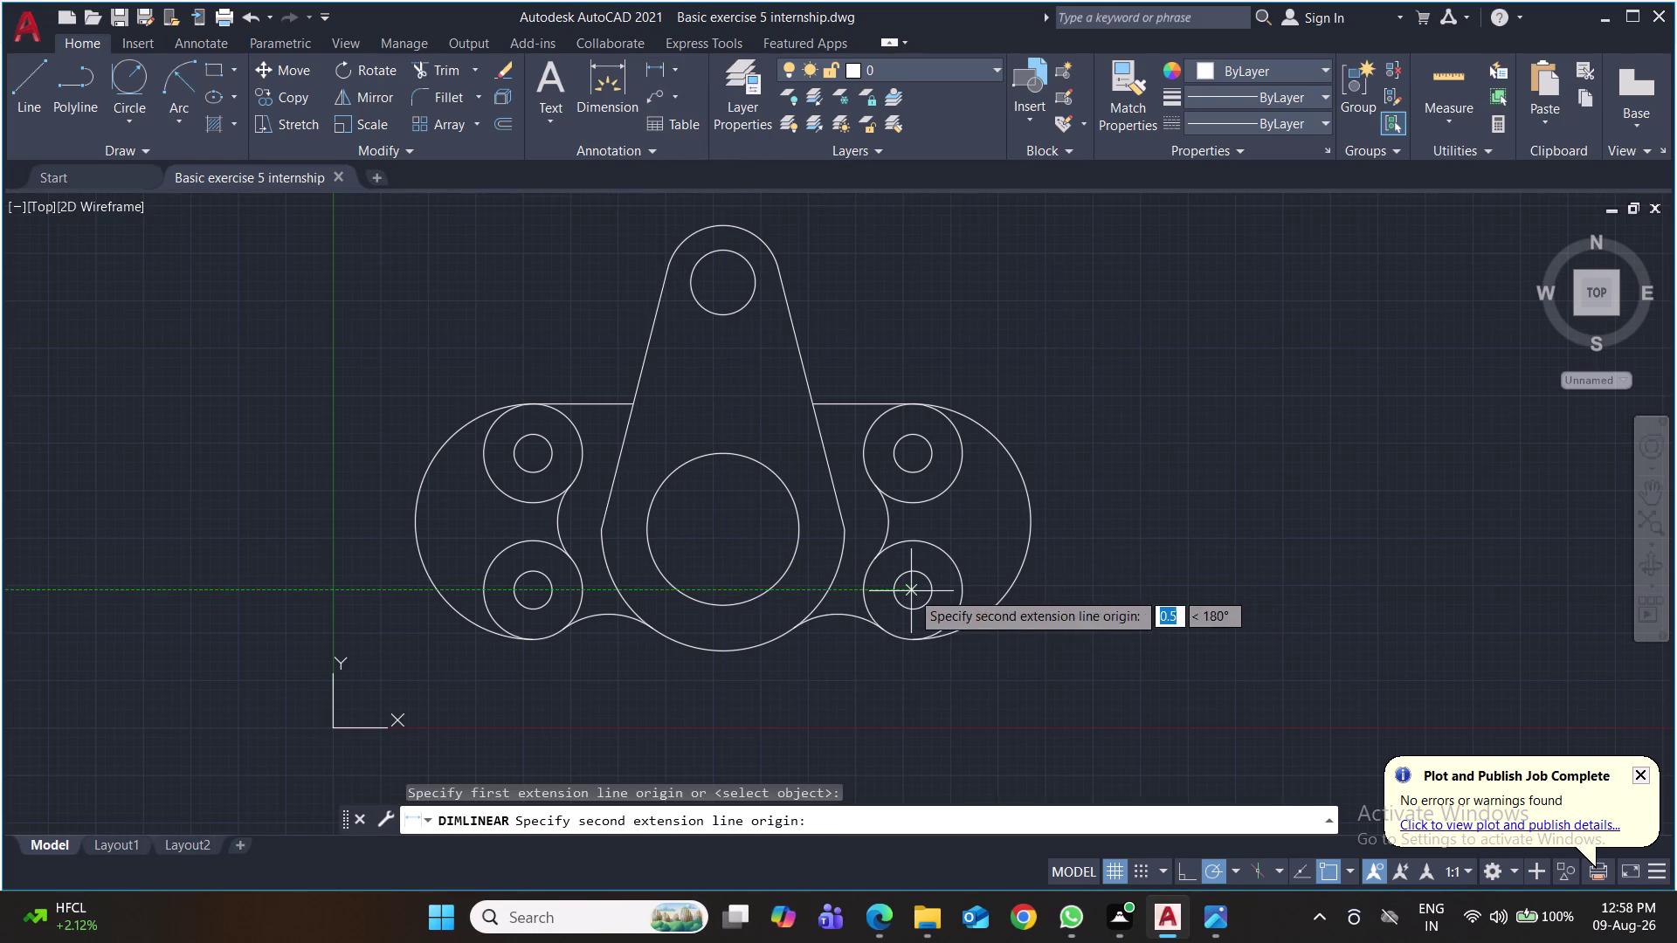
click(718, 529)
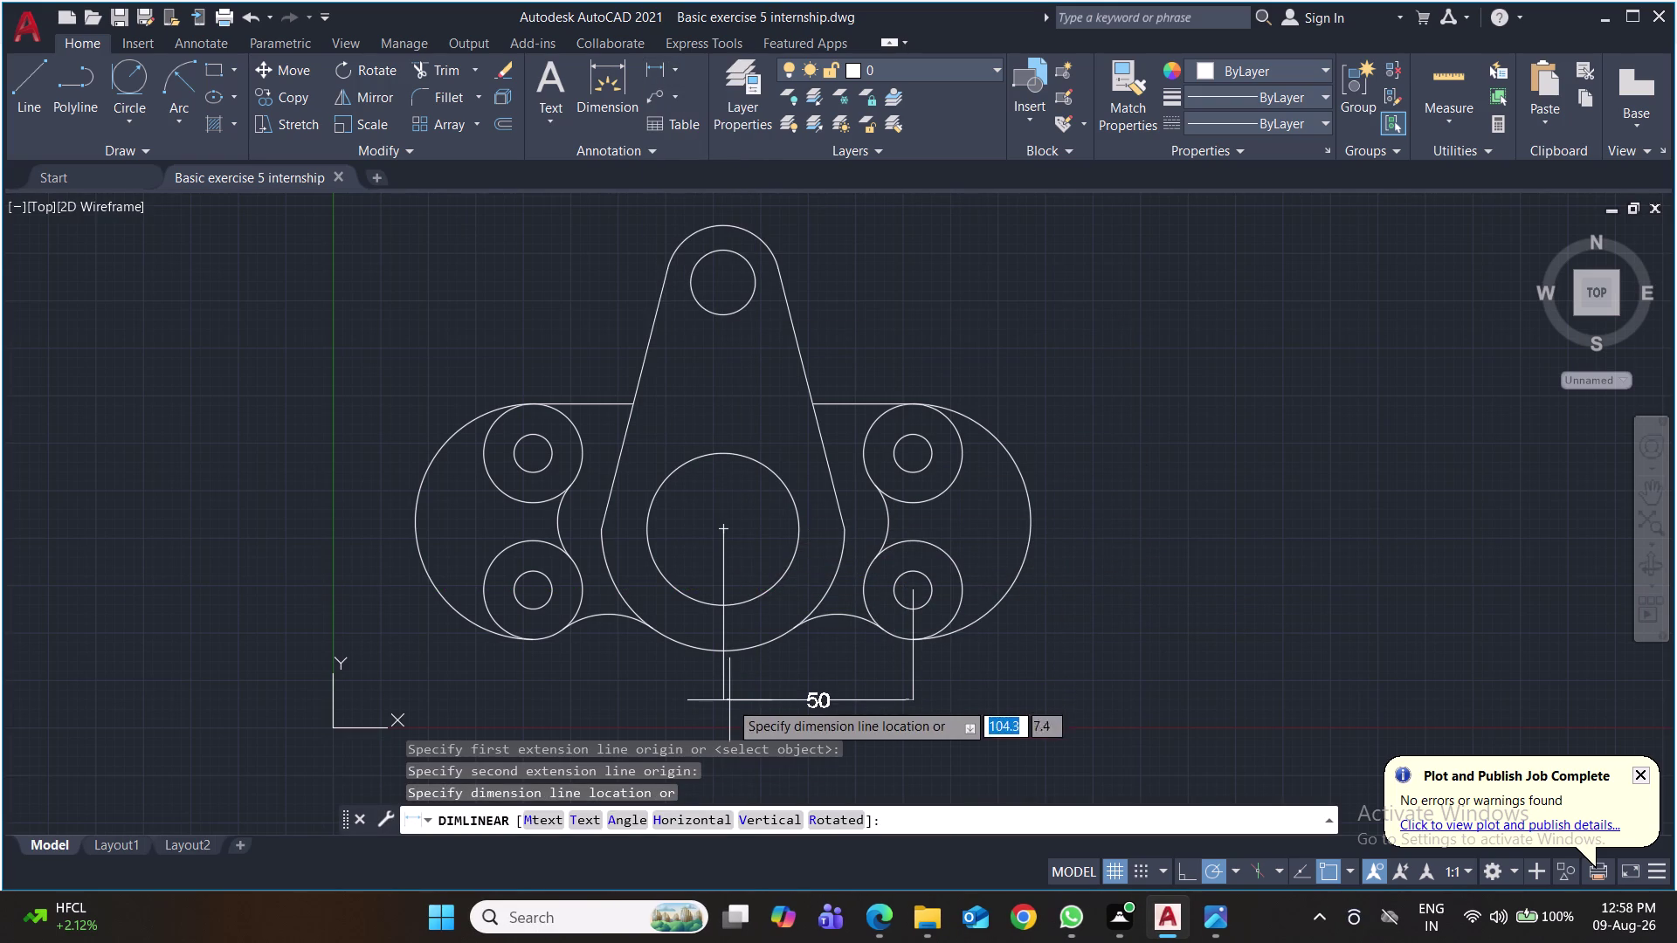
click(729, 722)
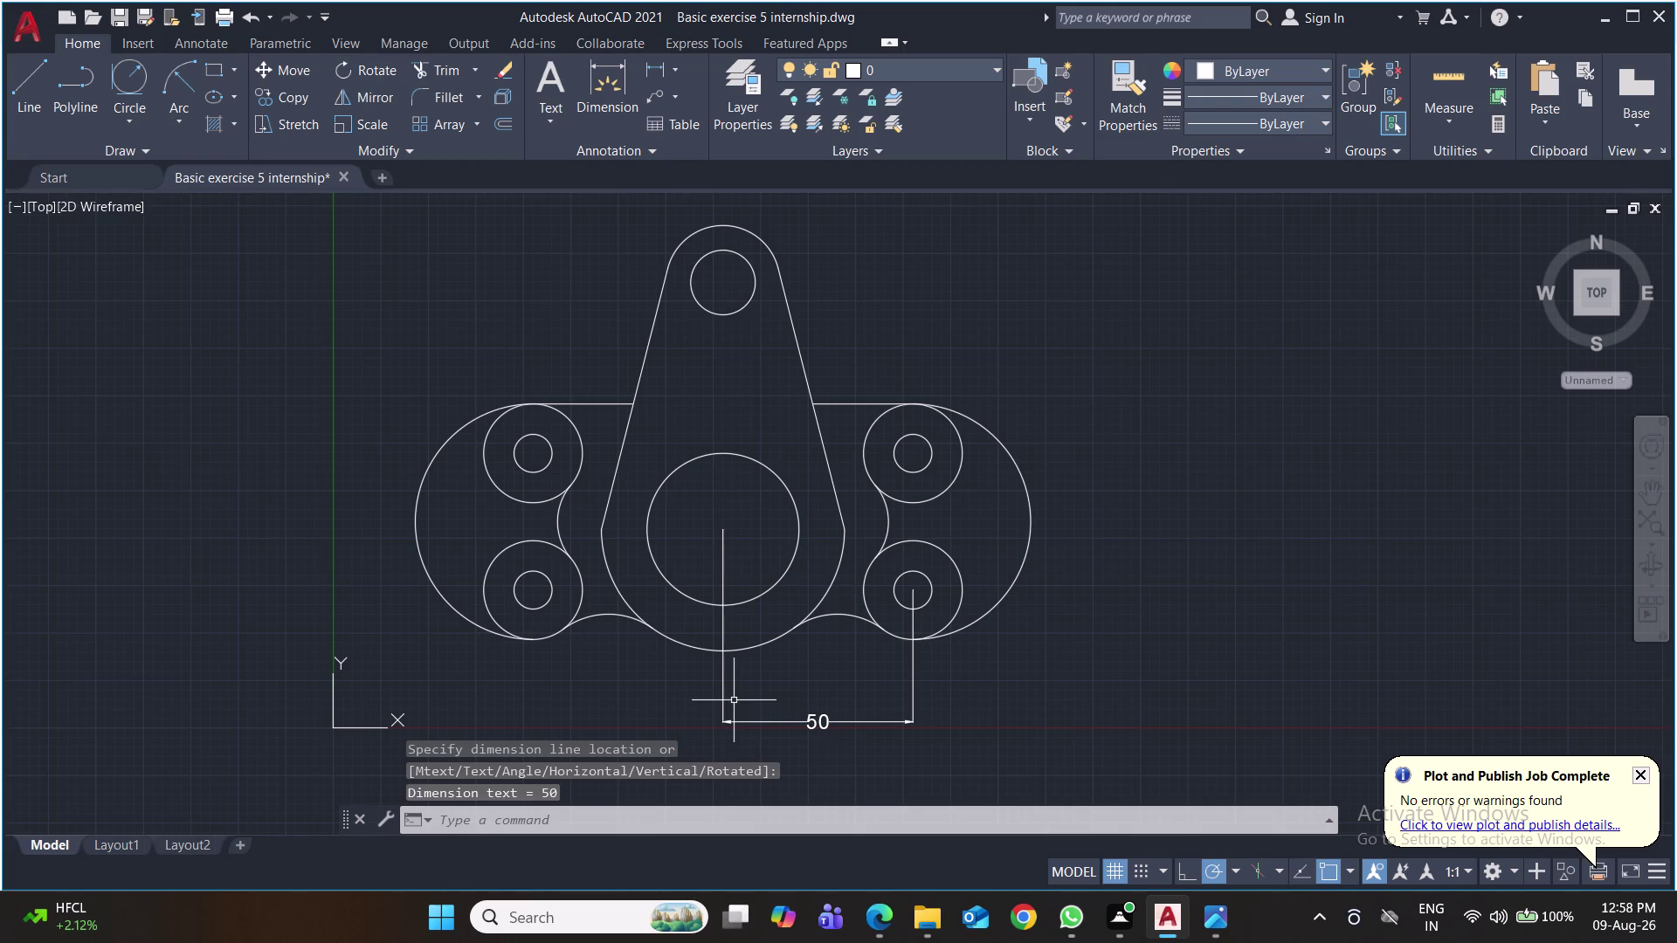
middle_drag(1104, 514, 1093, 470)
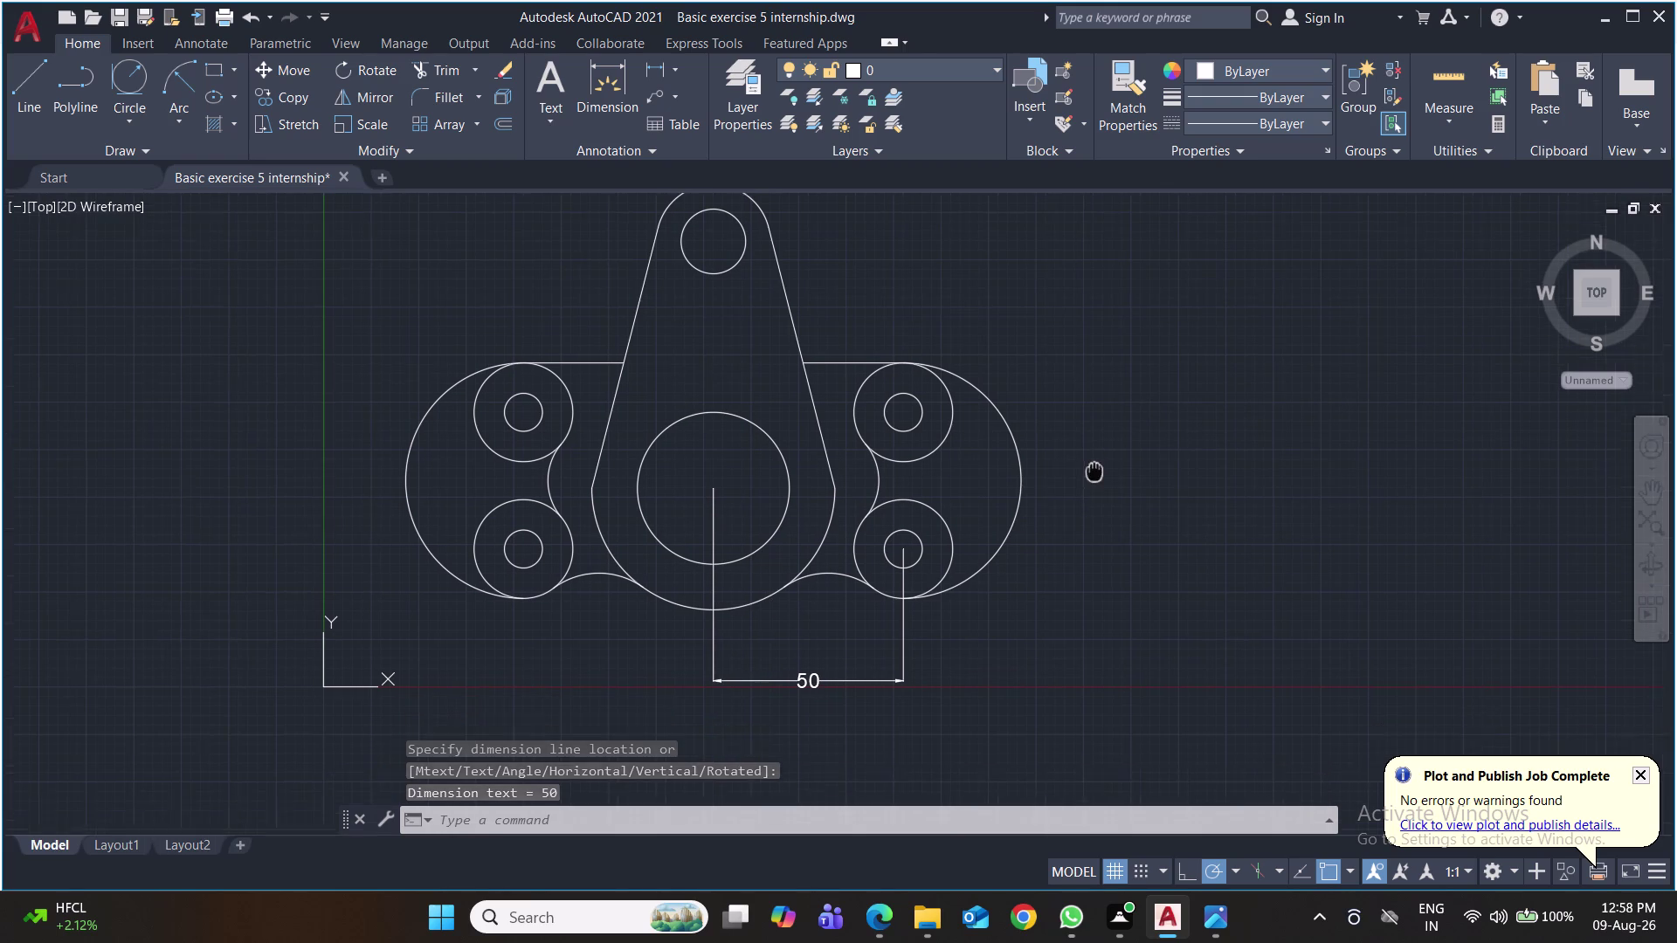
middle_drag(1093, 469, 1091, 461)
Add linear dimensions of 36 between the right holes and 65 from the top hole.
key(space)
click(897, 399)
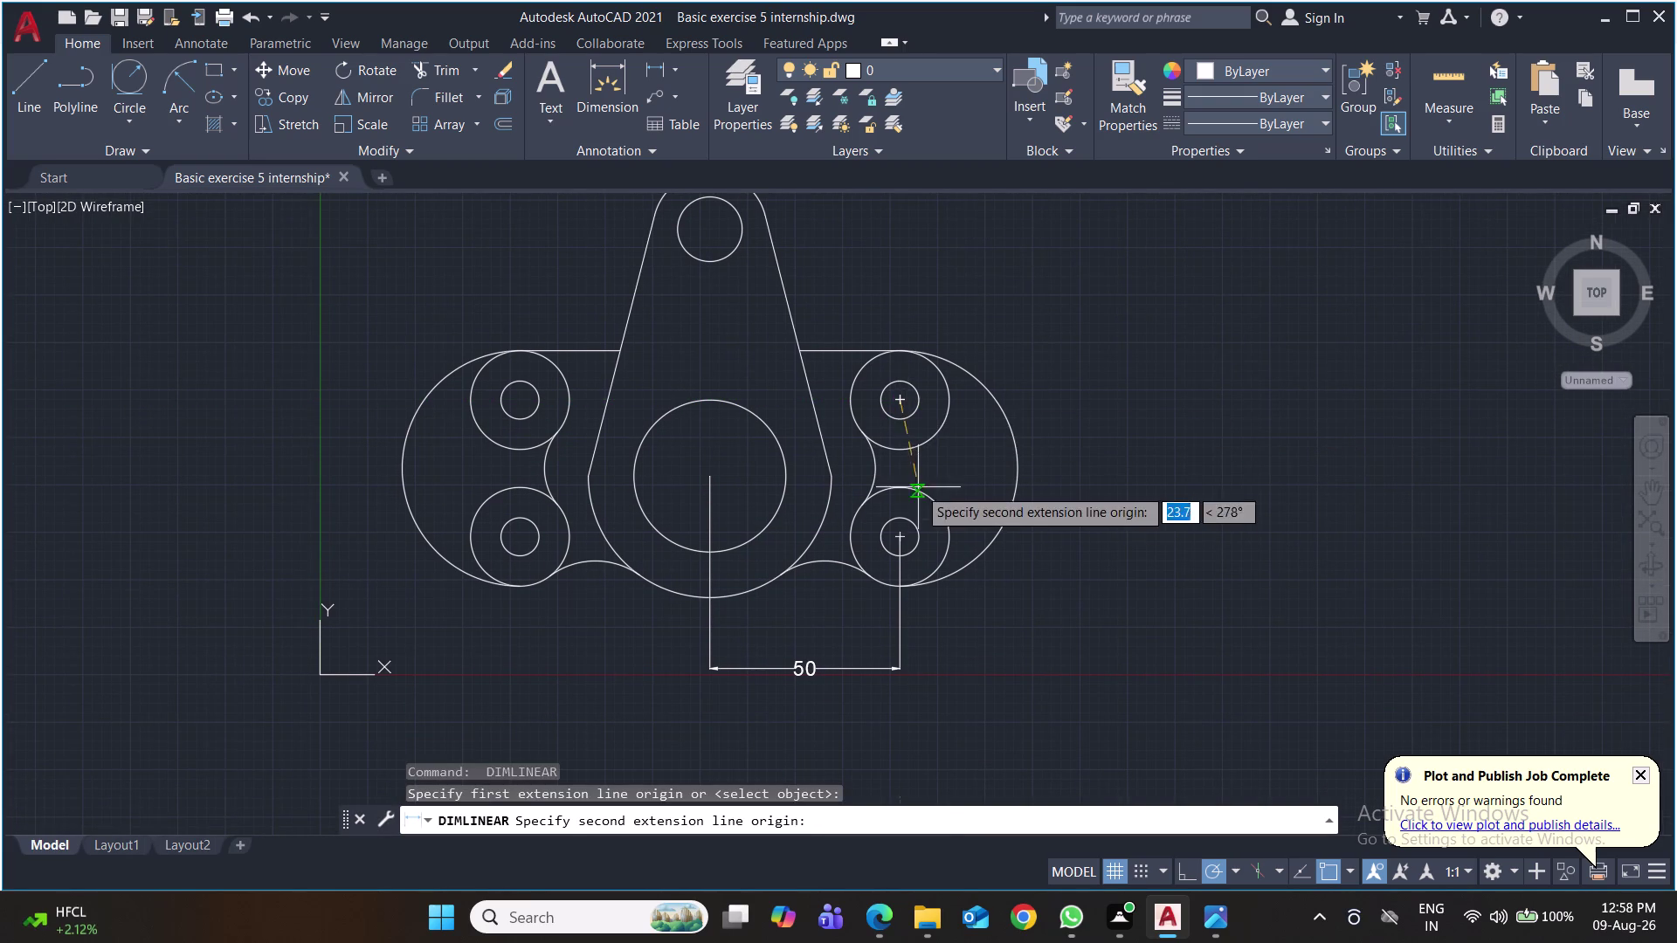
click(900, 534)
click(1106, 535)
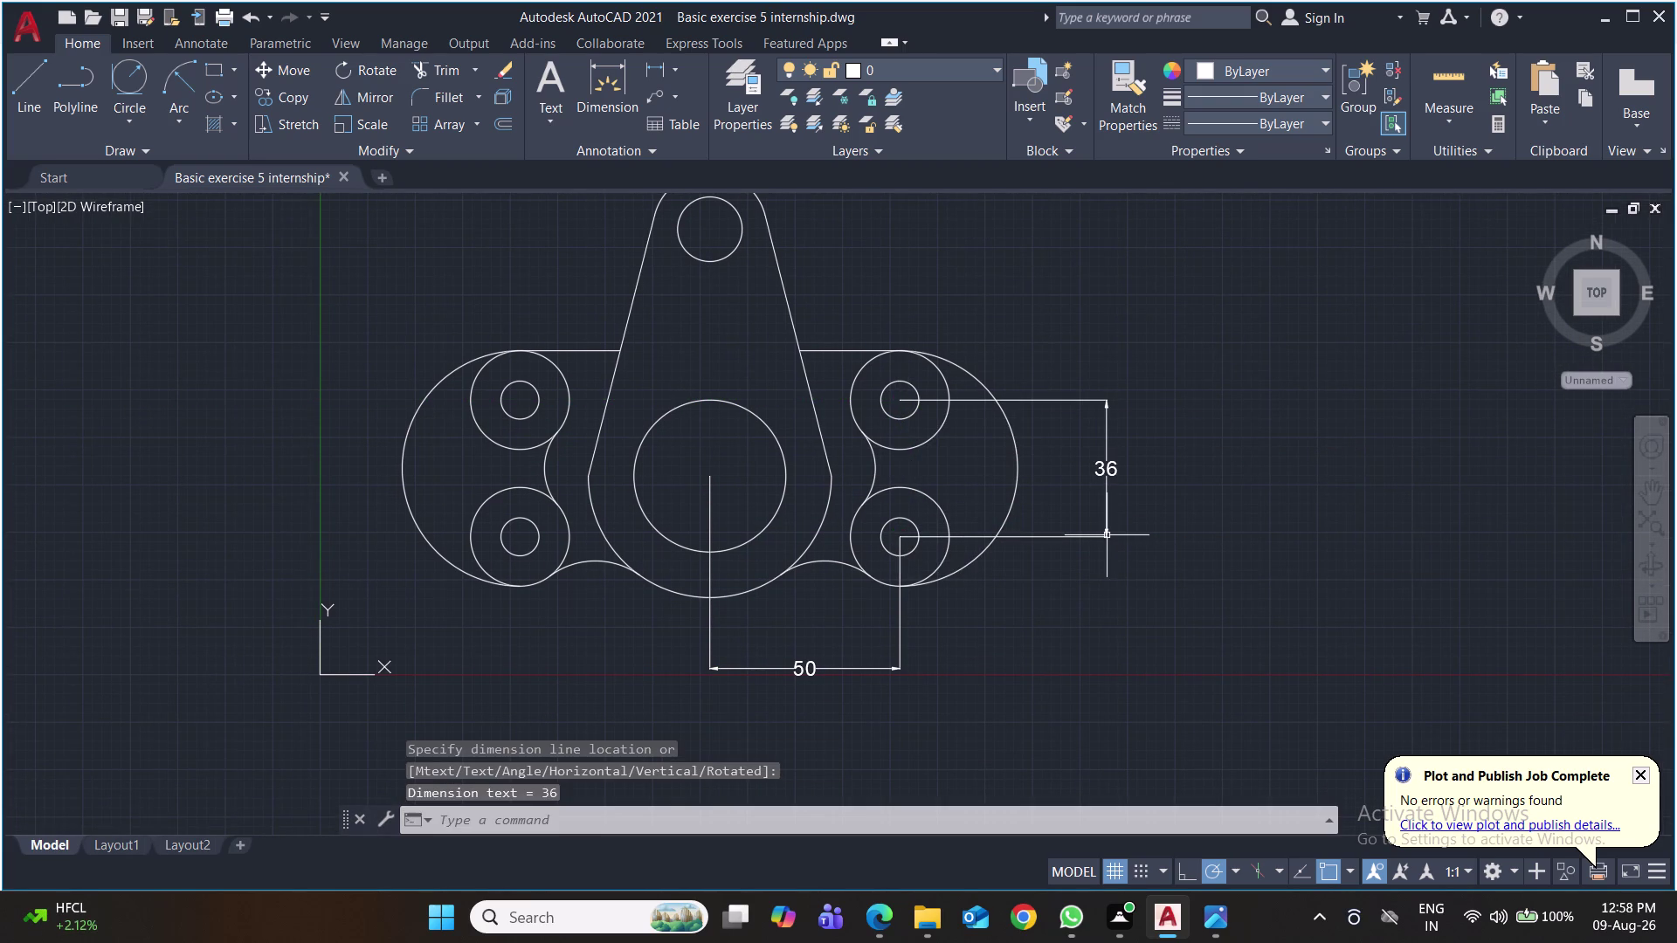
key(space)
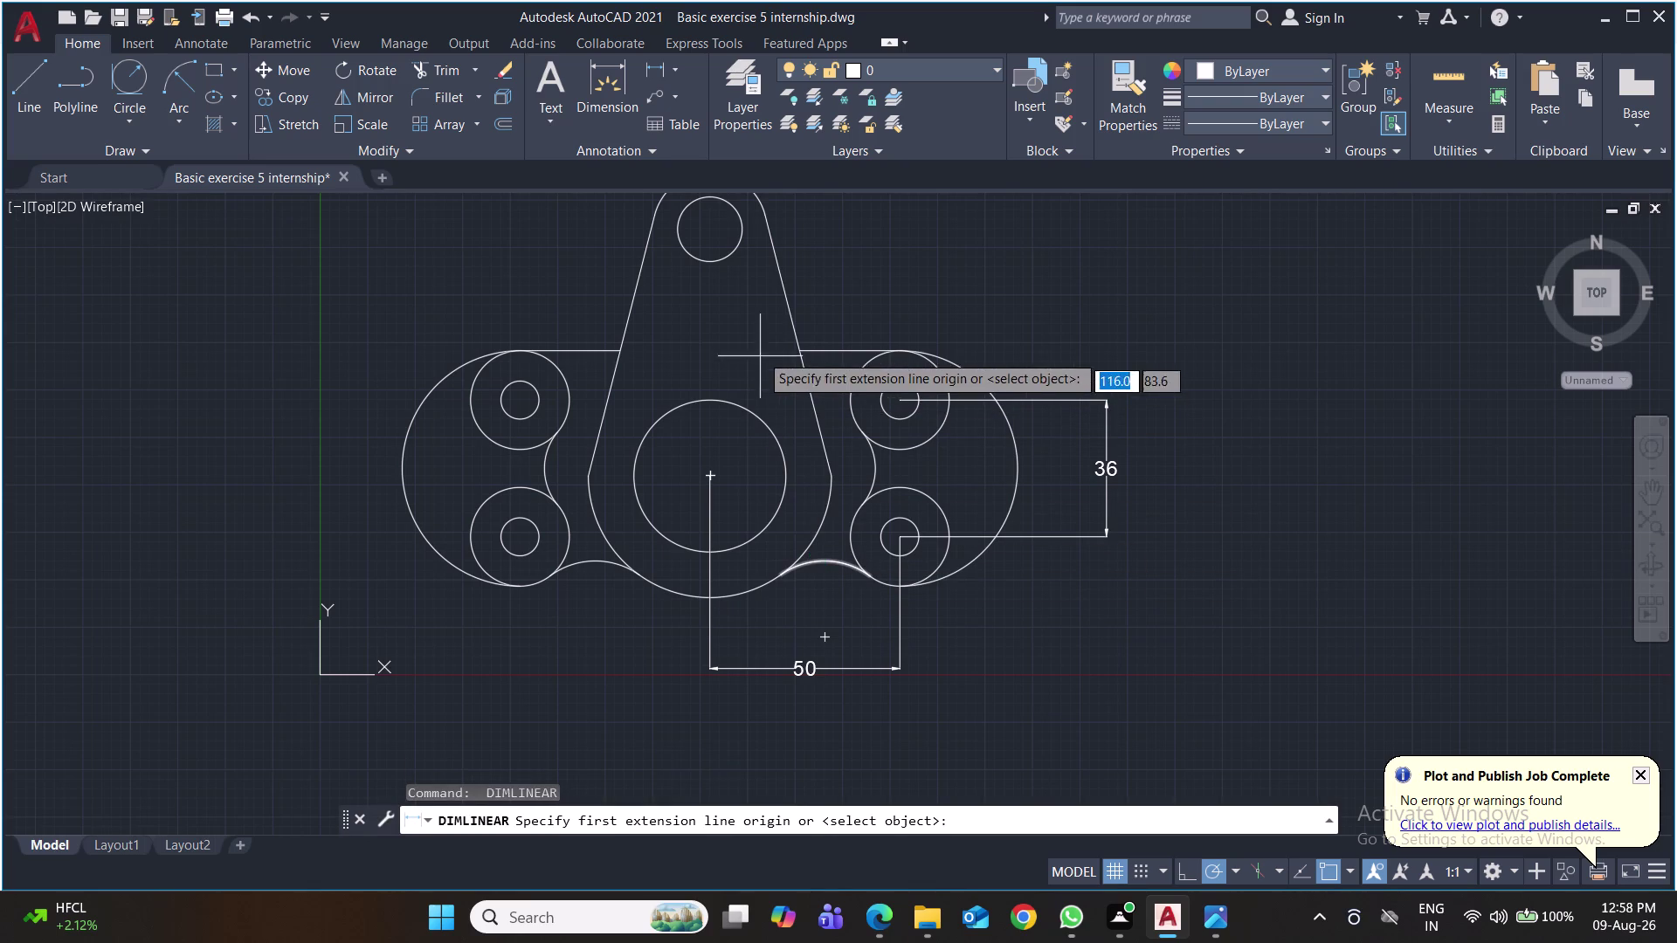
click(707, 229)
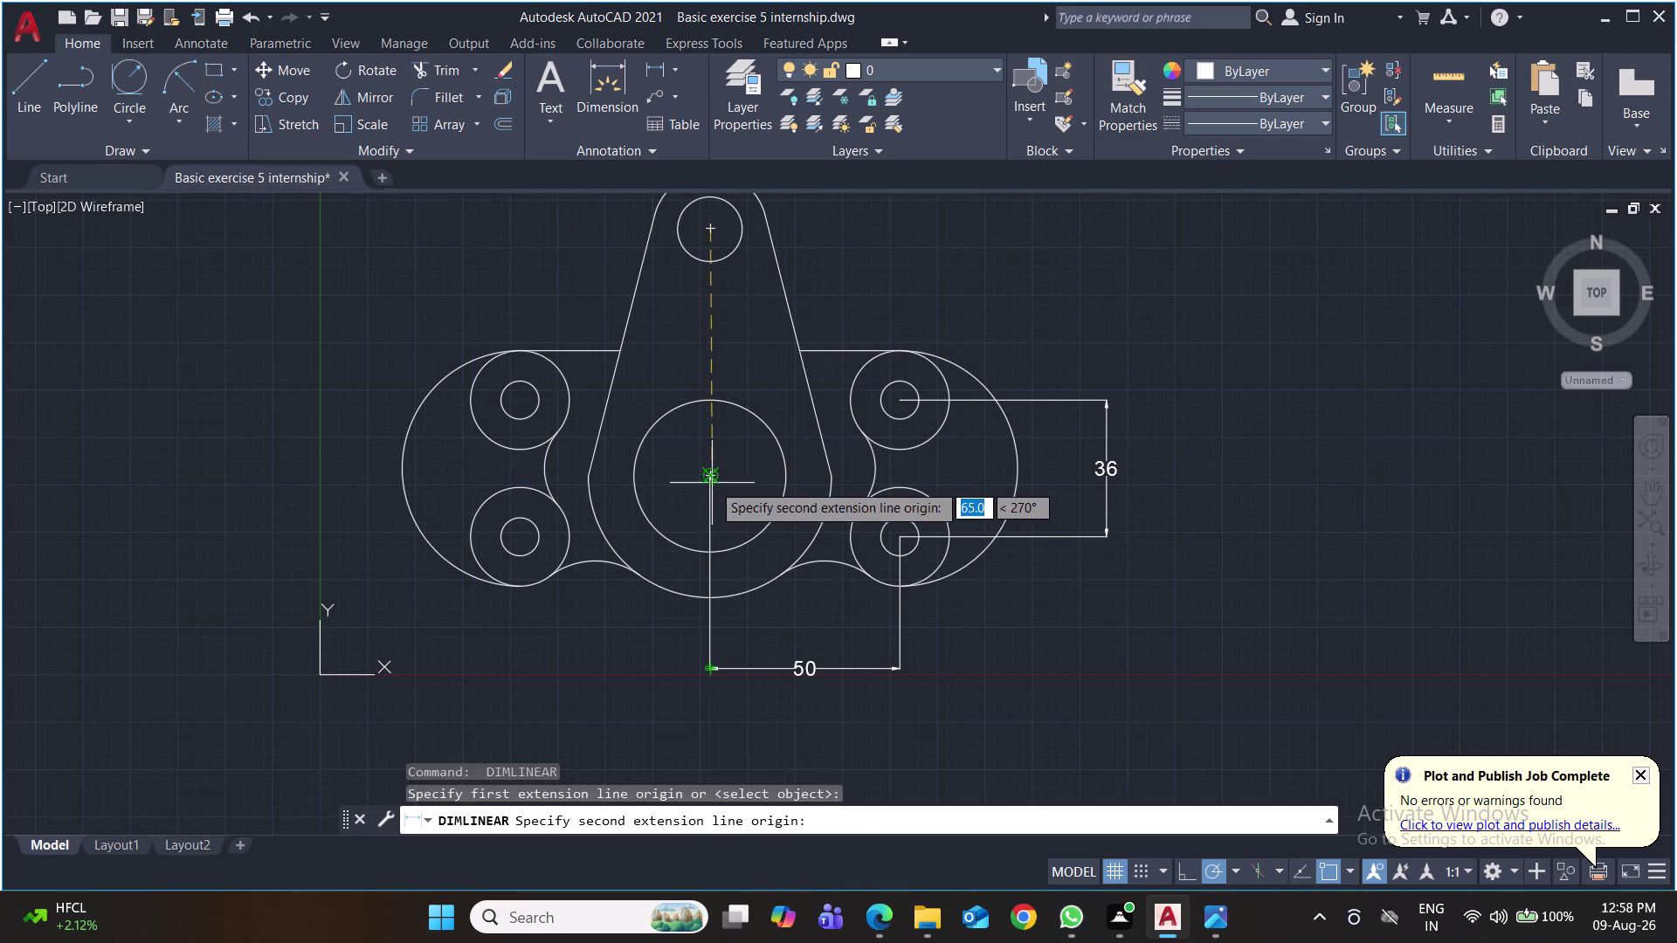
click(710, 480)
click(710, 481)
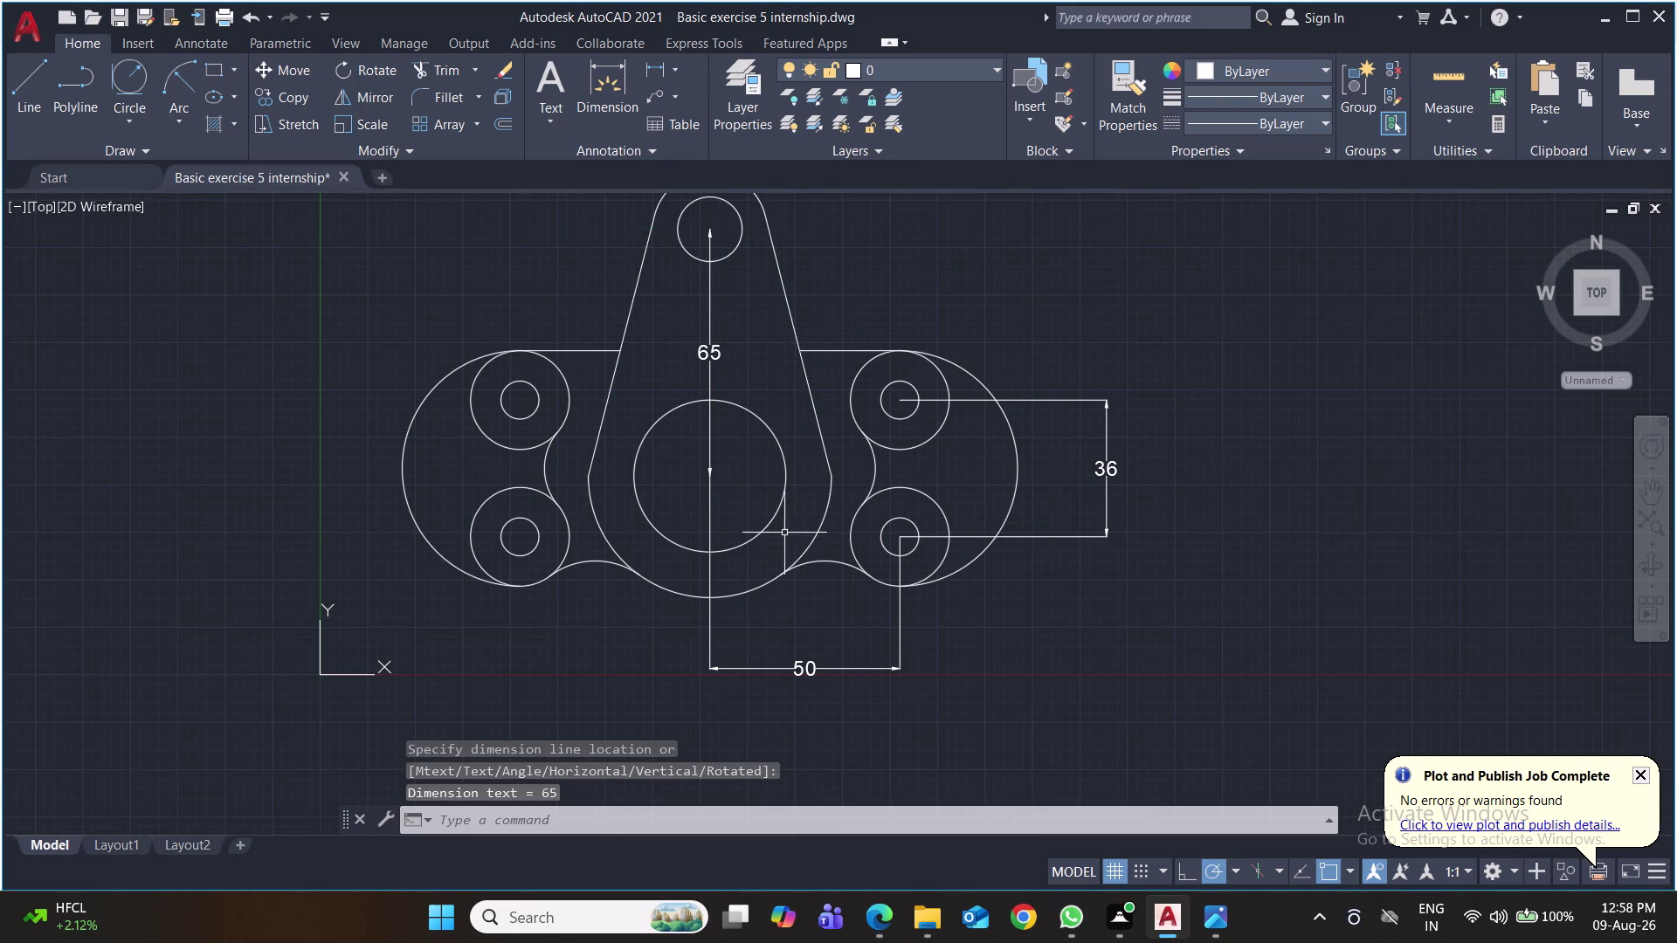
click(676, 70)
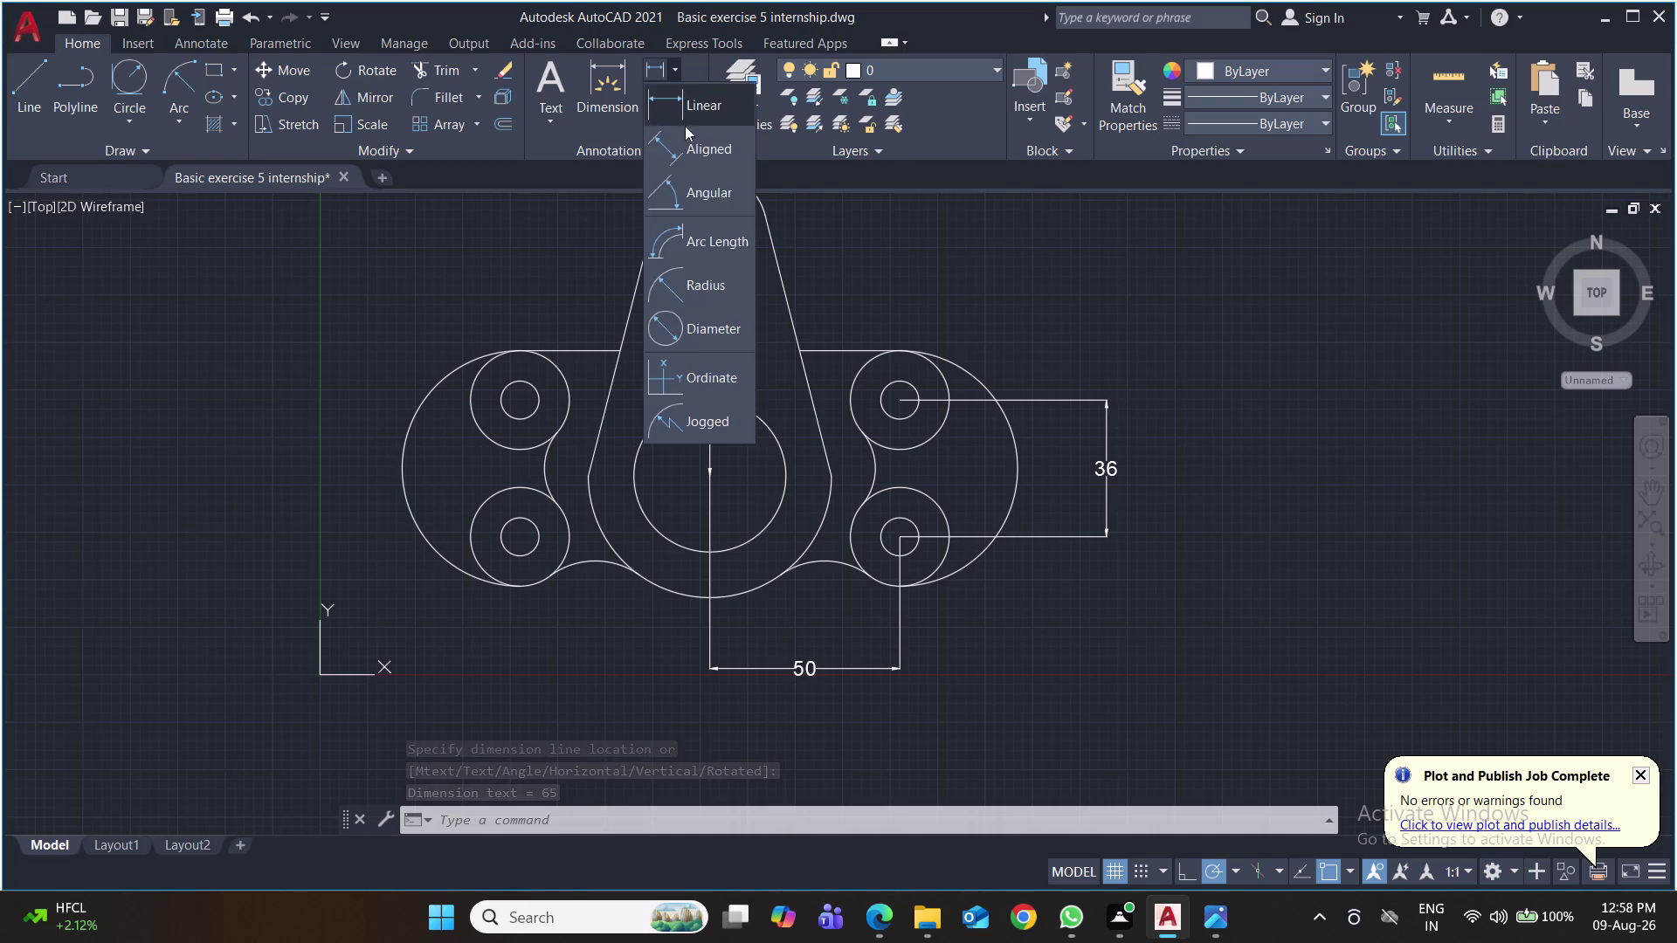
click(715, 297)
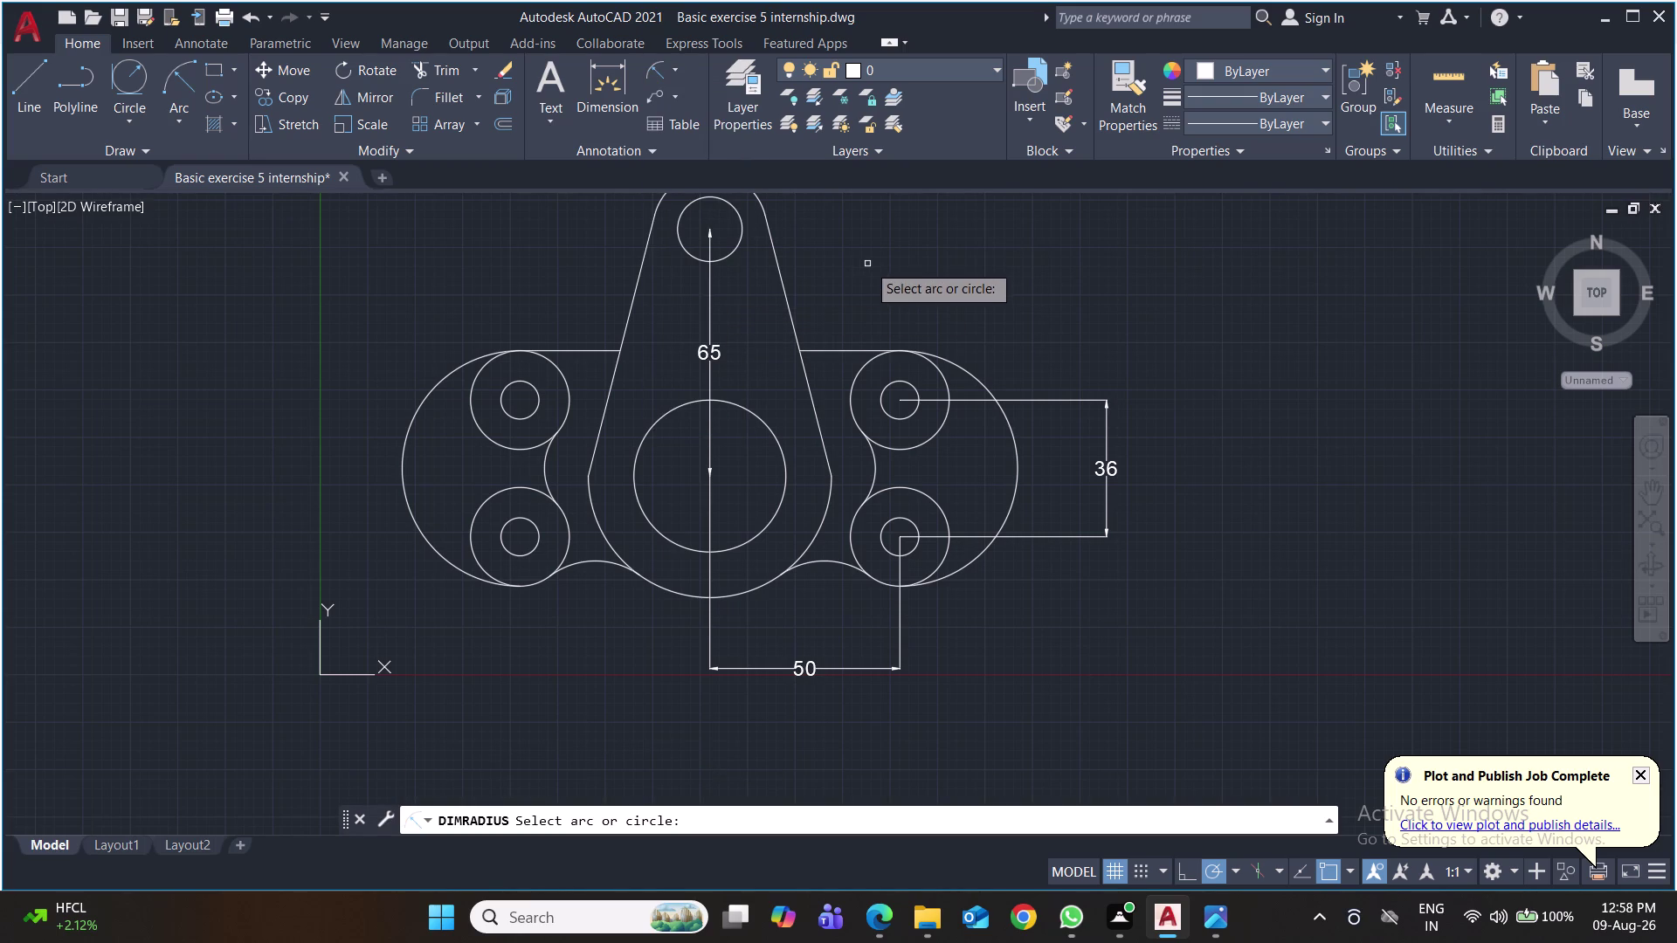
Place radius dimensions R15 on the top lobe's outer arc and R9 on the top hole.
middle_drag(870, 262, 872, 297)
scroll(down, 3)
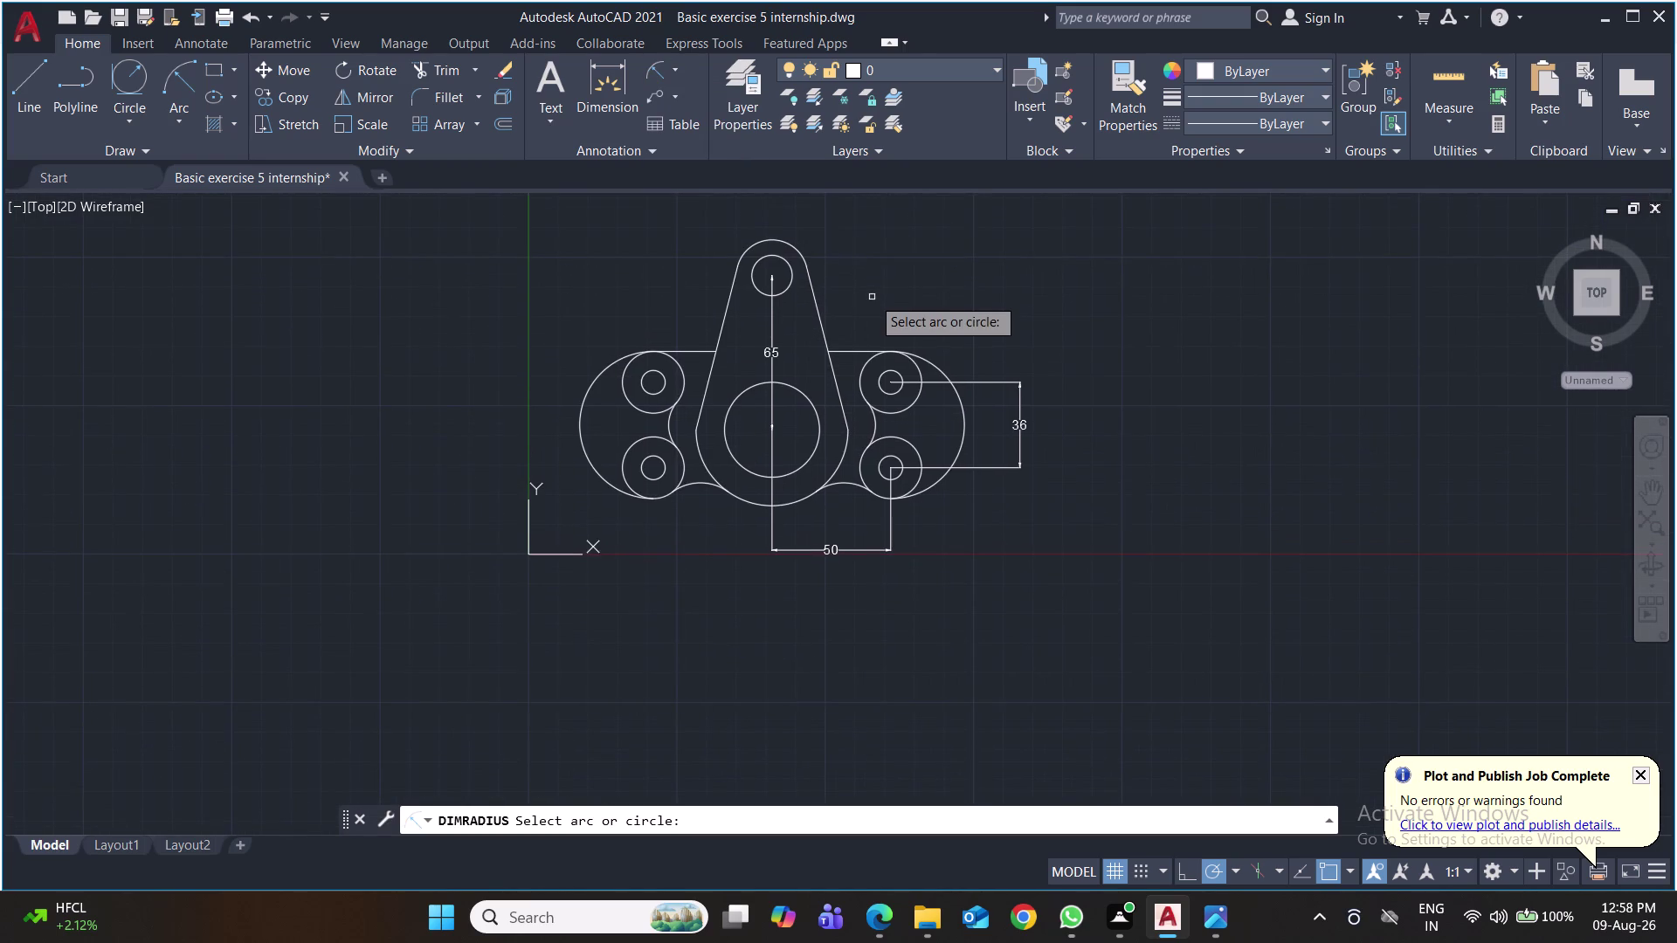
scroll(up, 3)
middle_drag(871, 297, 863, 330)
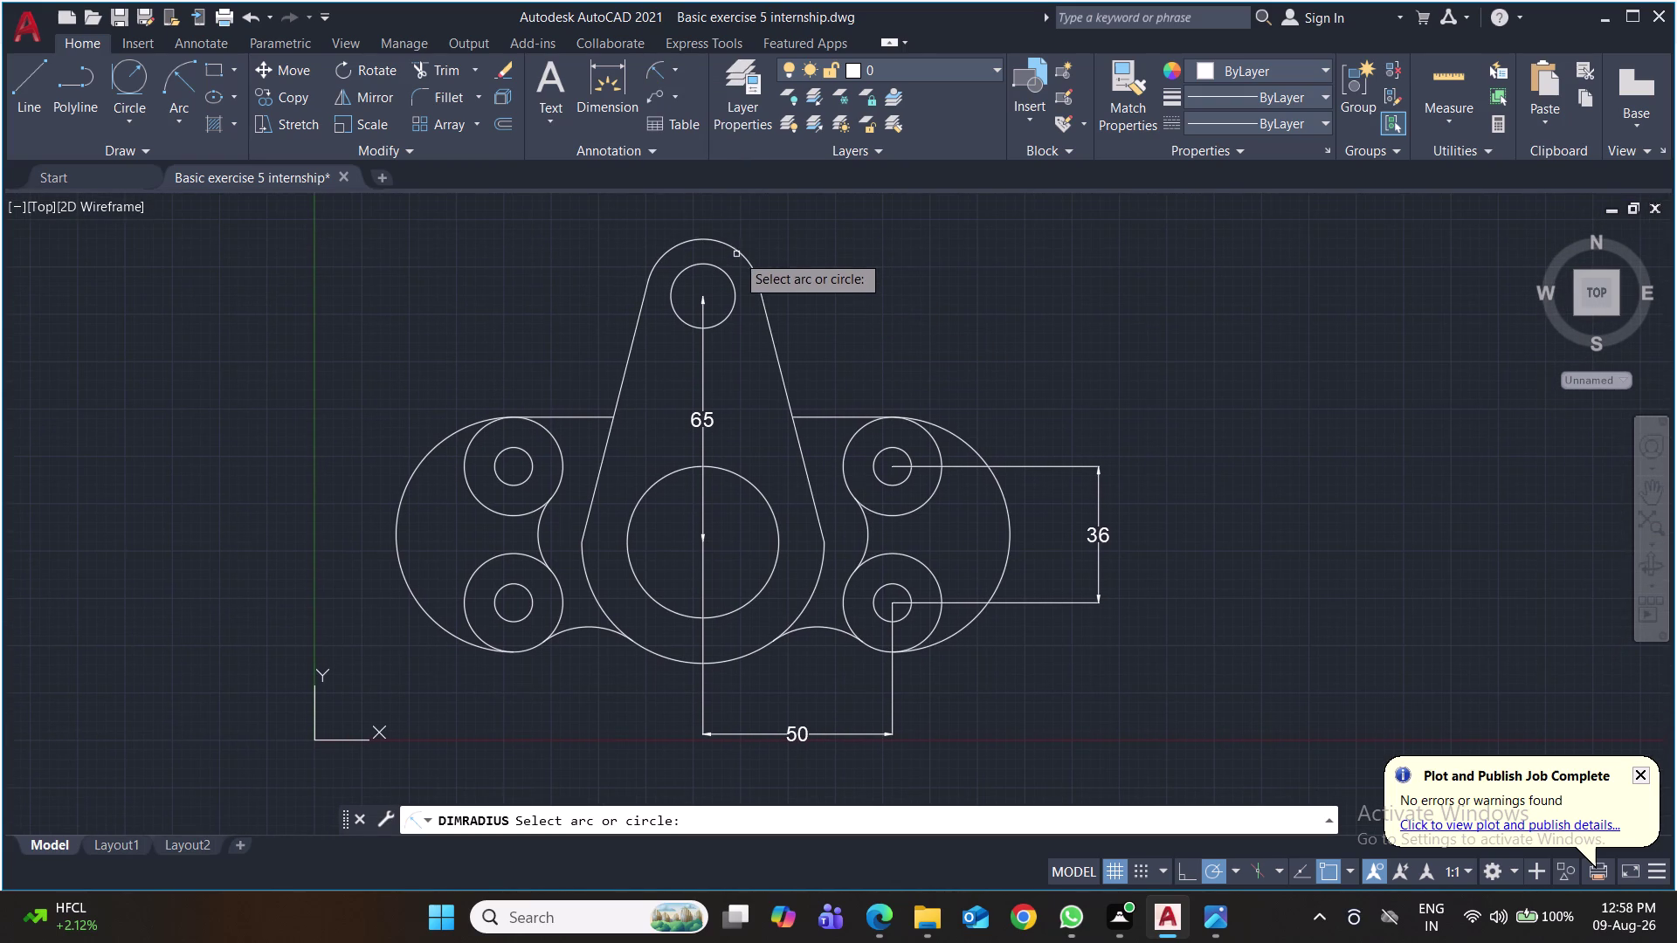
click(738, 252)
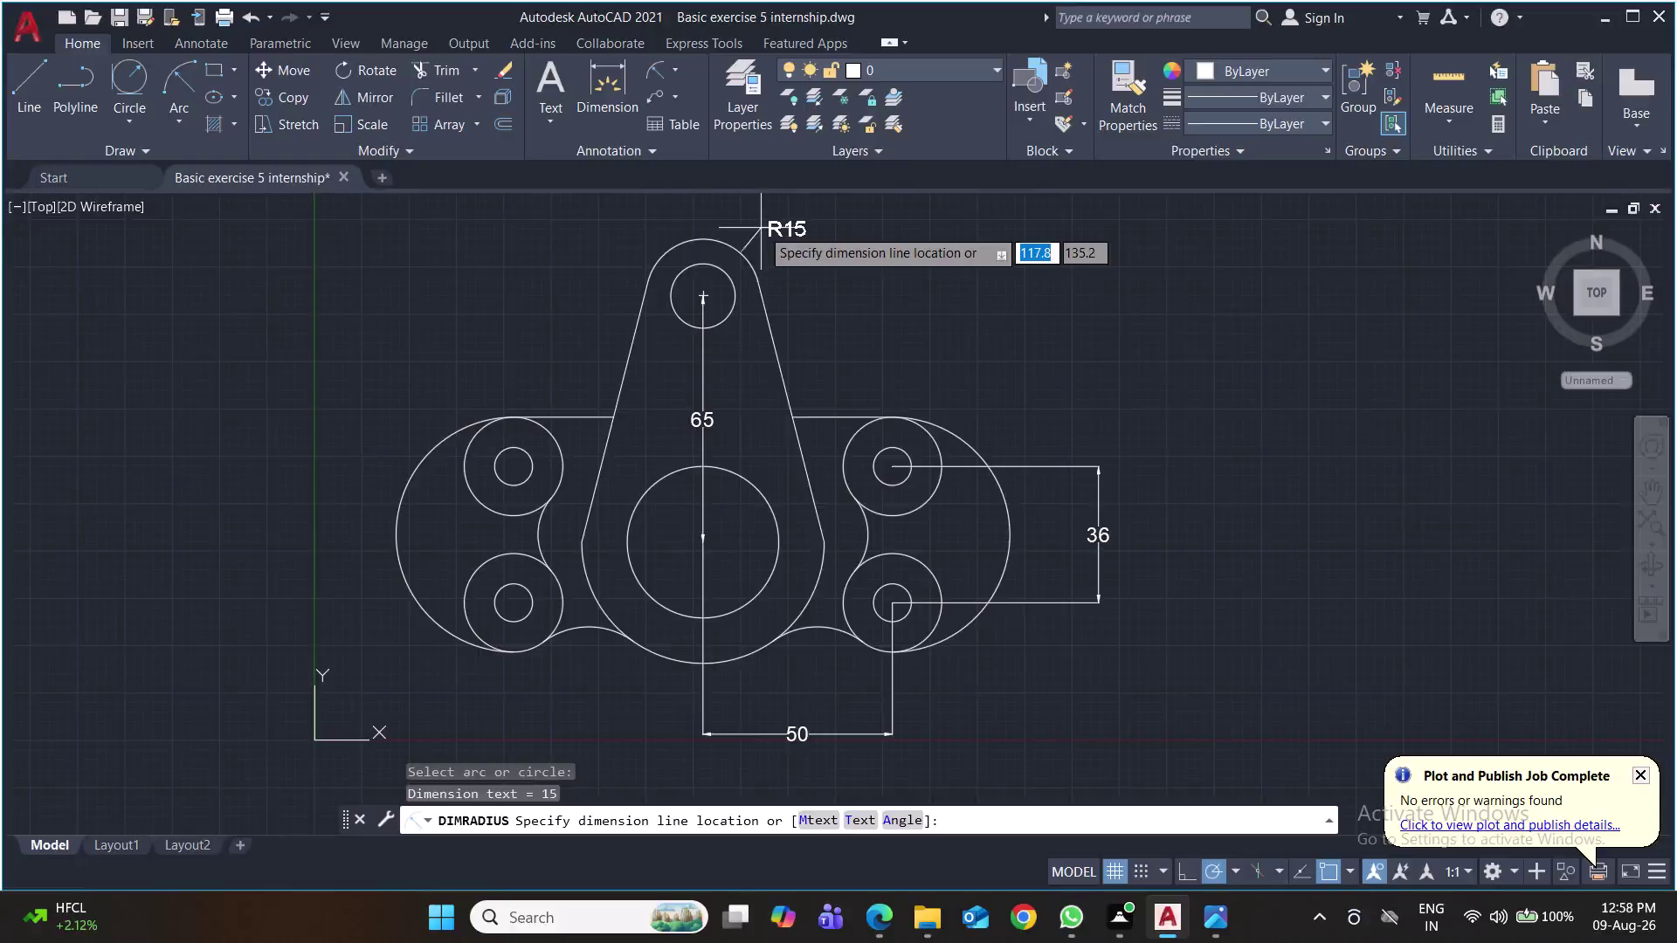
click(764, 223)
key(space)
click(729, 280)
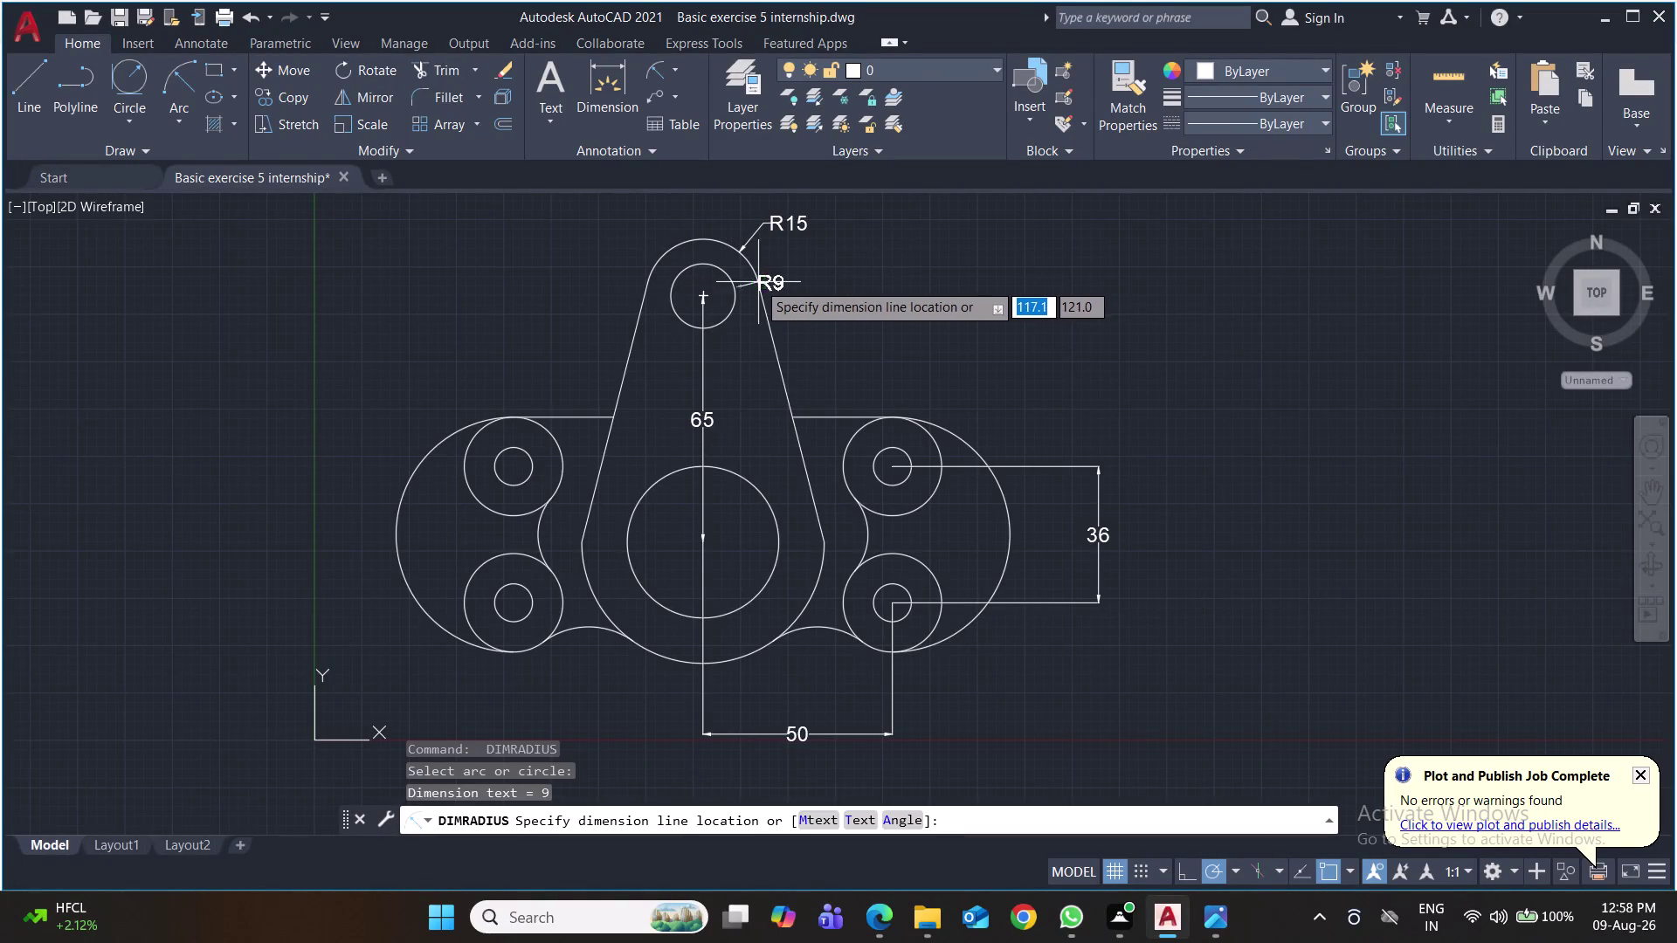
click(802, 262)
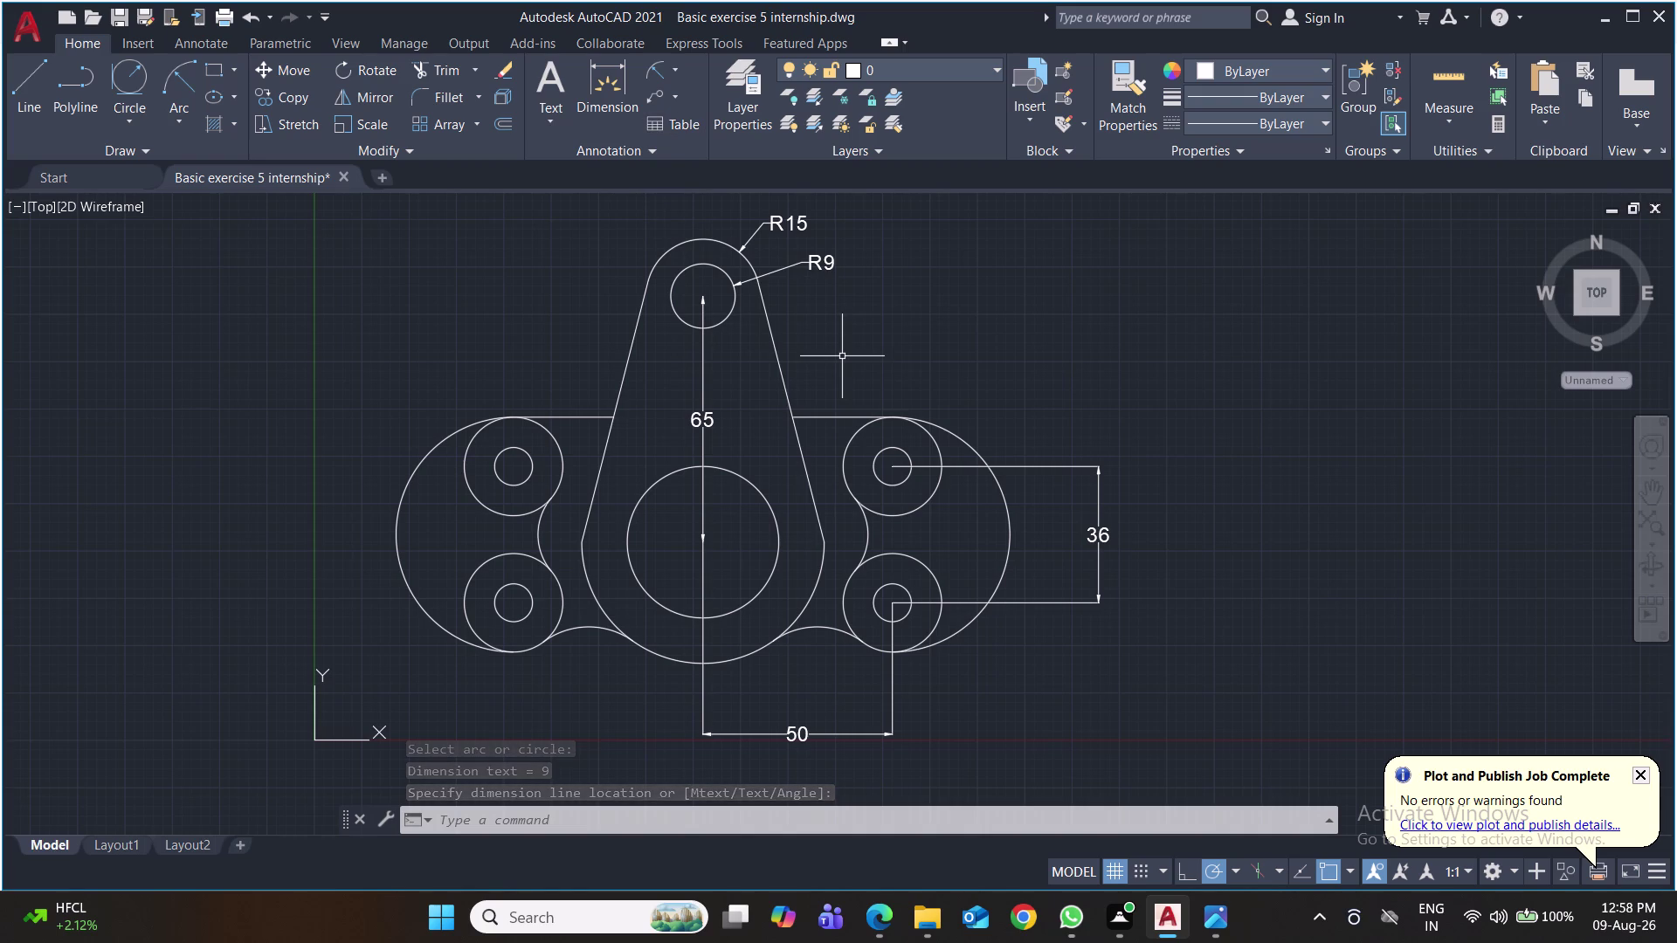
Set the Standard dimension style's primary unit precision to 0.0 and close the manager.
key(d)
key(Return)
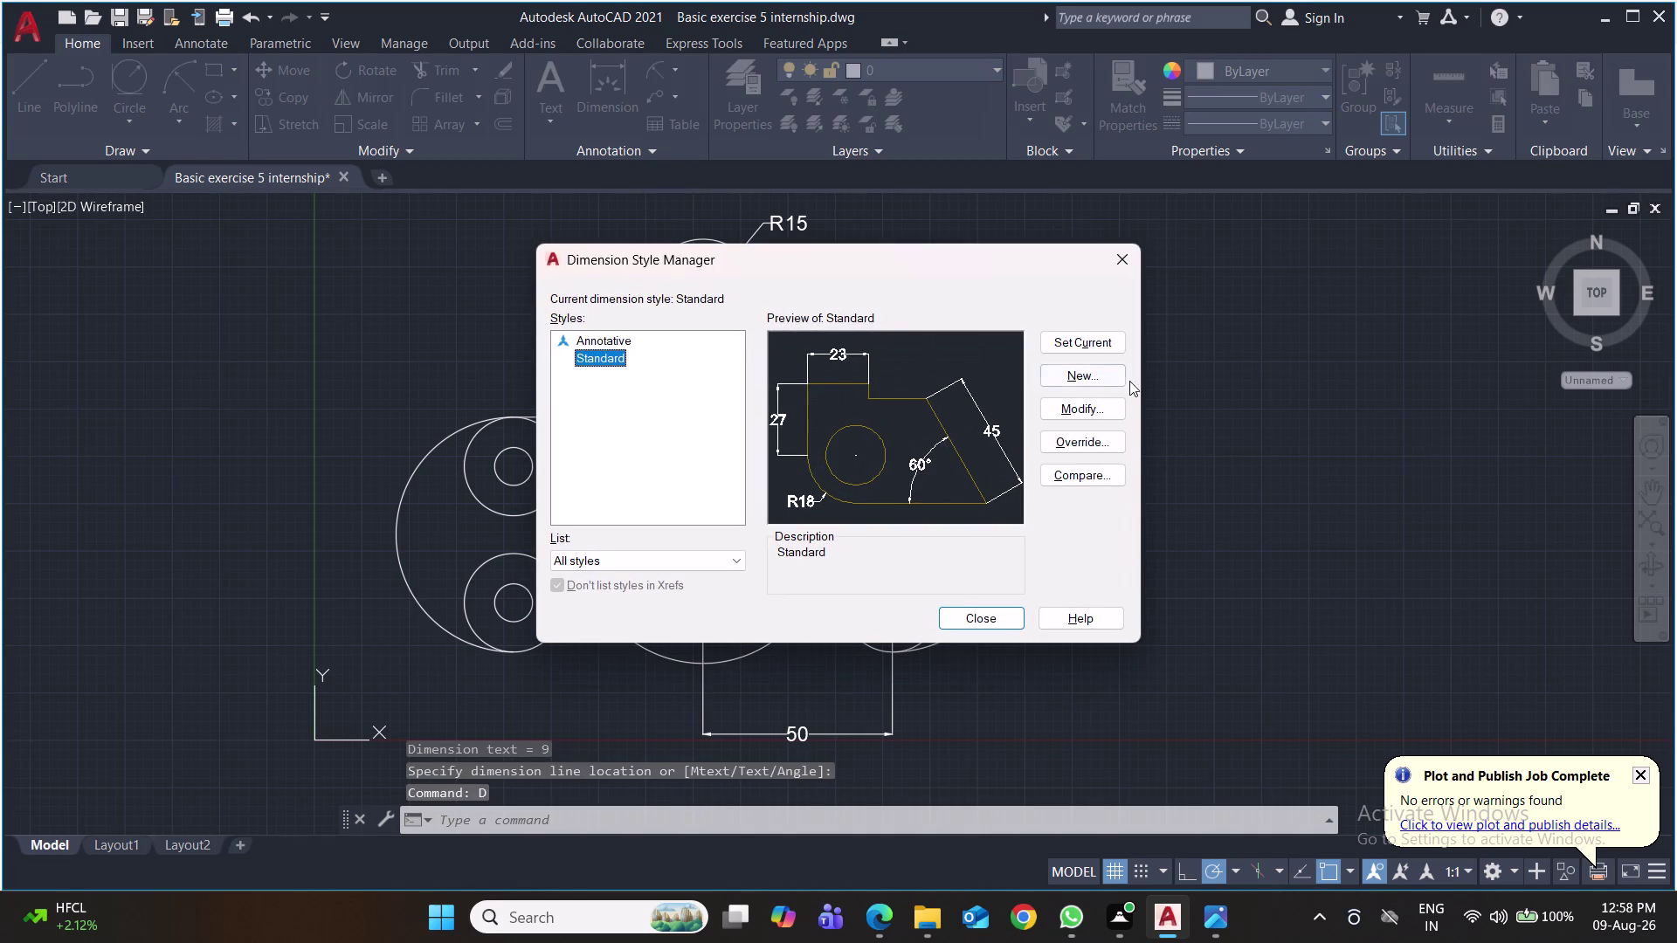
click(1074, 416)
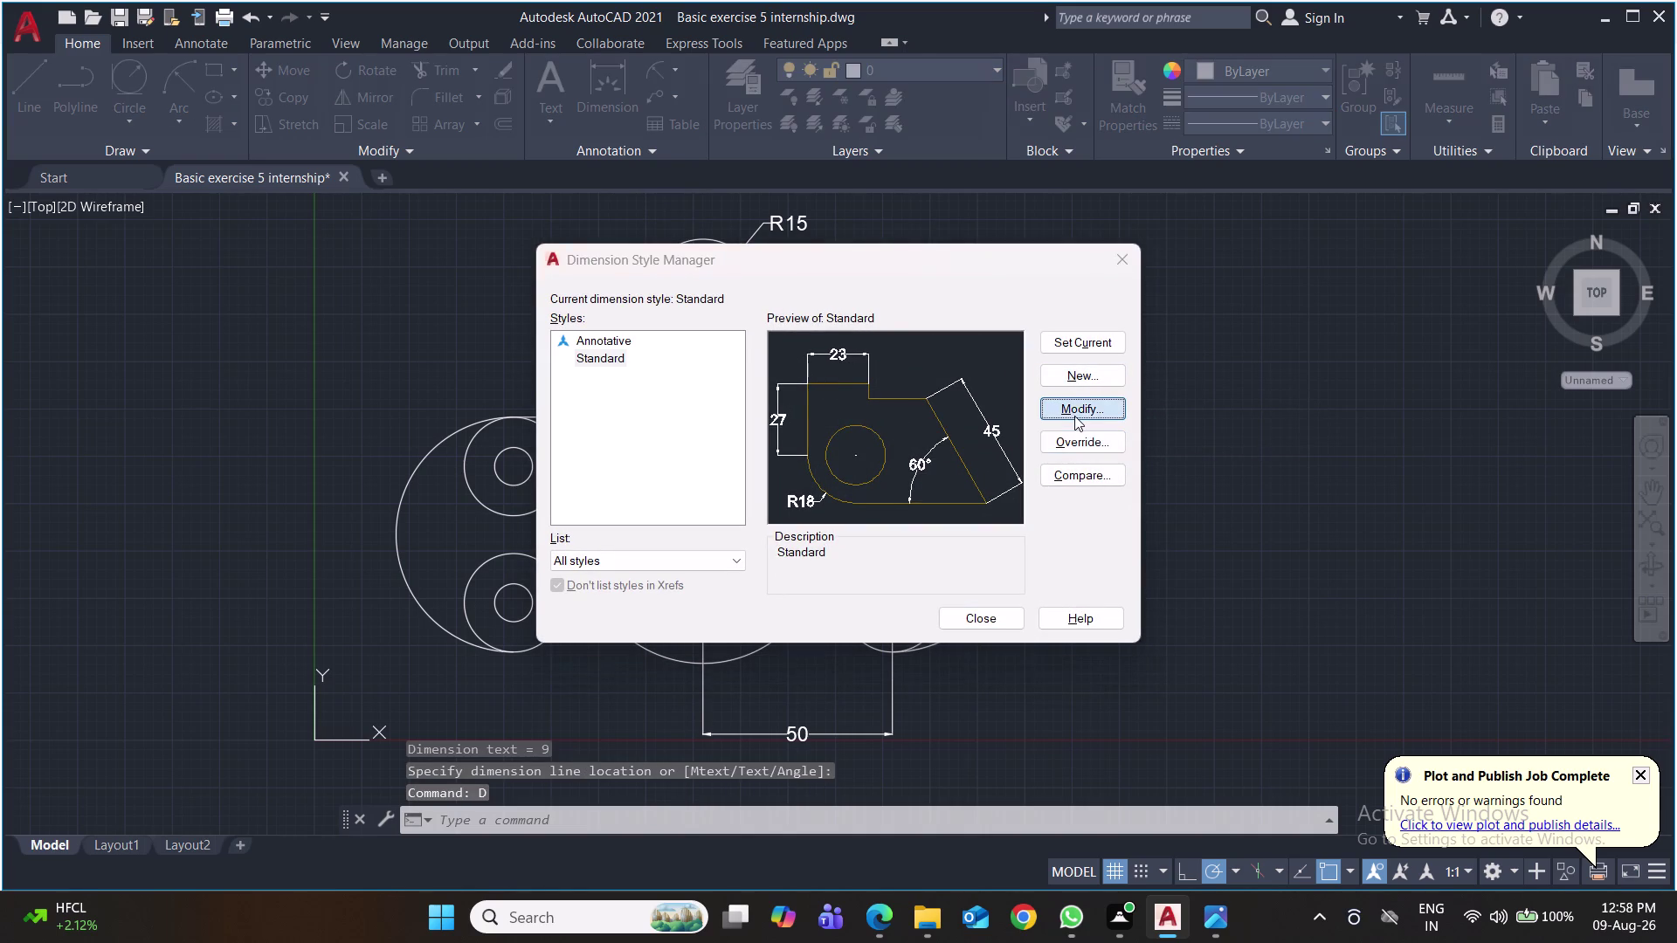
click(793, 209)
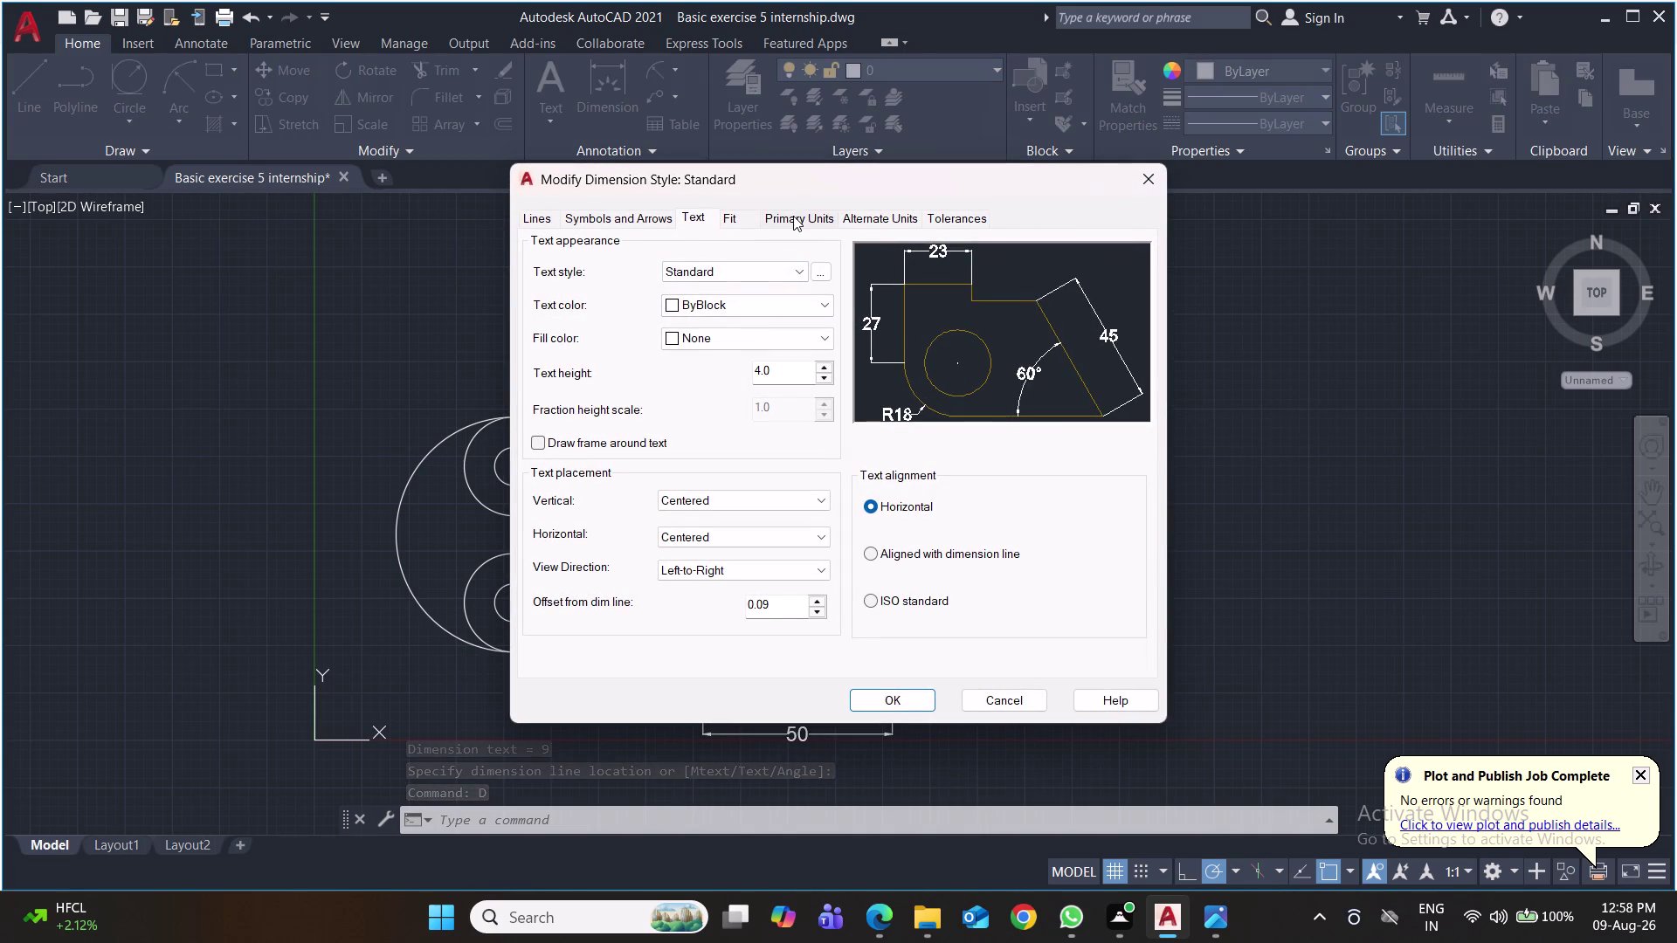
click(793, 216)
click(766, 293)
click(757, 323)
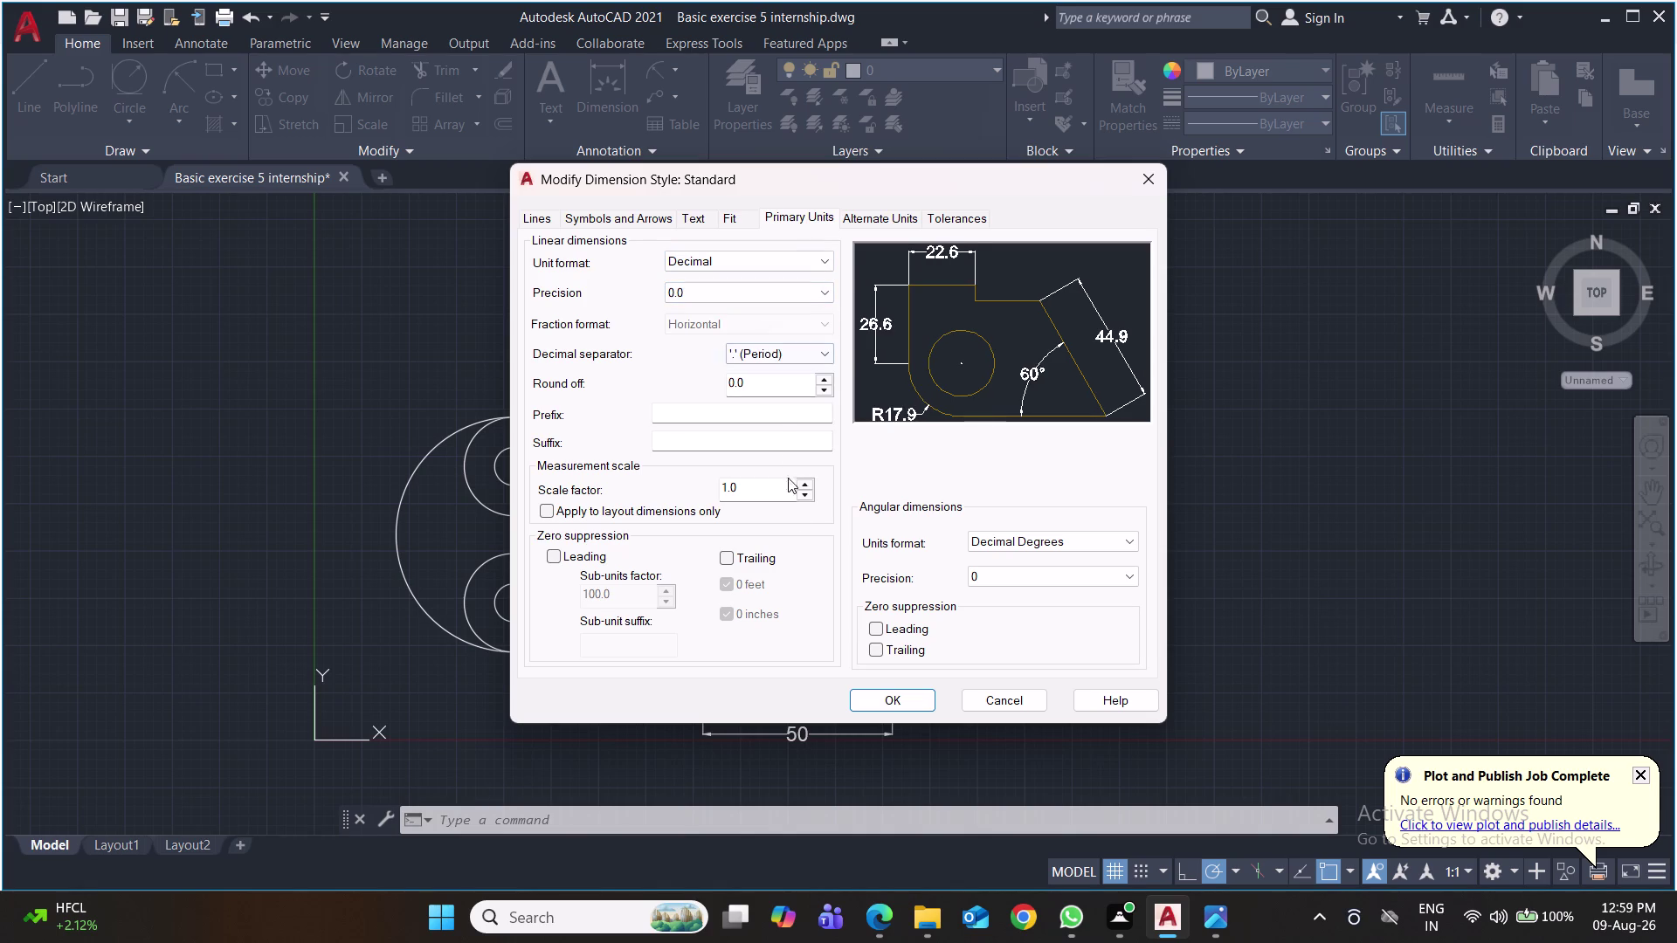
click(884, 696)
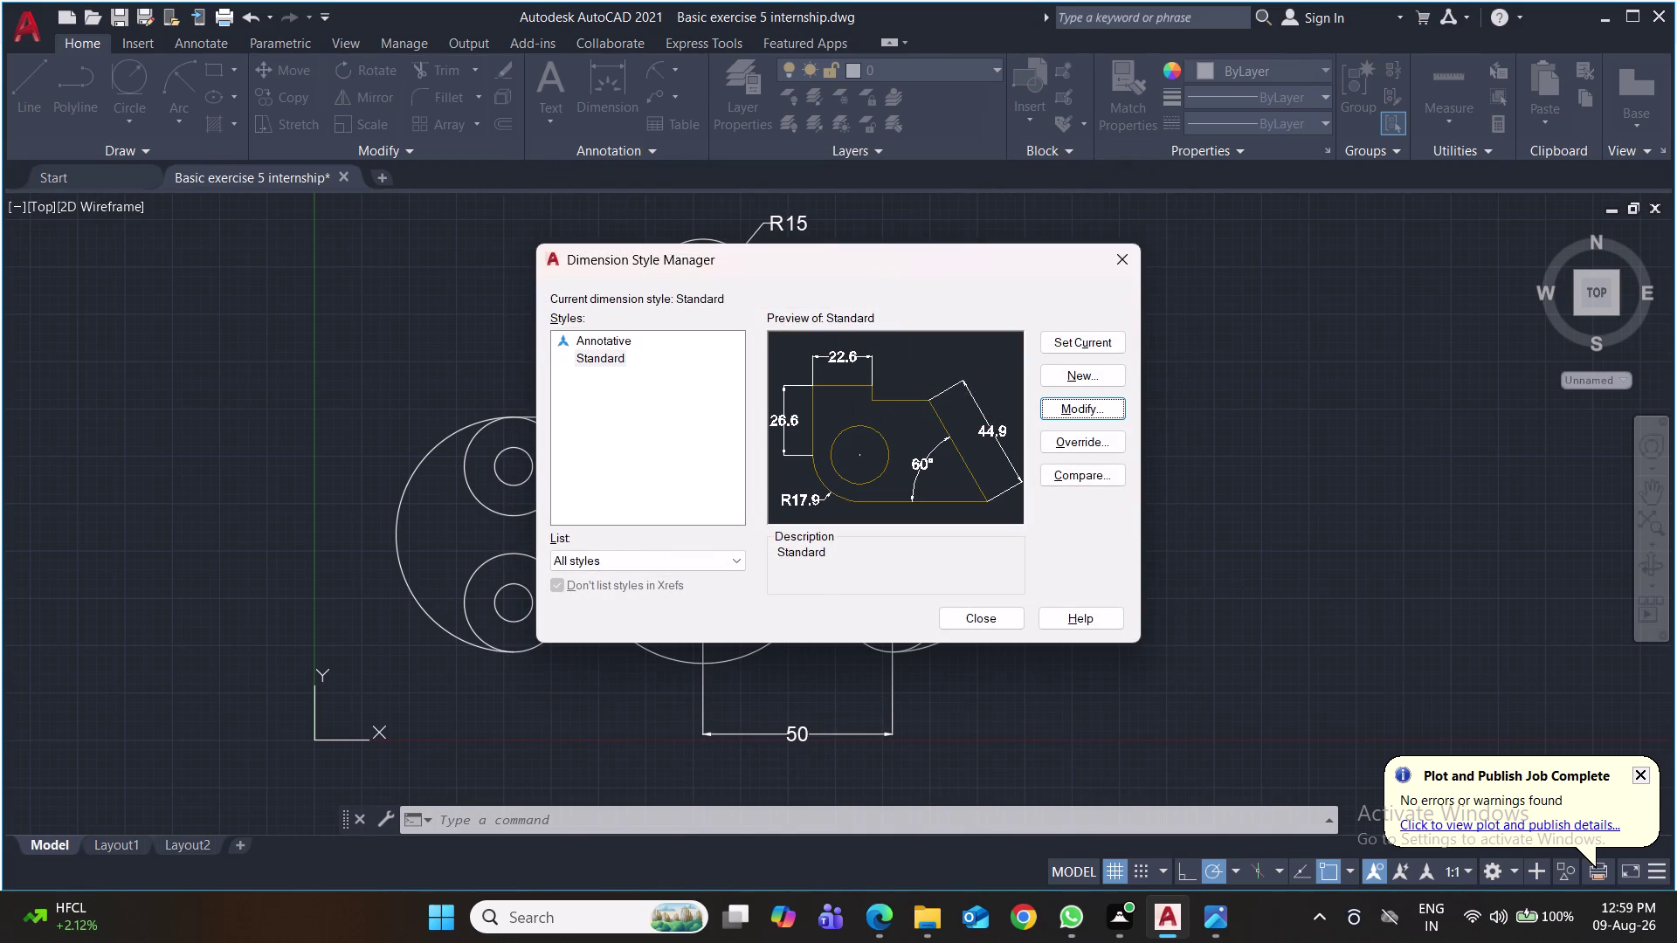
click(1078, 339)
click(974, 620)
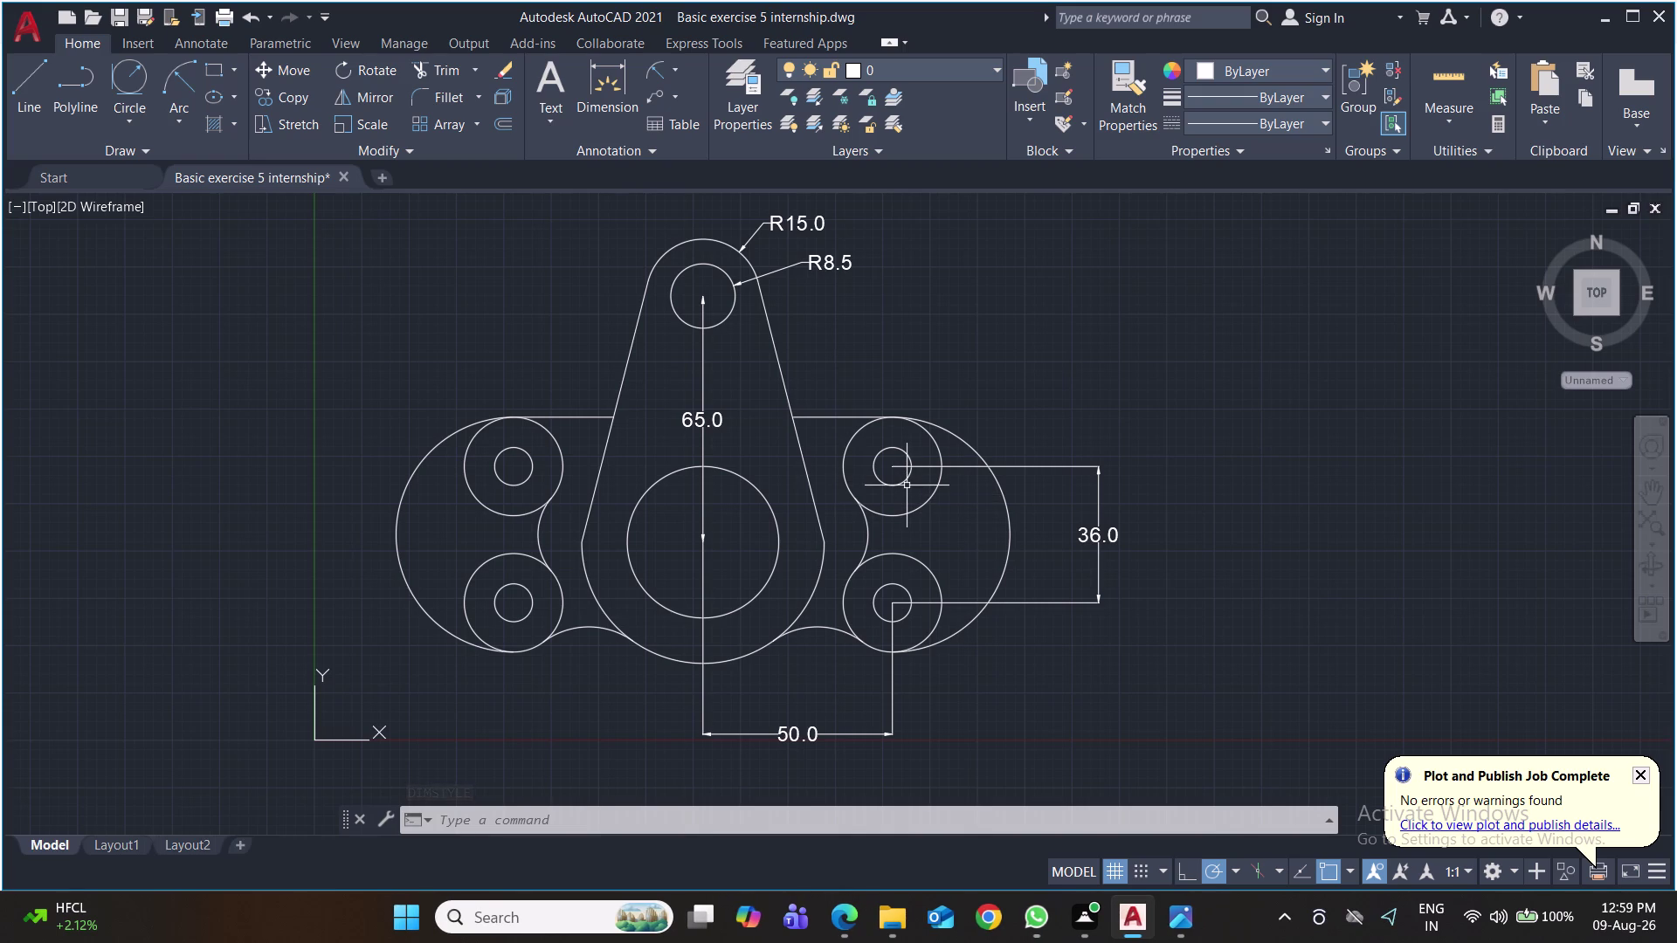
Dimension the central circle R20.0, lower arc R32.0, lower-left arc R20.0 and left concave arc R15.0.
click(658, 72)
click(741, 479)
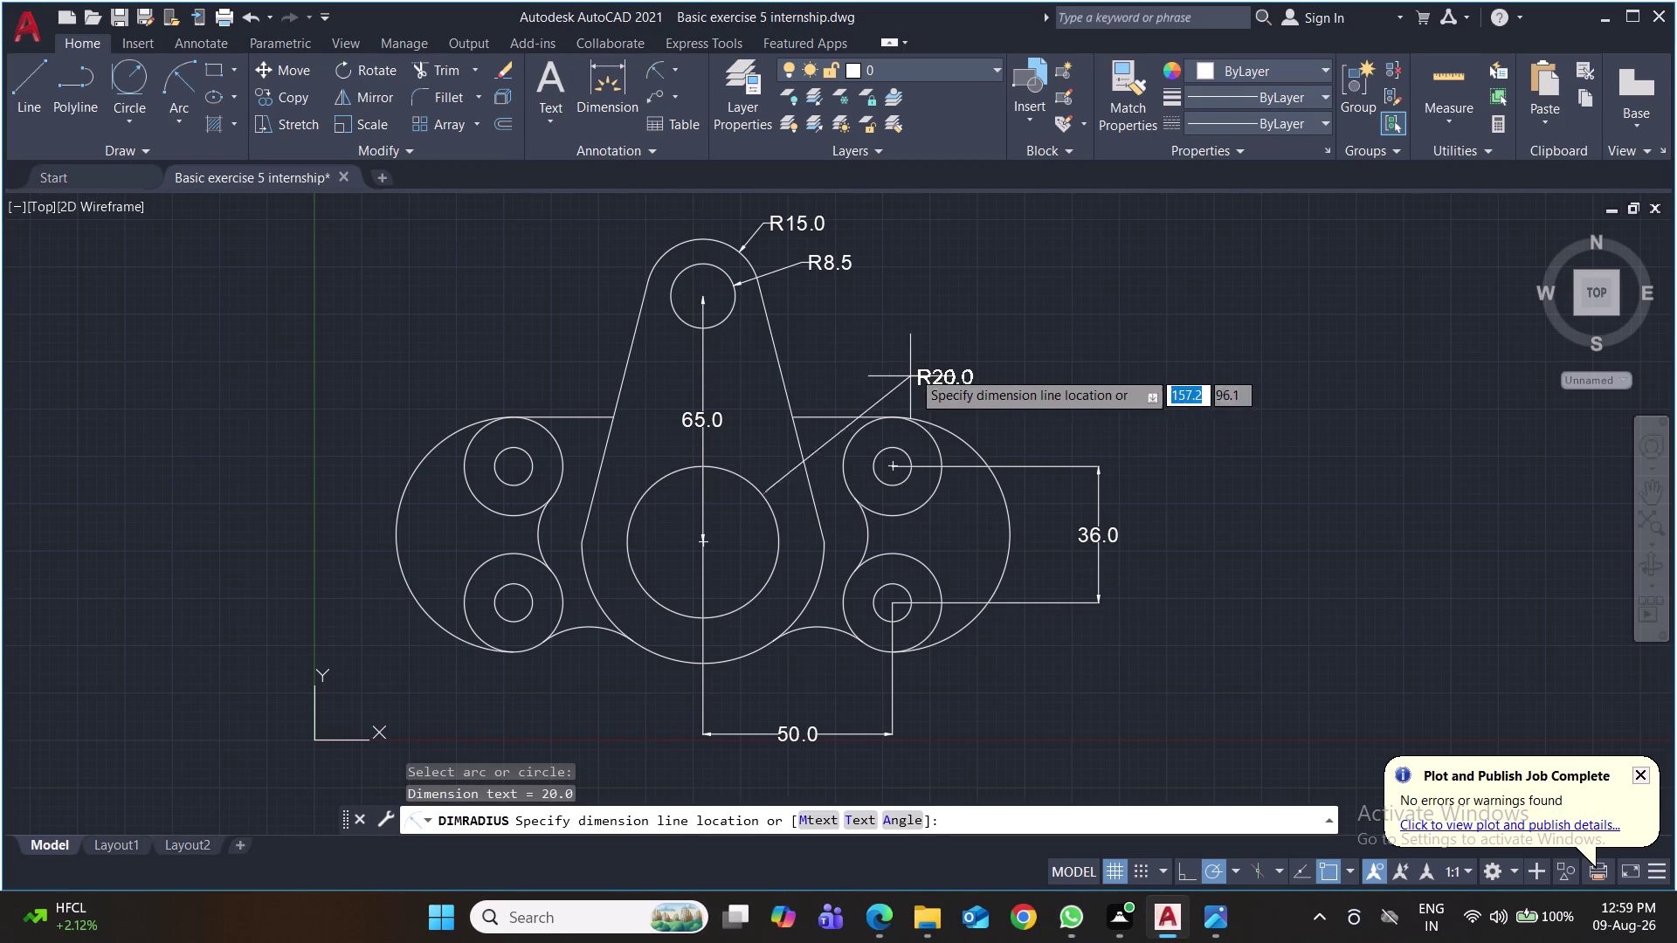
click(922, 329)
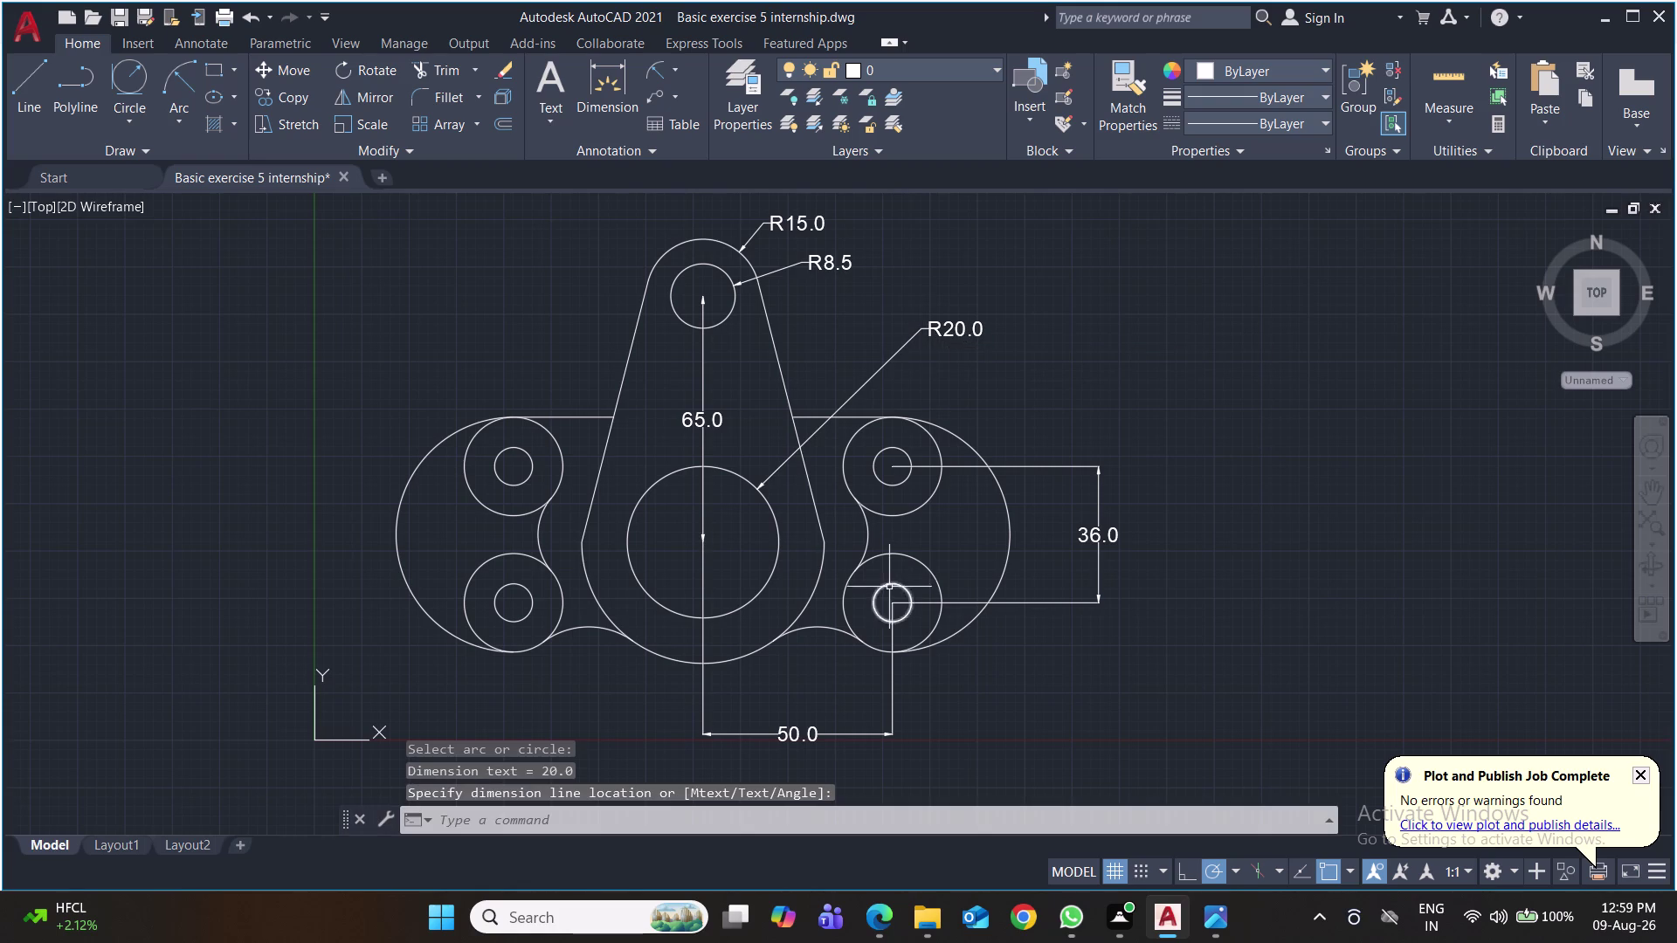
key(space)
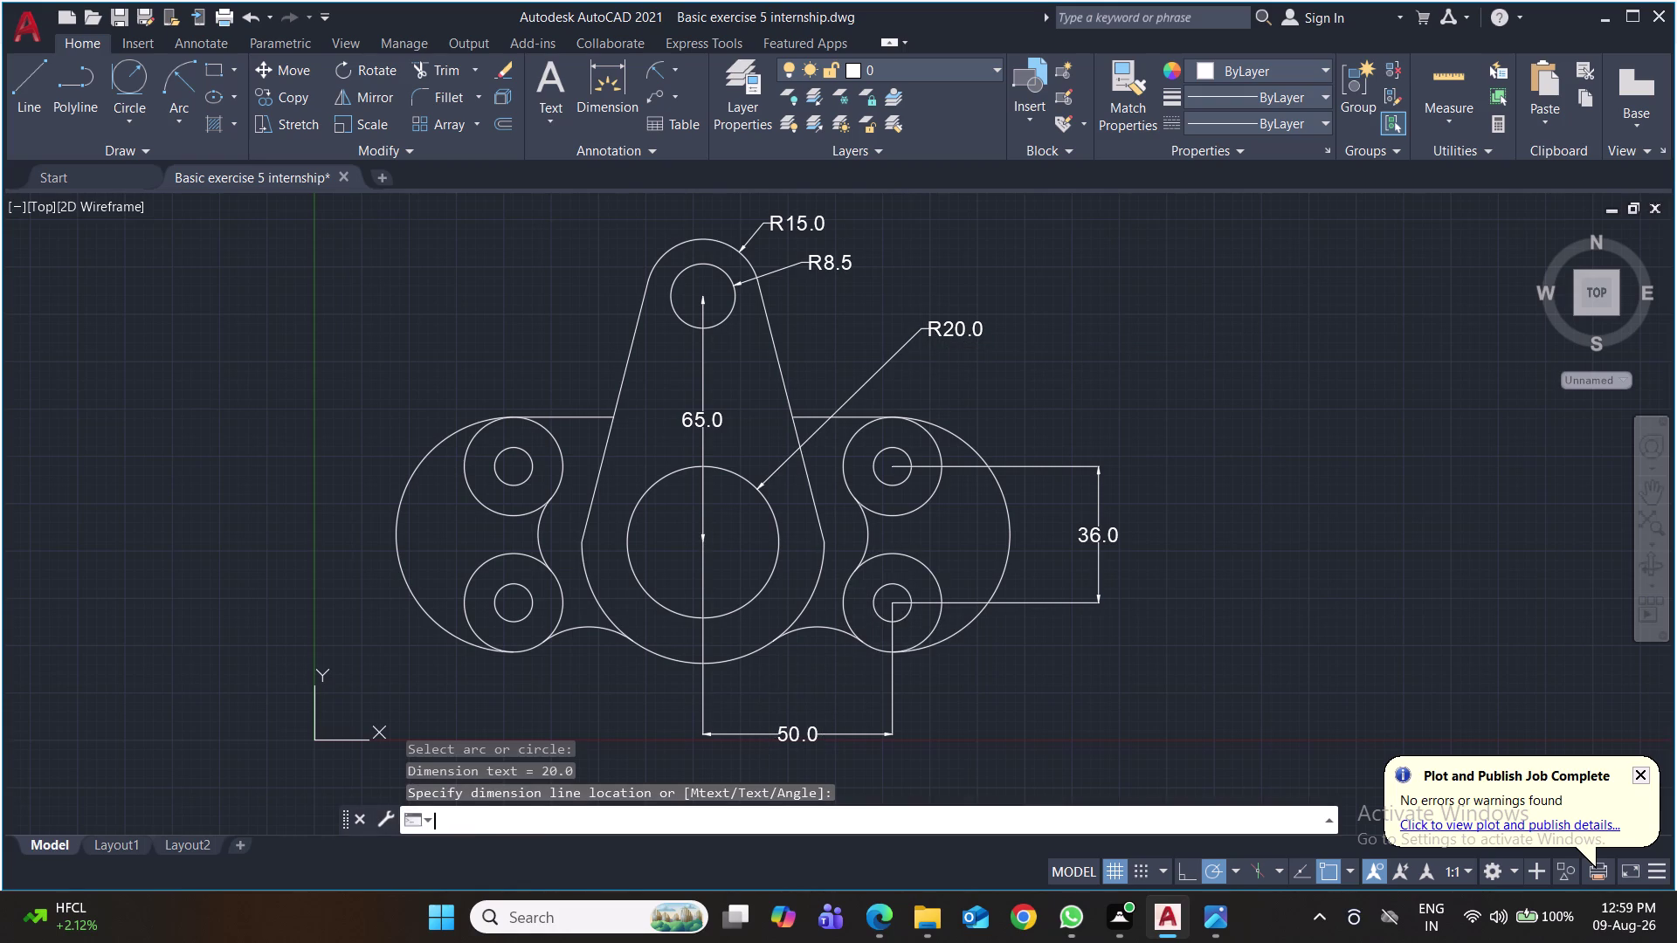
click(683, 661)
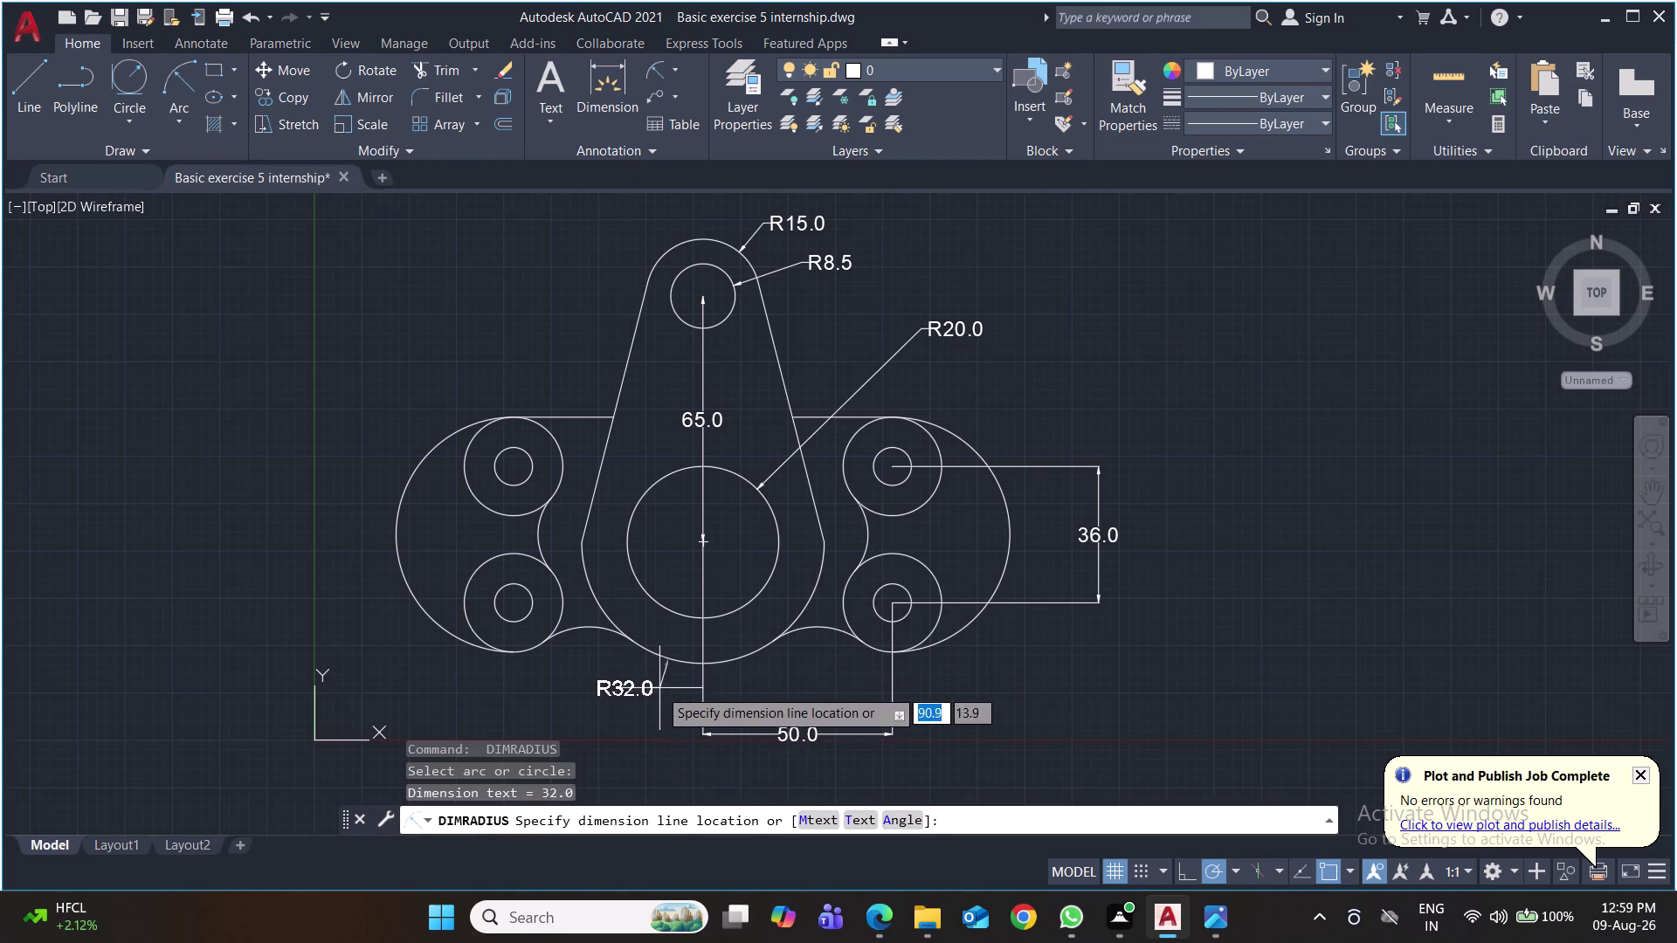
click(646, 707)
key(space)
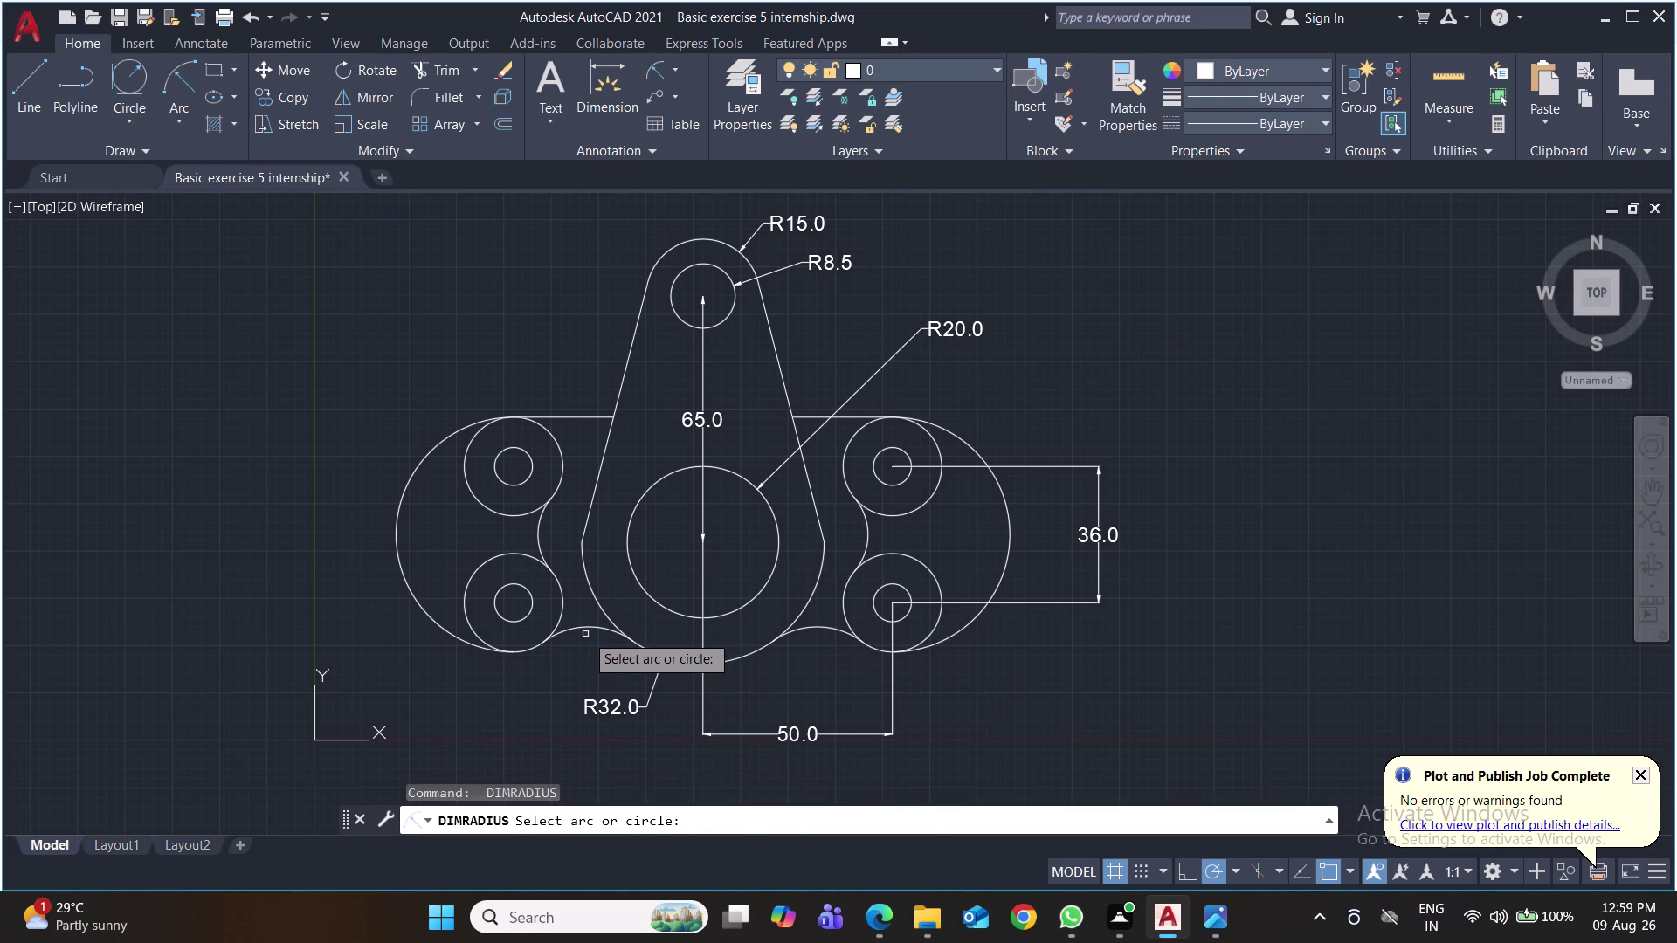
click(584, 629)
click(583, 660)
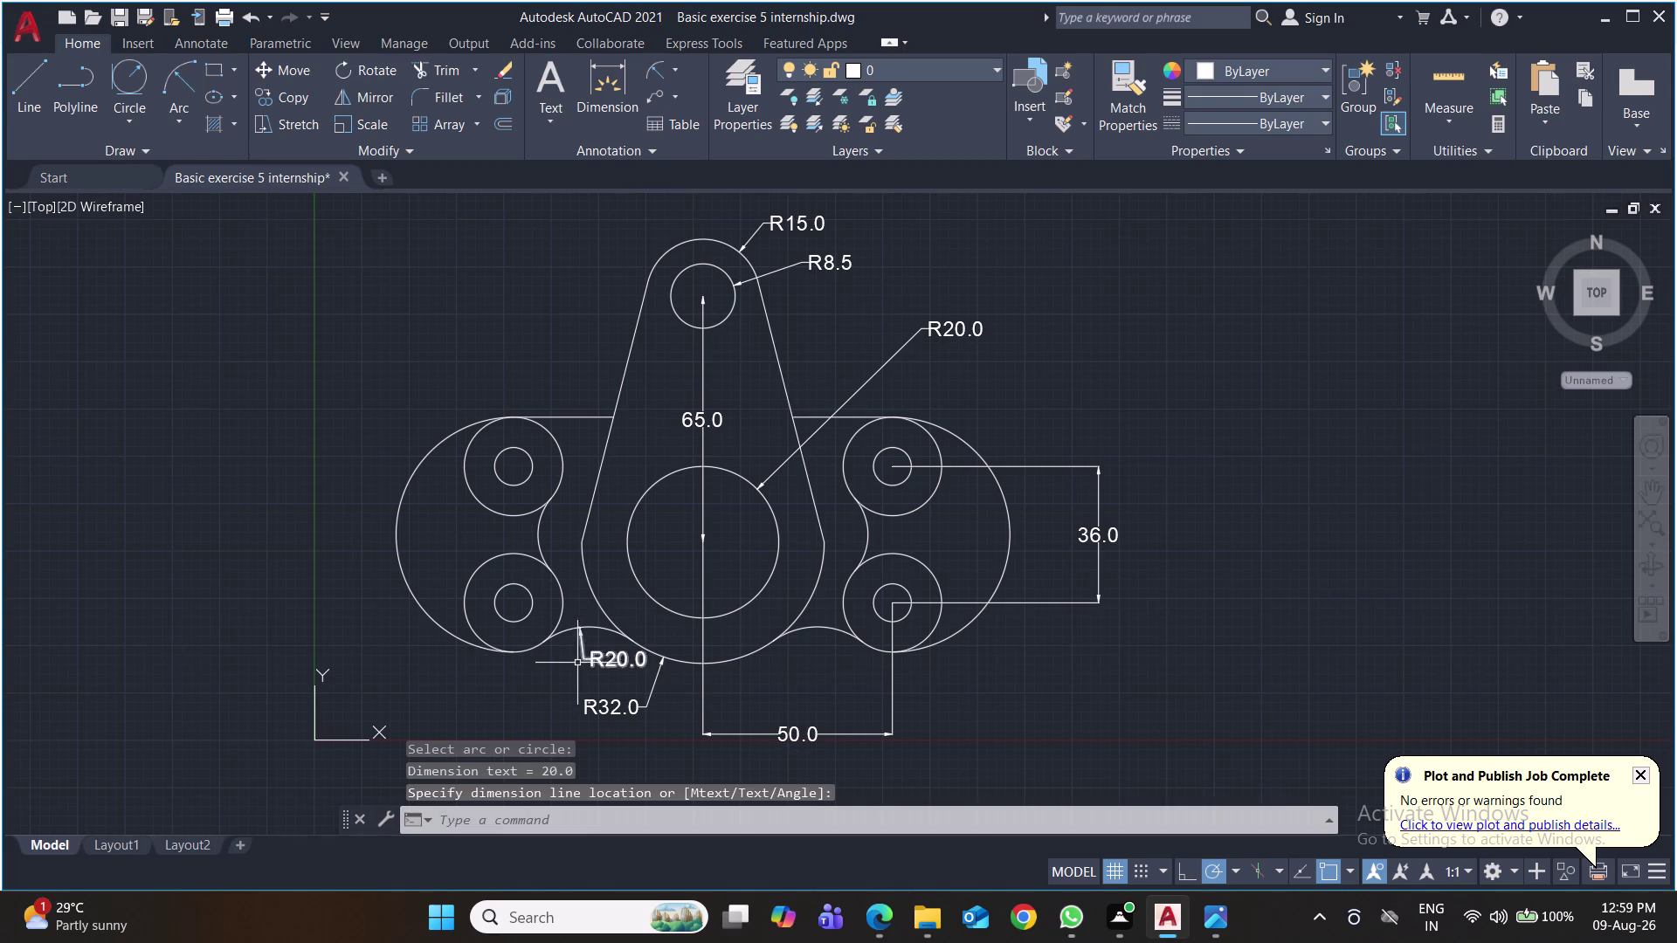
key(space)
click(539, 536)
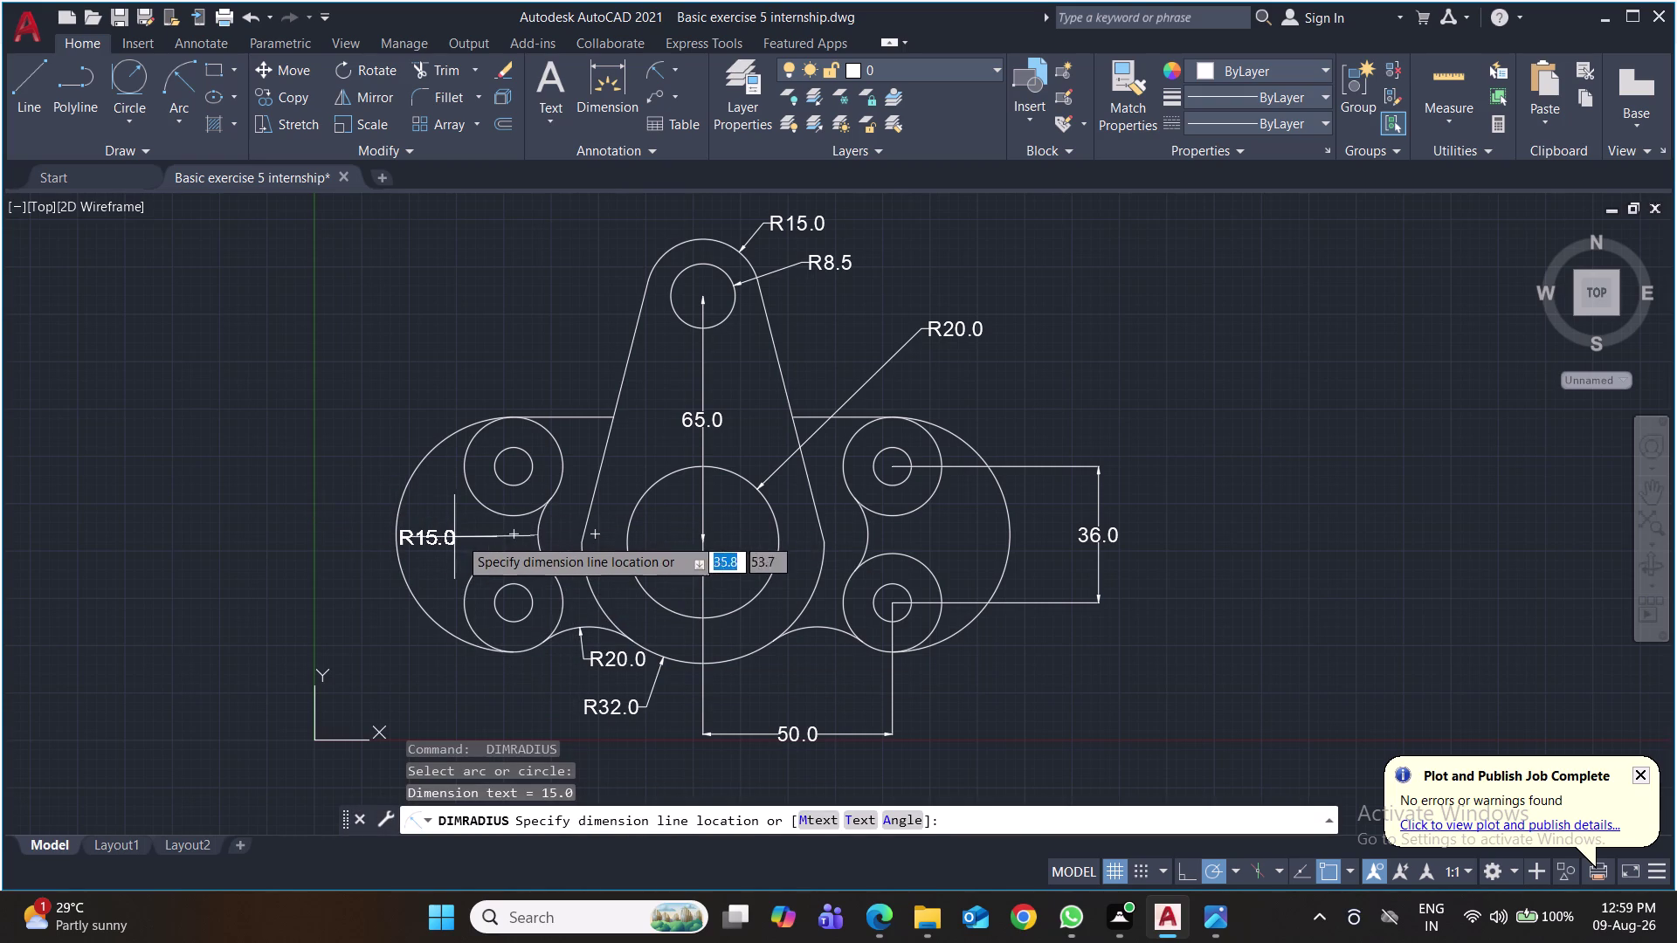
click(476, 537)
Dimension the left outer arc R31.0, upper-left boss R13.0 and small hole R5.0.
key(space)
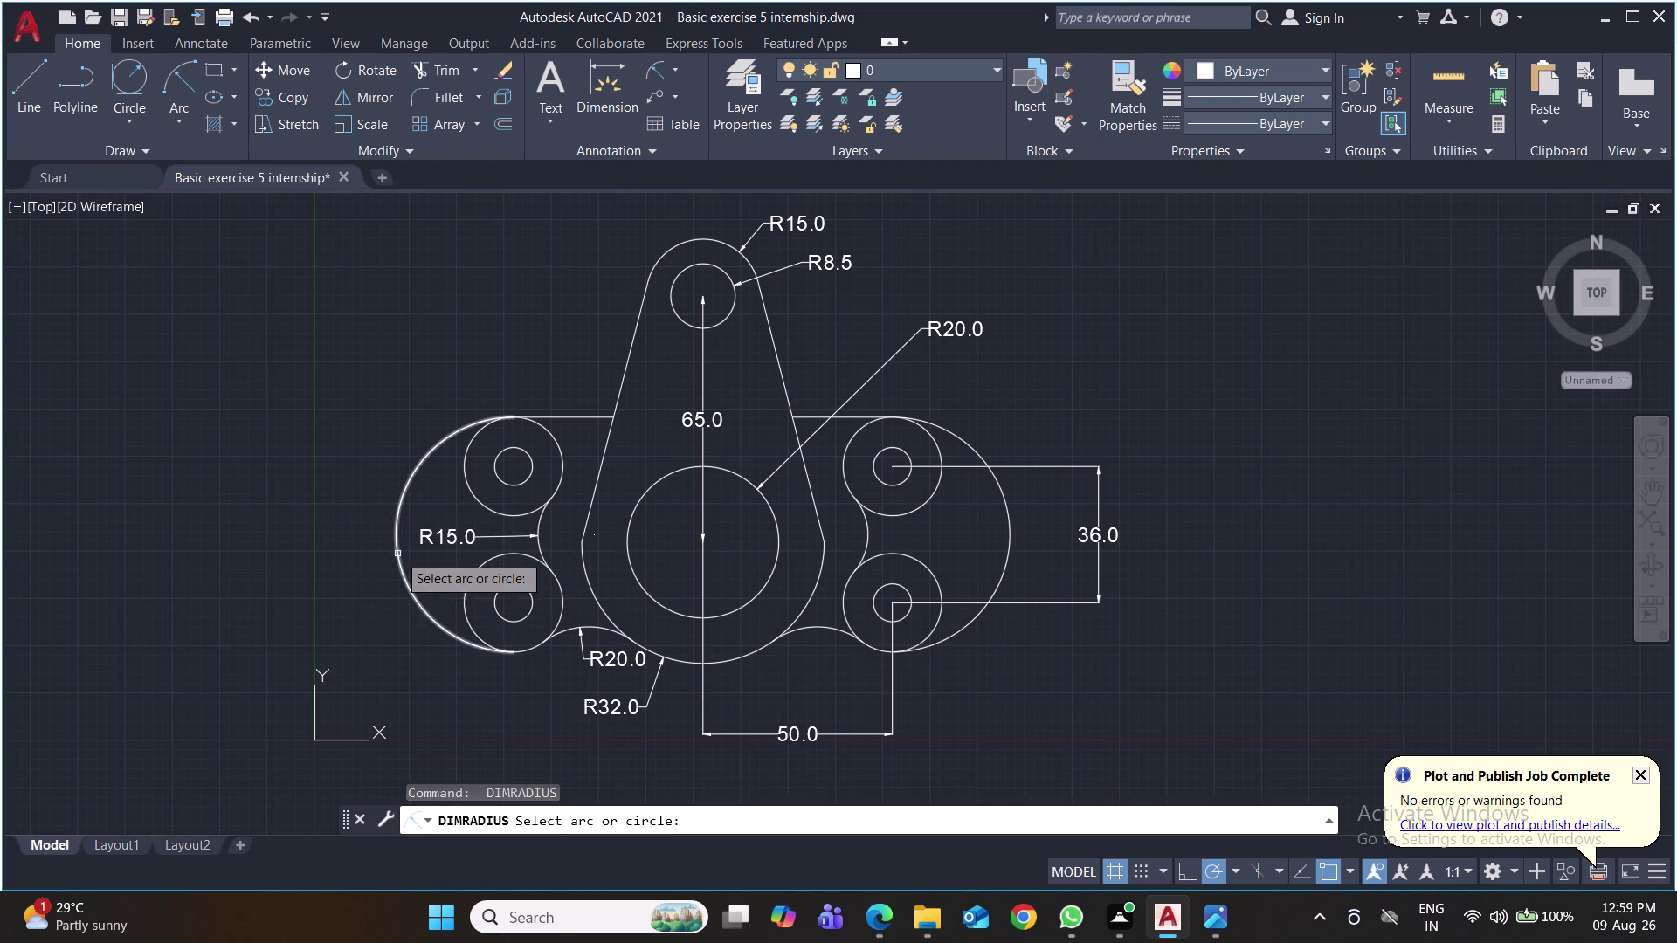
click(398, 554)
click(357, 556)
key(space)
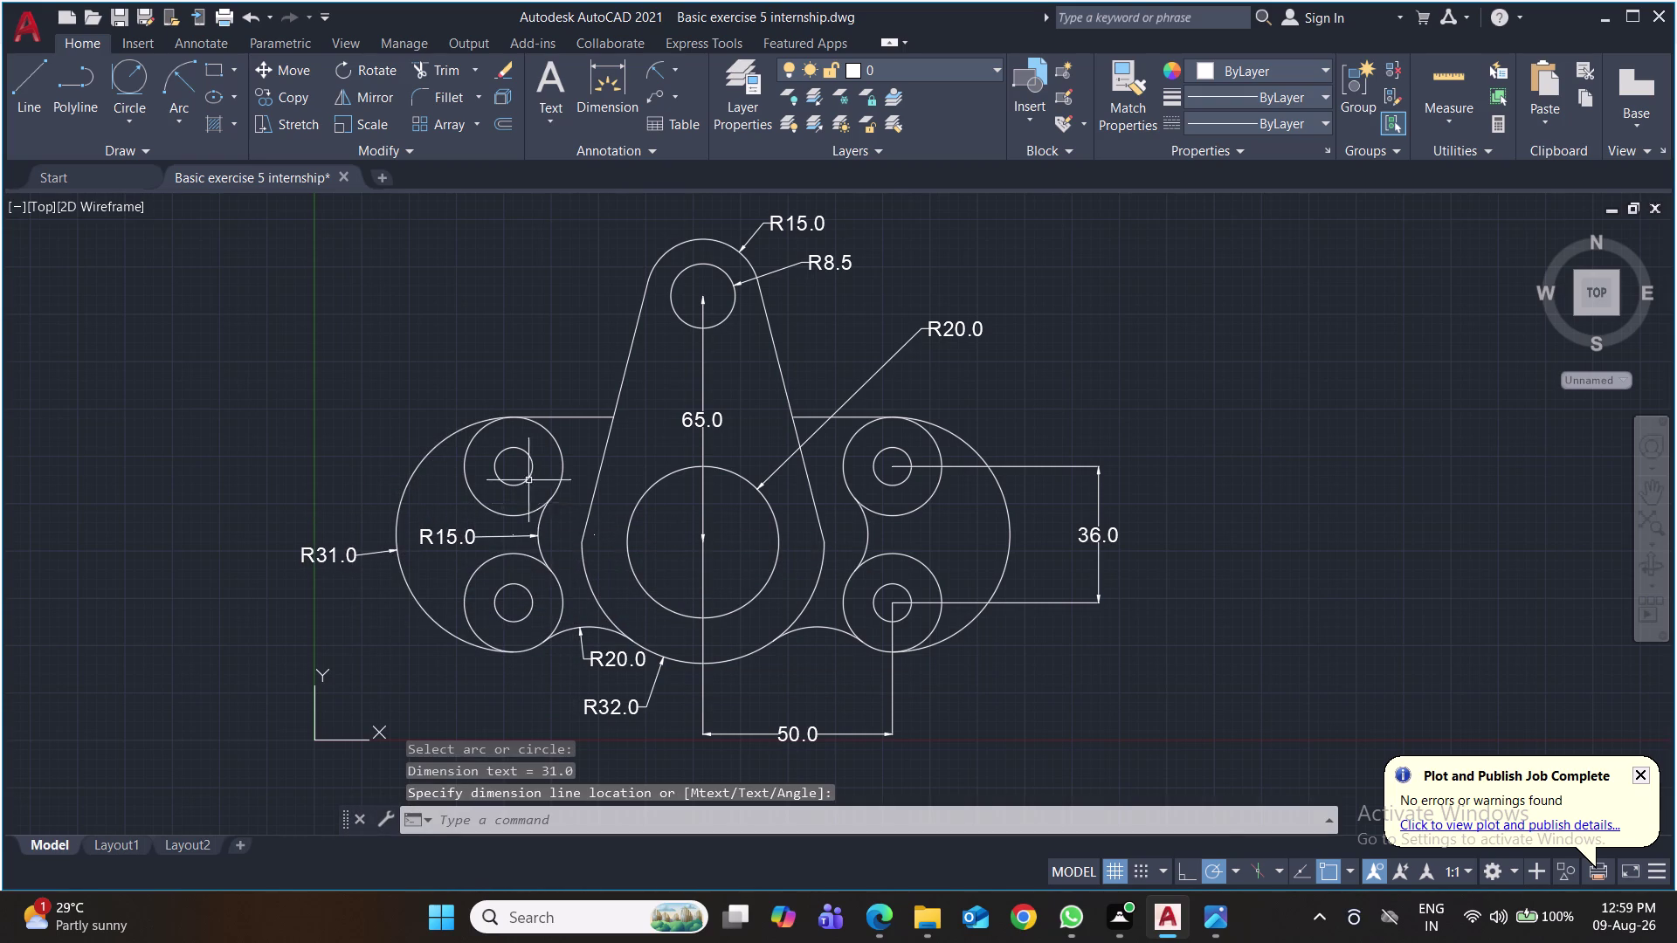
click(472, 437)
click(442, 400)
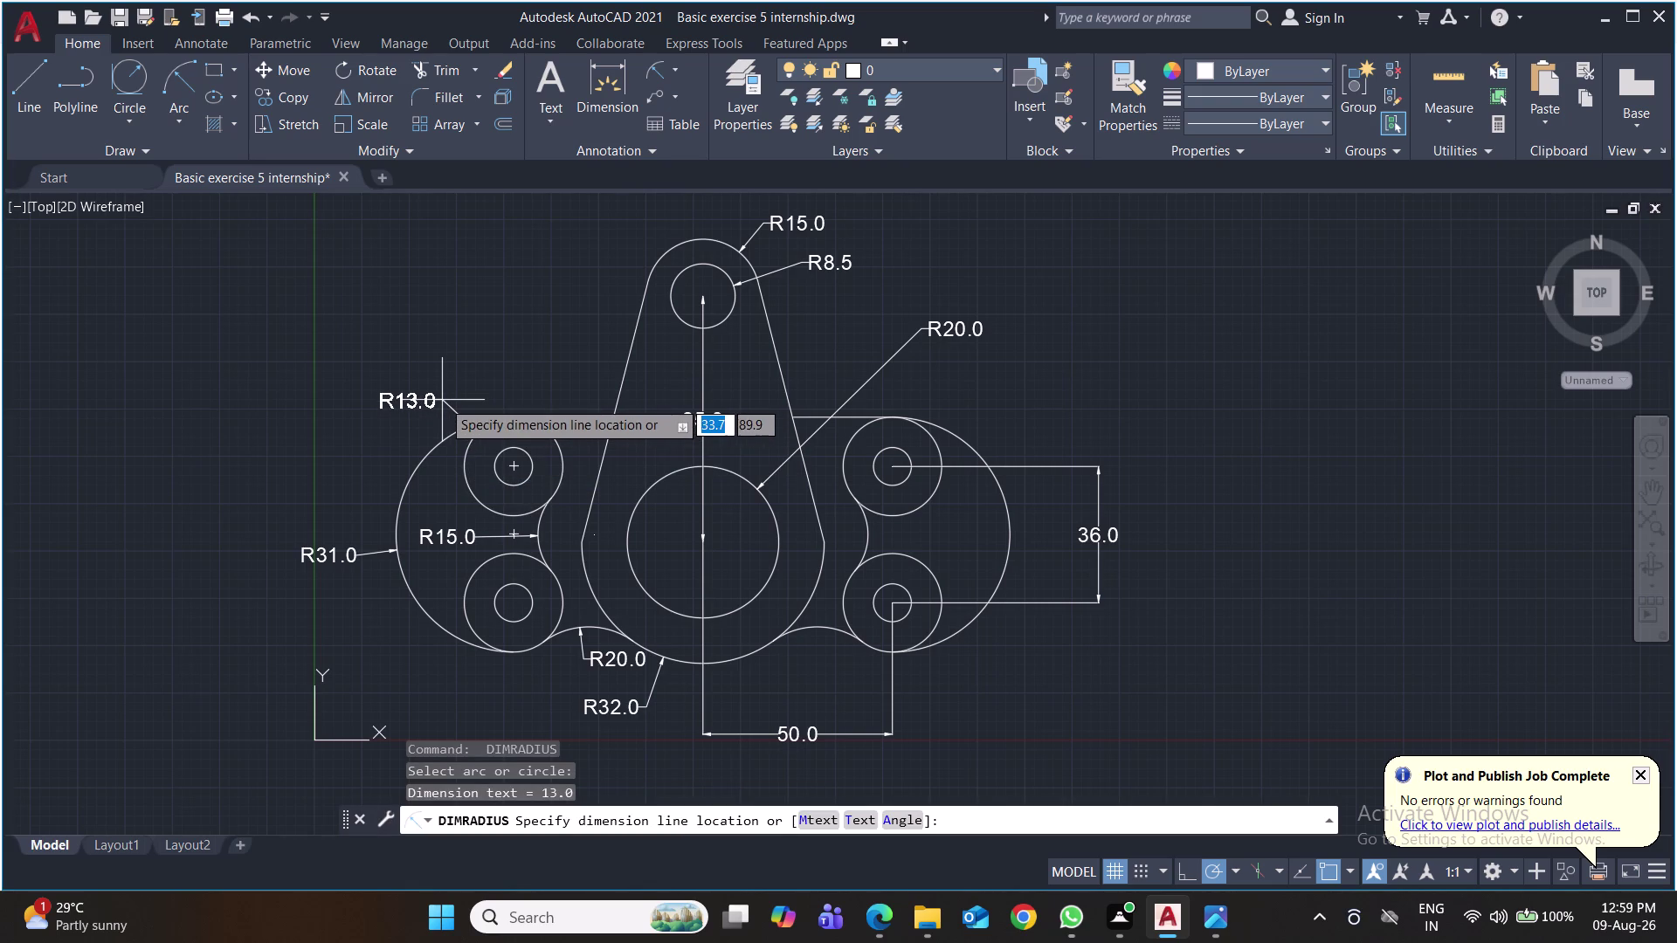
key(space)
click(522, 451)
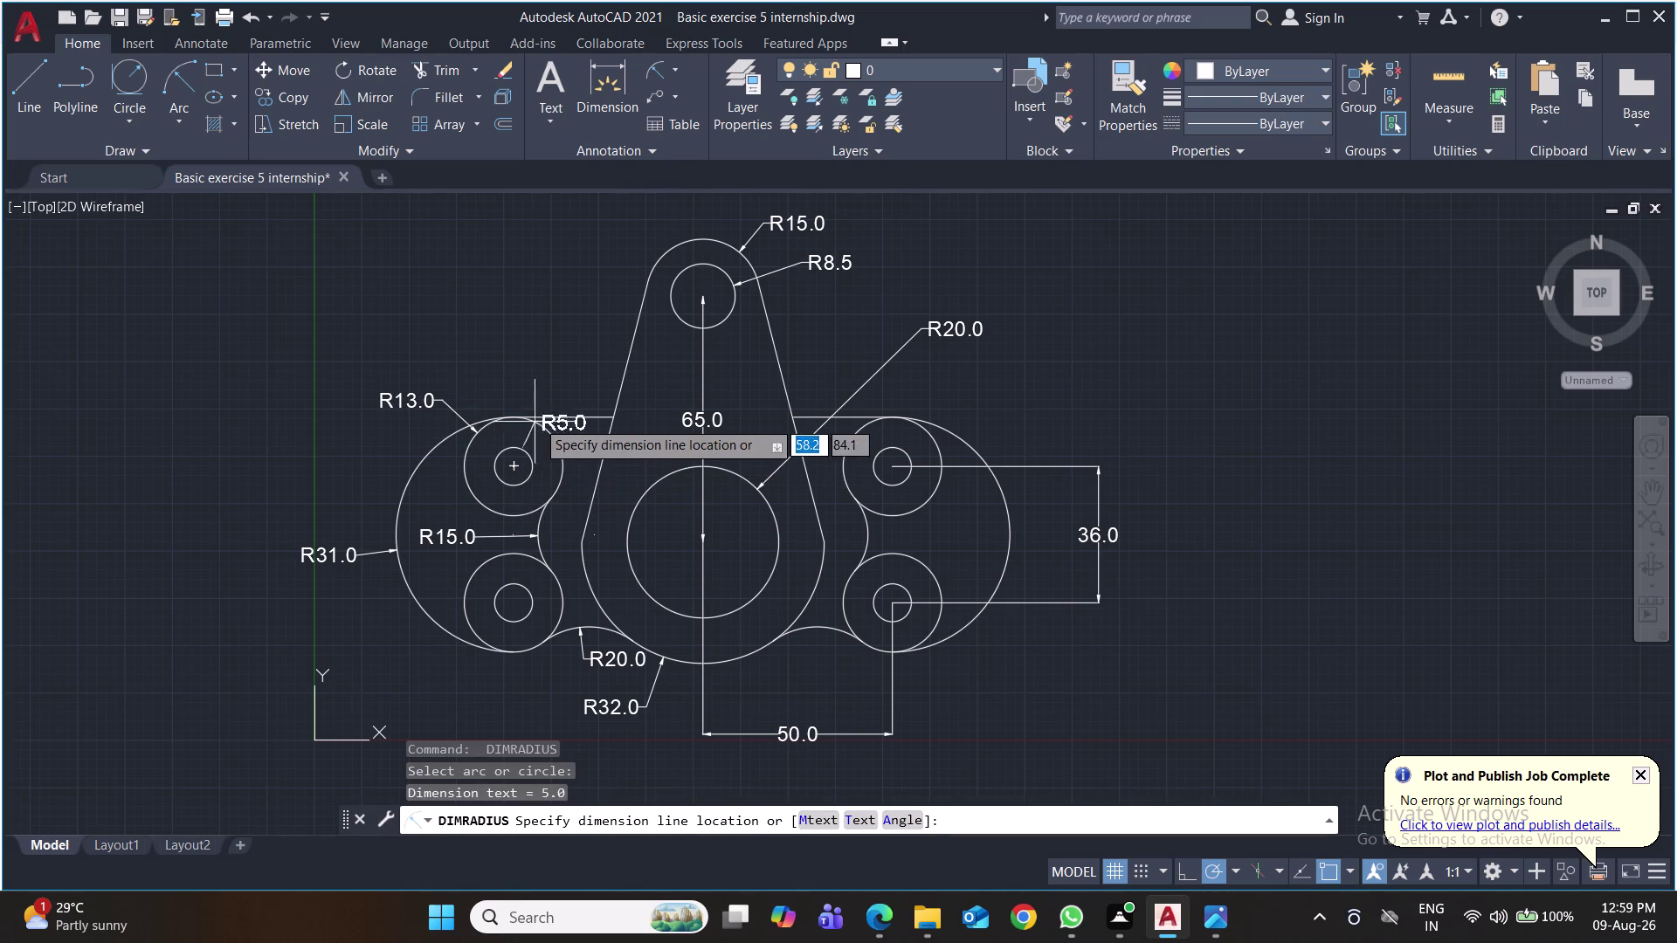
click(538, 370)
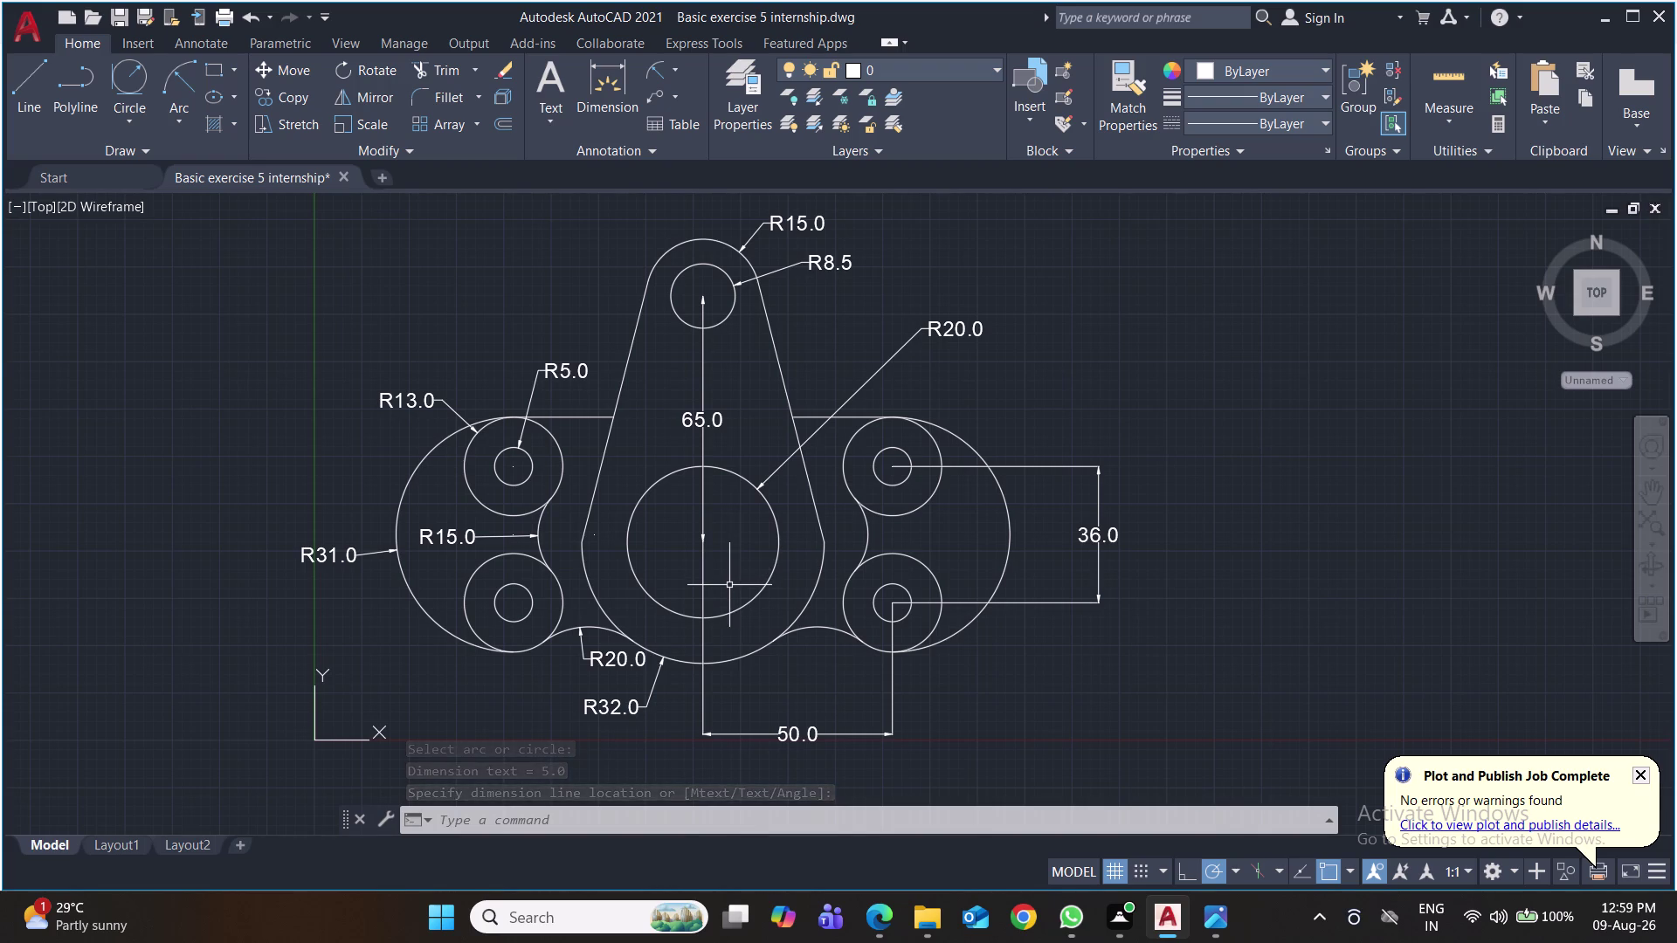
key(ctrl+s)
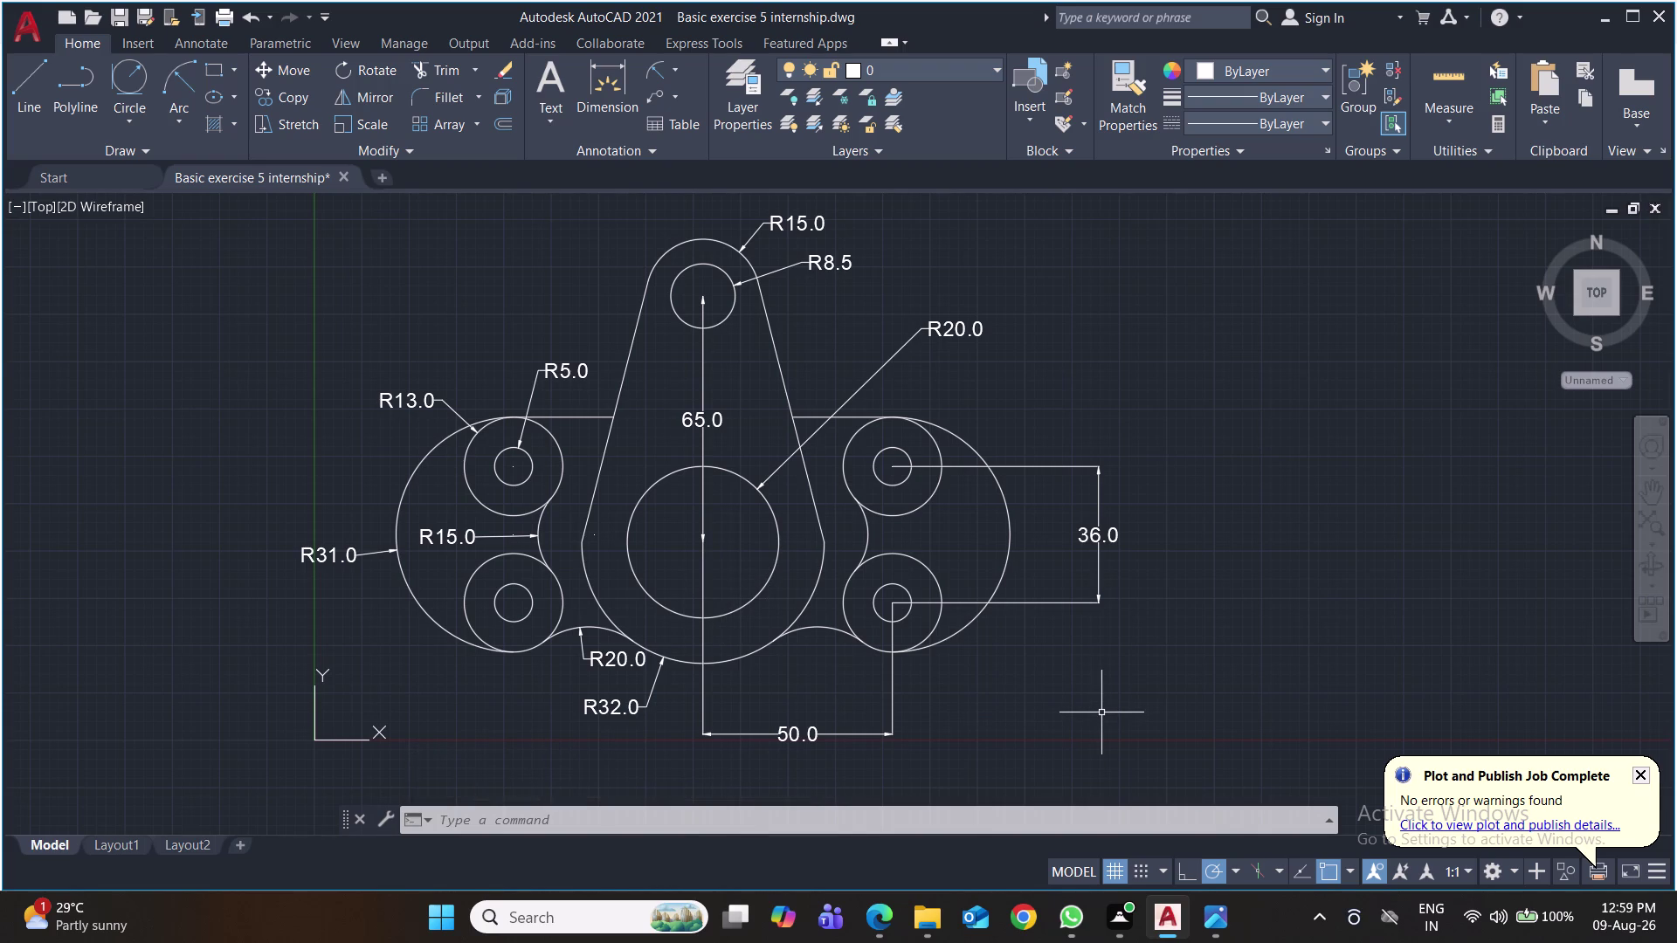
Save the dimensioned lever drawing.
key(ctrl+s)
key(ctrl+s)
key(ctrl+s)
key(ctrl+s)
key(ctrl+s)
Frame the lever in the view and open the Plot dialog.
scroll(down, 3)
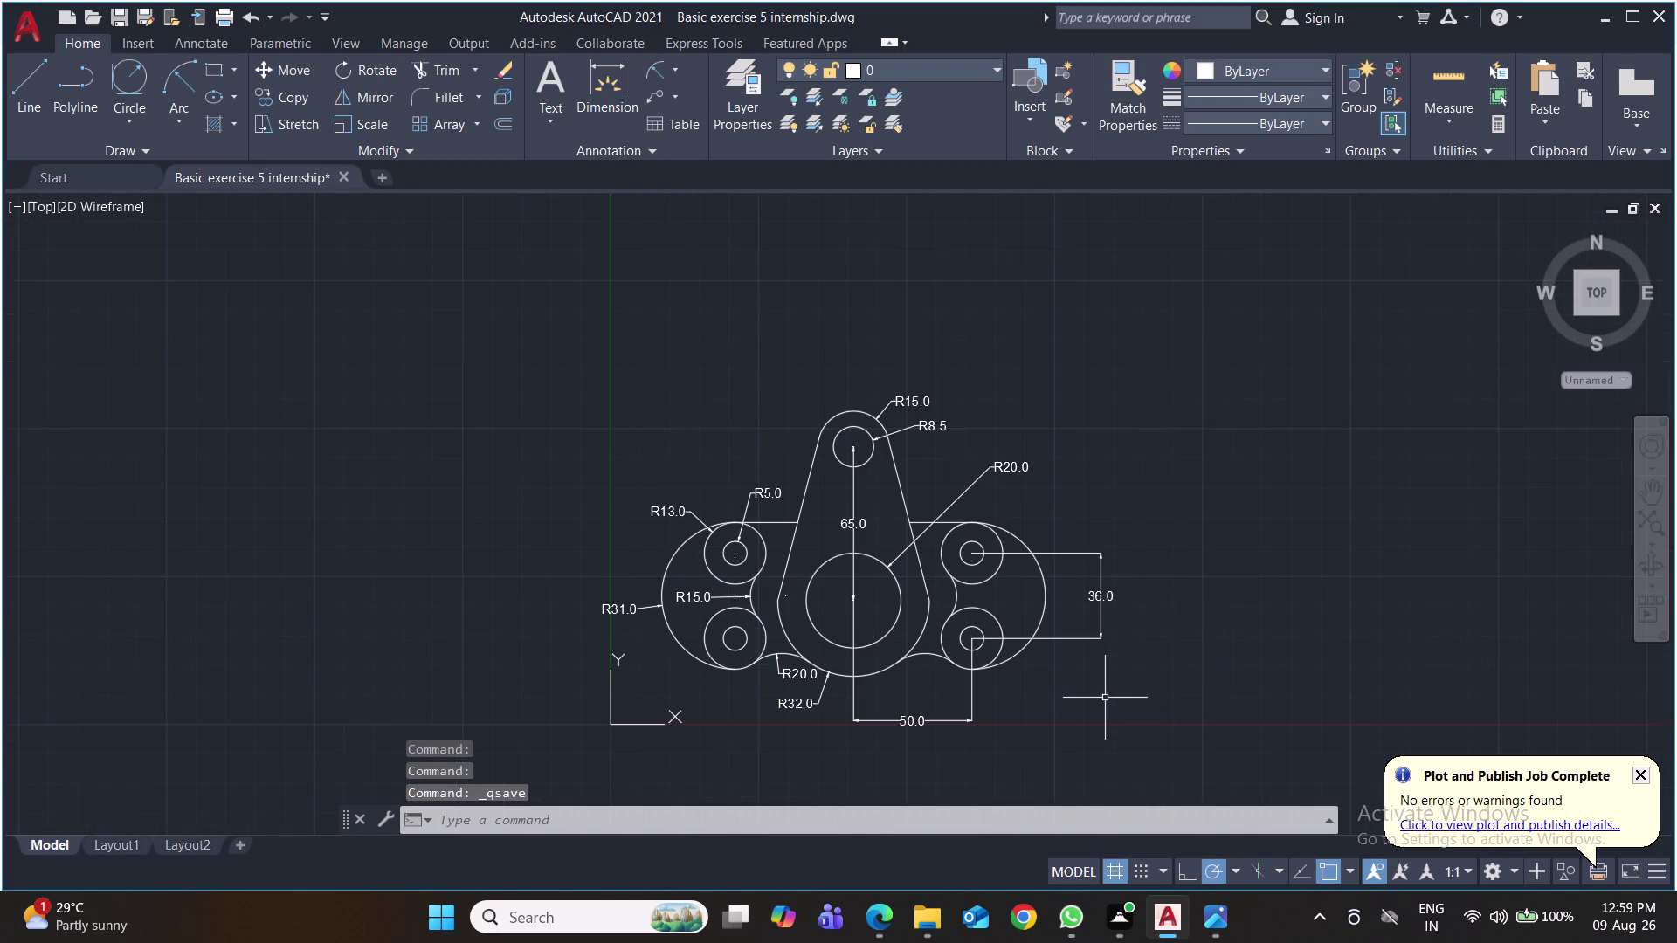
middle_drag(1104, 698, 1058, 550)
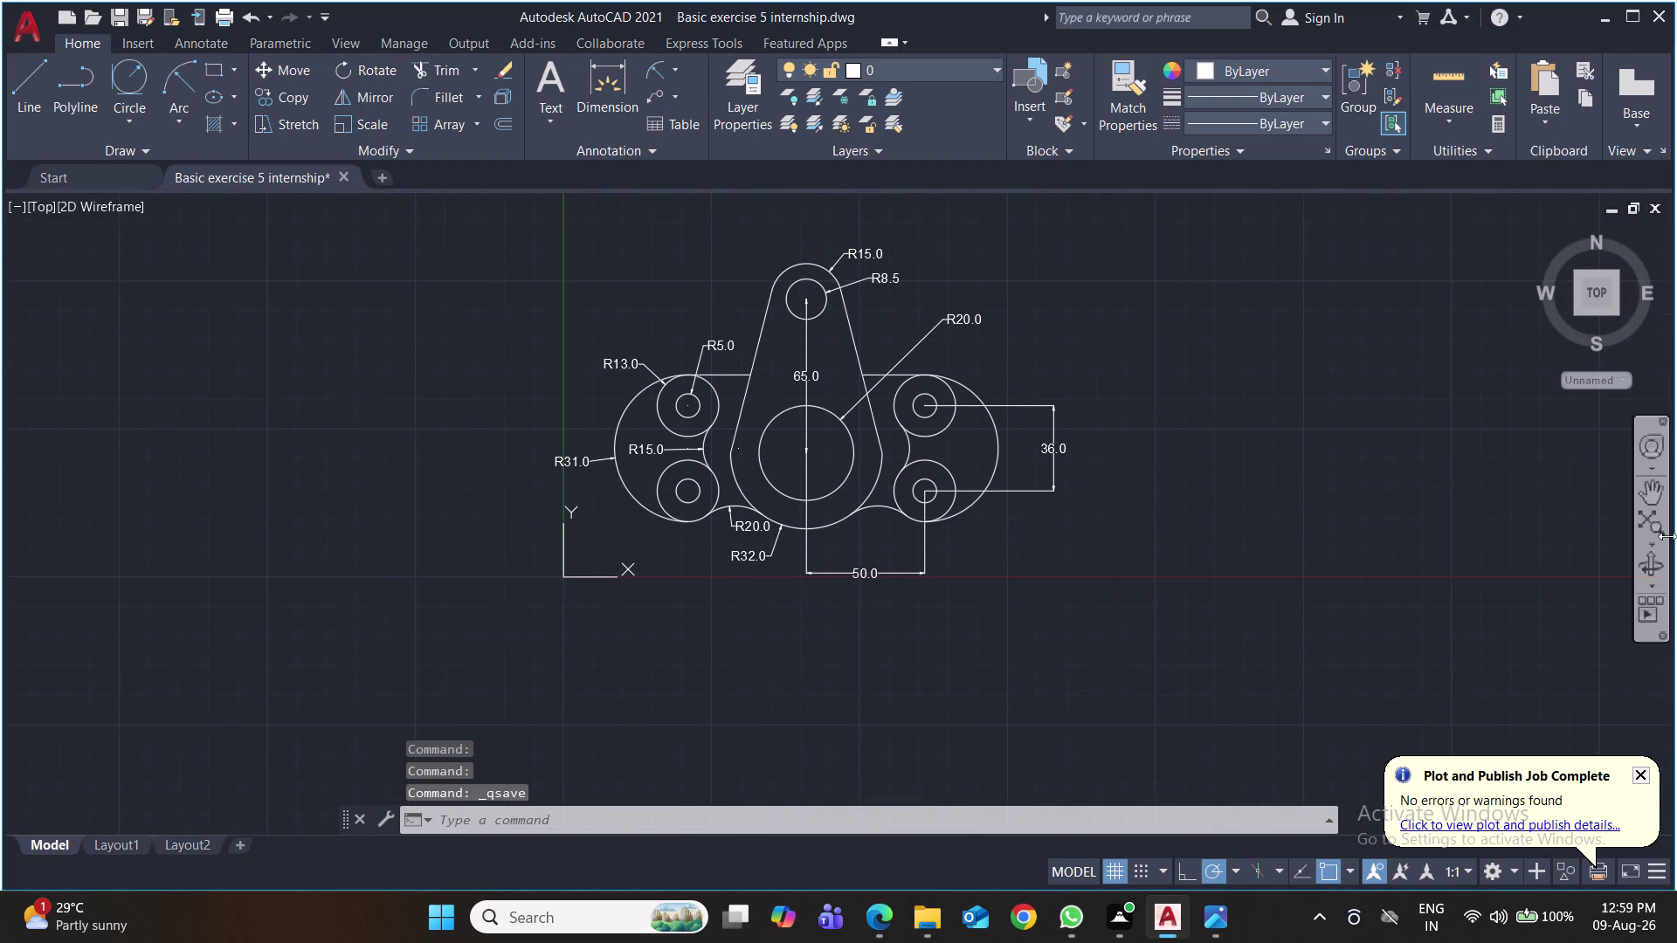
click(1654, 516)
scroll(down, 3)
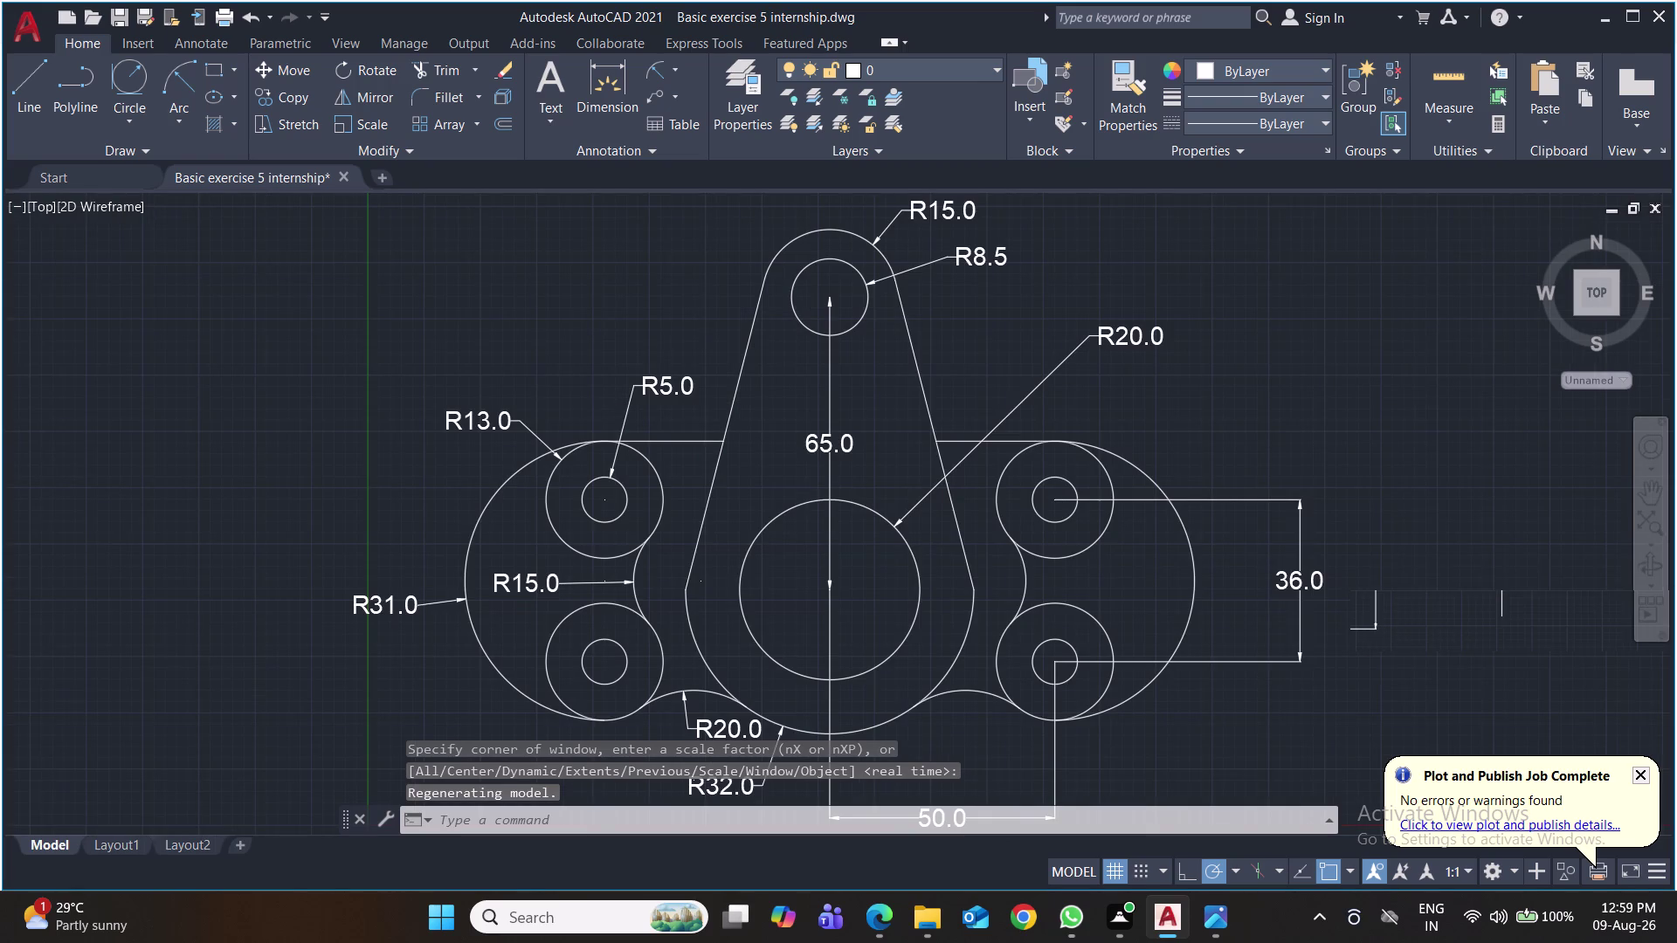
middle_drag(1501, 575, 1124, 427)
middle_drag(1124, 428, 1122, 481)
key(ctrl+p)
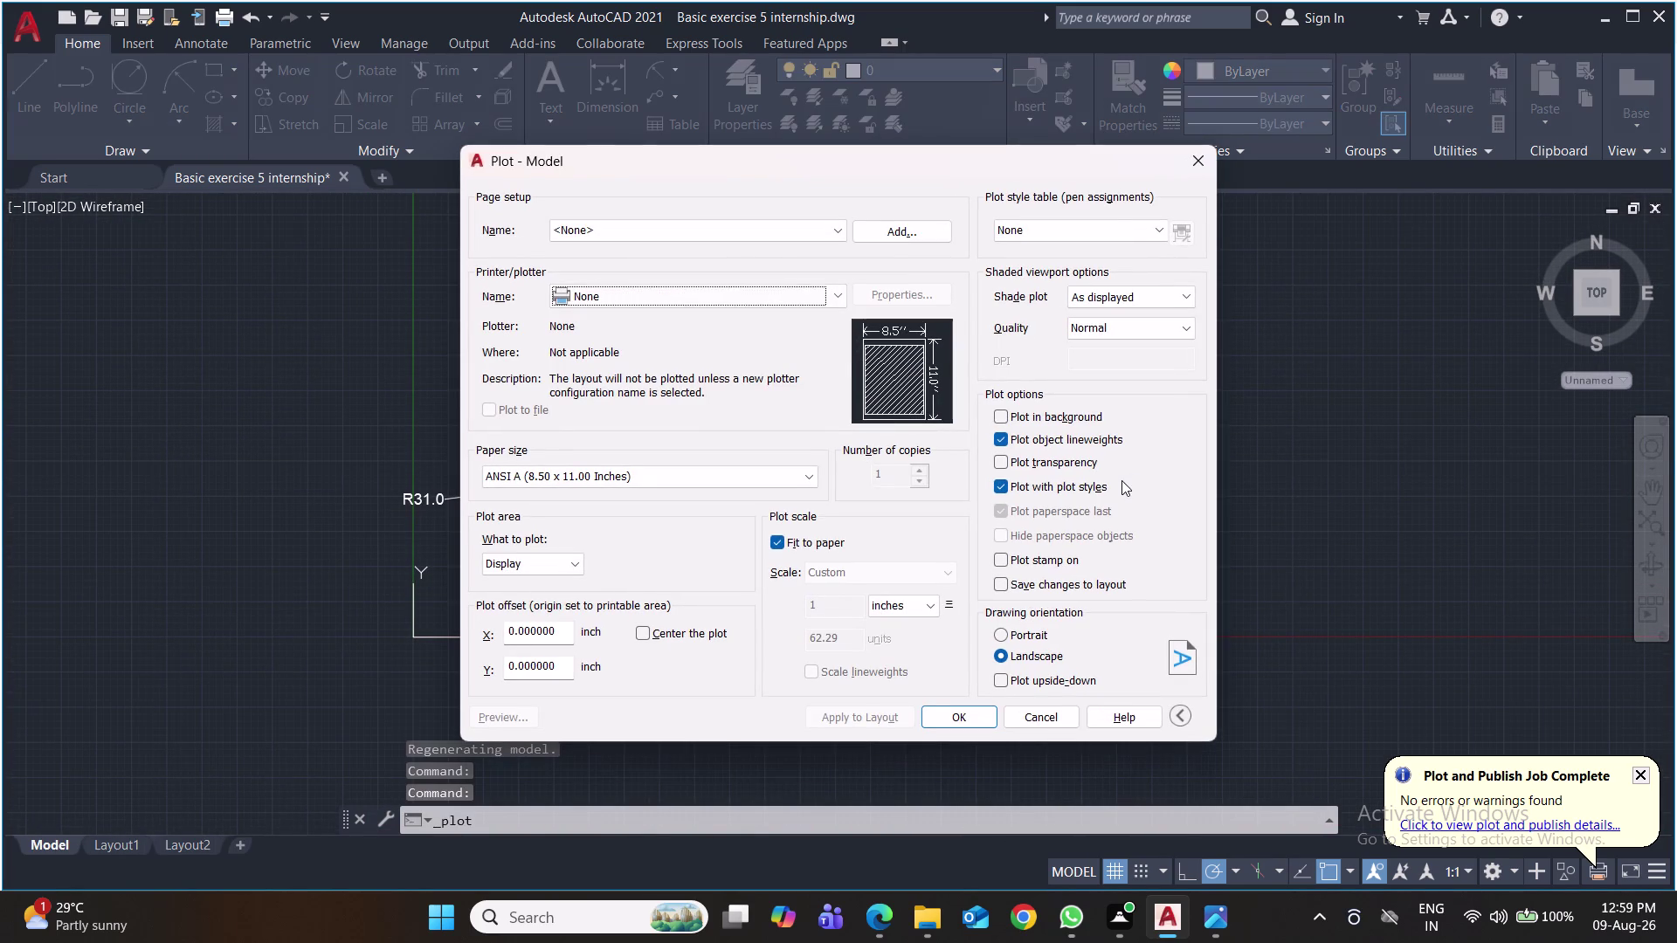
Set the plotter to DWG To PDF with ISO full bleed A4 paper in portrait.
click(839, 300)
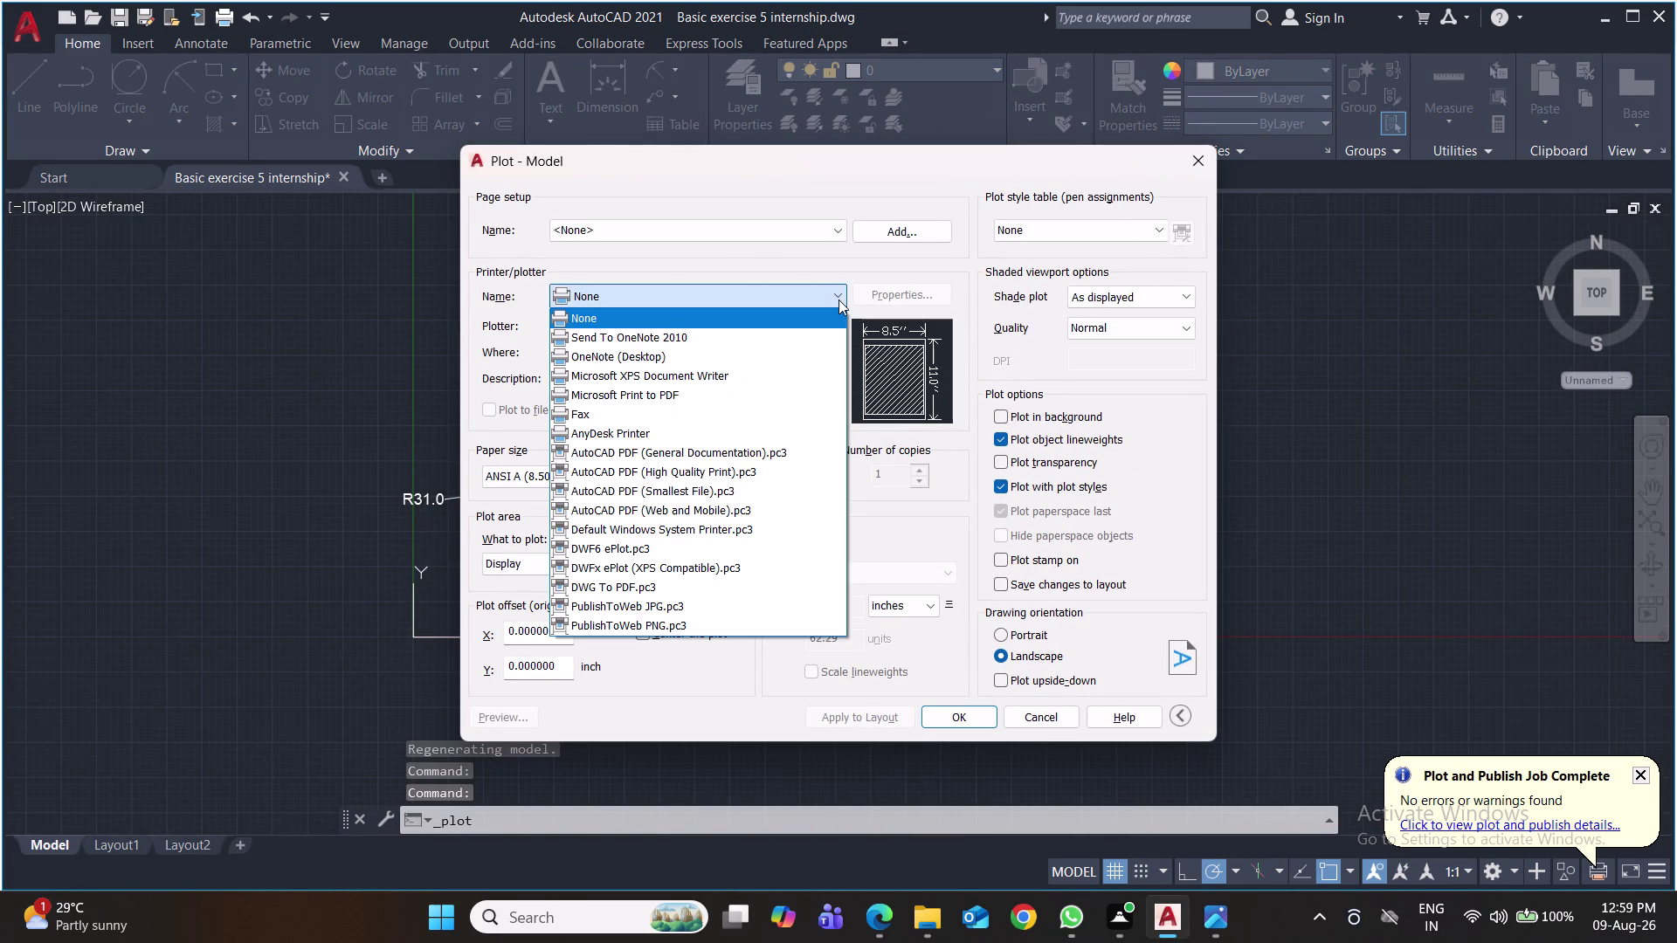
click(699, 588)
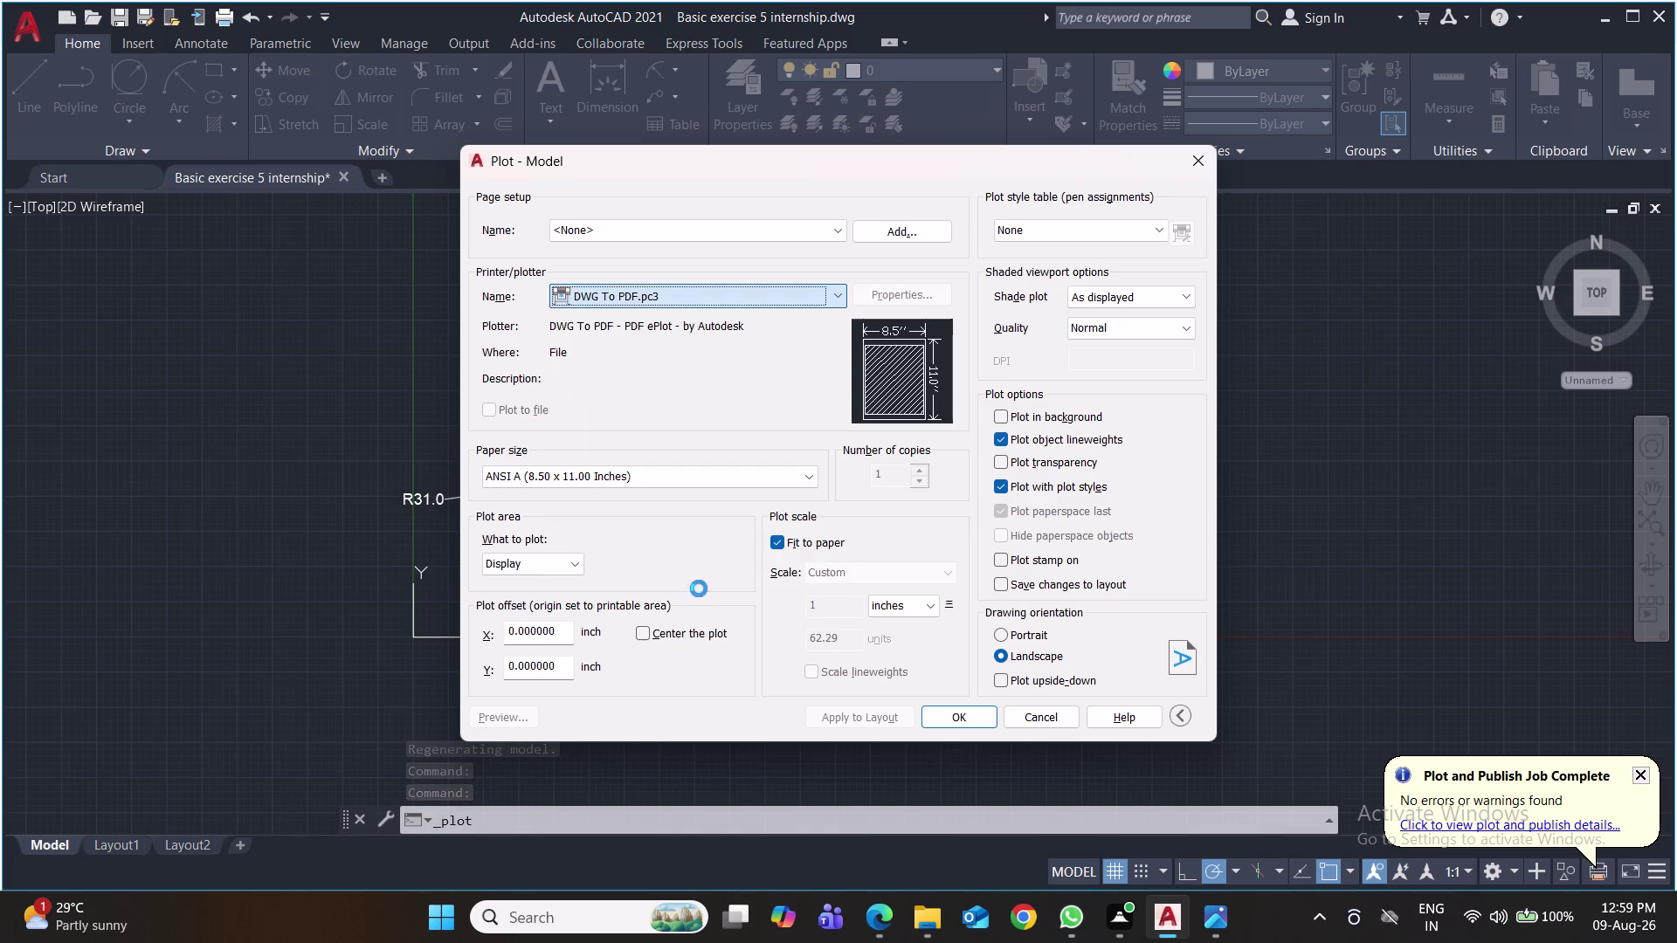
click(811, 475)
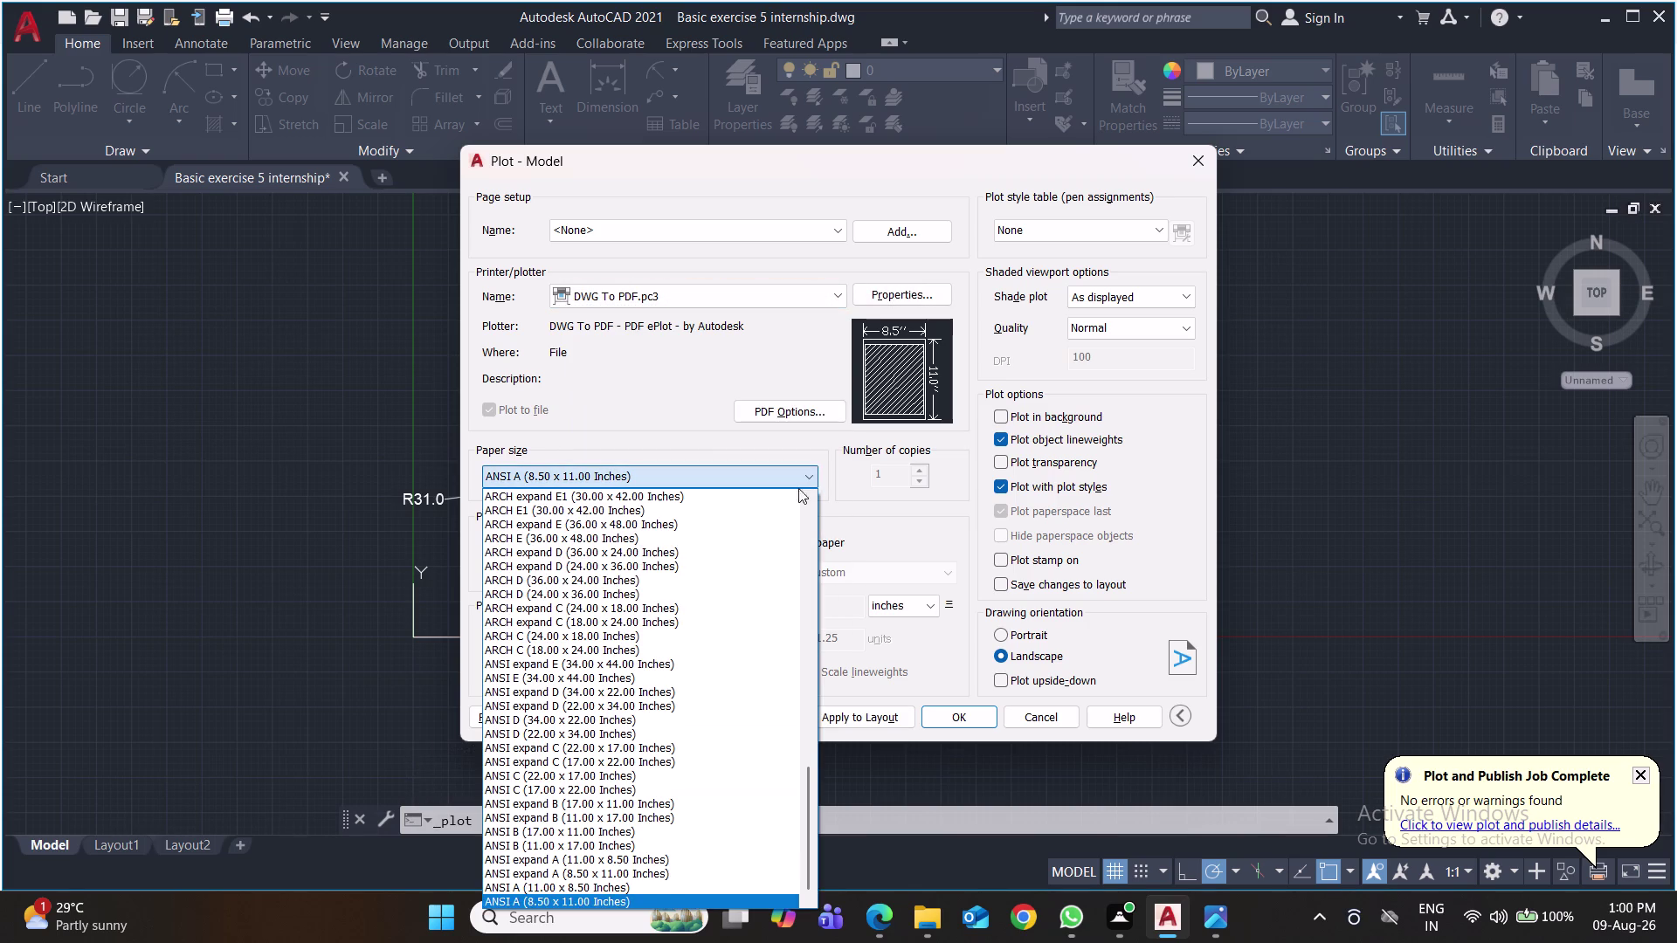
scroll(up, 3)
scroll(up, 3)
scroll(up, 3)
scroll(up, 3)
scroll(up, 3)
scroll(up, 3)
scroll(up, 3)
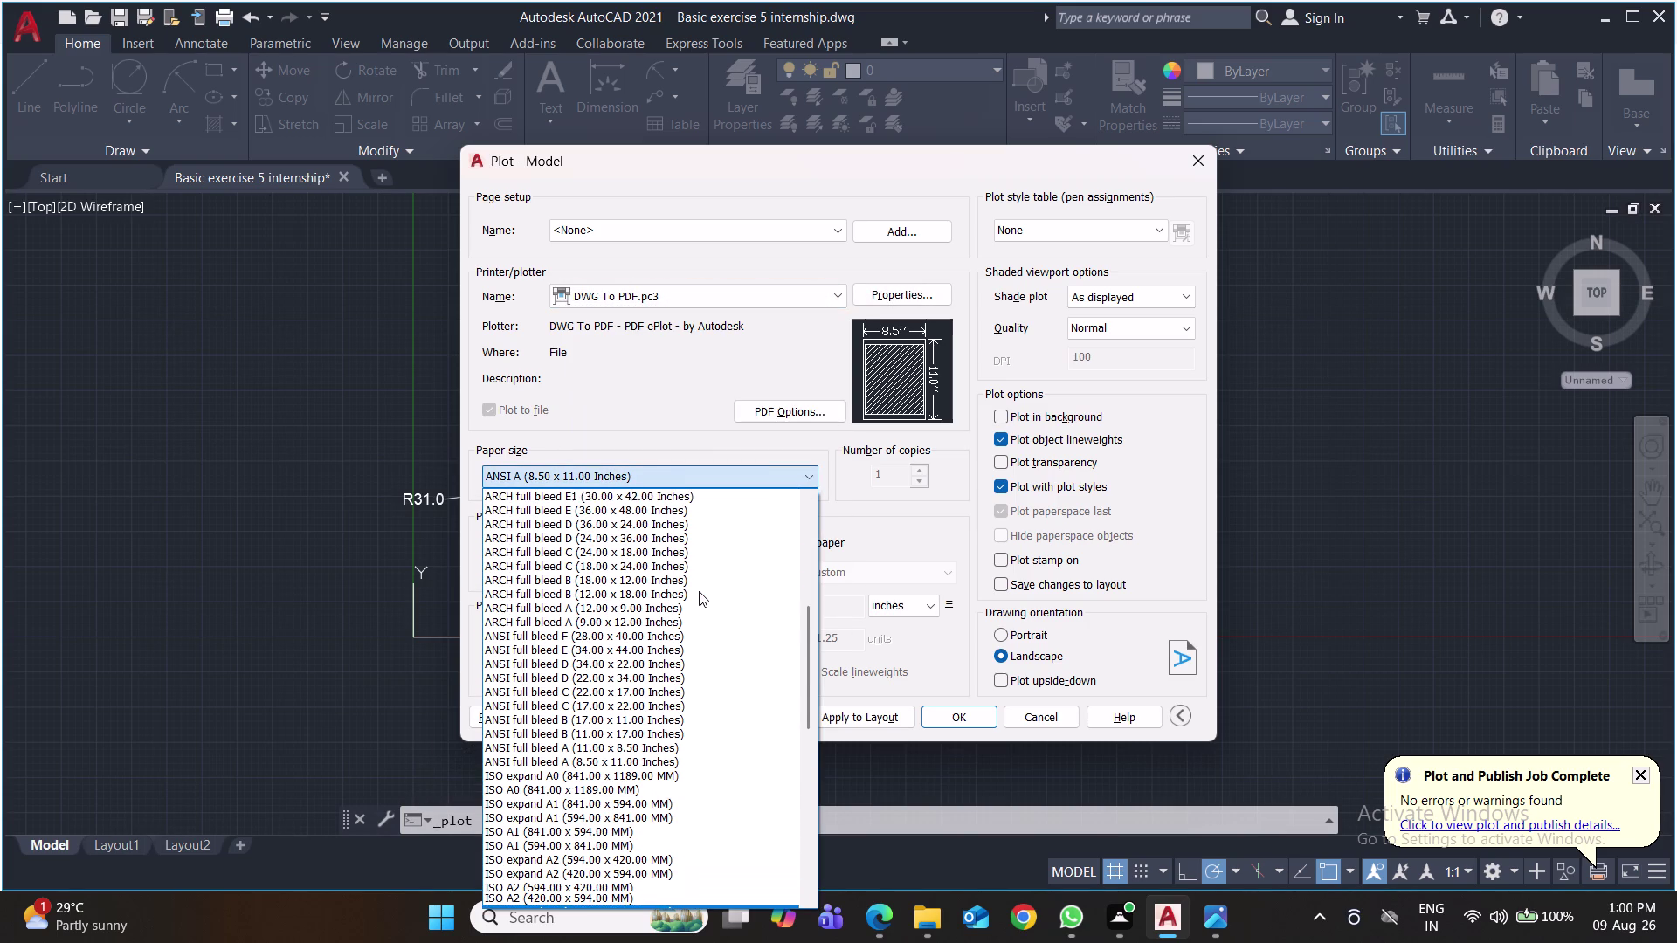
scroll(up, 3)
scroll(up, 3)
scroll(up, 3)
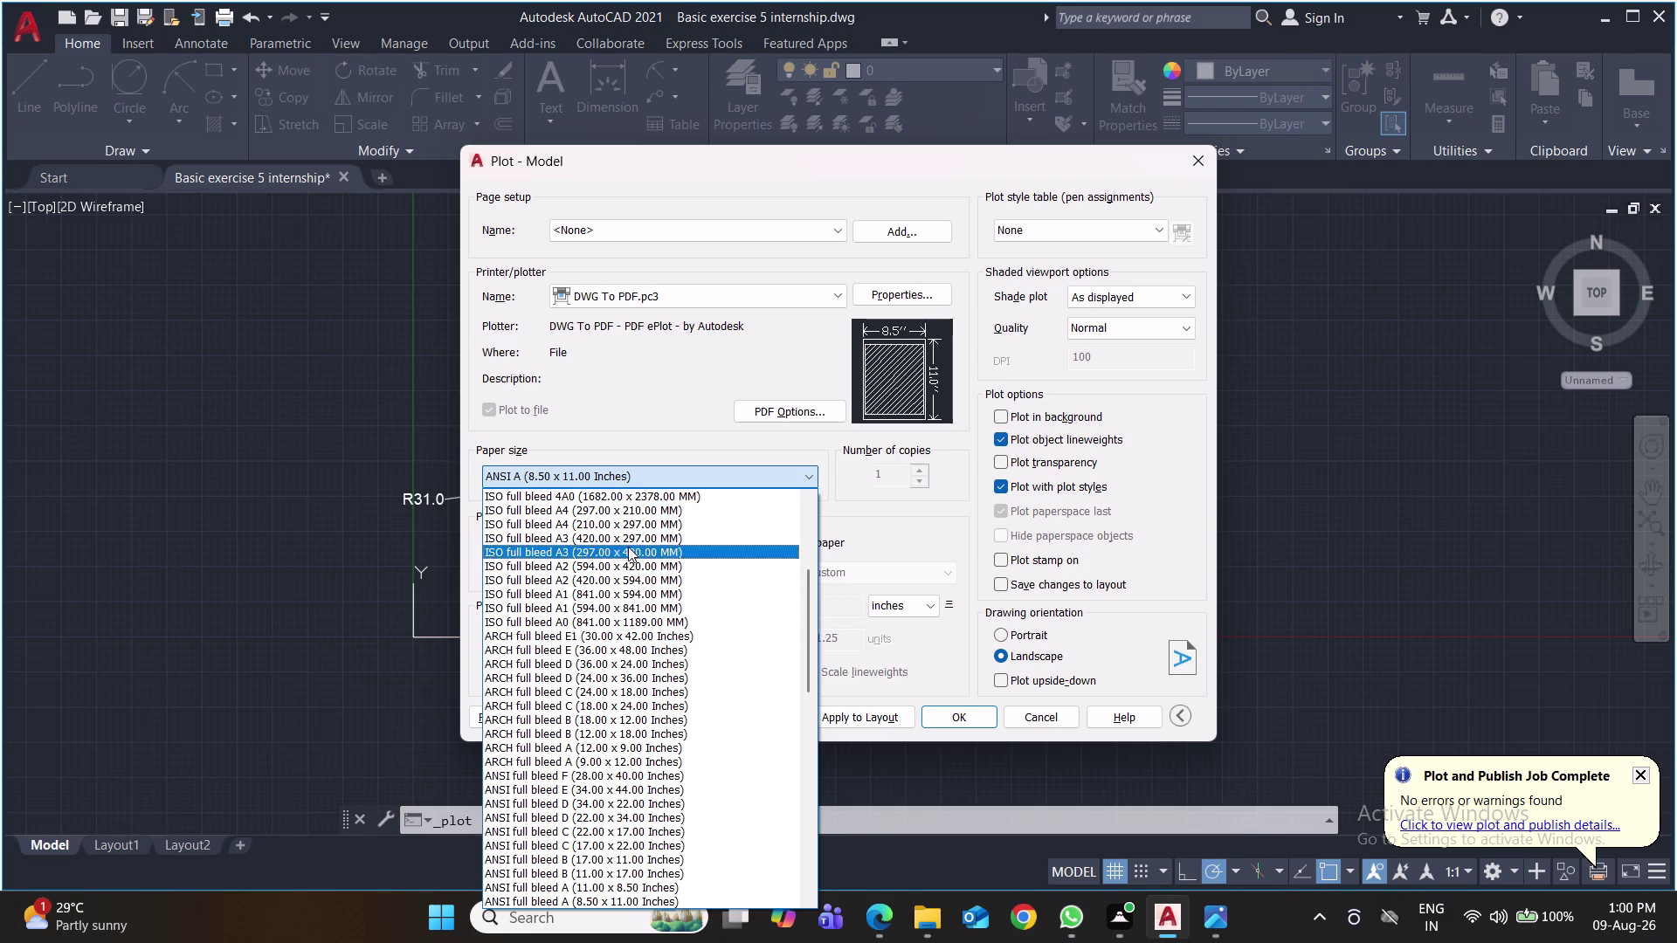
click(620, 527)
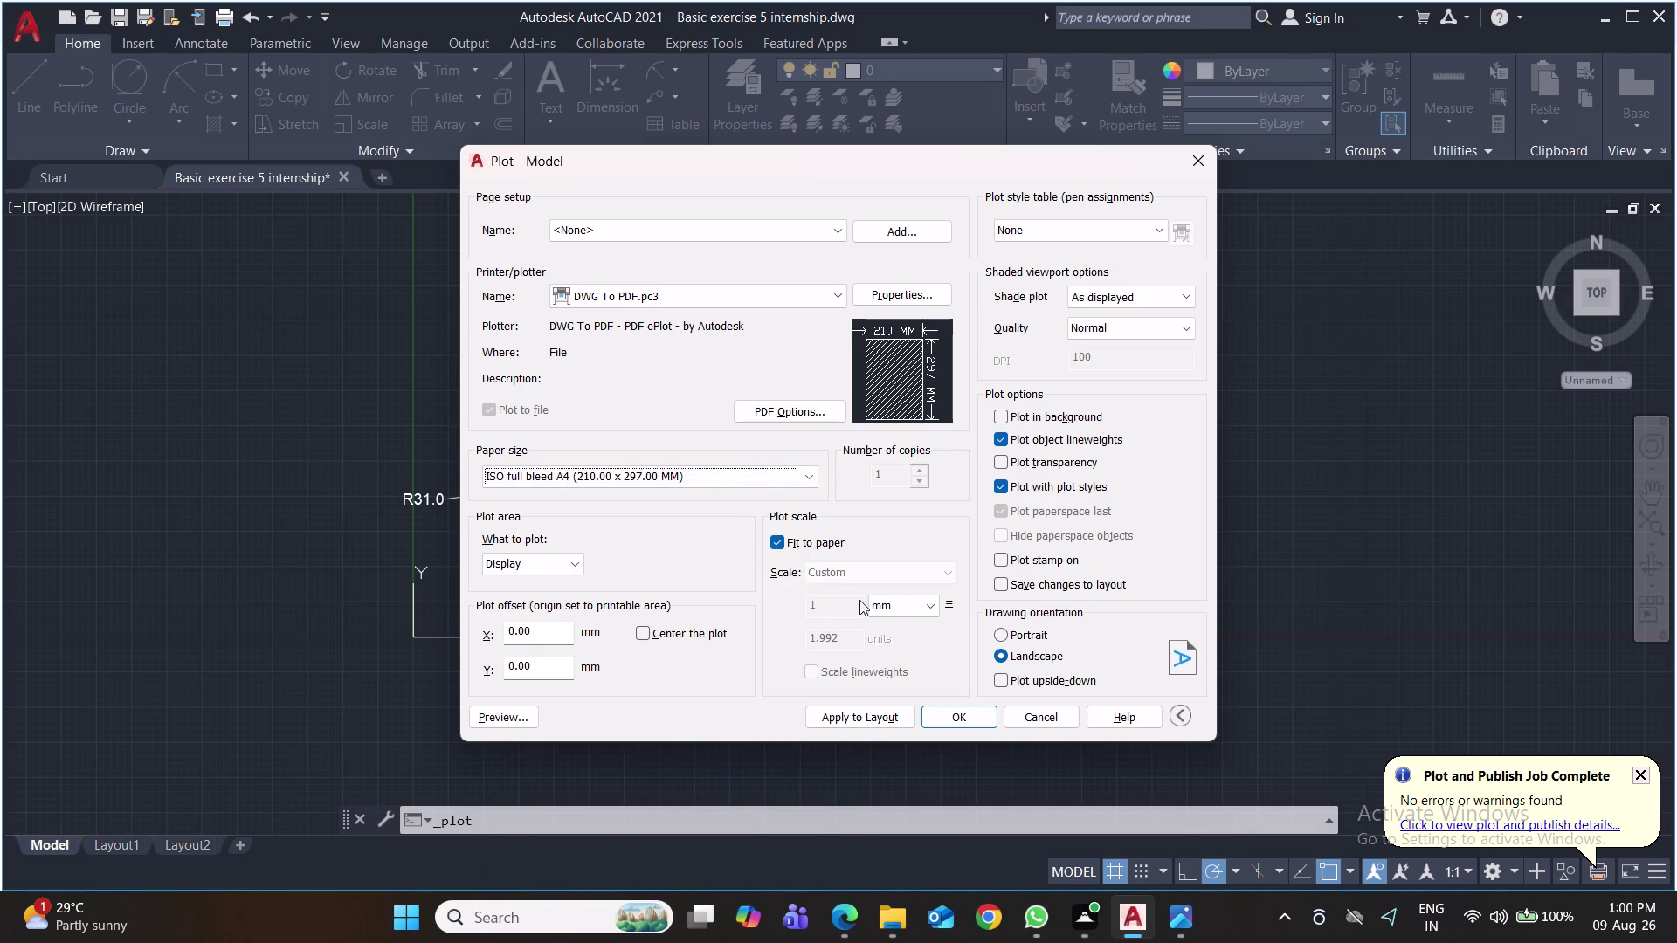
click(1004, 632)
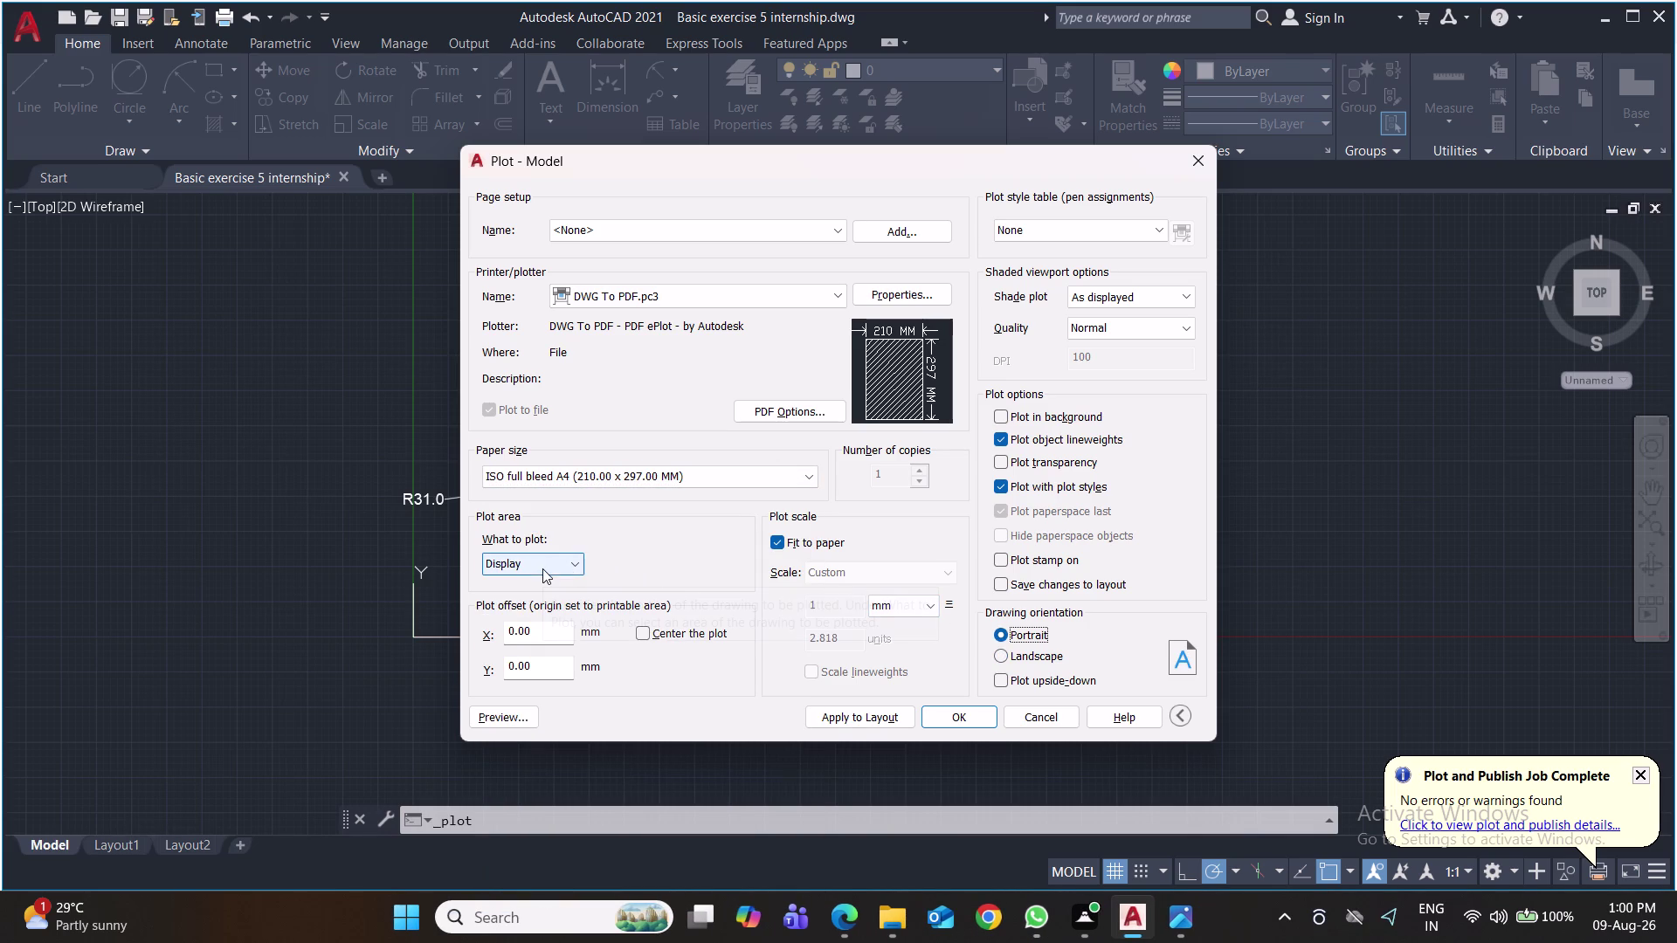
Plot a window around the lever and save it as Basic exercise 5 internship-Model.pdf.
click(543, 568)
click(541, 624)
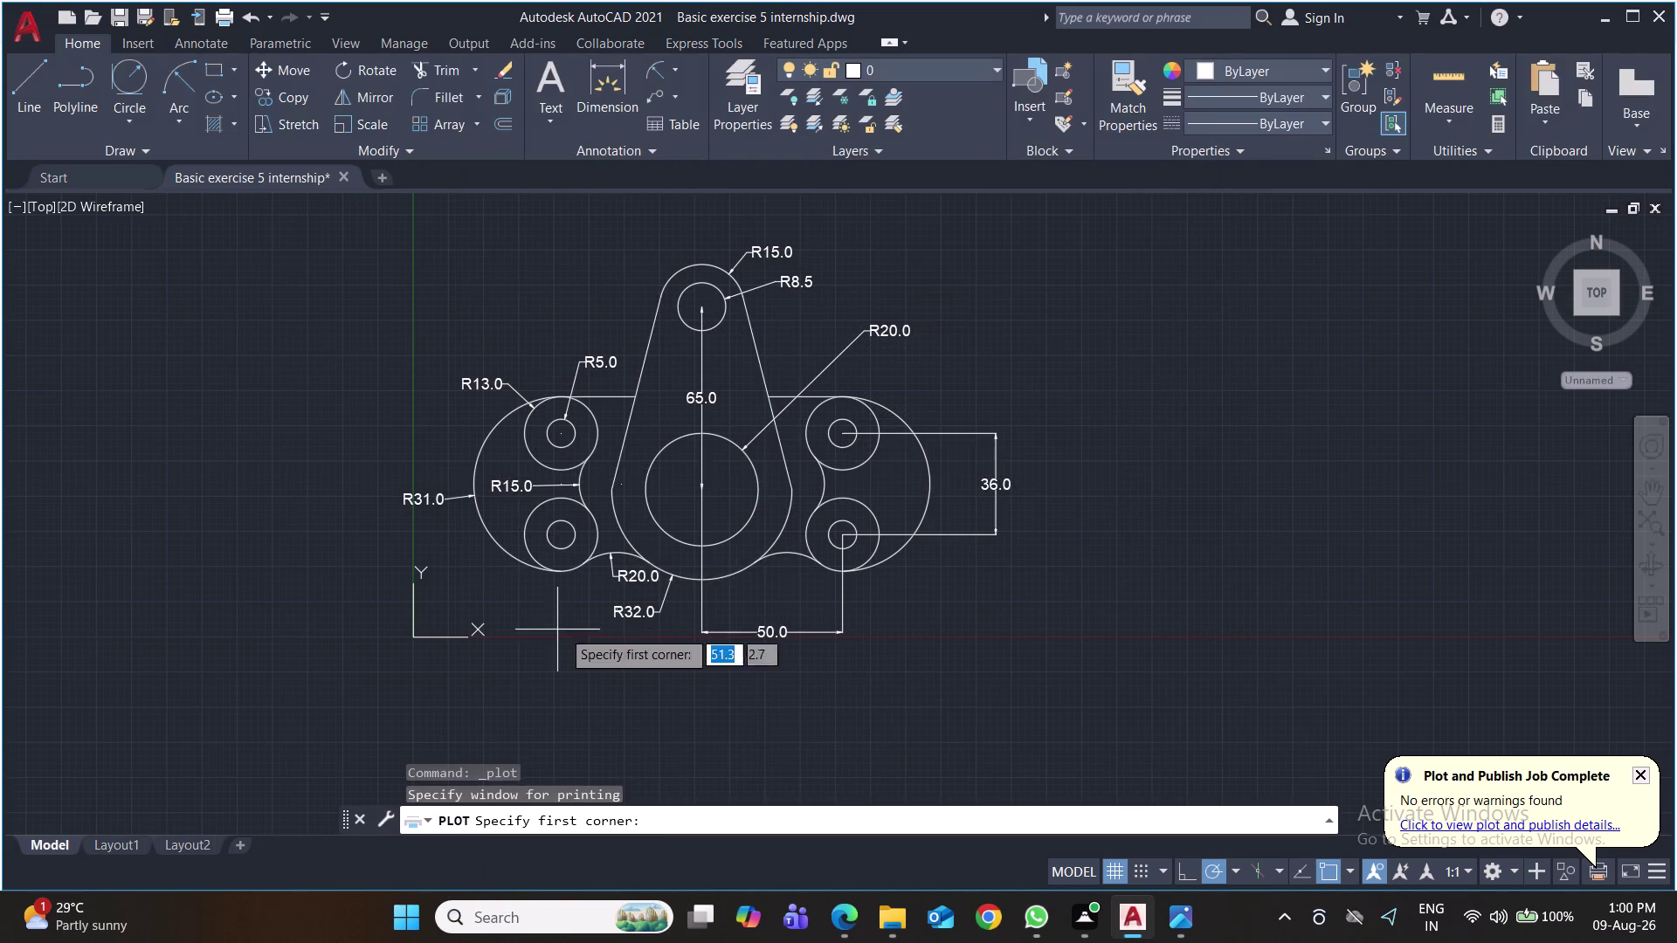
click(366, 211)
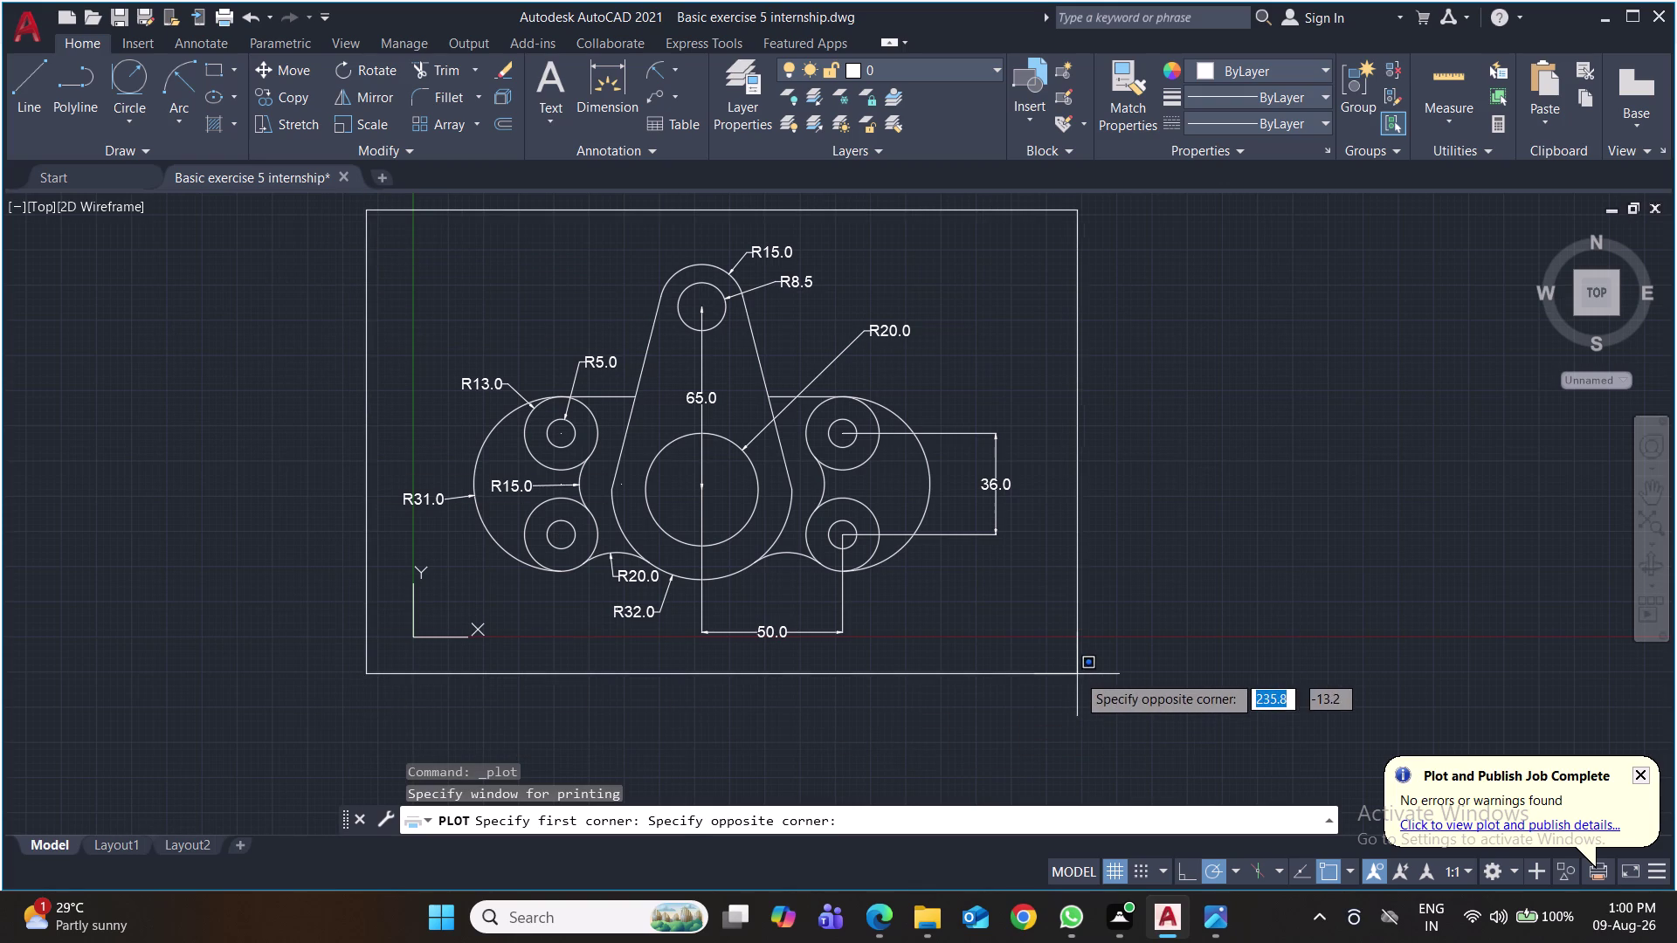
click(1044, 687)
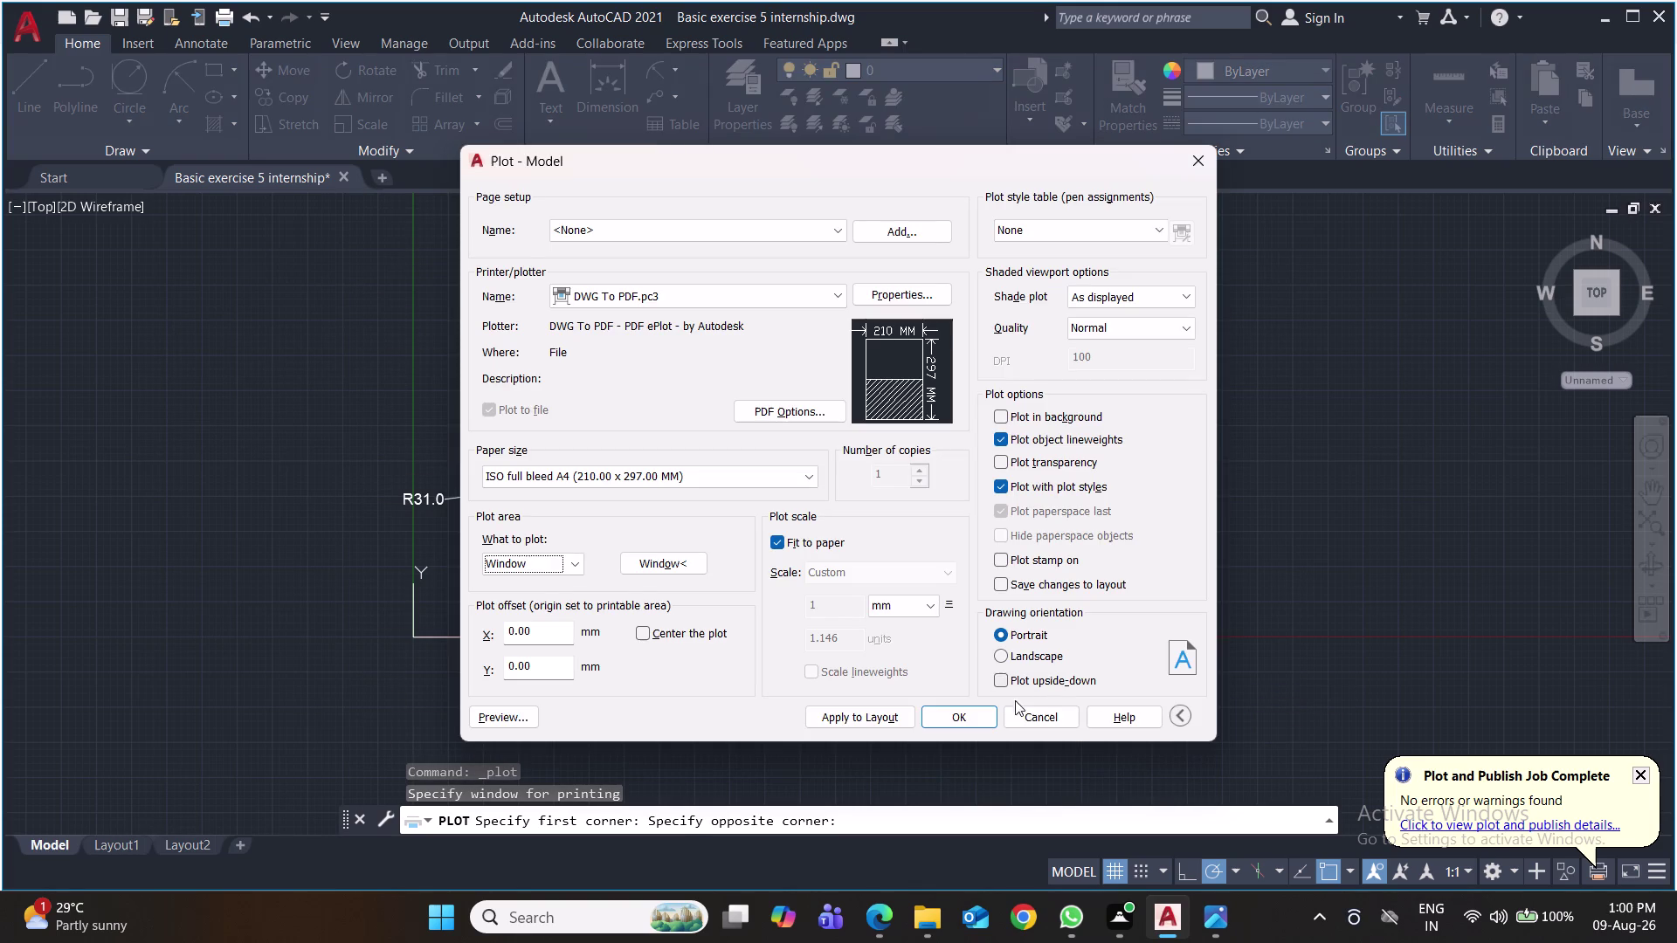
click(955, 714)
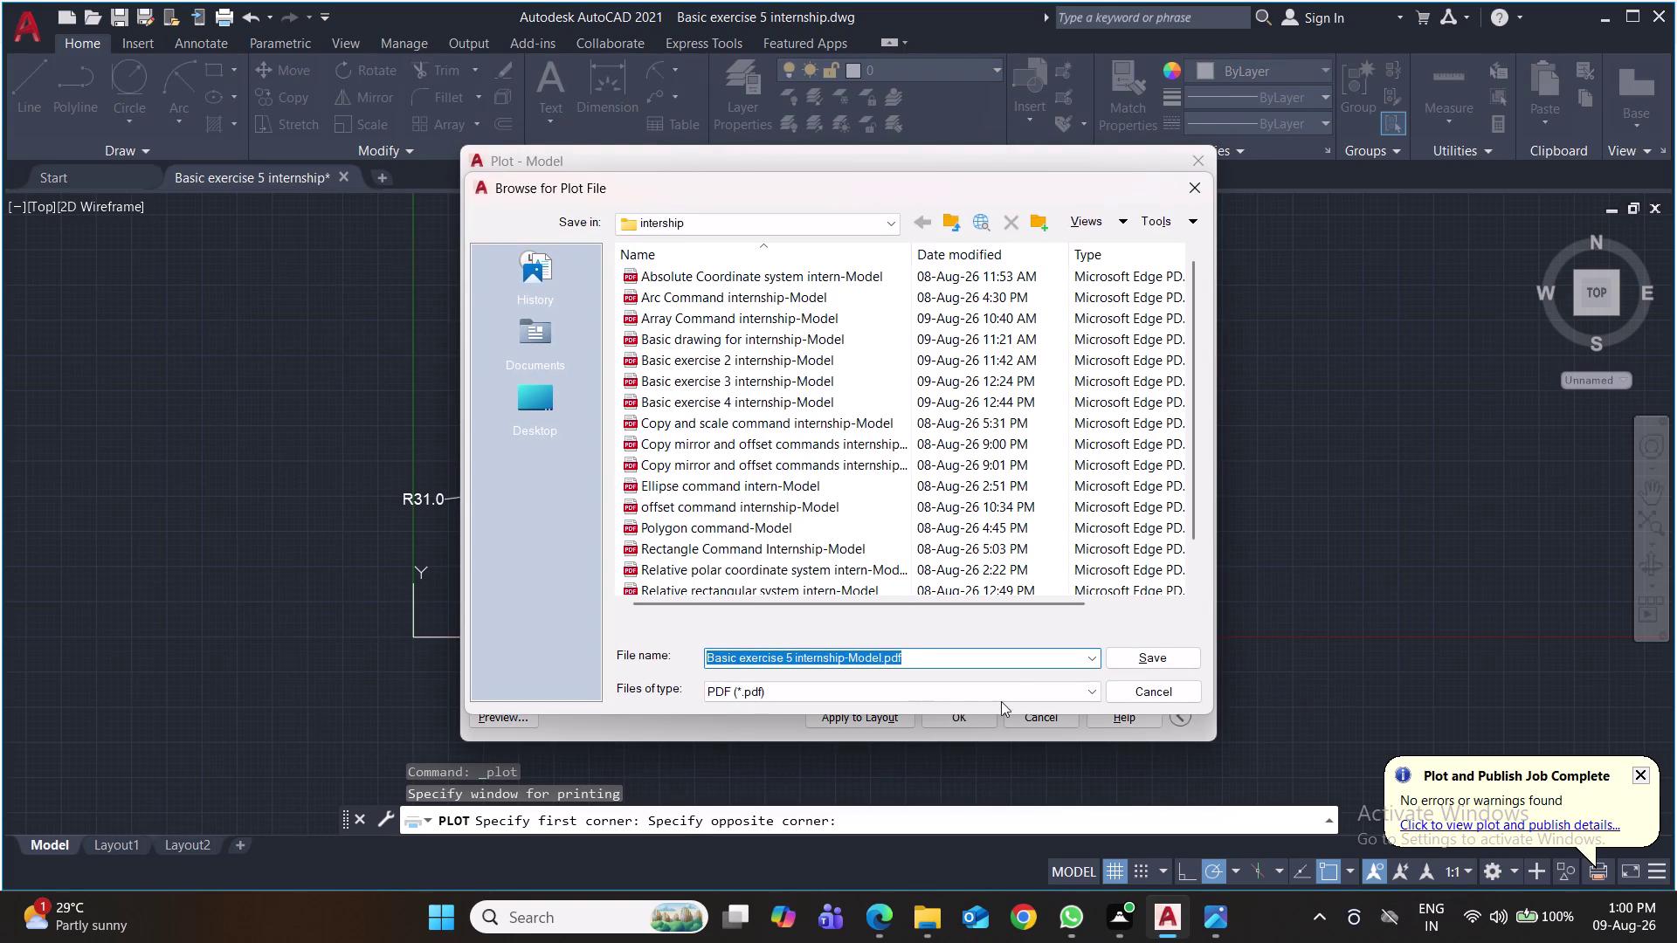
click(1127, 657)
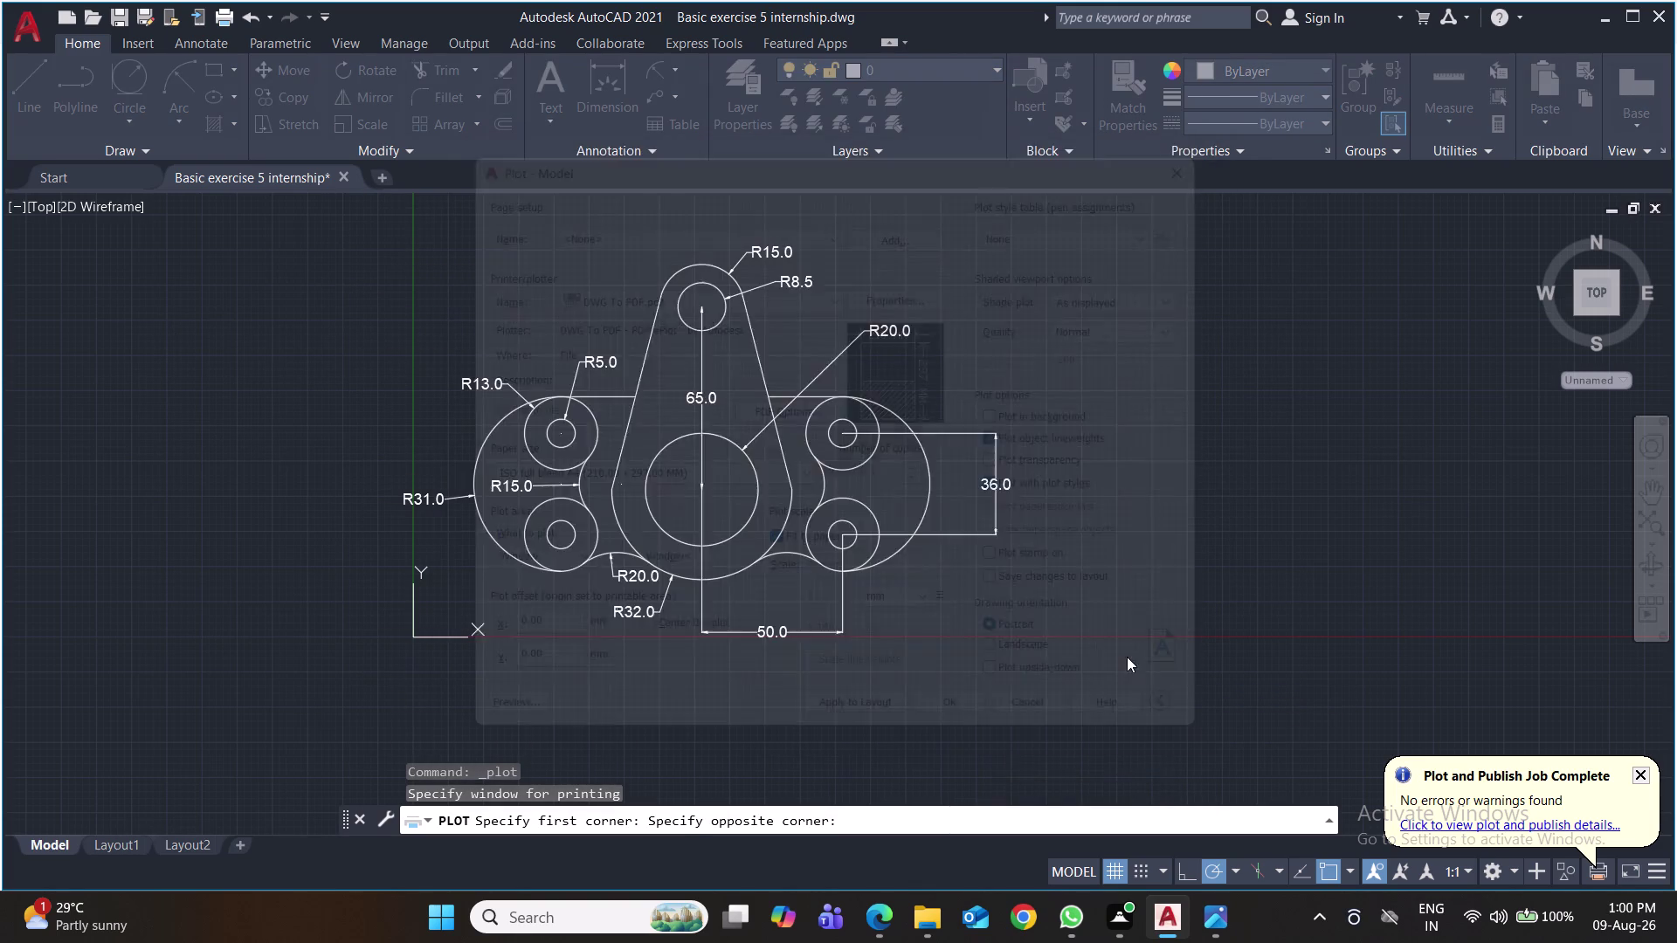